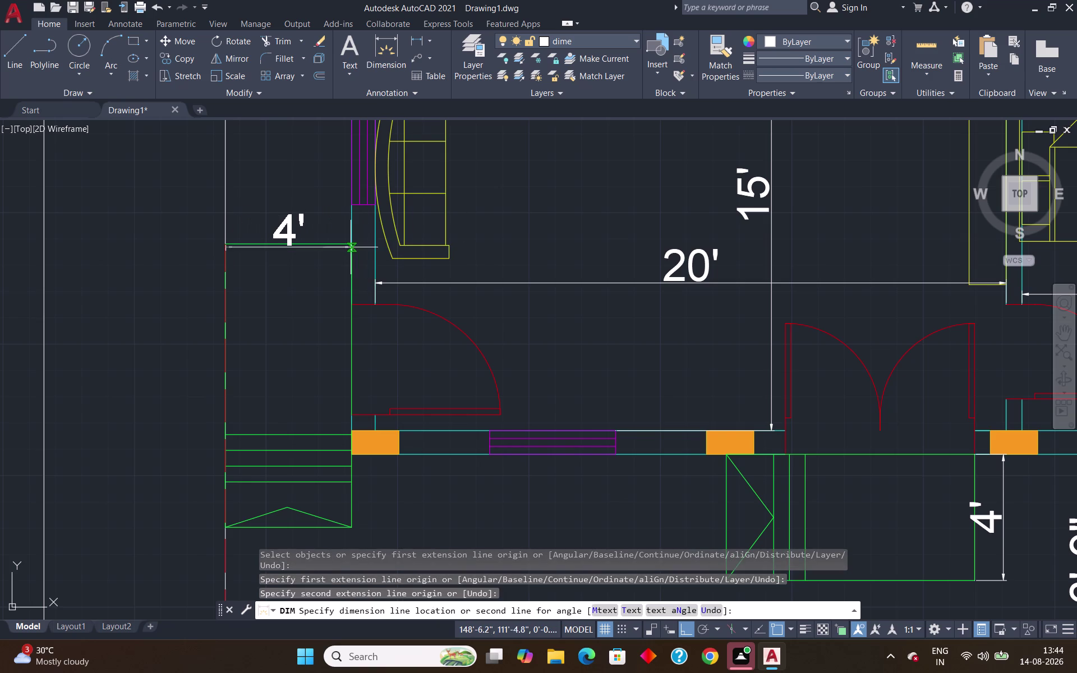
Place the 4' entry dimension and discard a misplaced 9'-0.7" dimension attempt.
click(344, 221)
scroll(down, 3)
middle_drag(463, 248, 439, 254)
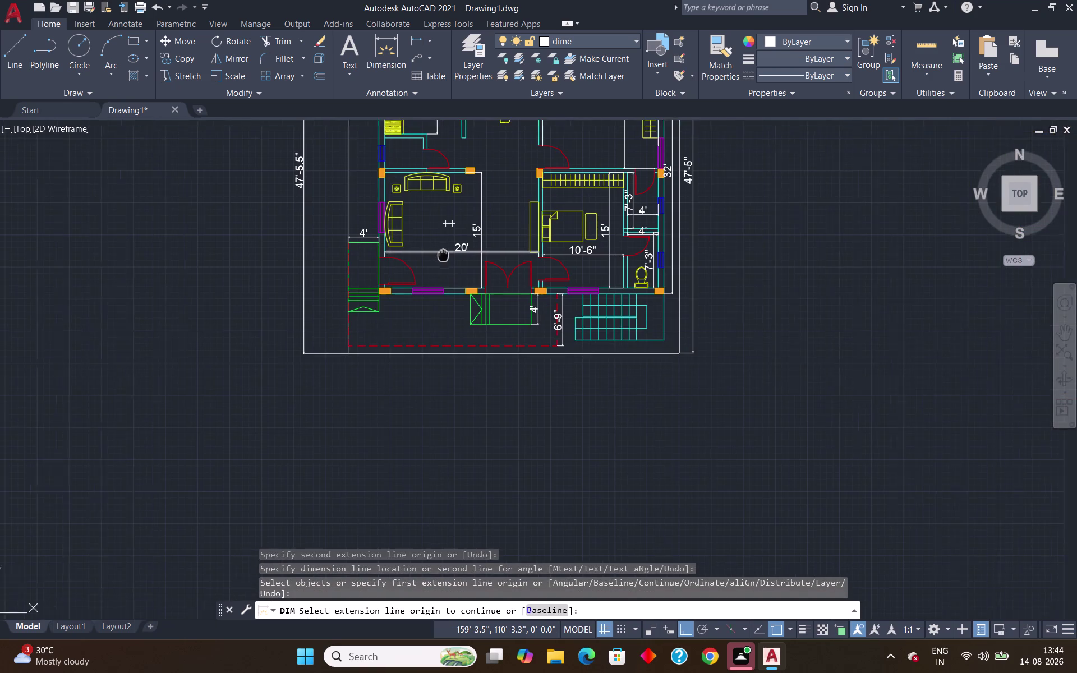
middle_drag(439, 254, 129, 304)
scroll(down, 3)
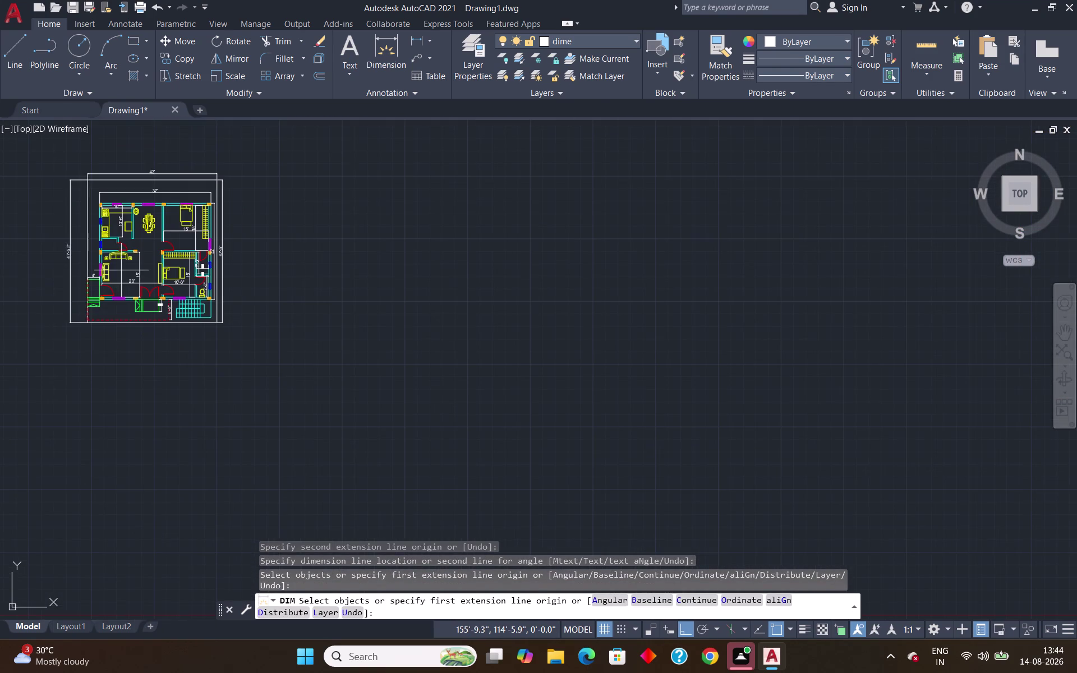
scroll(up, 3)
scroll(up, 3)
scroll(down, 3)
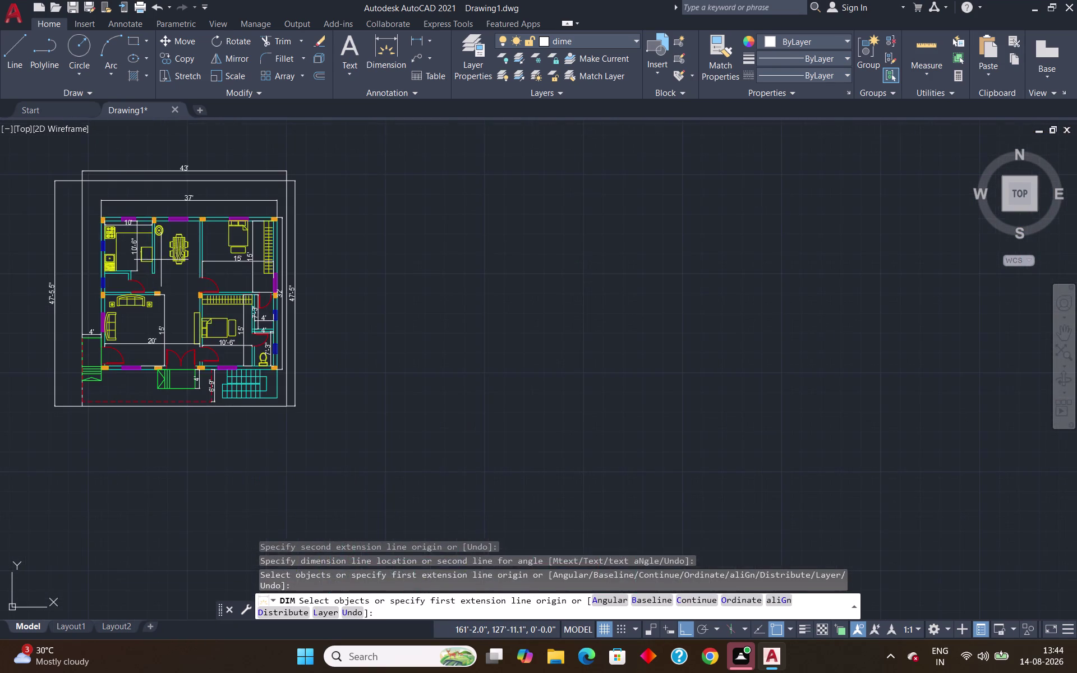
scroll(up, 3)
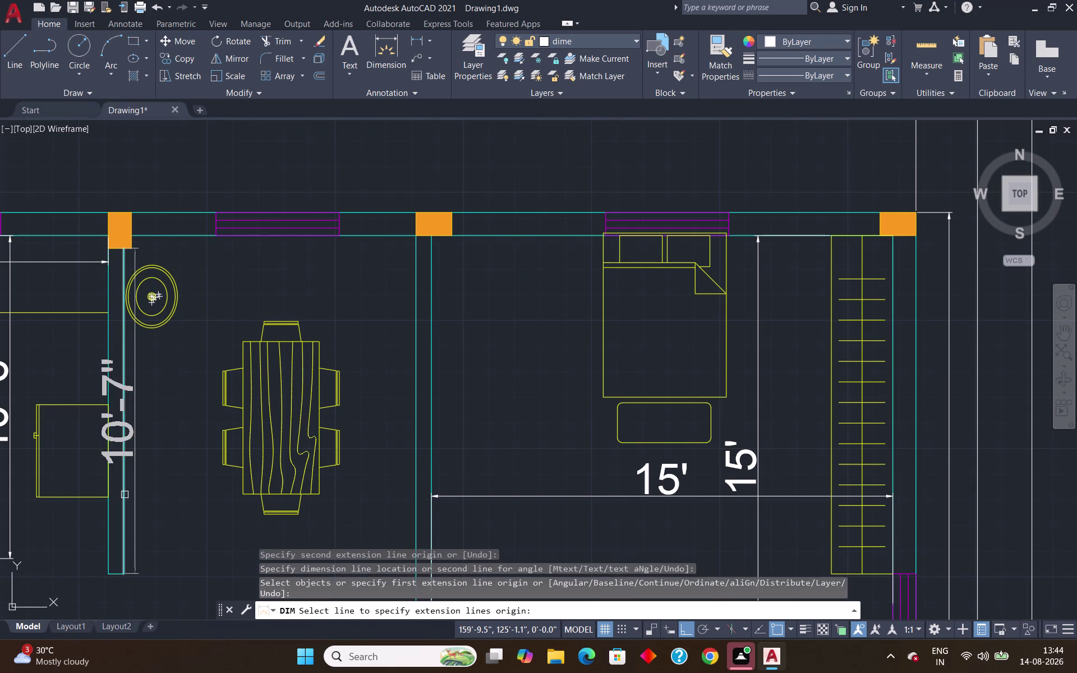
click(132, 236)
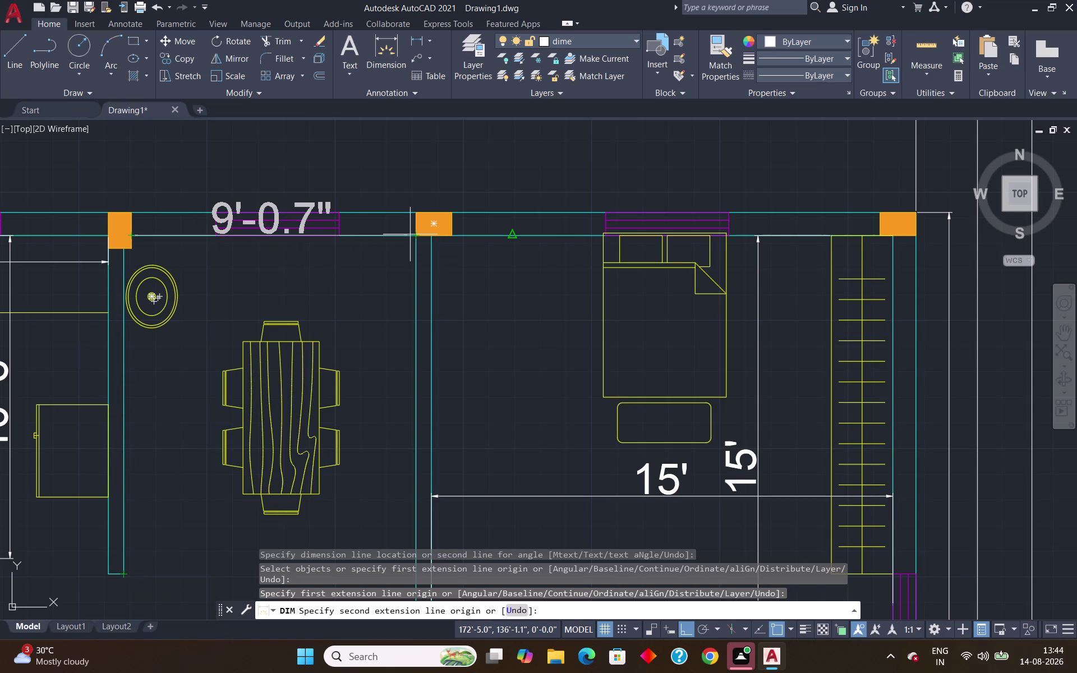
key(Escape)
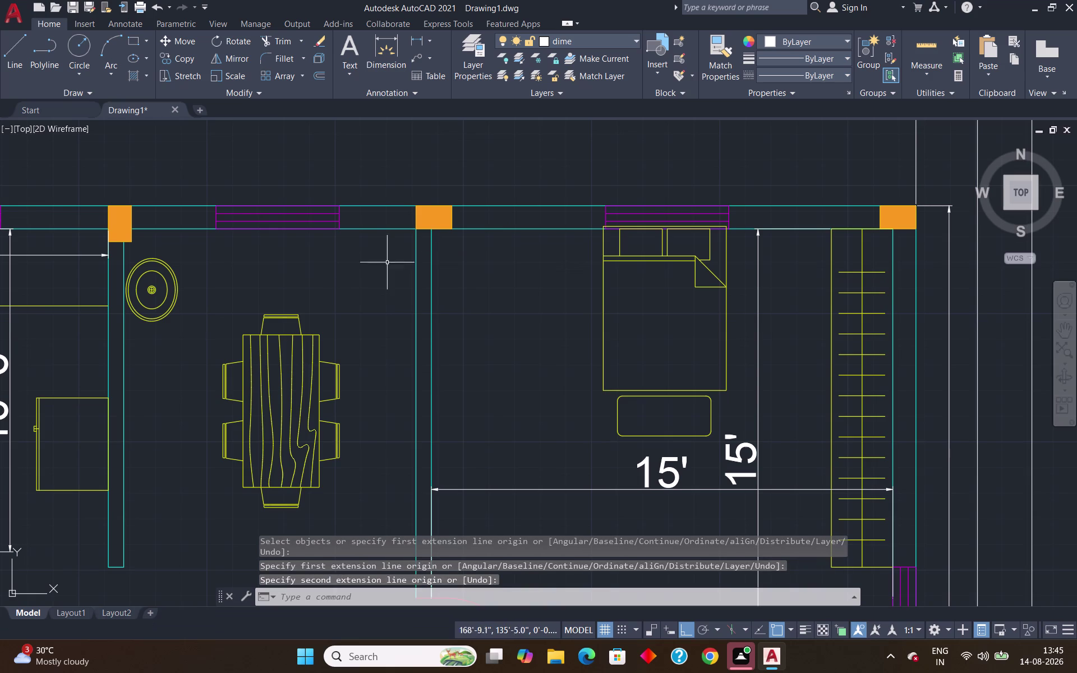
Dimension the dining room from left to right wall as 9'-6" along the top wall.
click(377, 61)
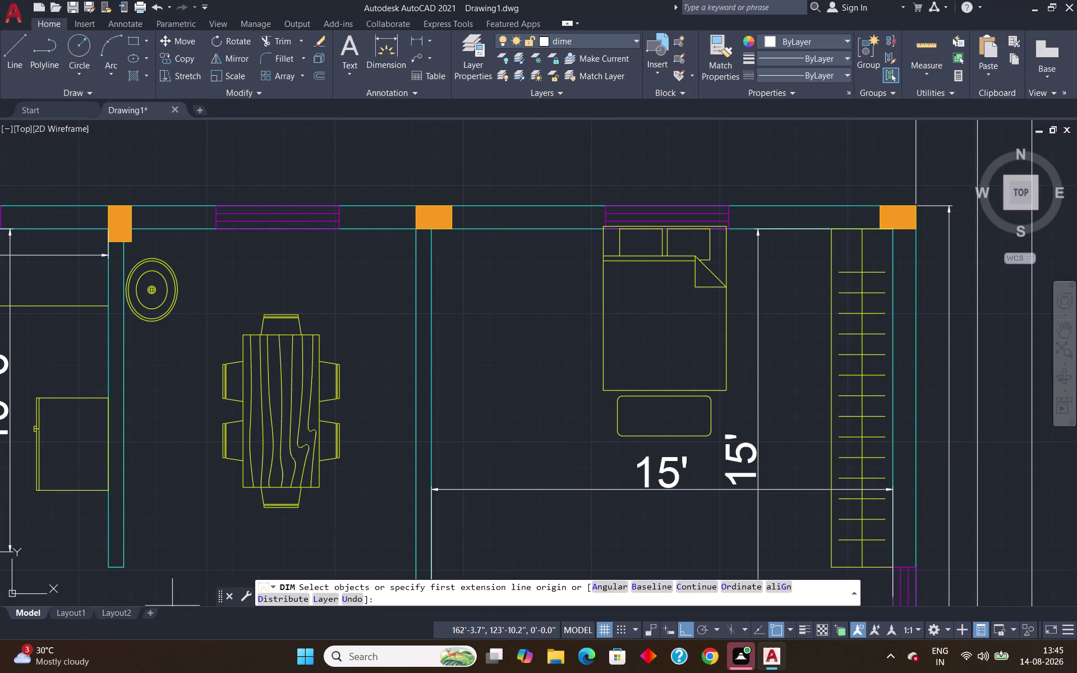
click(120, 563)
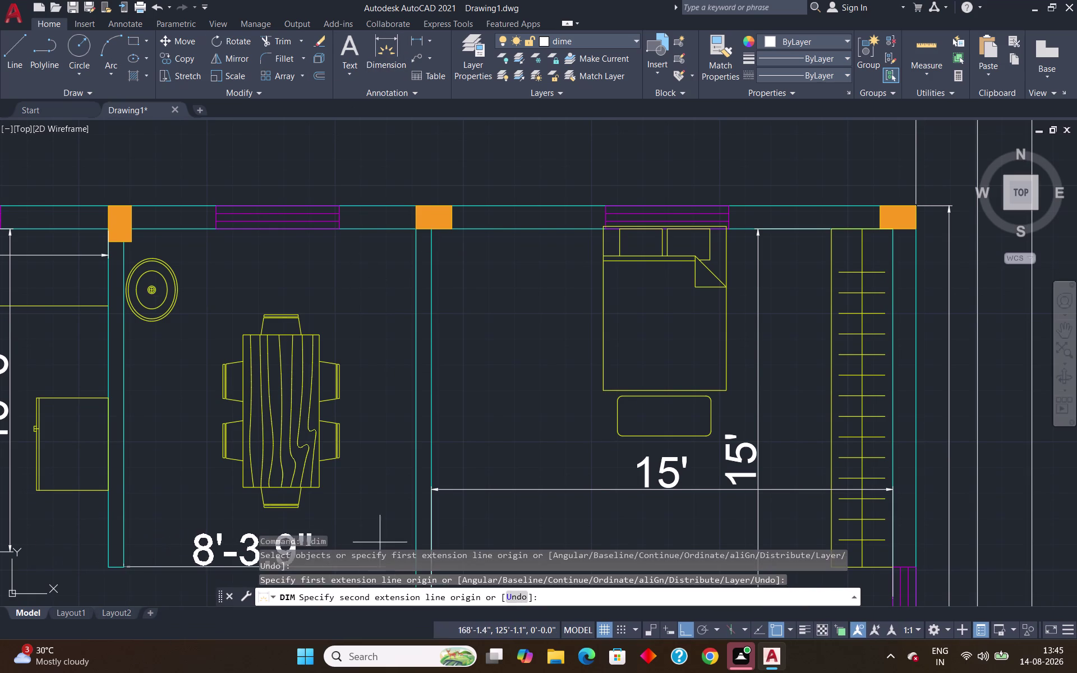
scroll(down, 3)
scroll(up, 3)
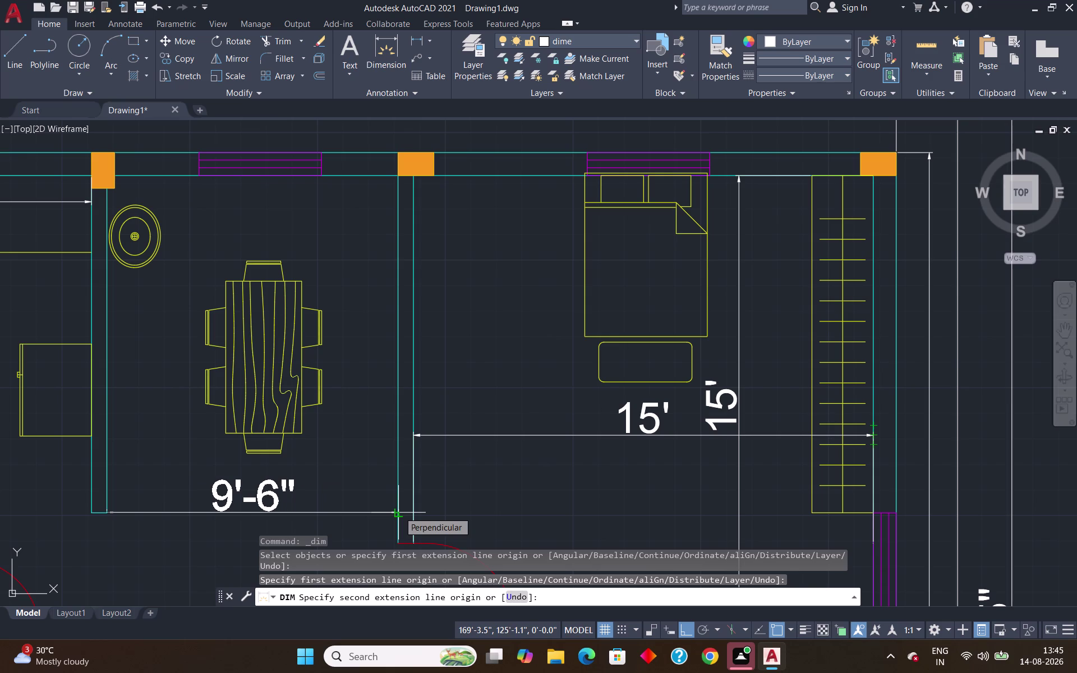
click(399, 512)
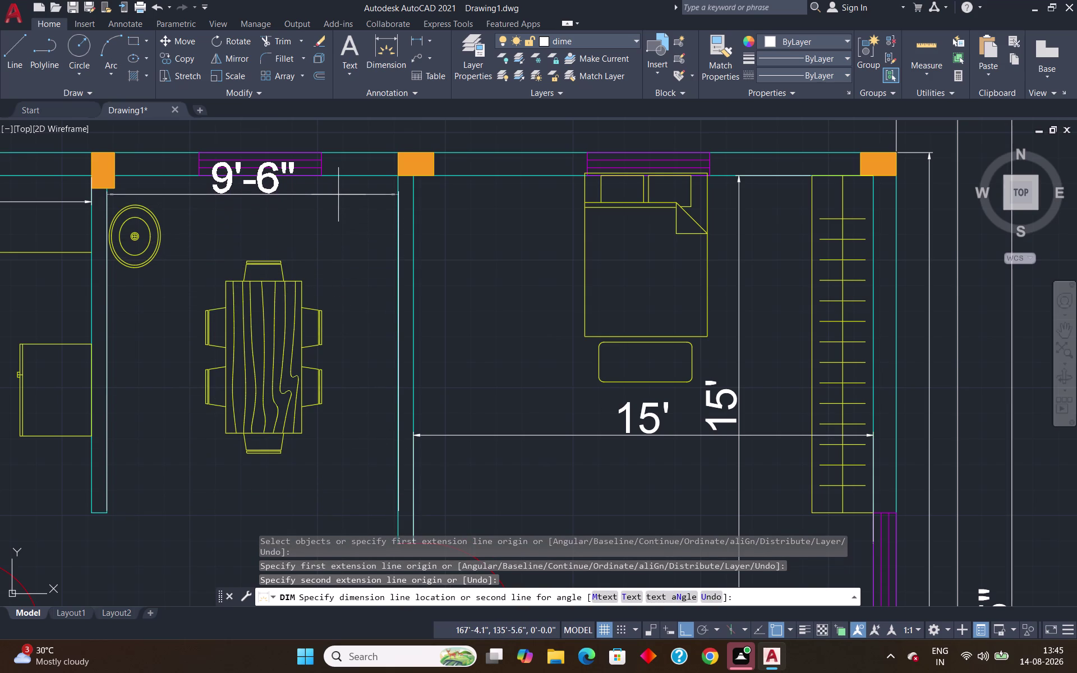
click(338, 195)
scroll(down, 3)
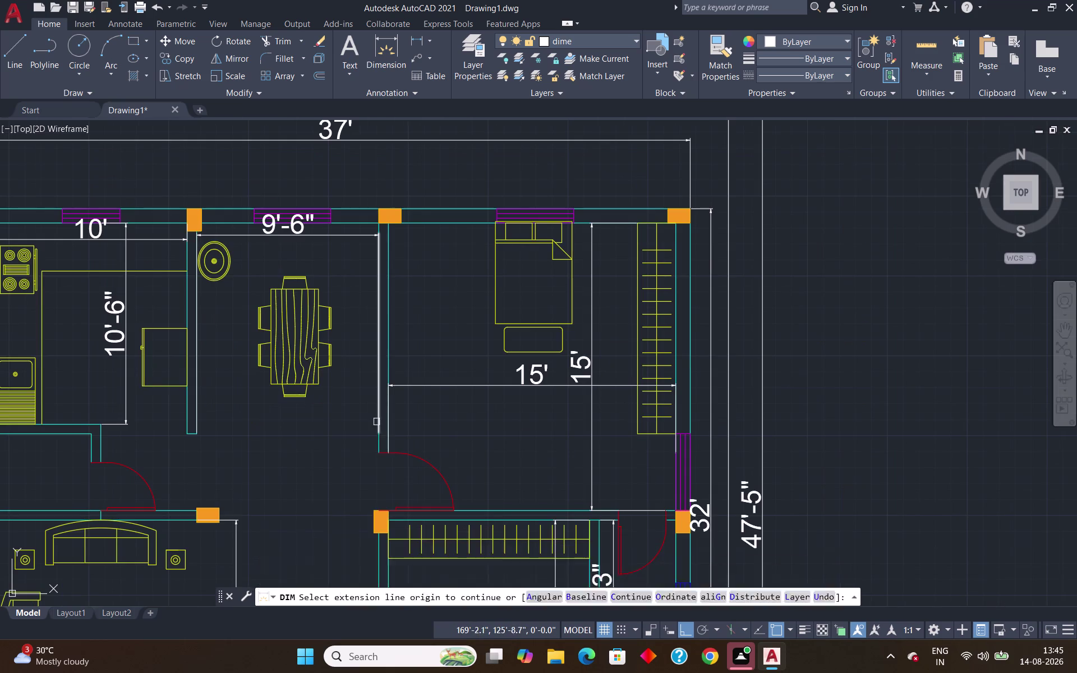
scroll(down, 3)
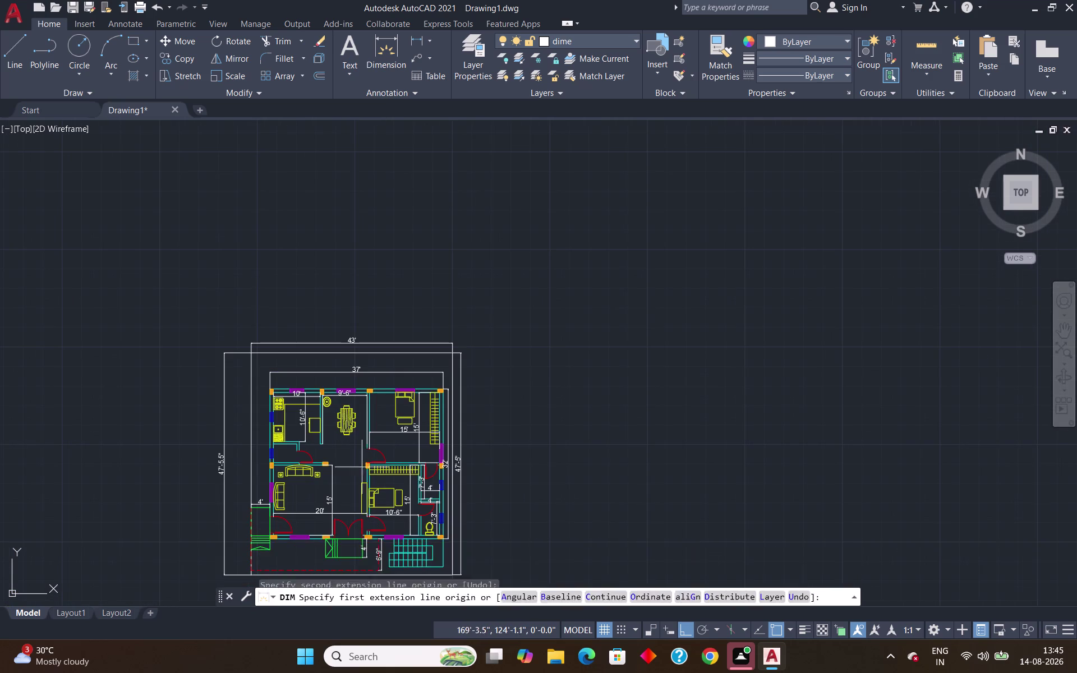
Dimension the dining room's right wall 15' between its top and lower columns.
middle_drag(355, 487, 313, 235)
scroll(down, 3)
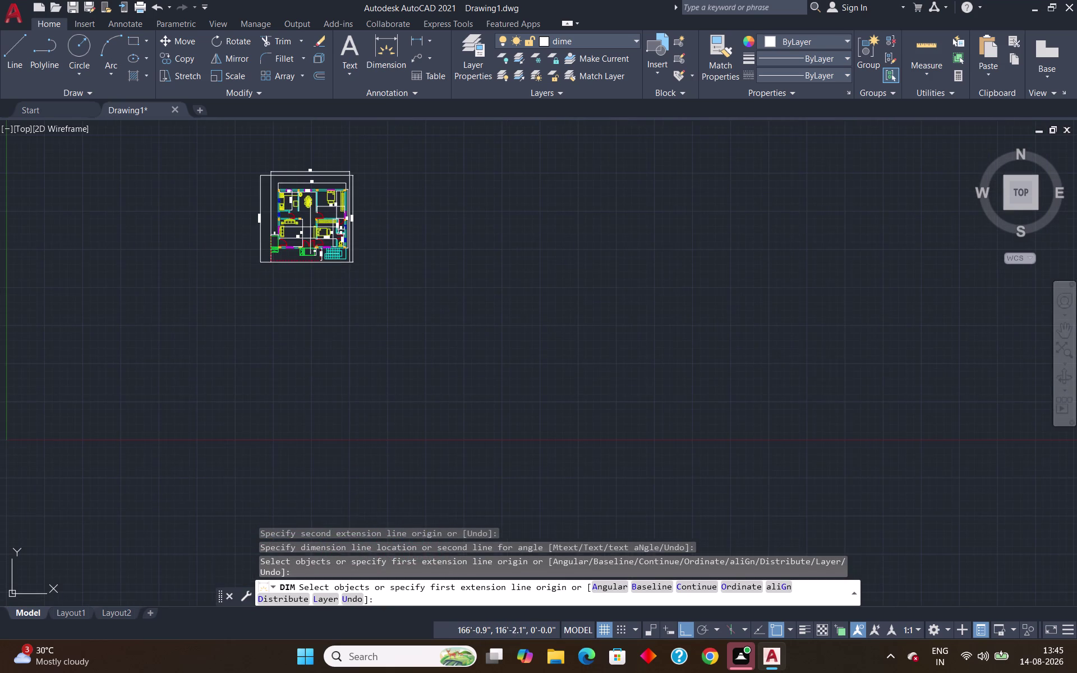
scroll(up, 3)
scroll(up, 3)
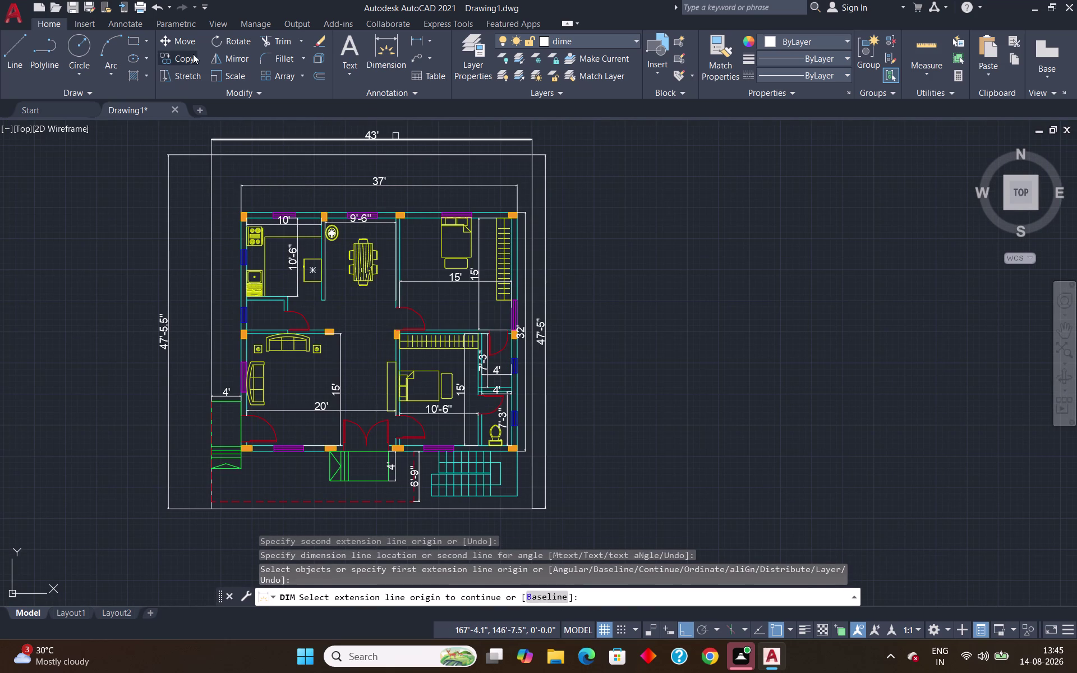
click(391, 45)
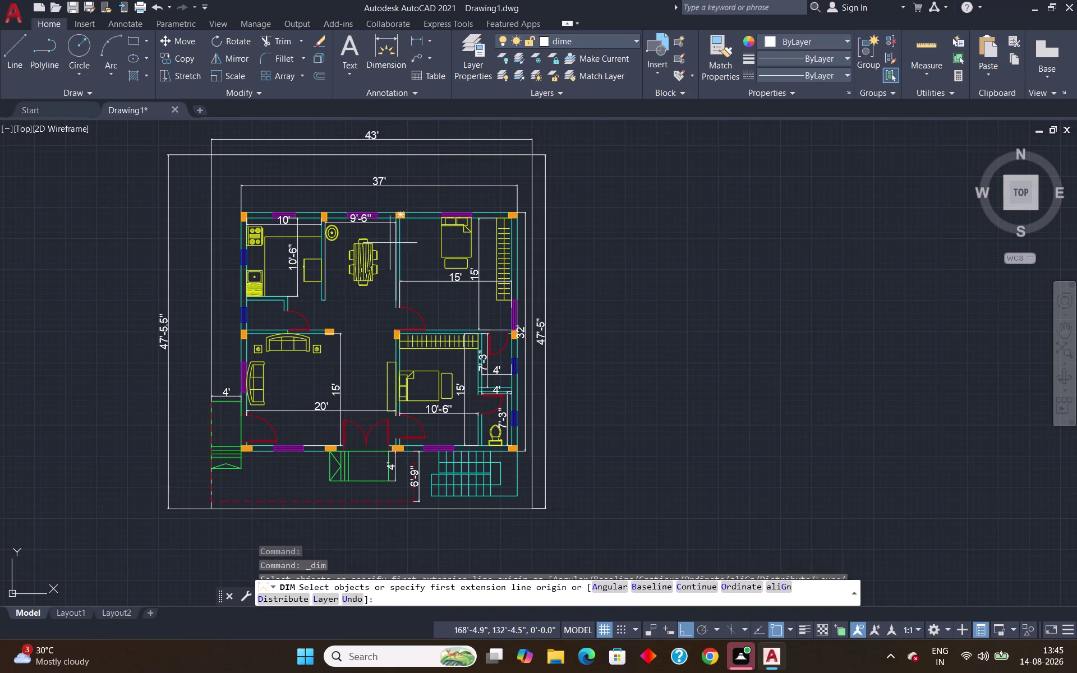
scroll(up, 3)
click(403, 179)
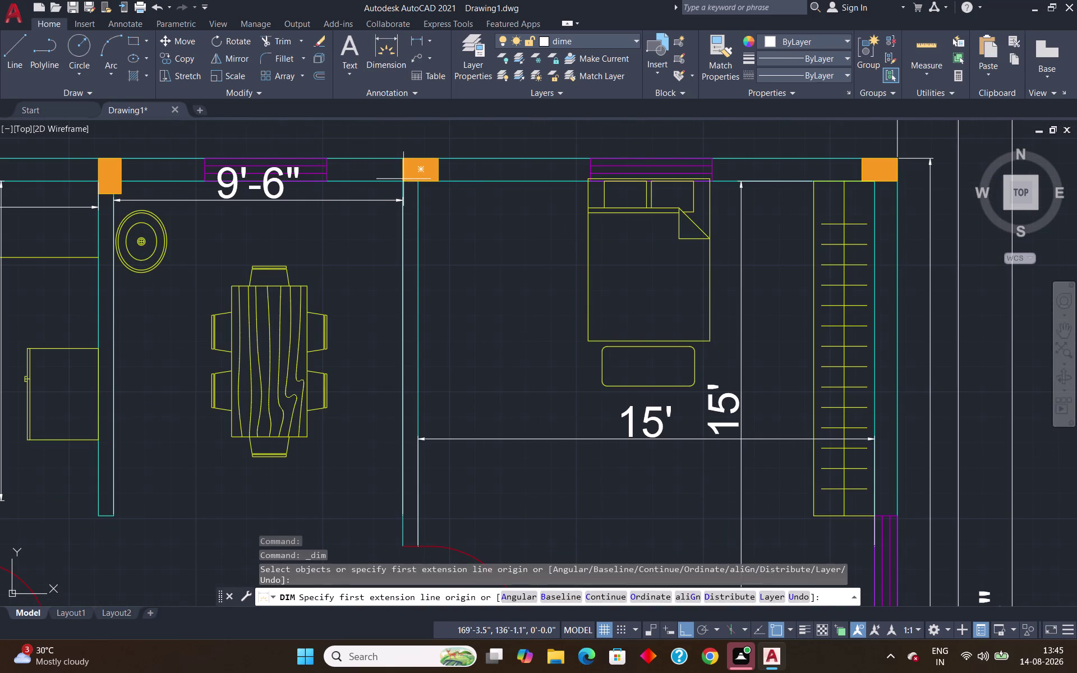
scroll(down, 3)
scroll(up, 3)
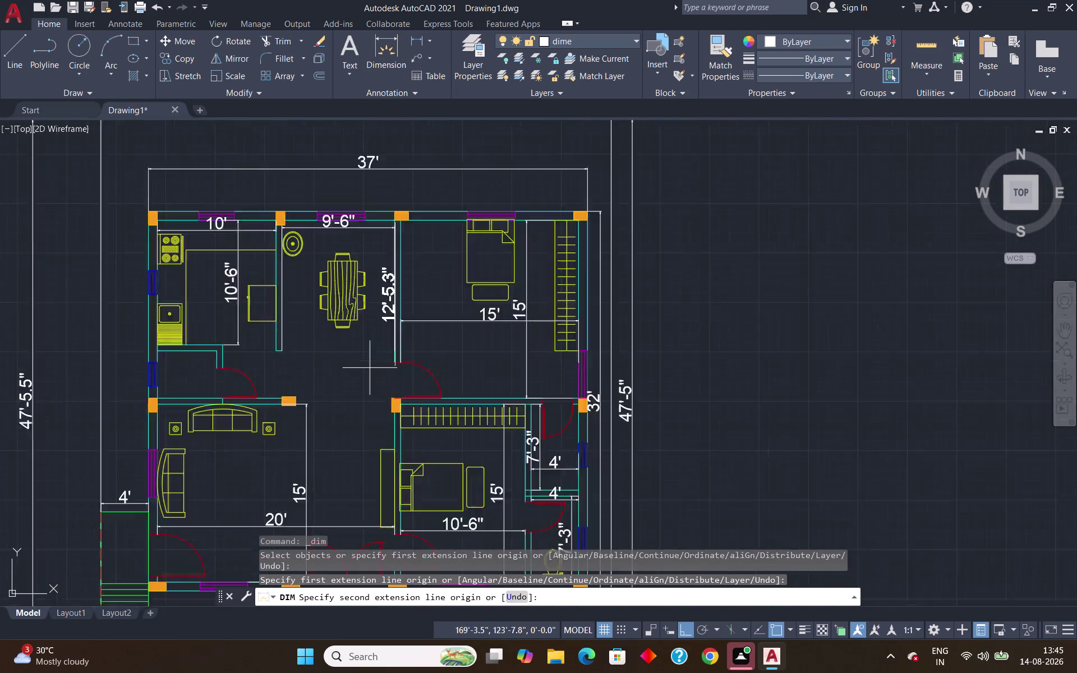
scroll(up, 3)
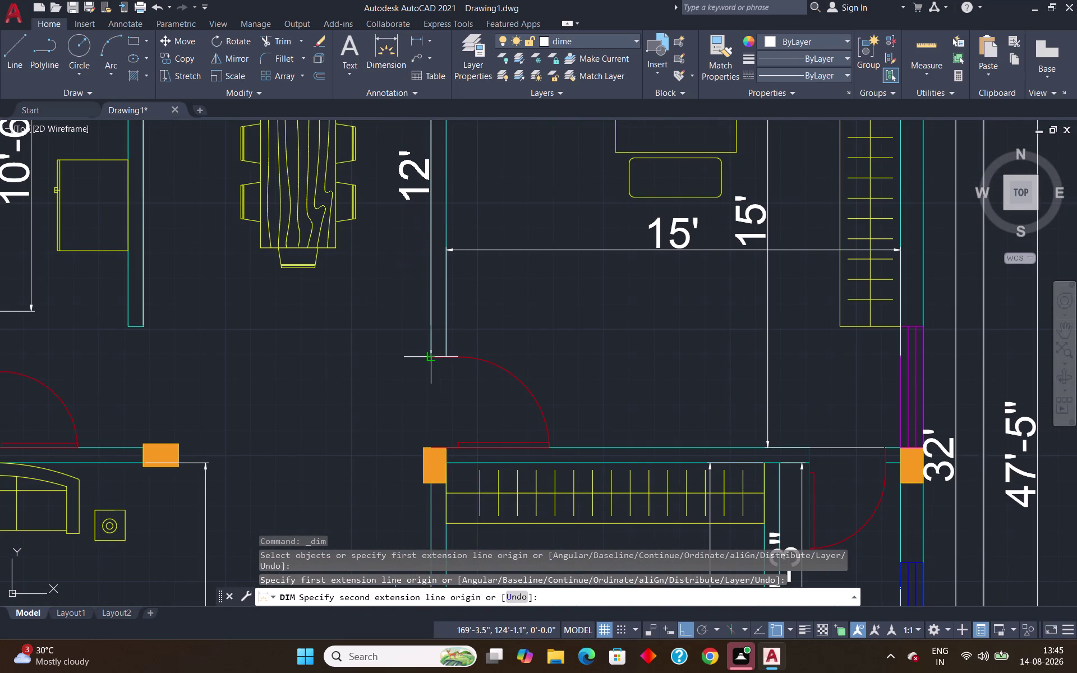
scroll(up, 3)
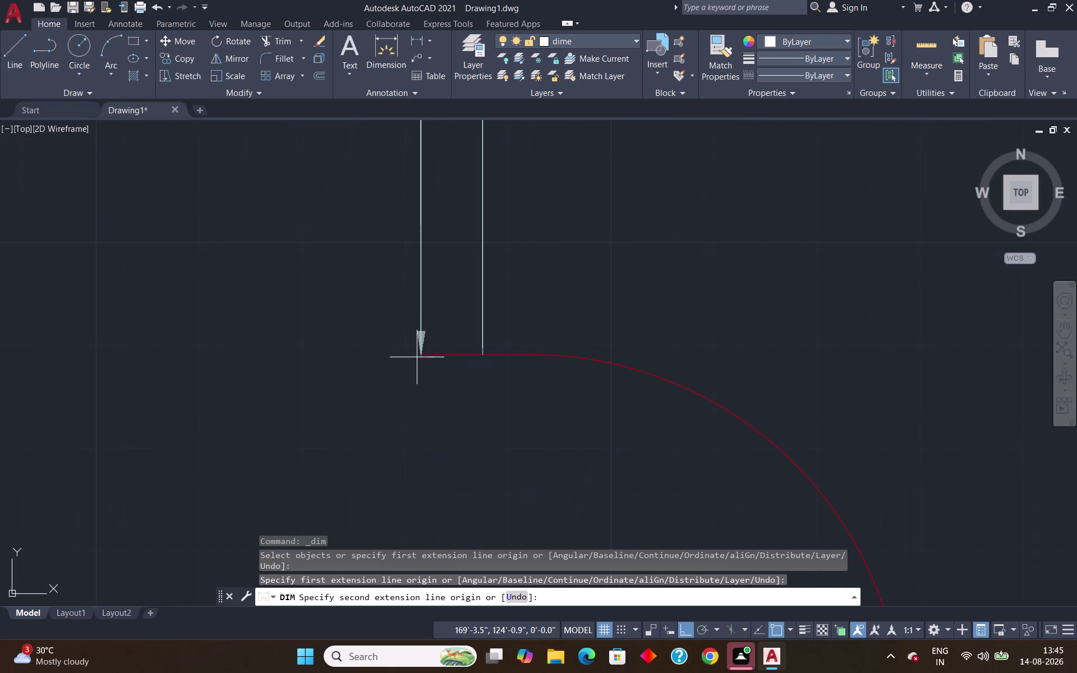
scroll(down, 3)
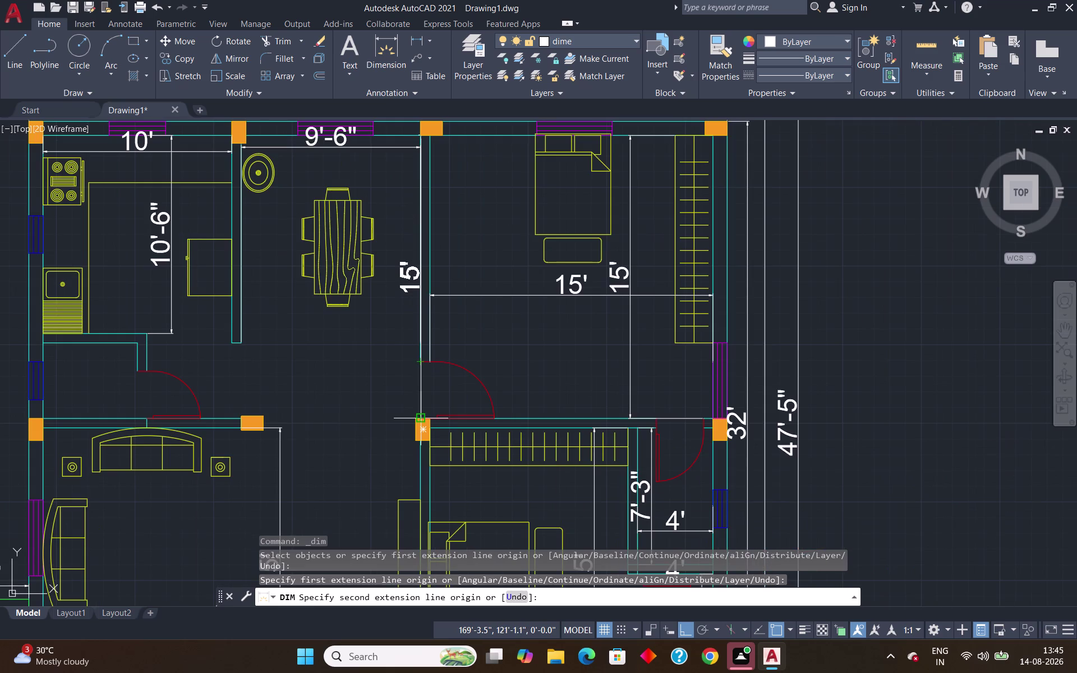
click(416, 420)
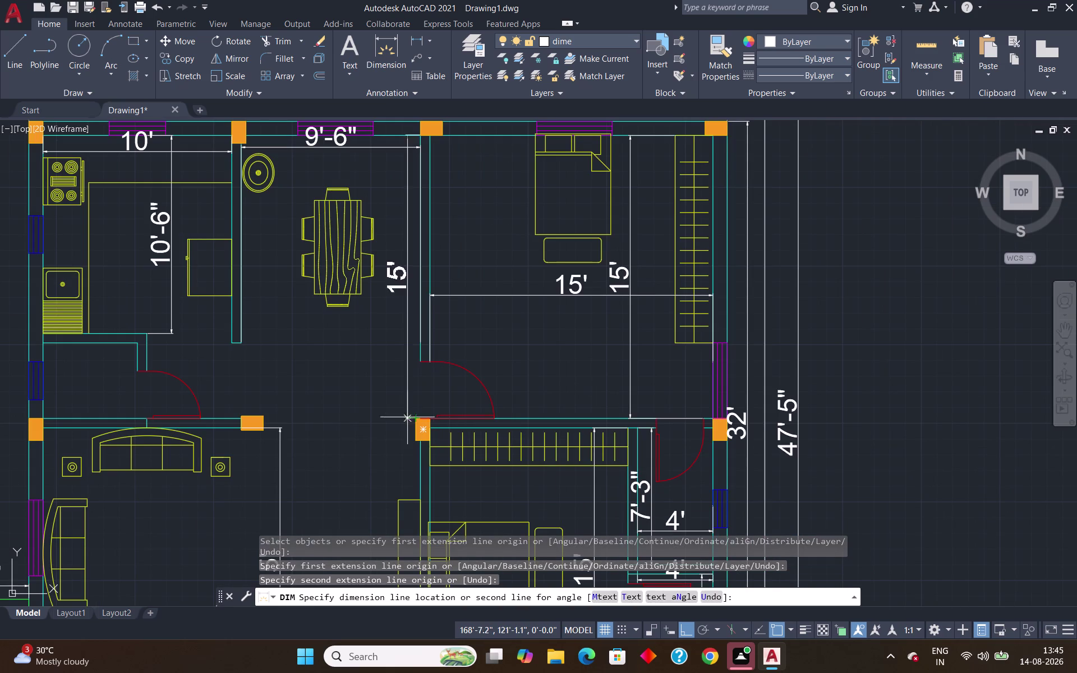
click(394, 384)
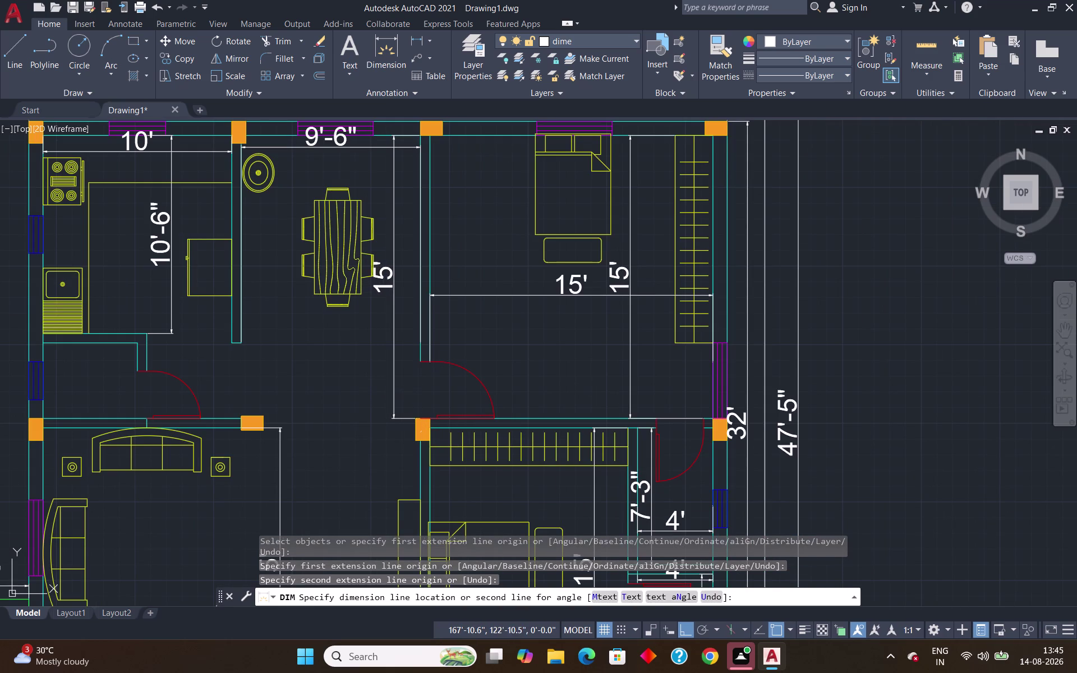
key(Return)
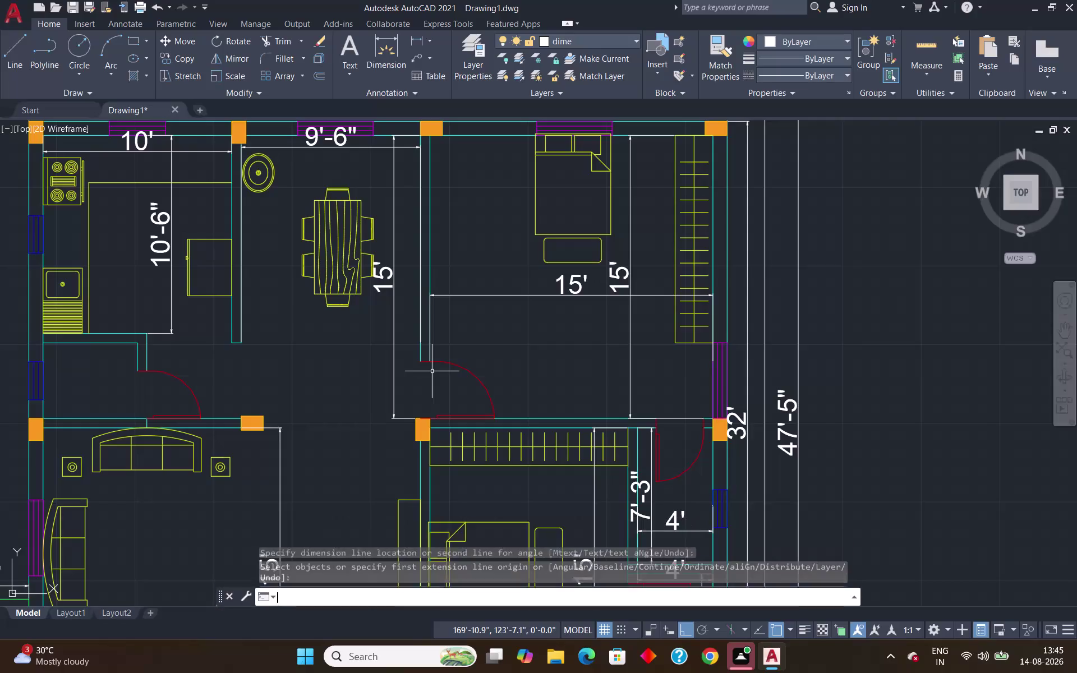
scroll(down, 3)
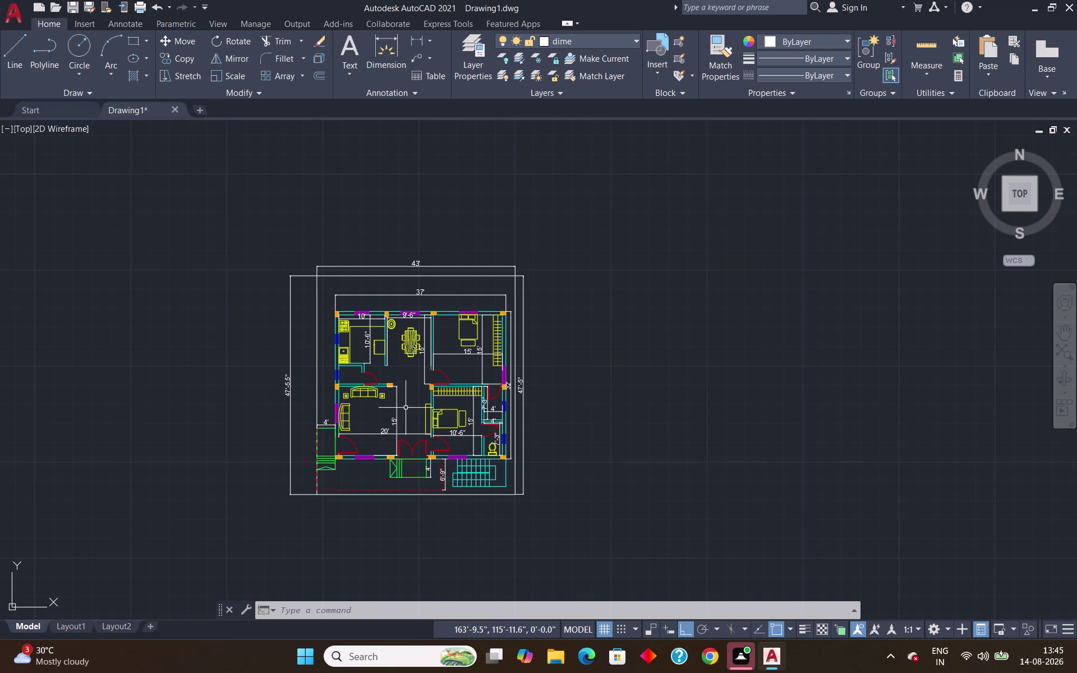
Reposition the plan, then start and cancel a single-line text command.
middle_drag(416, 546, 413, 463)
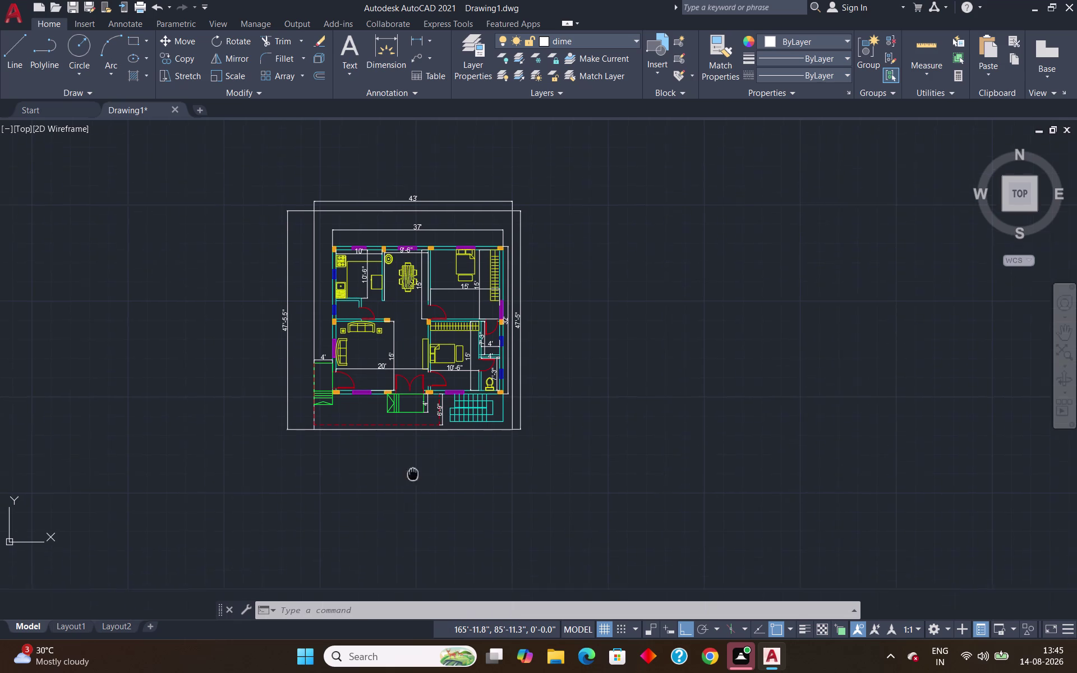
middle_drag(413, 463, 416, 446)
text(dt)
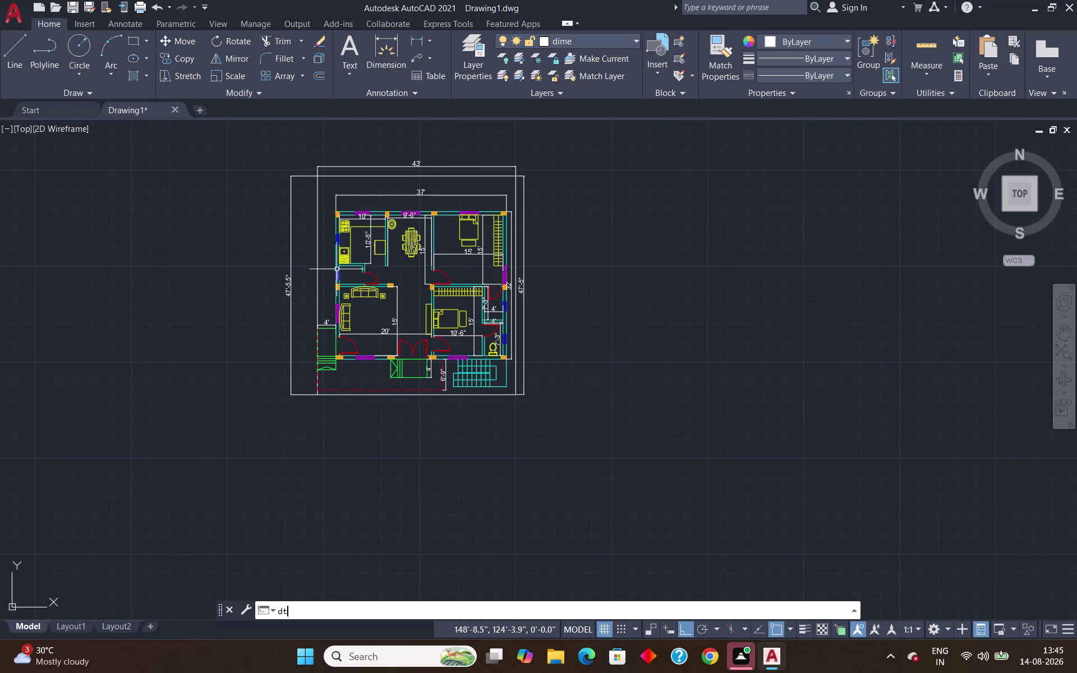
key(Return)
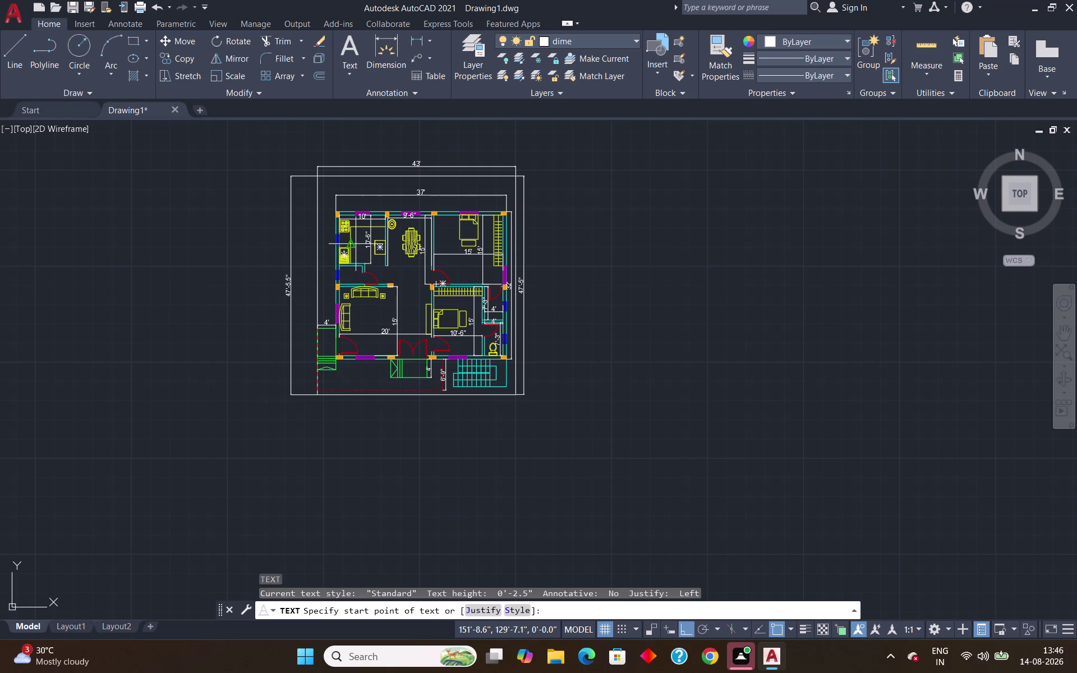
scroll(up, 3)
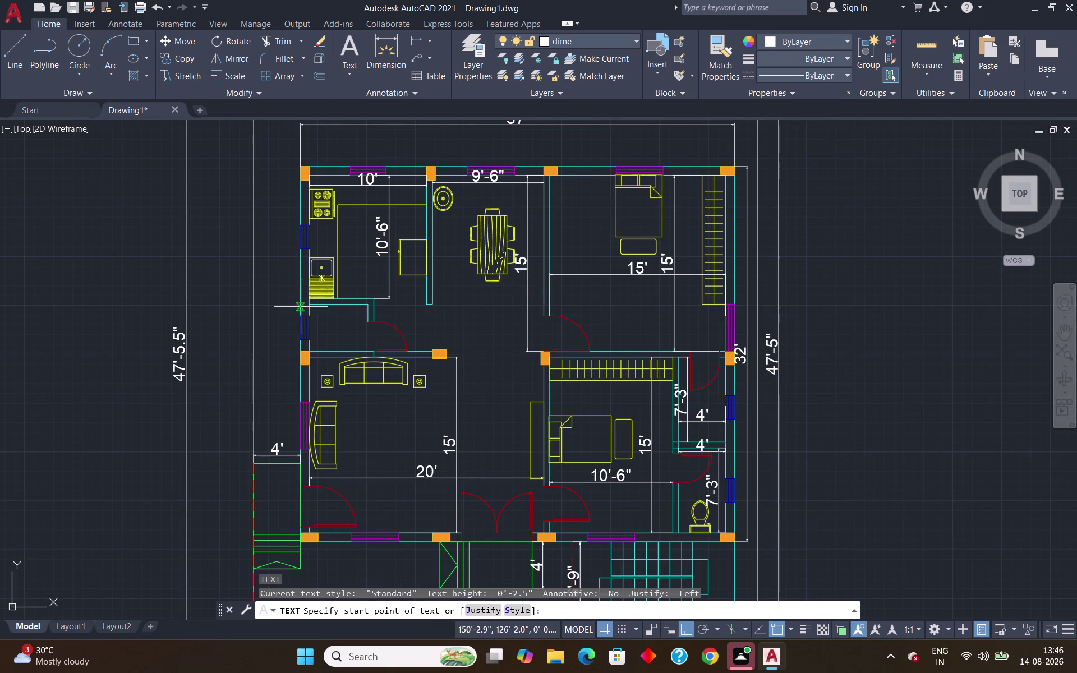
key(Escape)
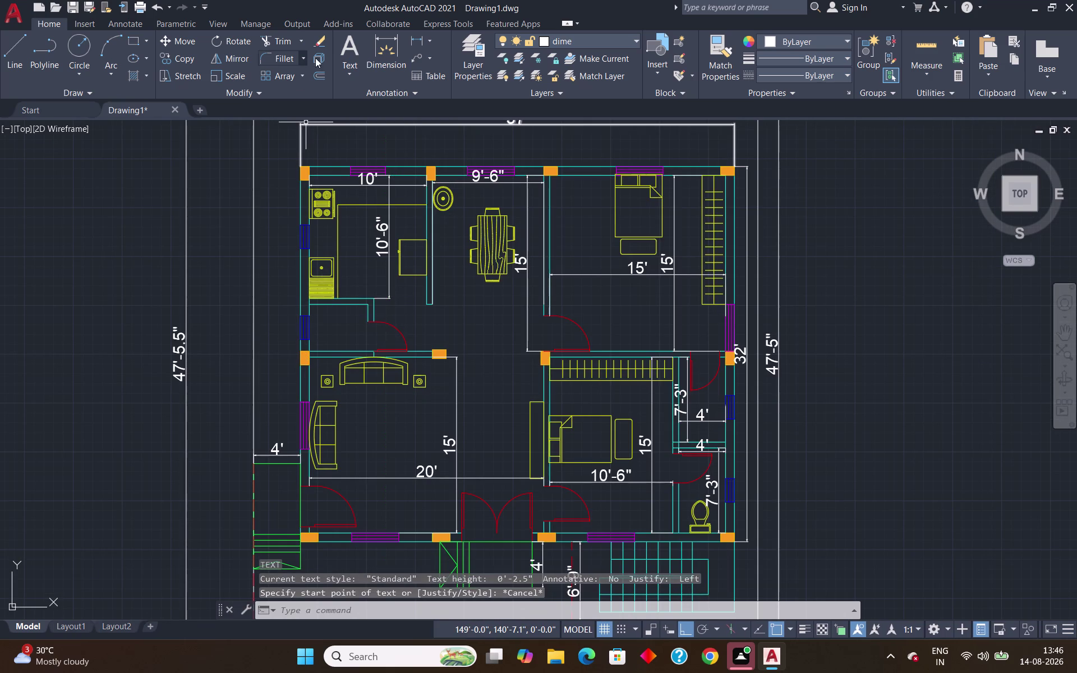
Dimension the passage beside the kitchen door: 5' width and 4' depth.
click(374, 59)
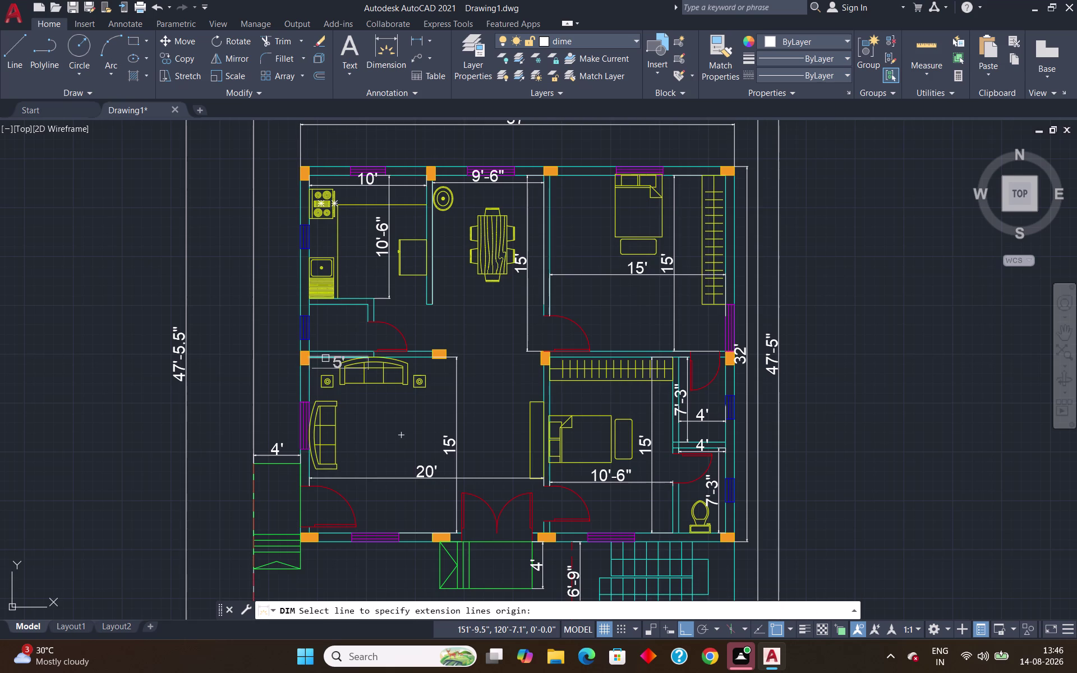
scroll(up, 3)
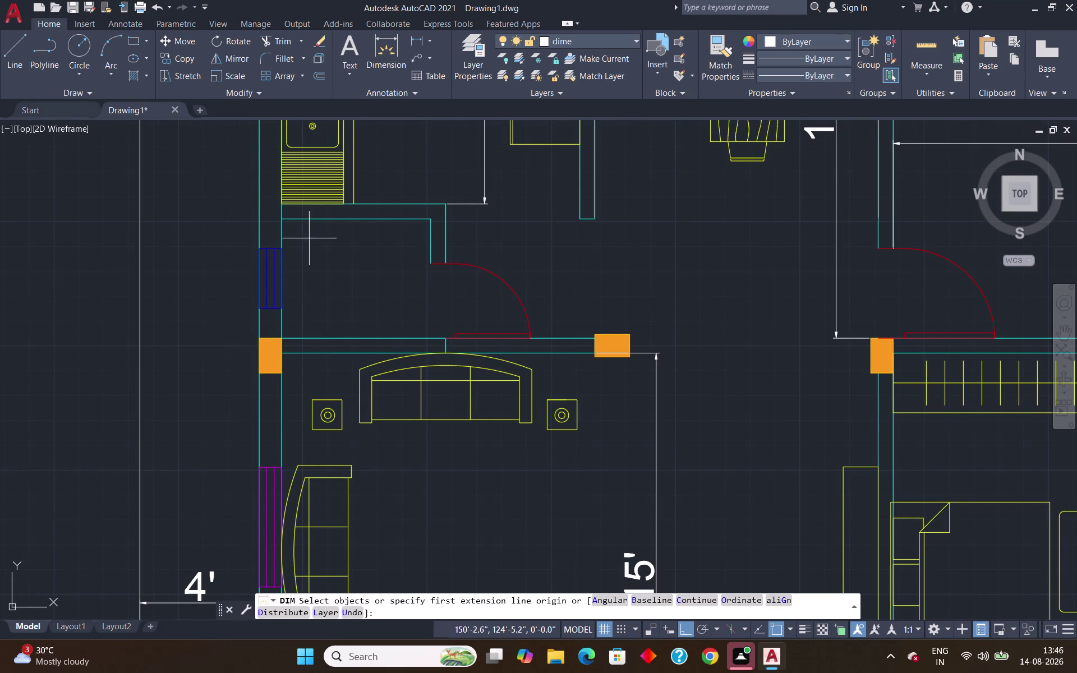
click(279, 219)
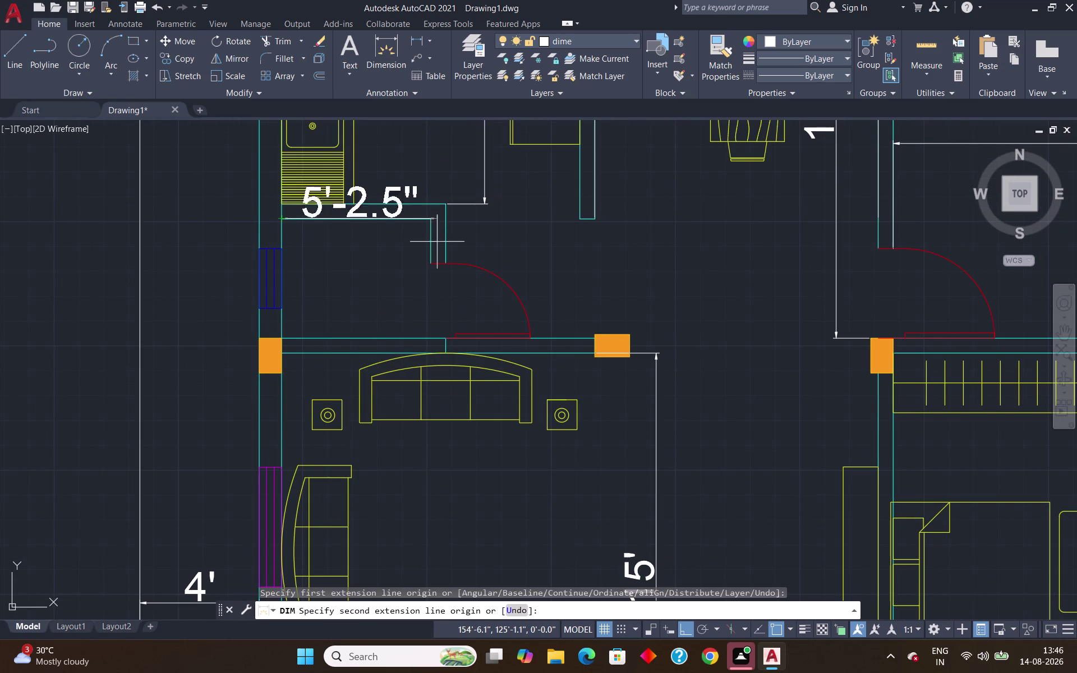
click(430, 222)
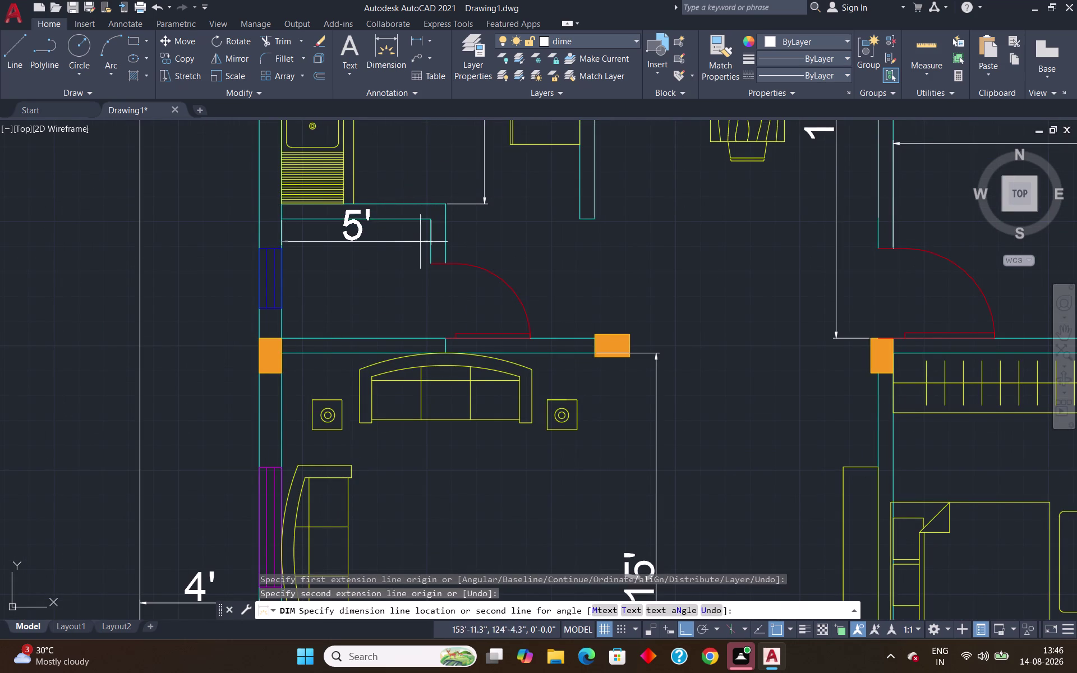
click(412, 265)
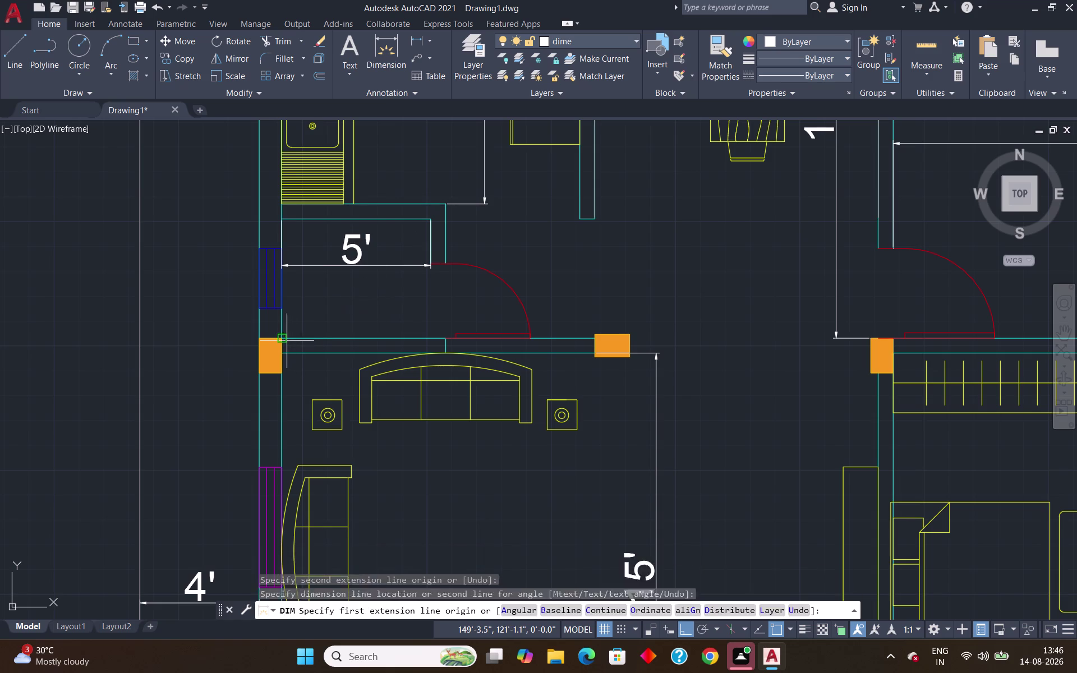
click(281, 338)
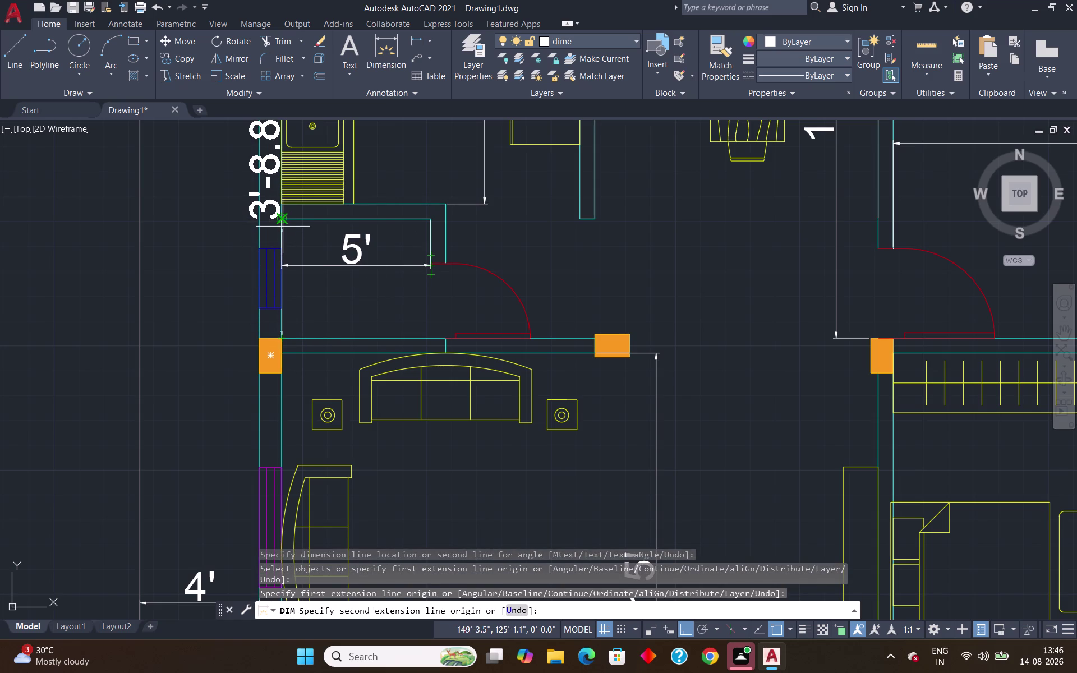
click(284, 219)
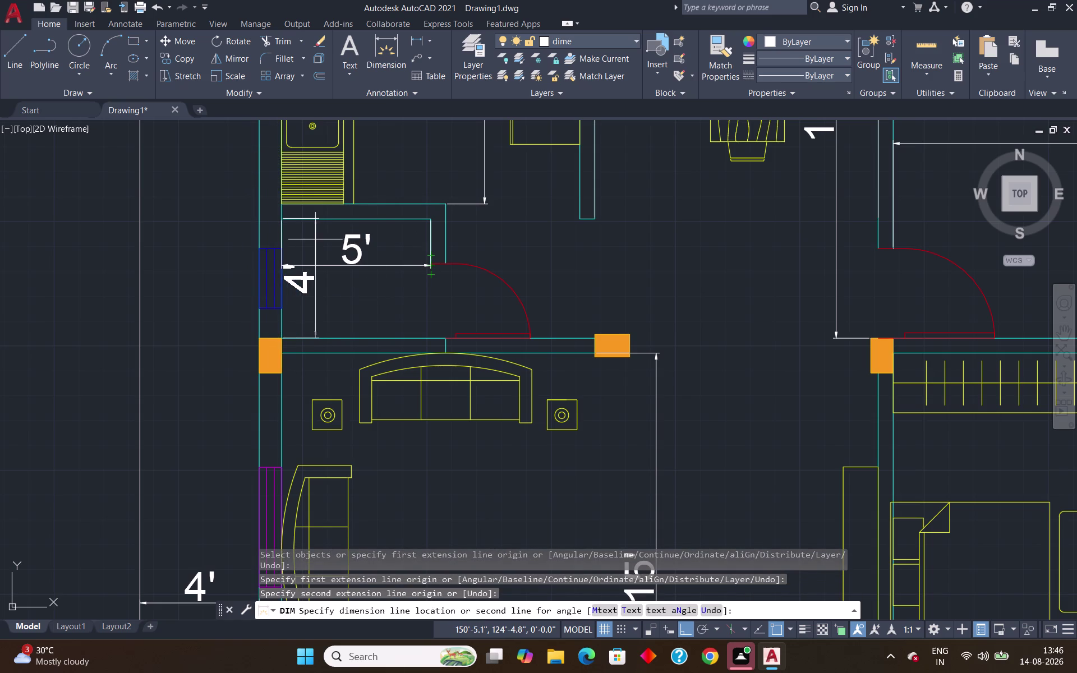
click(326, 243)
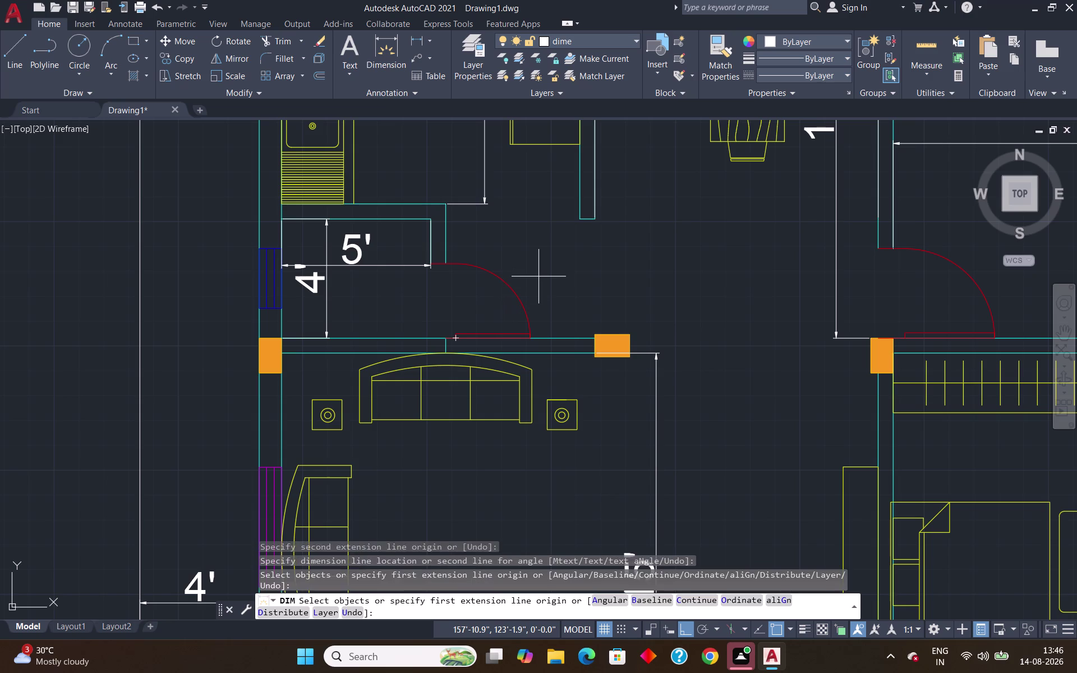
key(Escape)
Start single-line text inside the kitchen with default height and rotation.
text(dt)
key(Return)
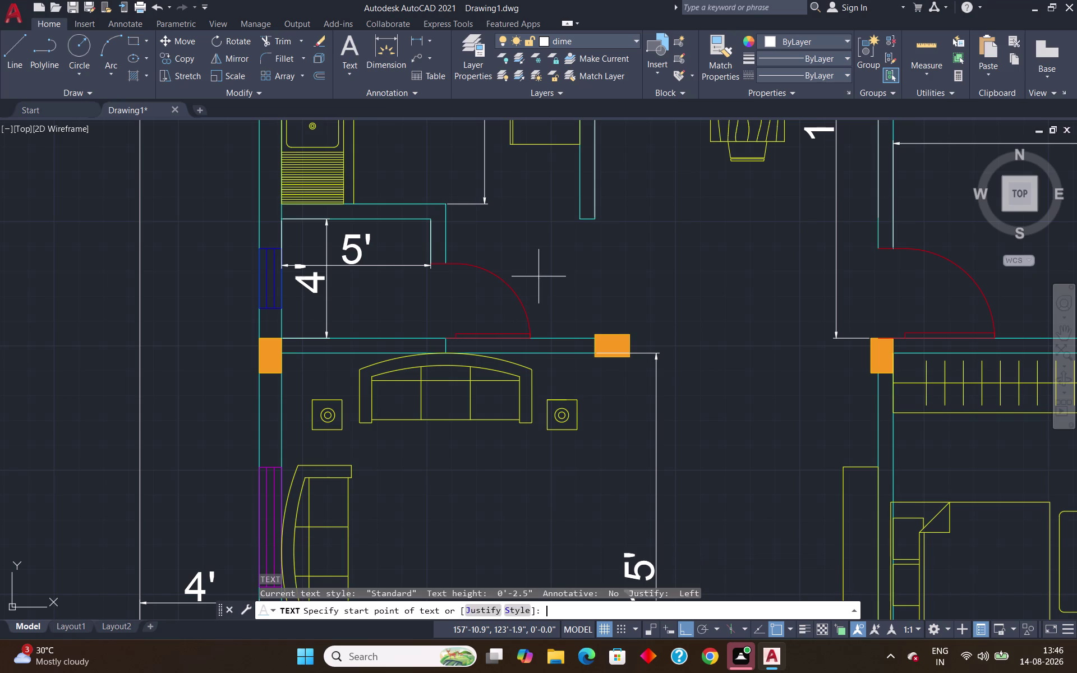
scroll(down, 3)
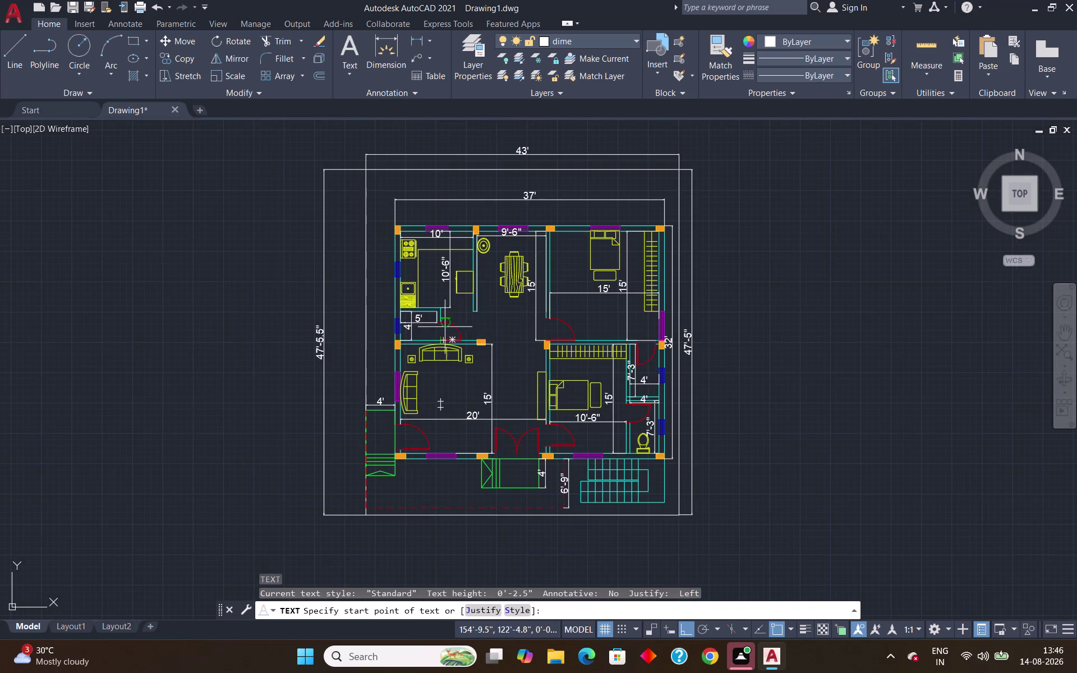
scroll(up, 3)
scroll(up, 3)
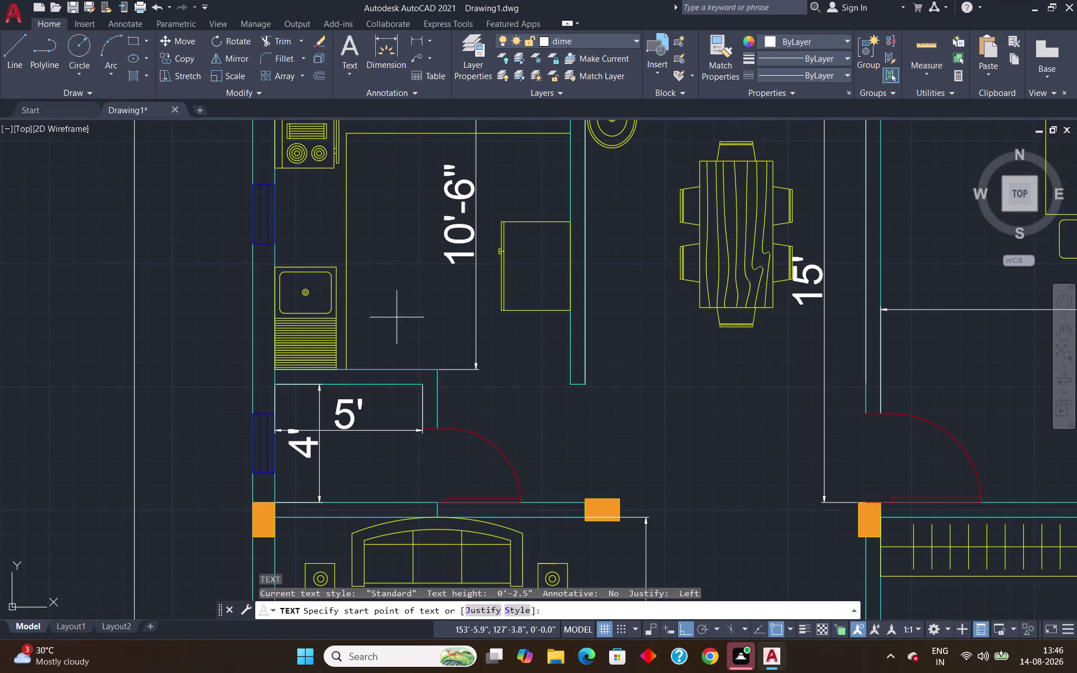
click(372, 292)
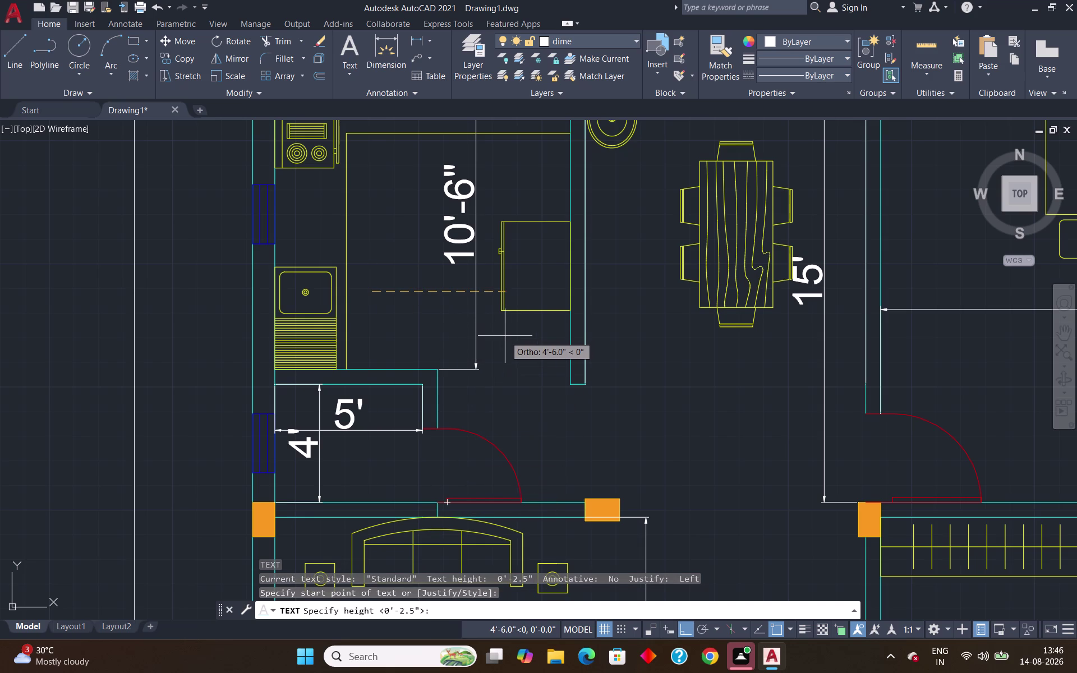
key(Return)
key(Return)
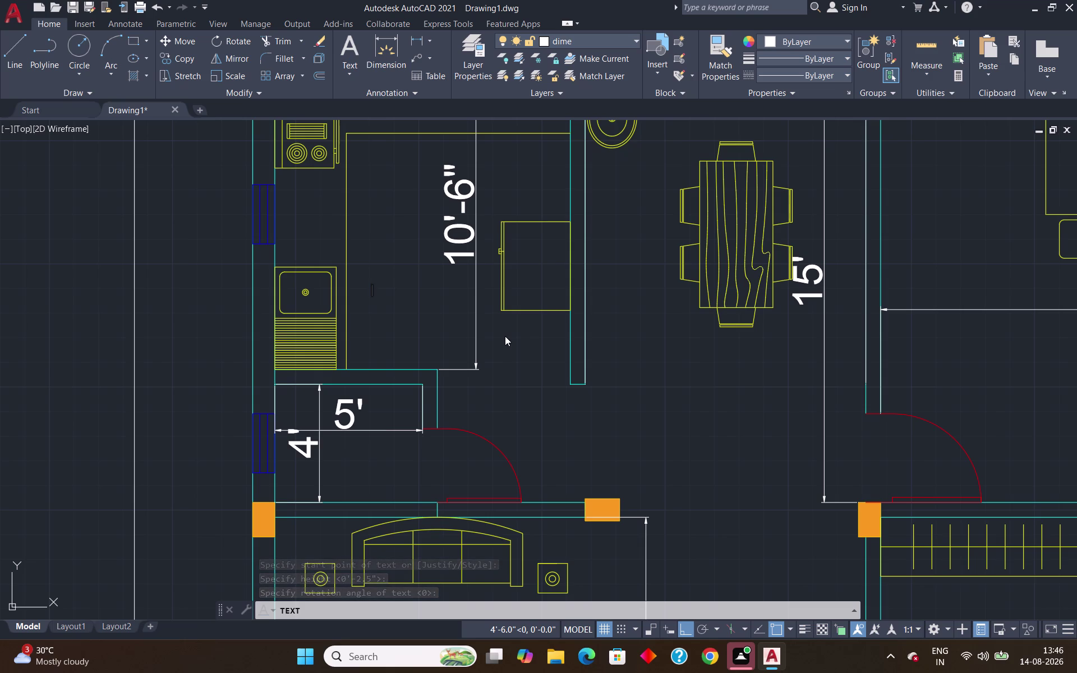
Enter the text KITCHEN and select the new label.
text(KI)
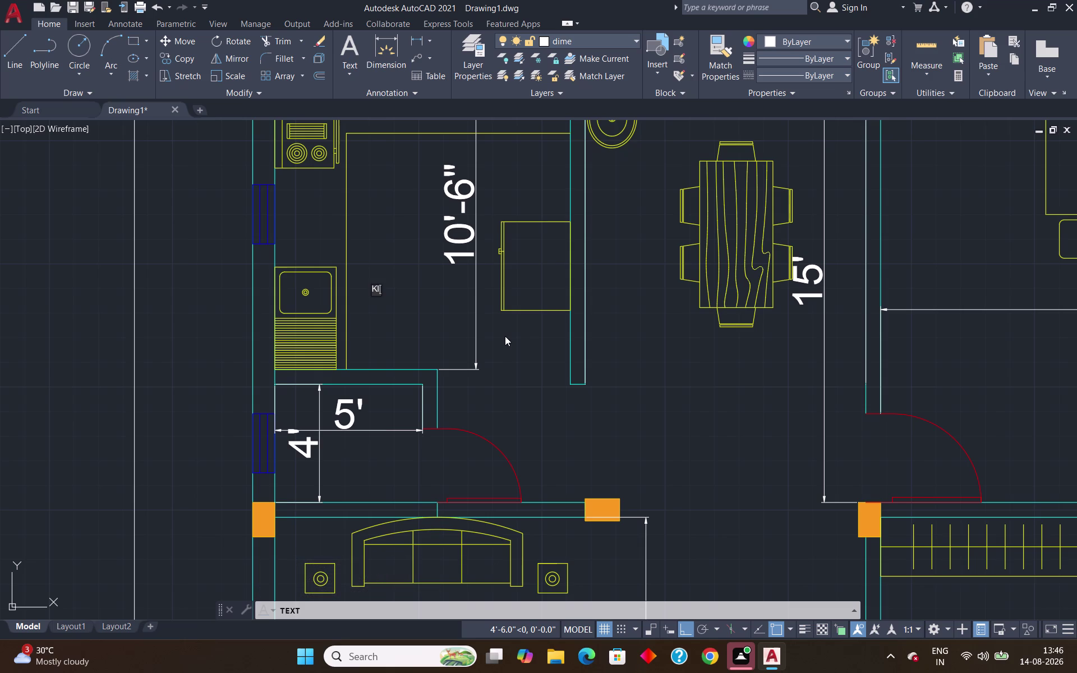
text(TCH)
text(EN)
key(Return)
key(Return)
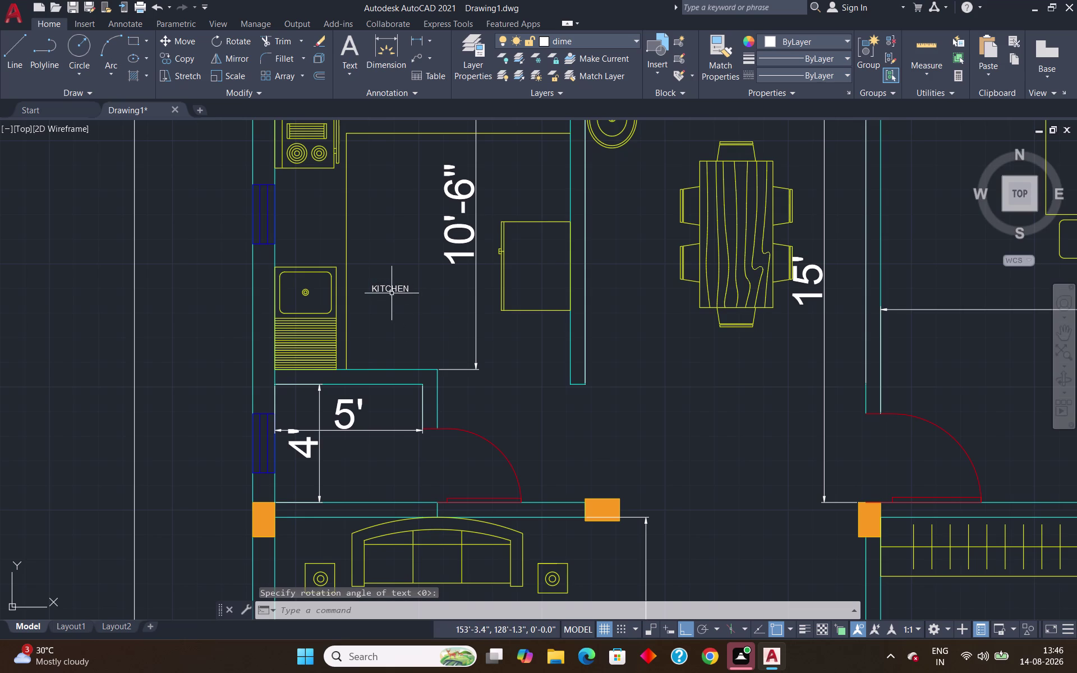
click(391, 288)
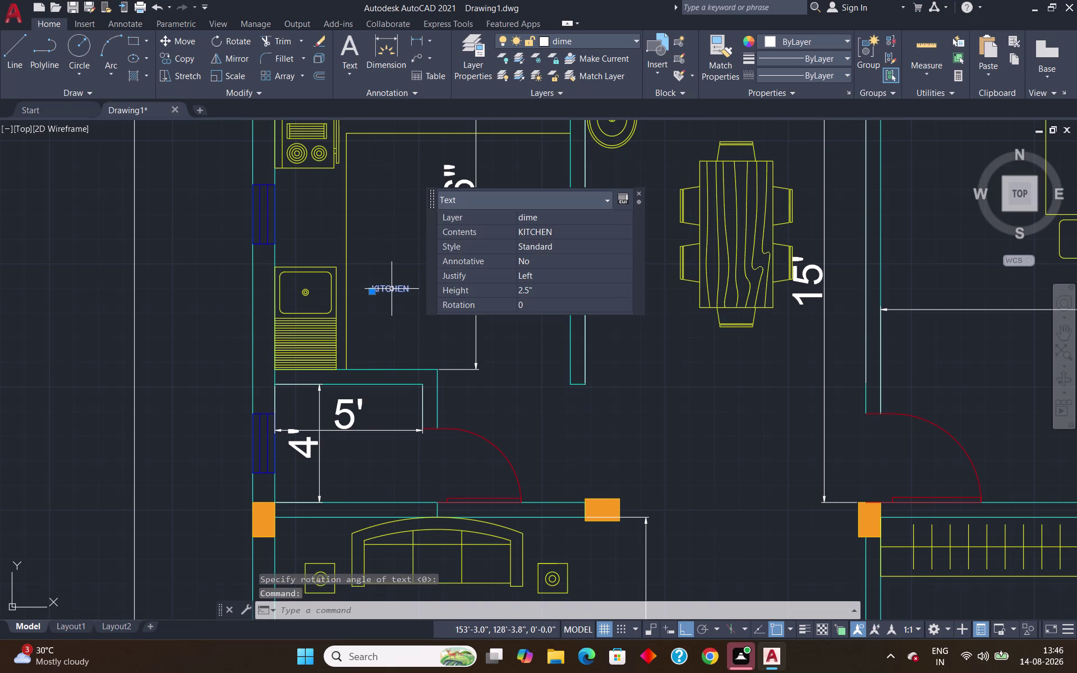
Set the KITCHEN label's text height to 4" in Quick Properties.
click(545, 291)
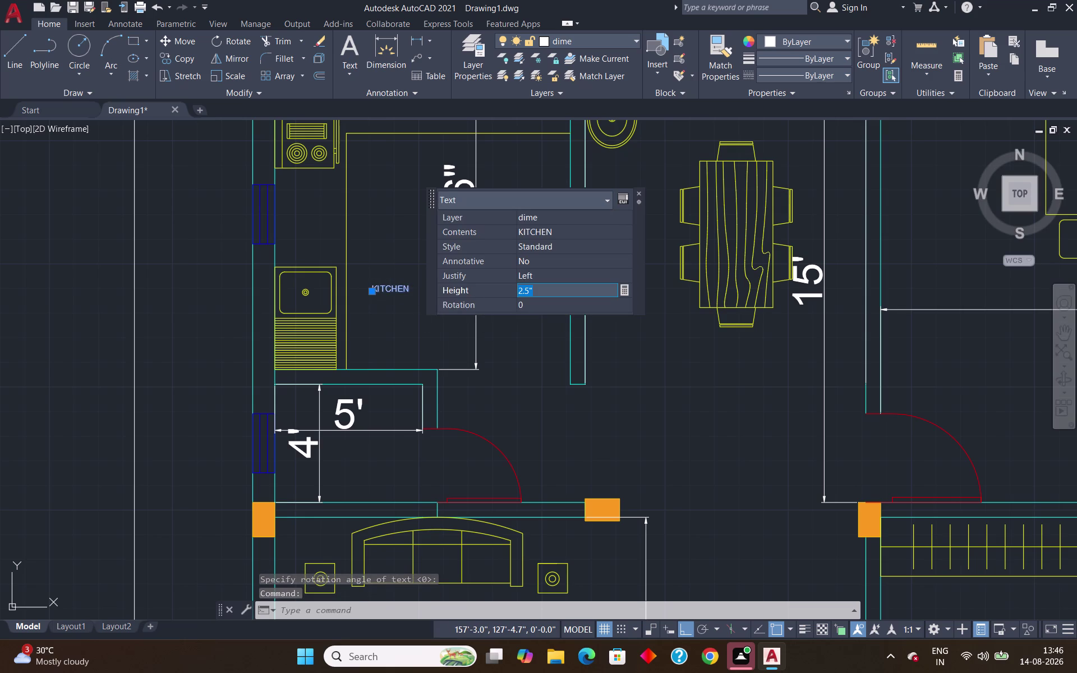
key(BackSpace)
key(4)
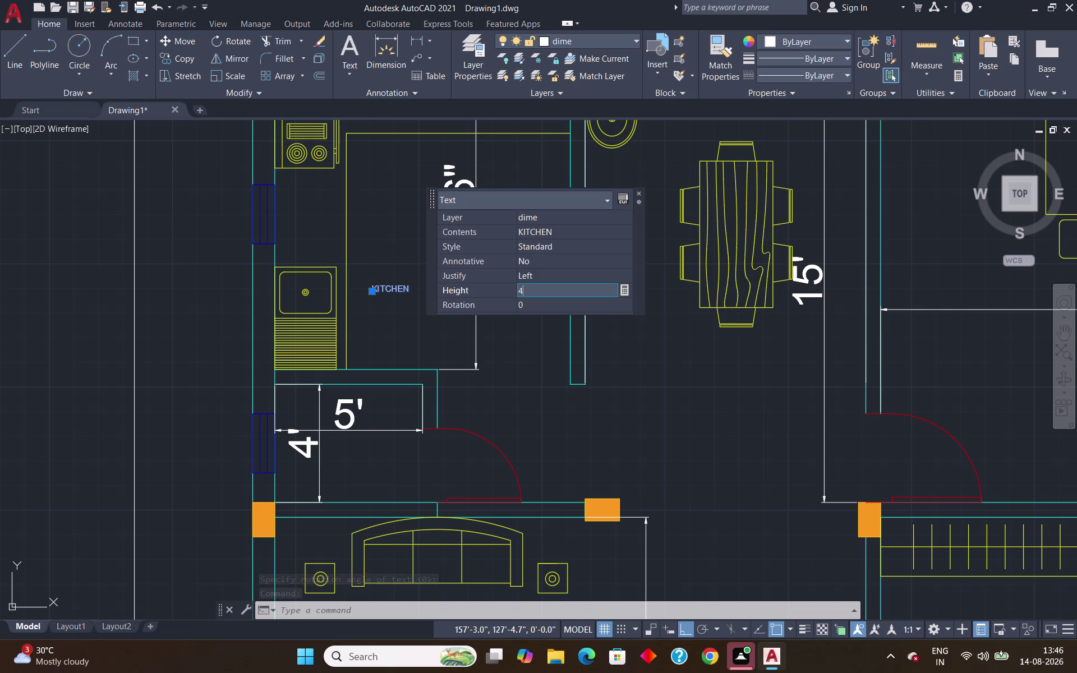
key(shift+quotedbl)
key(Return)
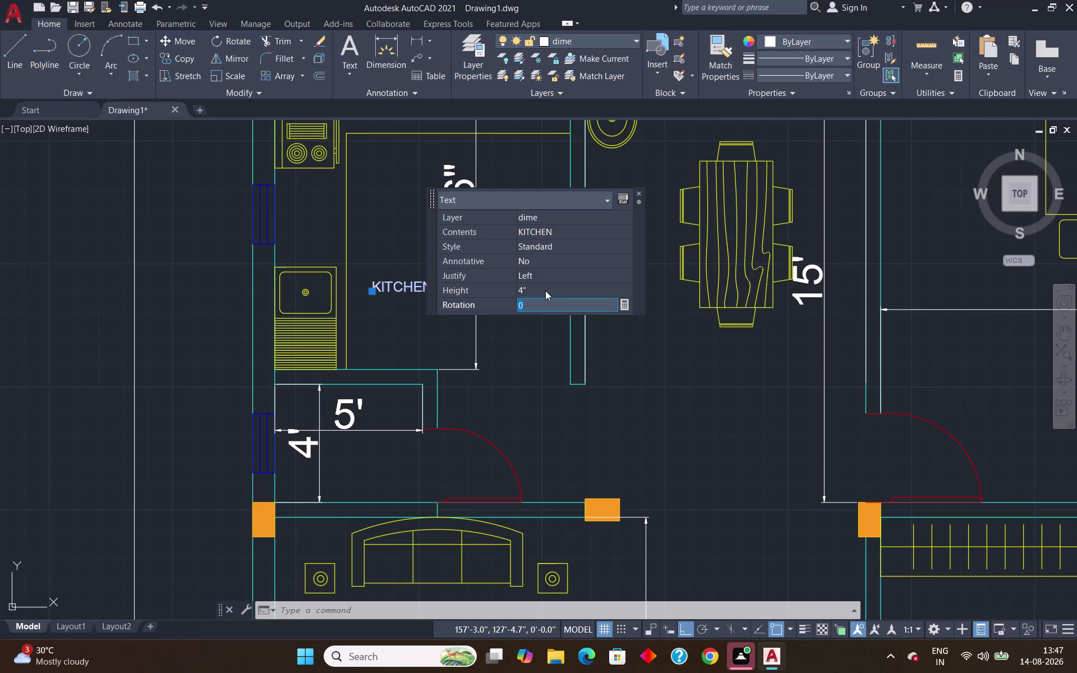
click(638, 195)
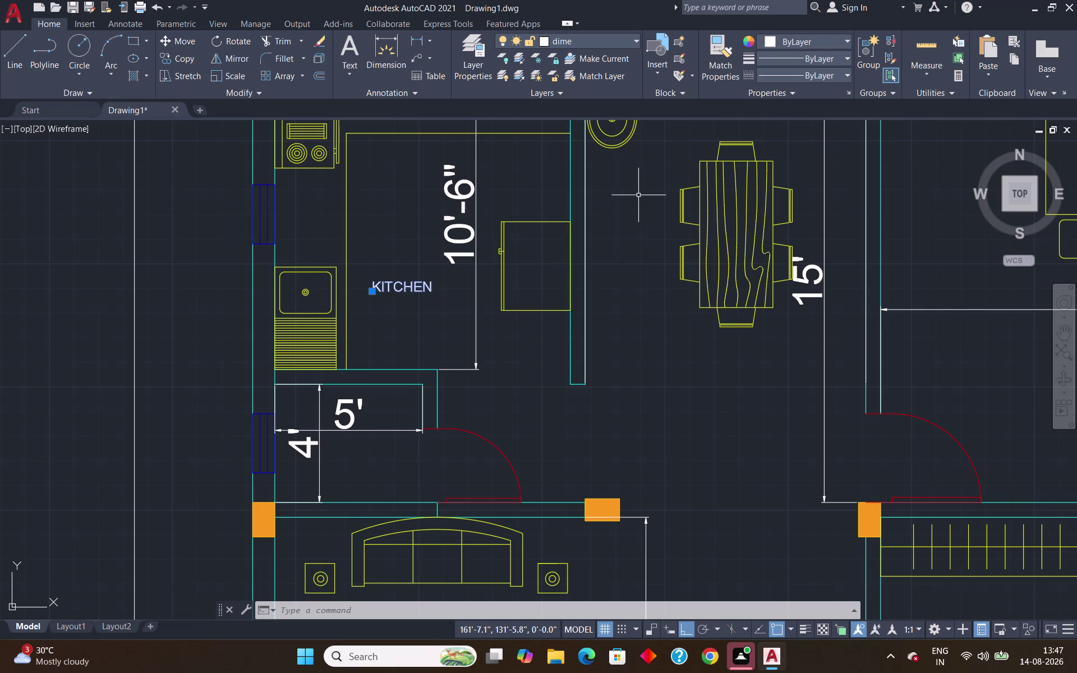
Cancel a repeated text command and open the KITCHEN label for editing.
key(Return)
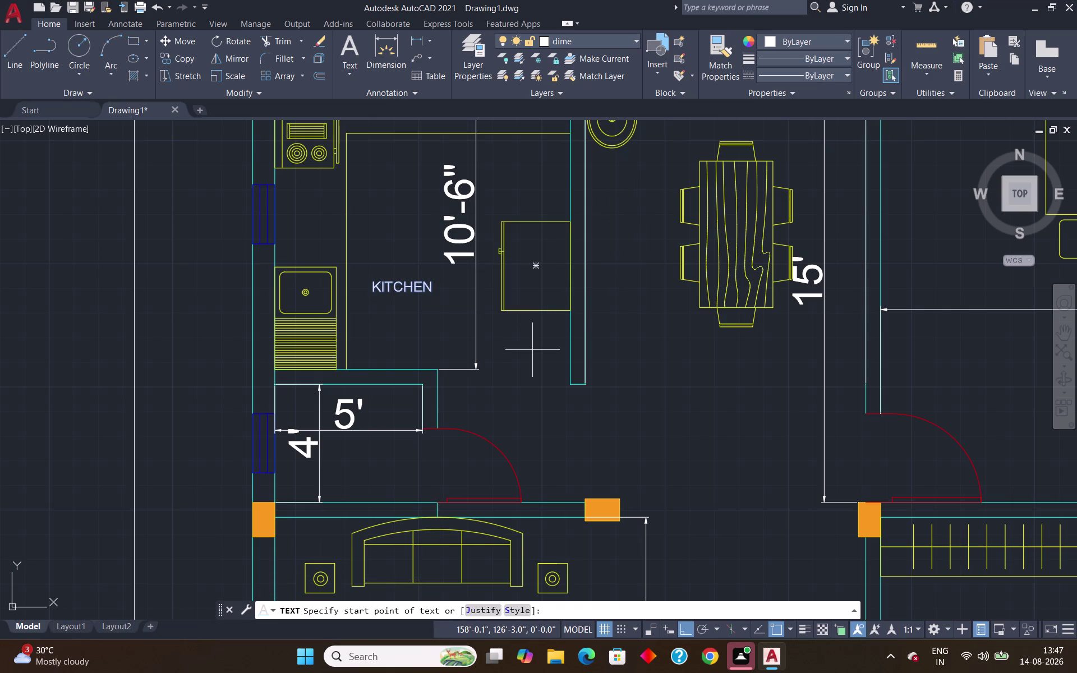
key(Return)
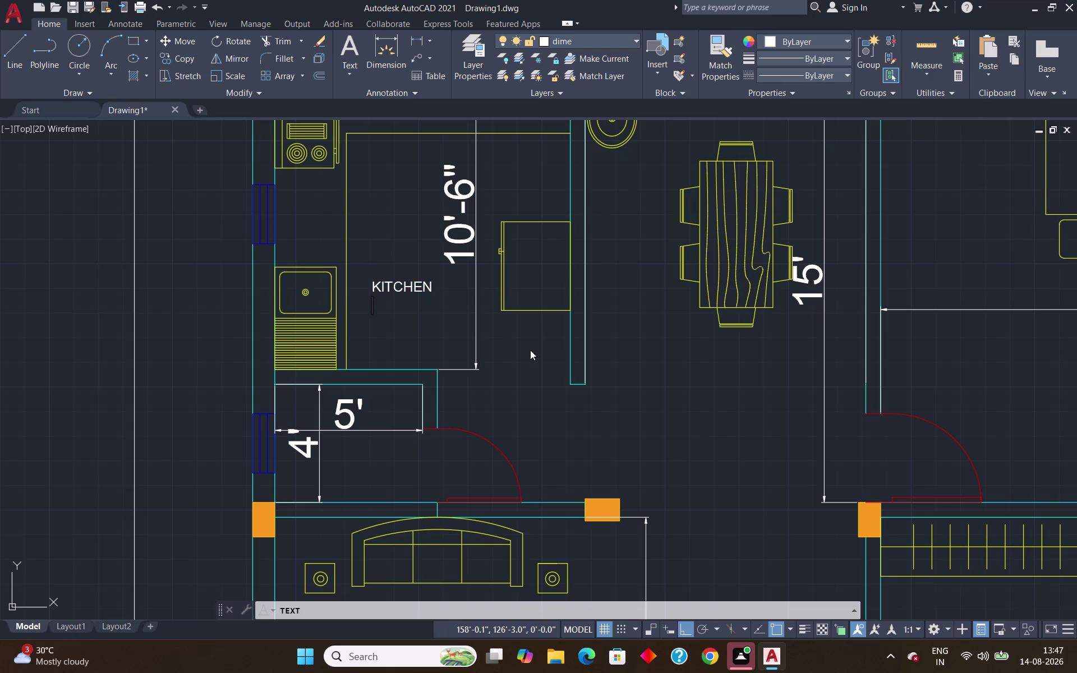
key(Escape)
scroll(down, 3)
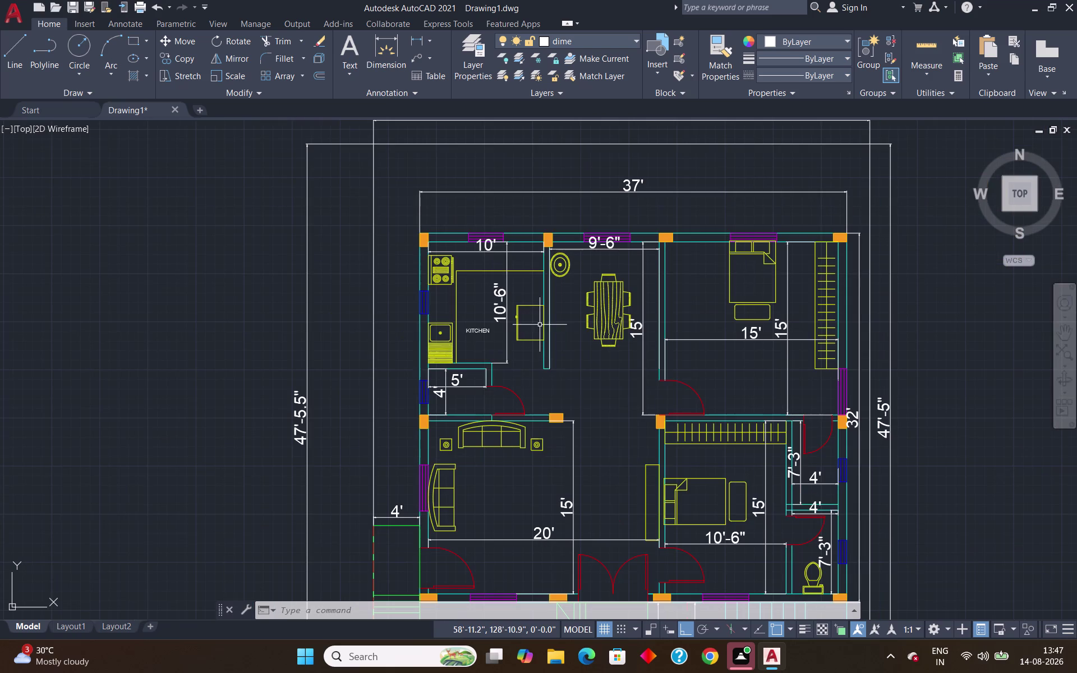
scroll(up, 3)
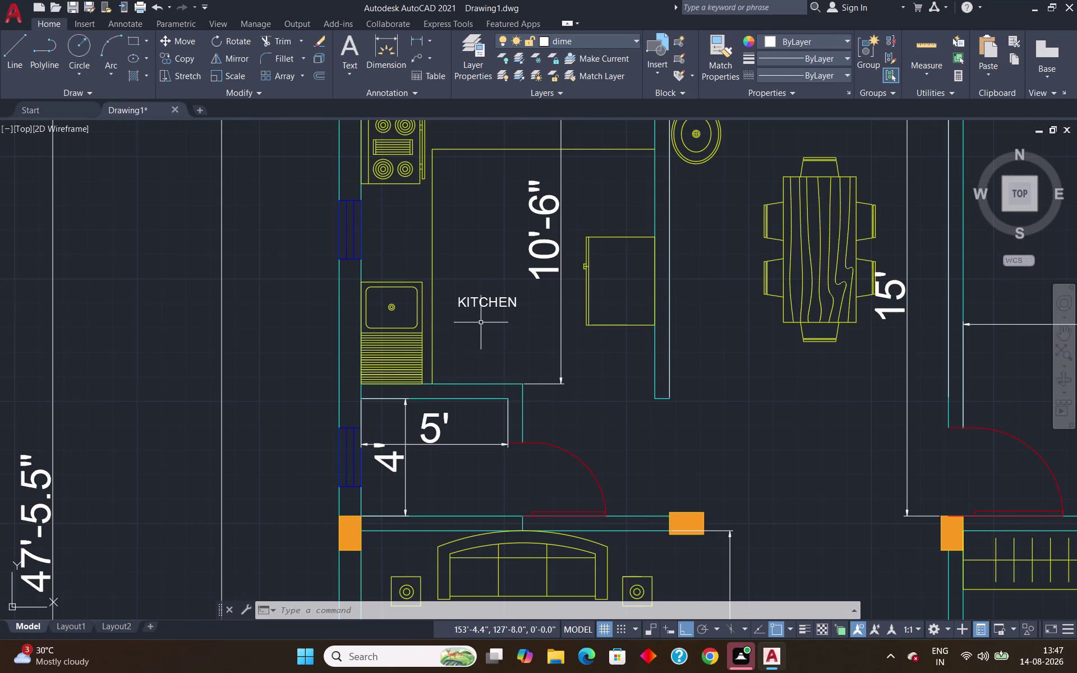
double_click(485, 305)
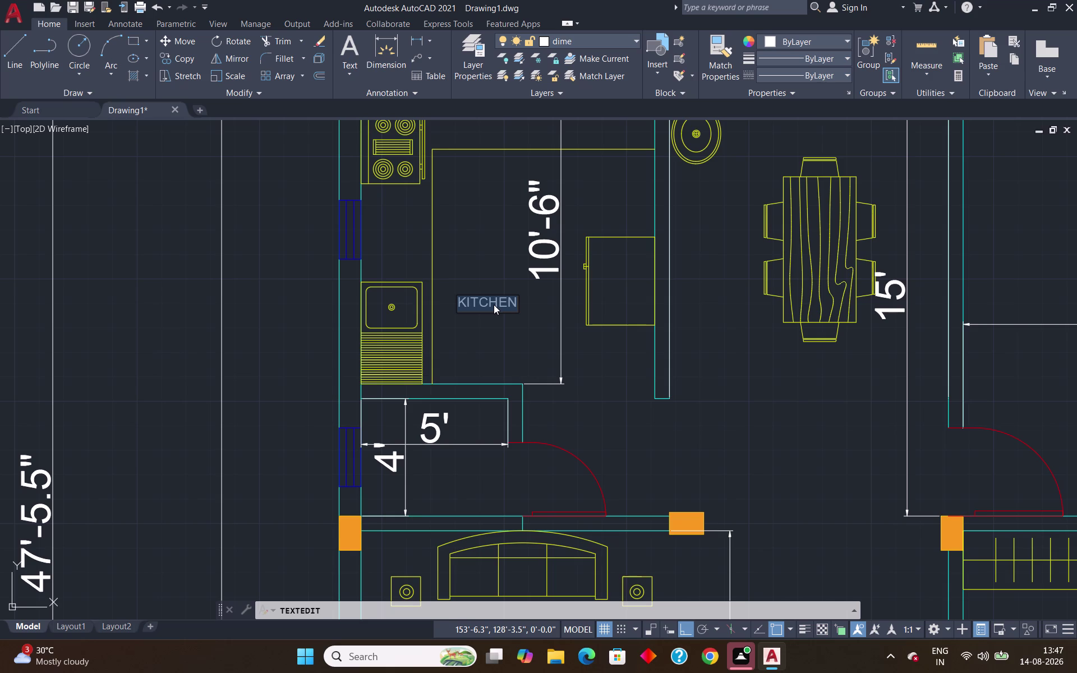
key(Escape)
click(480, 302)
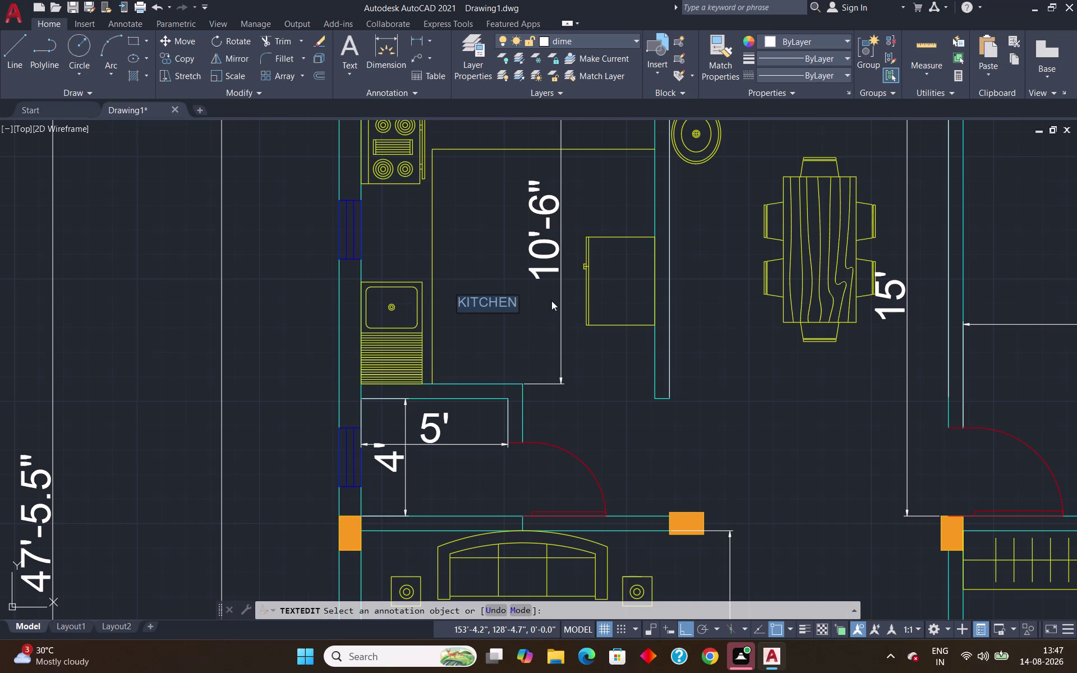
click(512, 307)
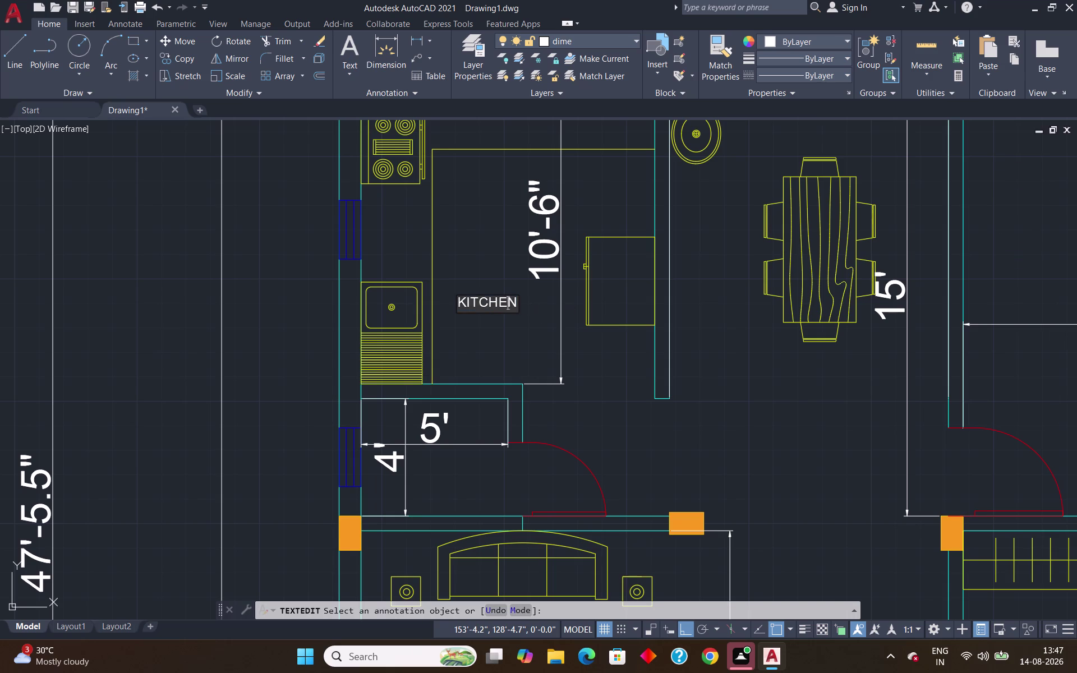
click(517, 304)
text(PR)
key(Return)
click(539, 304)
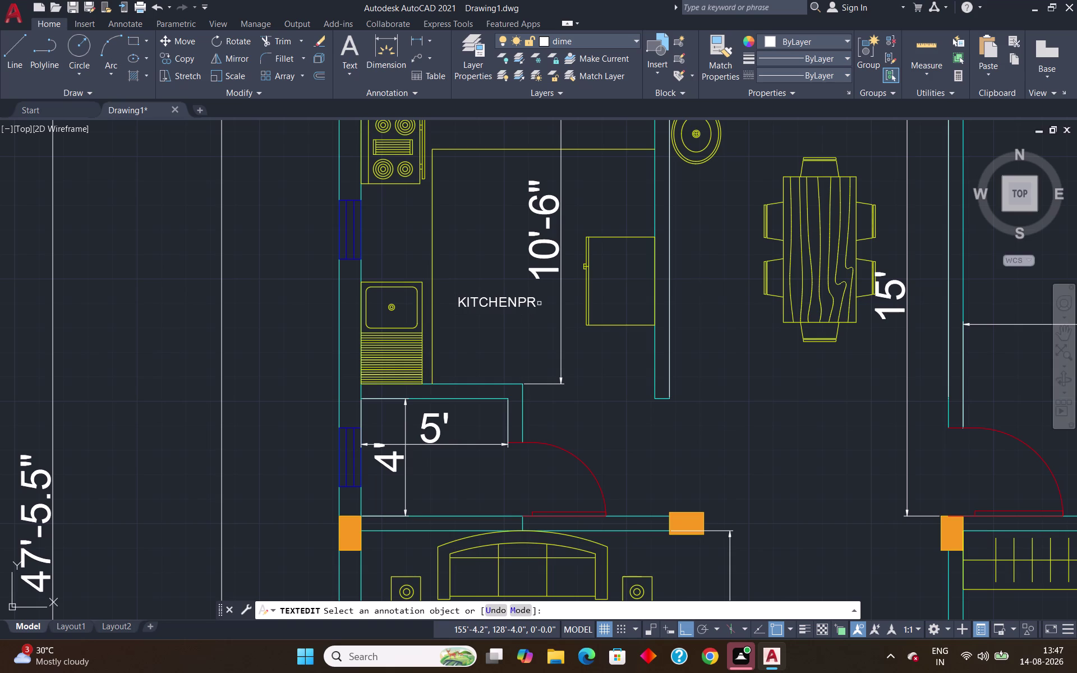
double_click(533, 303)
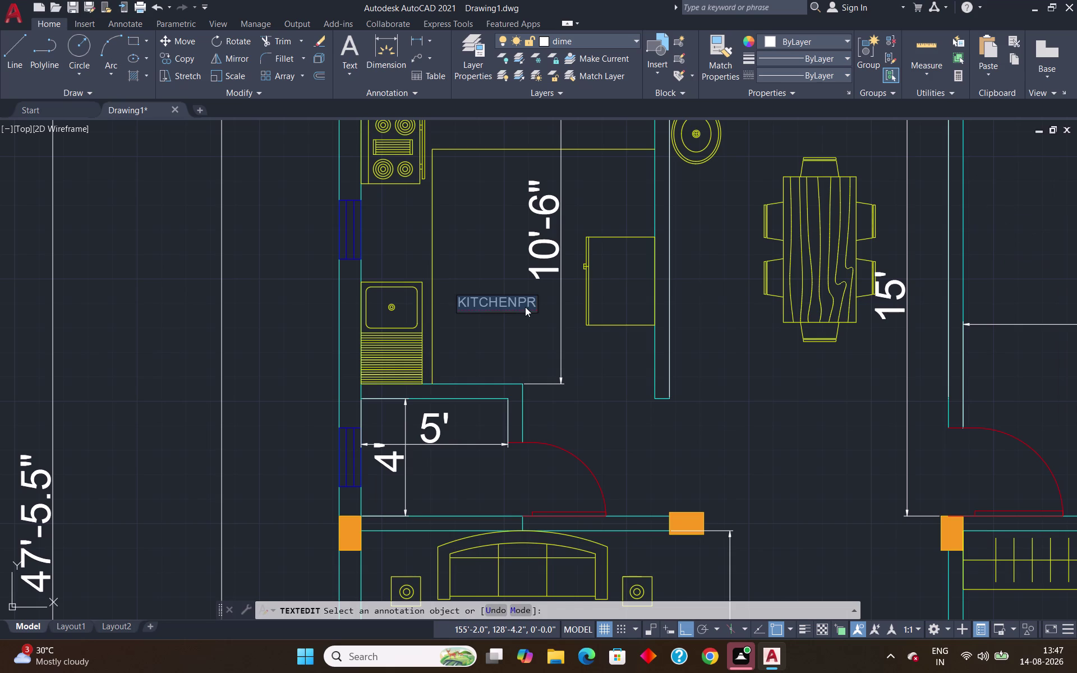
key(BackSpace)
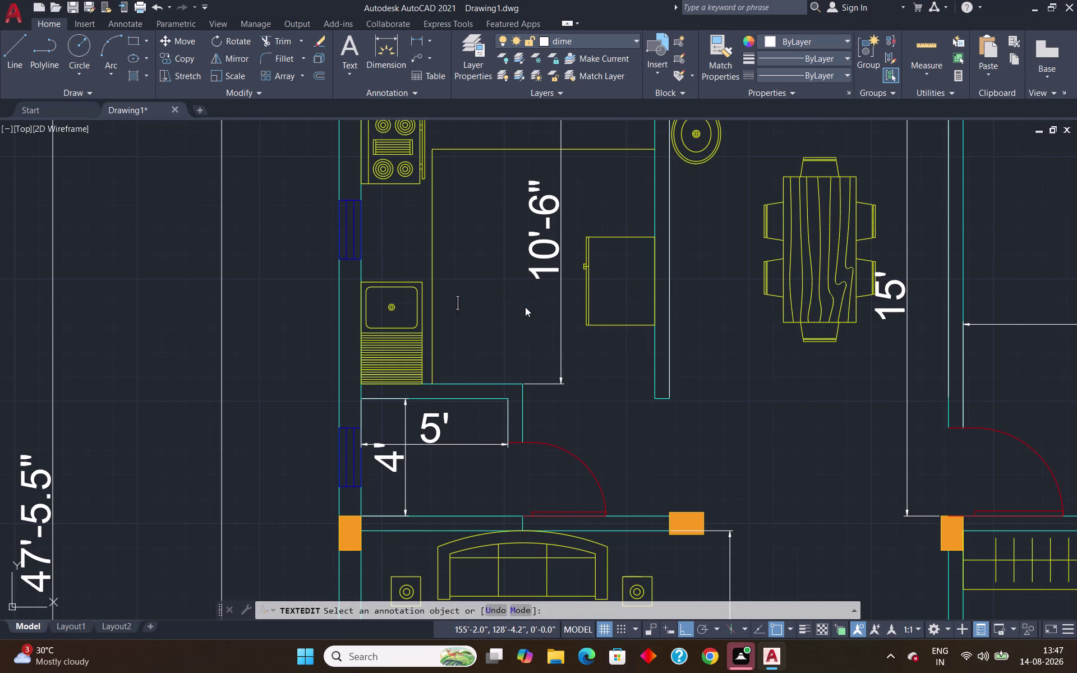
text(KITCHEN)
key(Return)
key(Return)
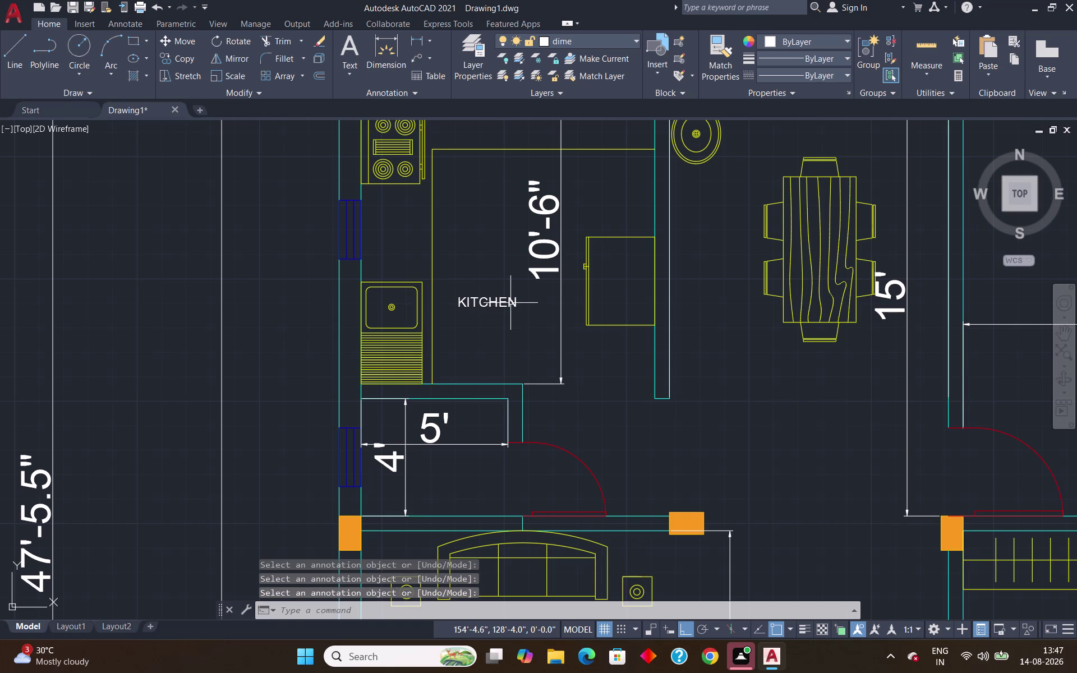
click(509, 302)
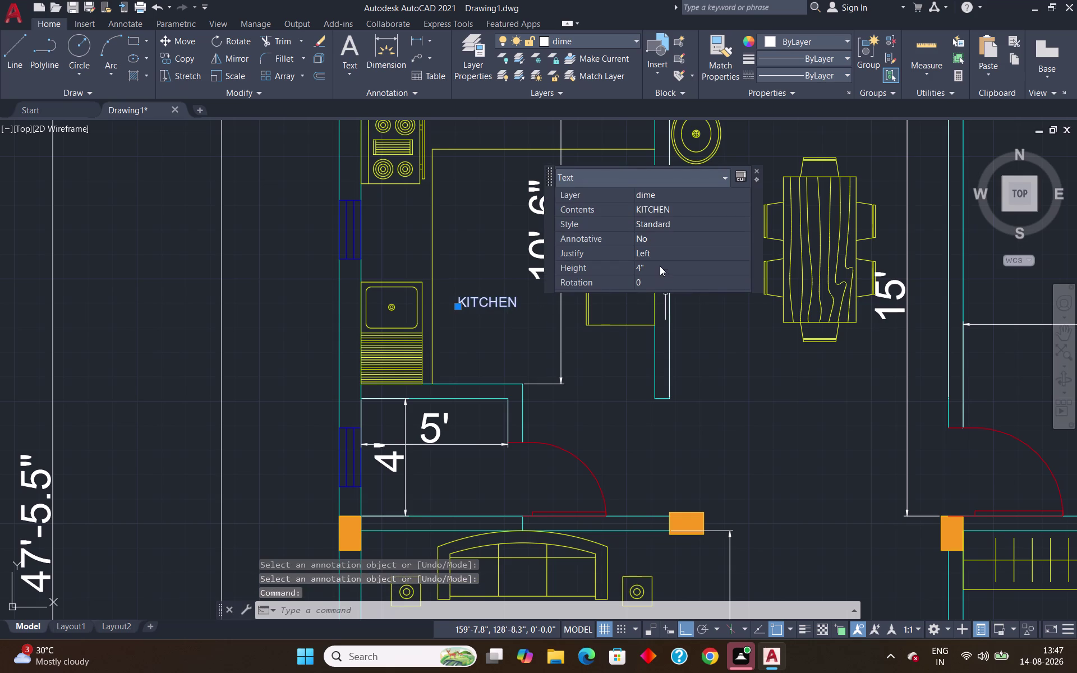
Change the KITCHEN label's text height to 6" in Quick Properties.
click(660, 266)
key(BackSpace)
text(6)
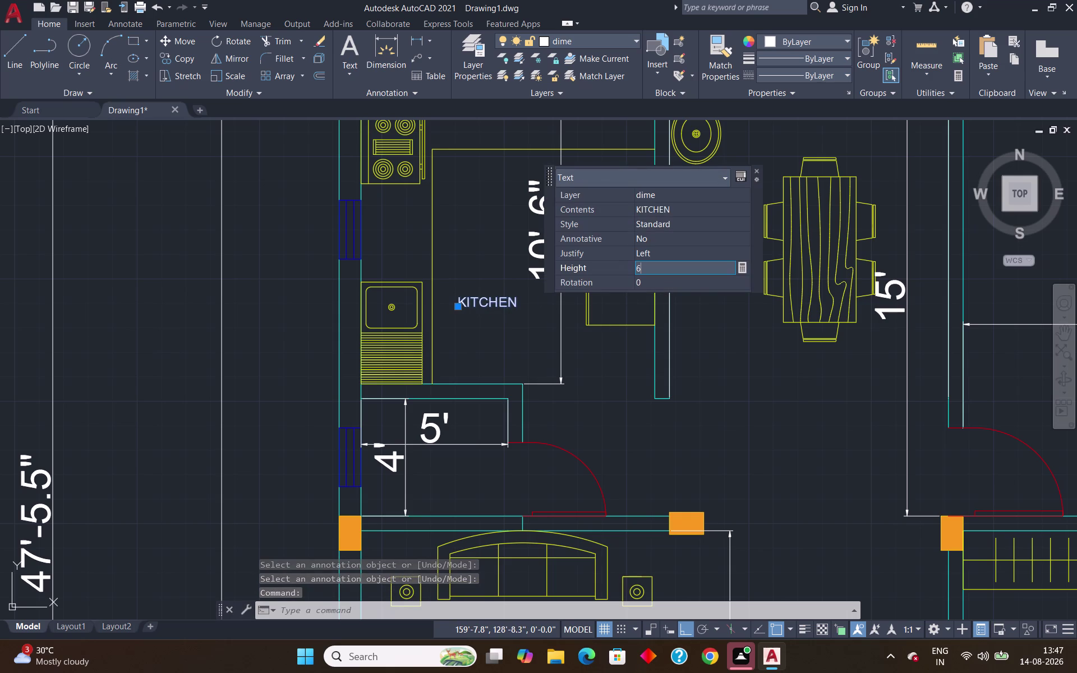
text(")
key(Return)
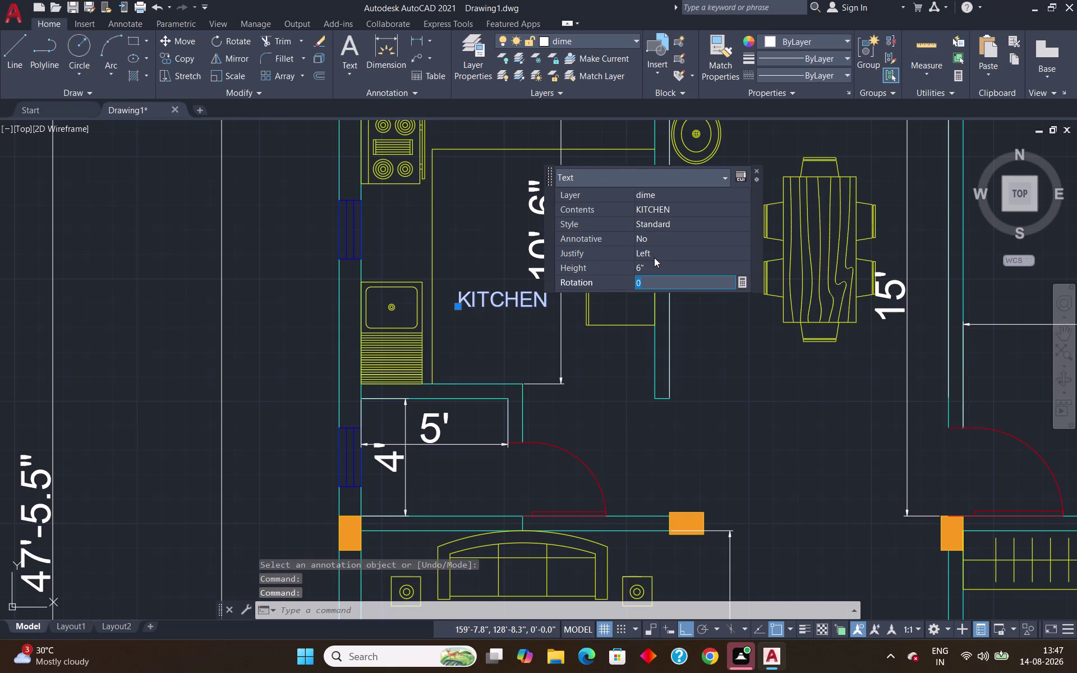
click(759, 170)
key(Return)
key(Return)
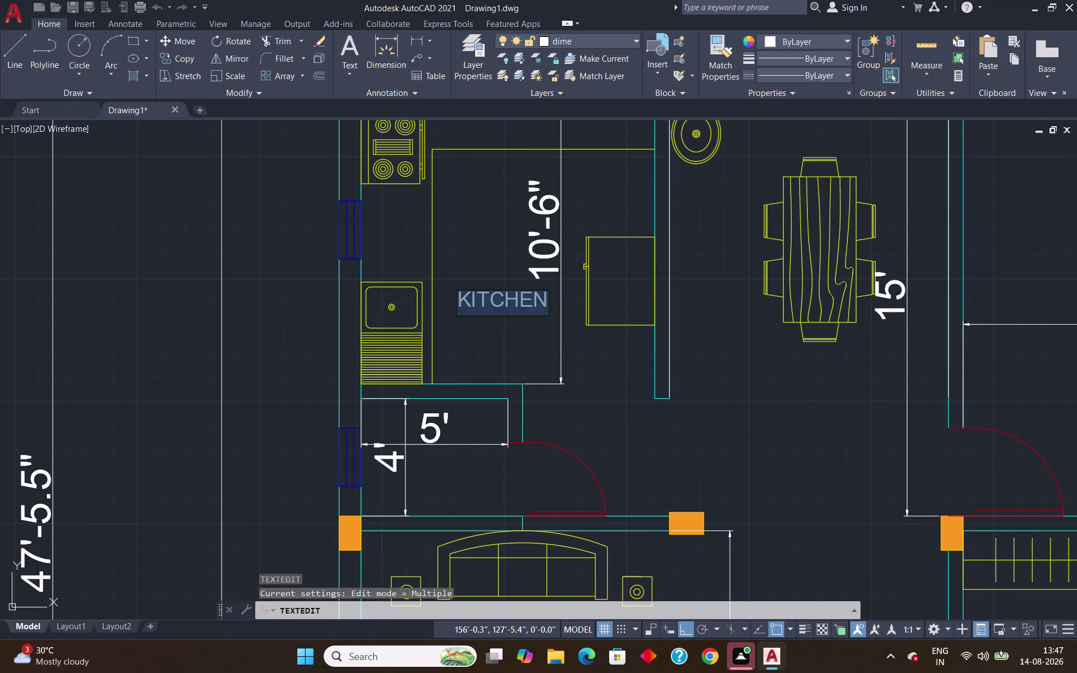
Move the KITCHEN label slightly lower inside the kitchen via its insertion grip.
scroll(down, 3)
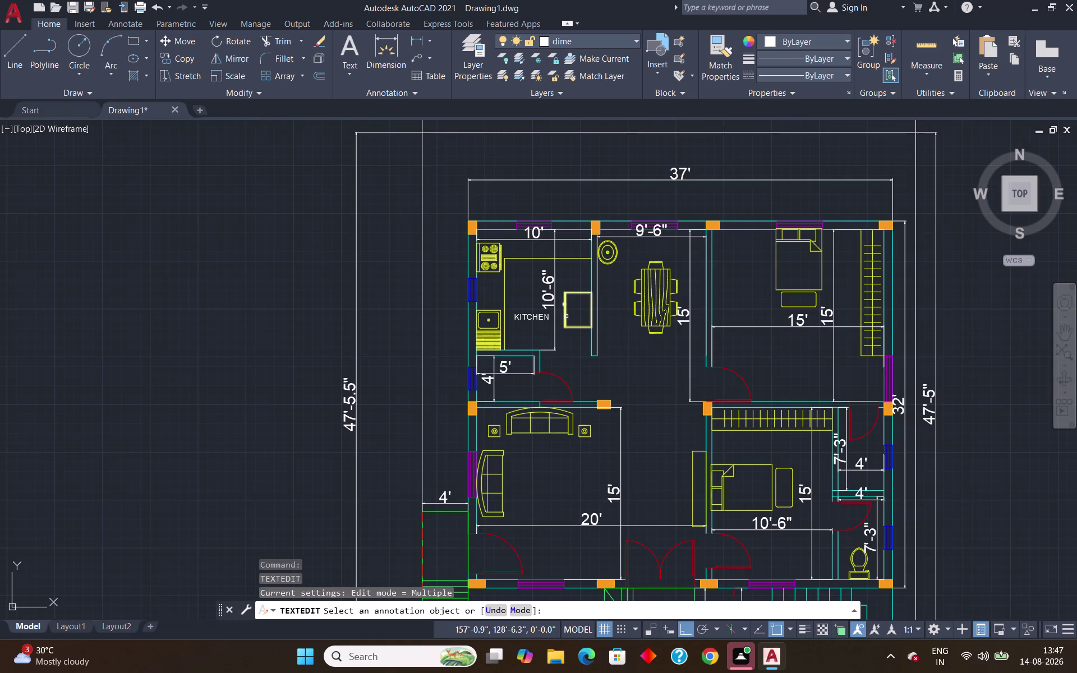
click(540, 317)
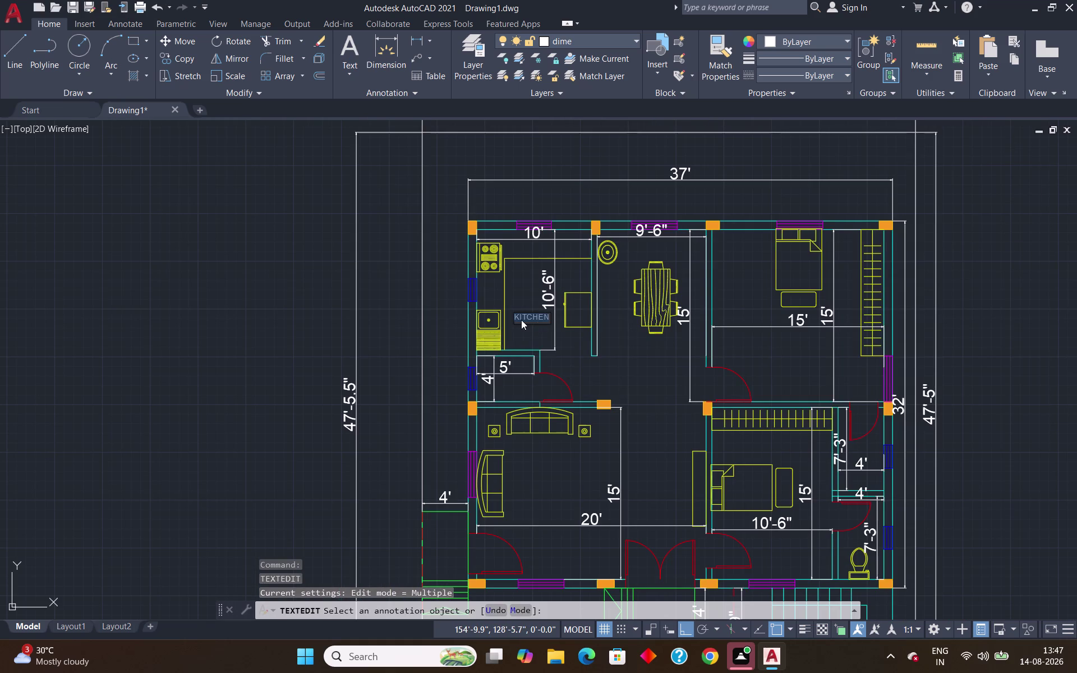
key(Escape)
key(Escape)
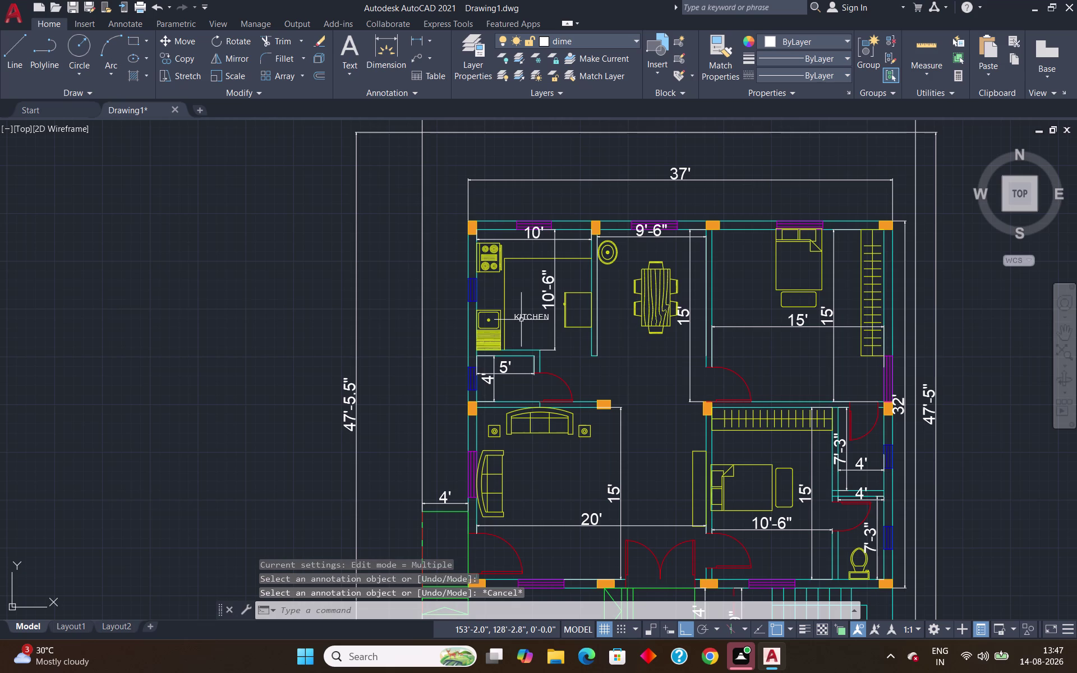
click(522, 318)
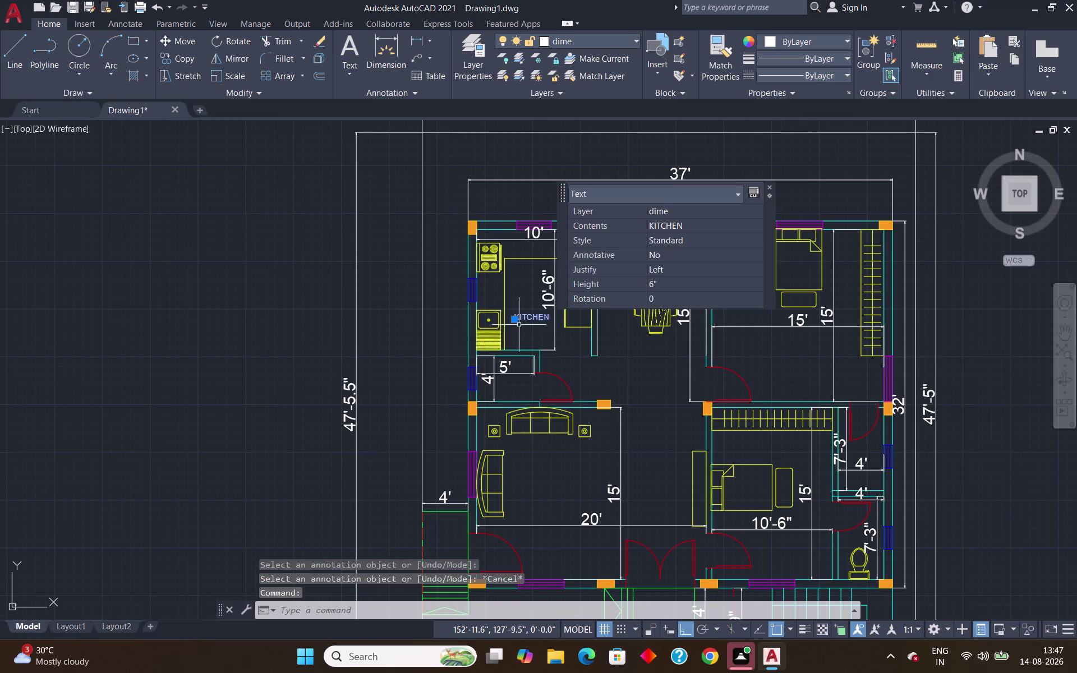
click(516, 317)
click(514, 330)
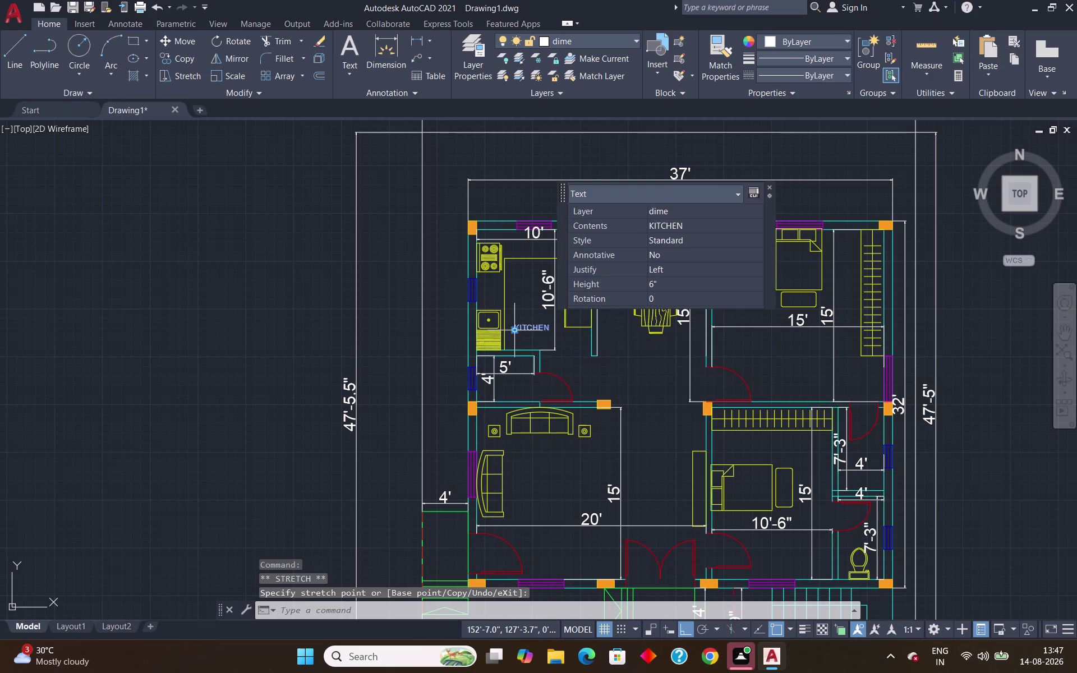
key(Return)
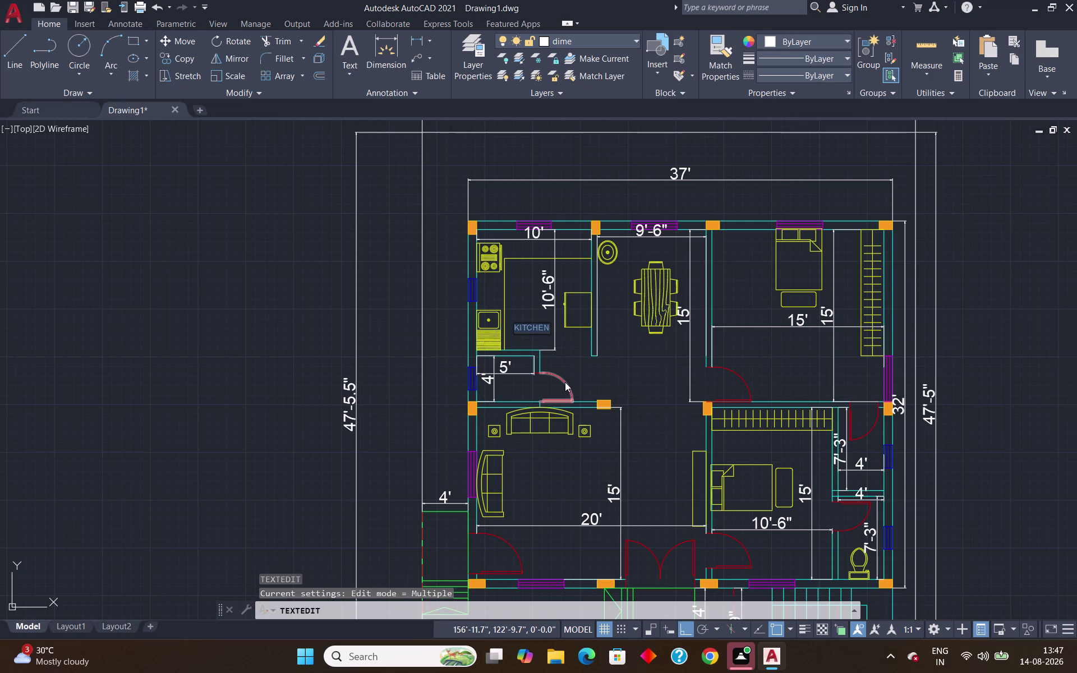
key(Escape)
Begin a new single-line text label with its start point in the small passage.
scroll(down, 3)
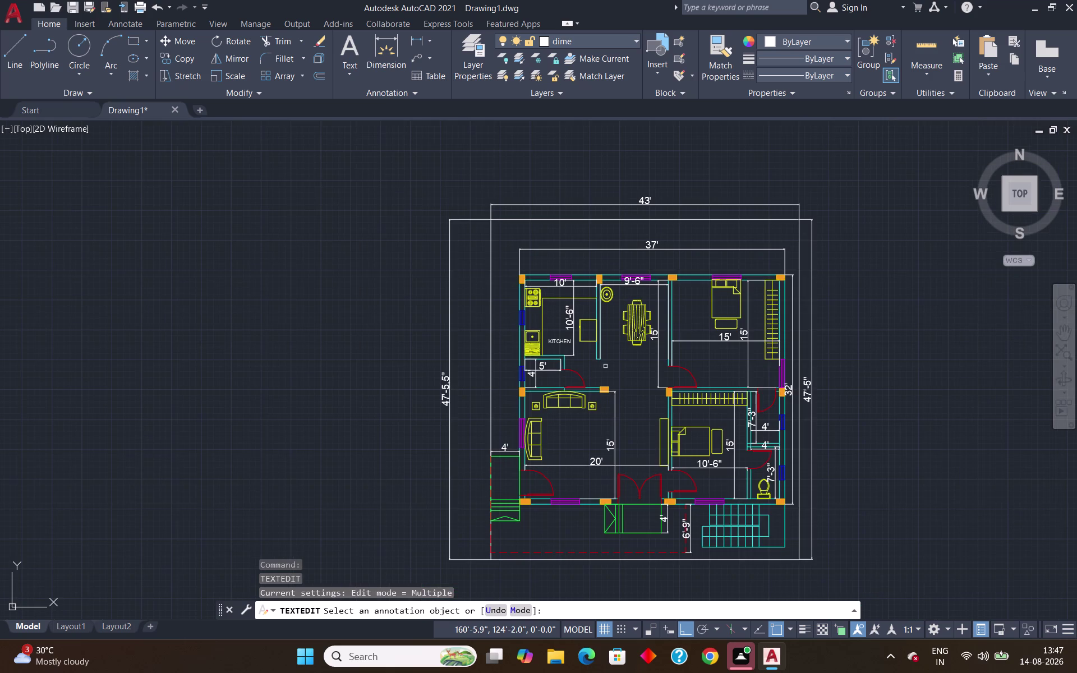
middle_drag(605, 367, 391, 359)
scroll(up, 3)
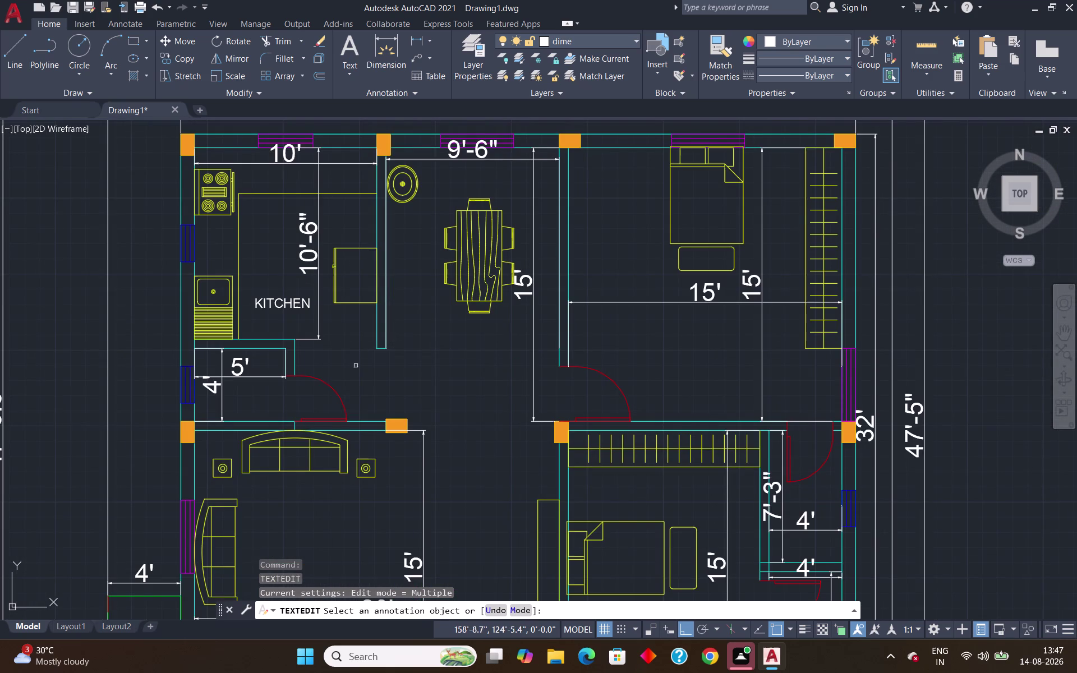
scroll(up, 3)
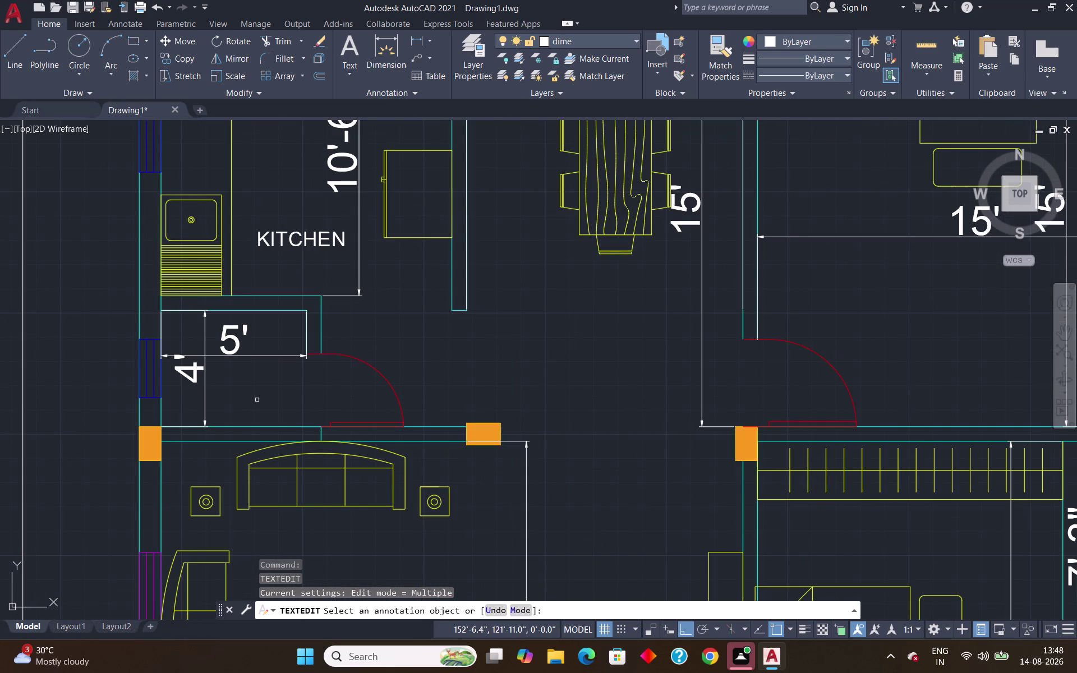
text(DT)
key(Return)
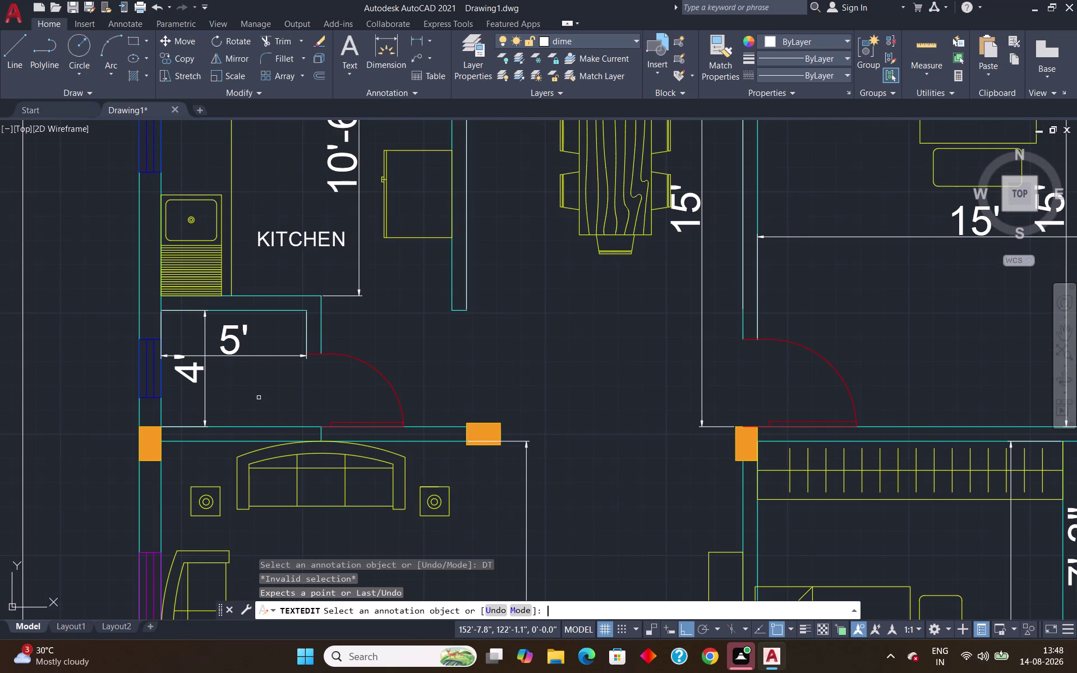
click(214, 399)
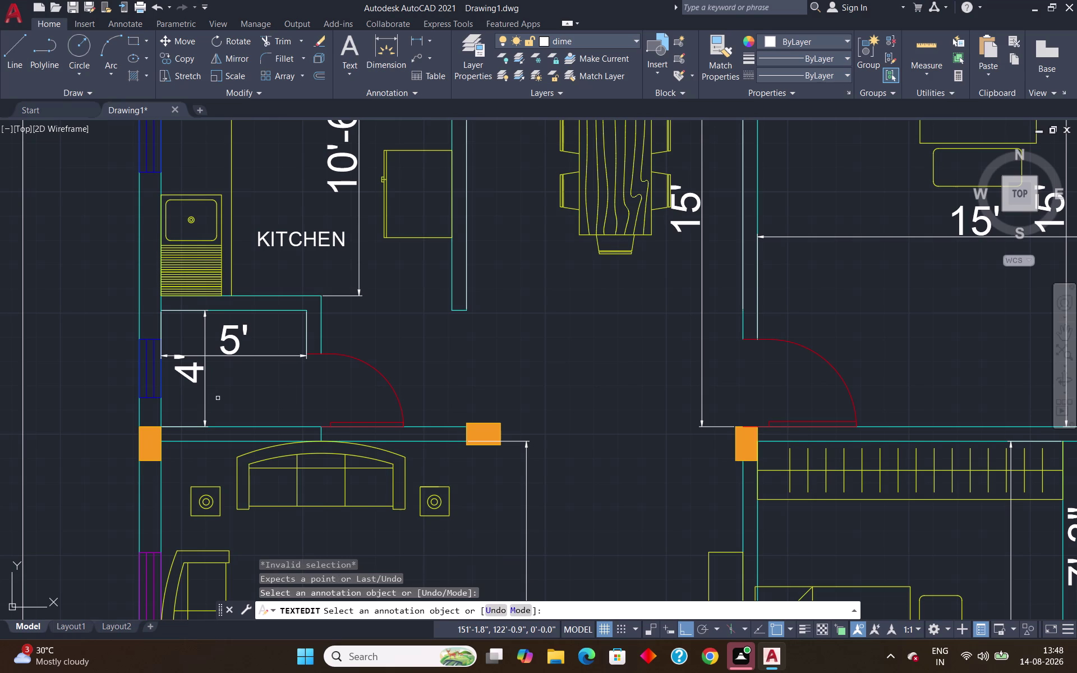
key(Escape)
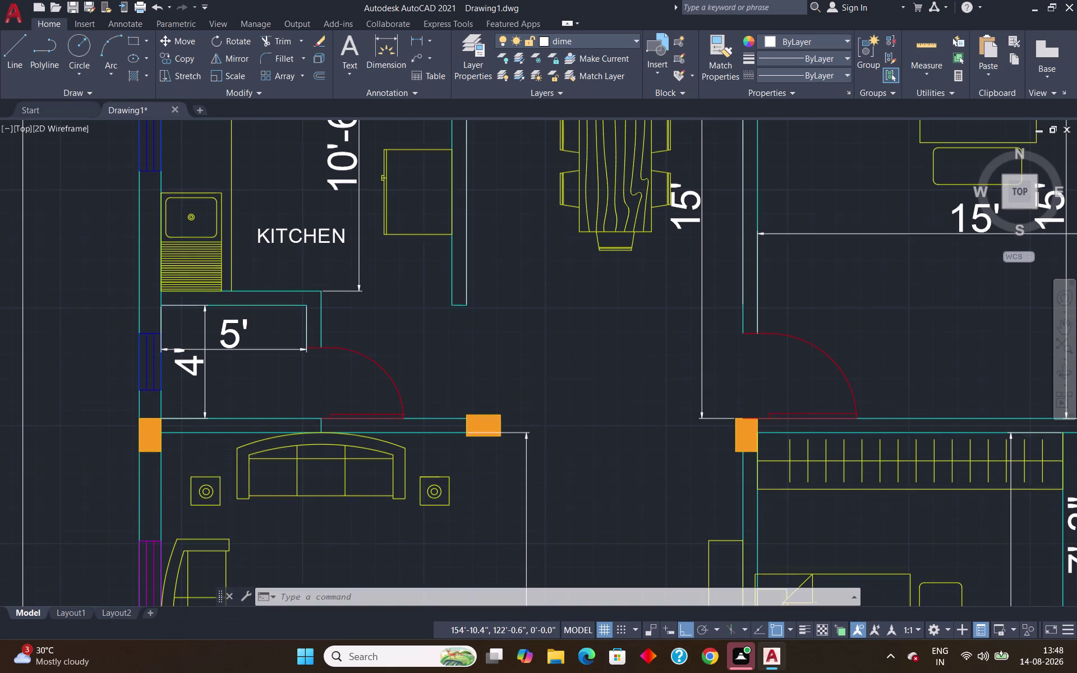
key(Escape)
text(DT)
key(Return)
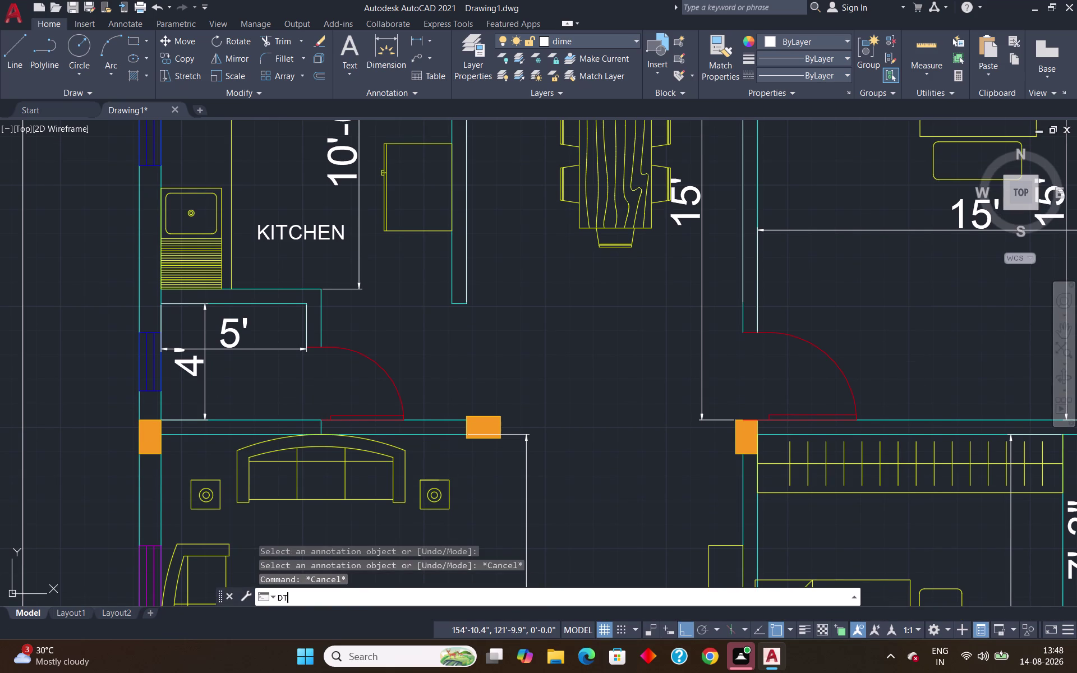
click(217, 378)
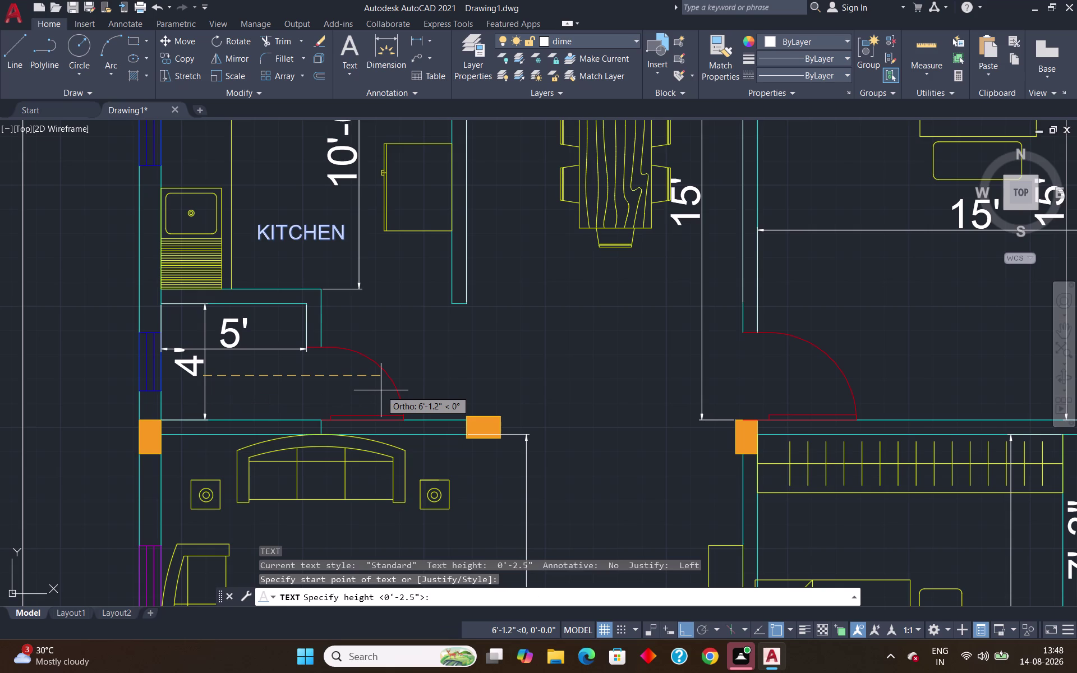
Enter the POOJA label with 6" height and 0 rotation.
text(6")
key(Return)
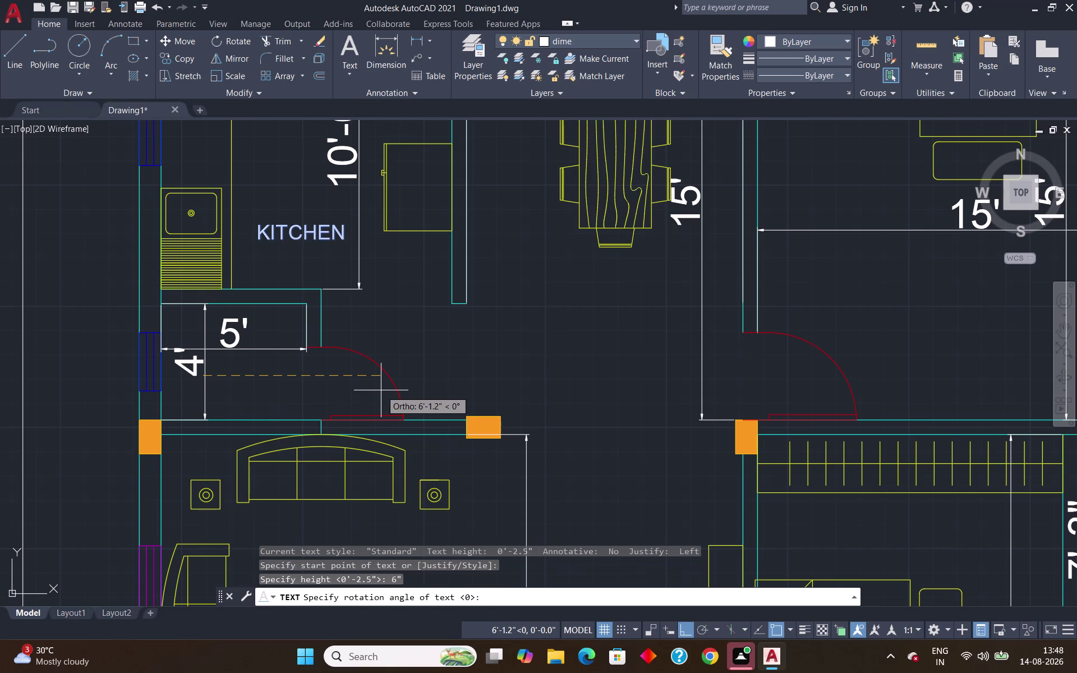
key(Return)
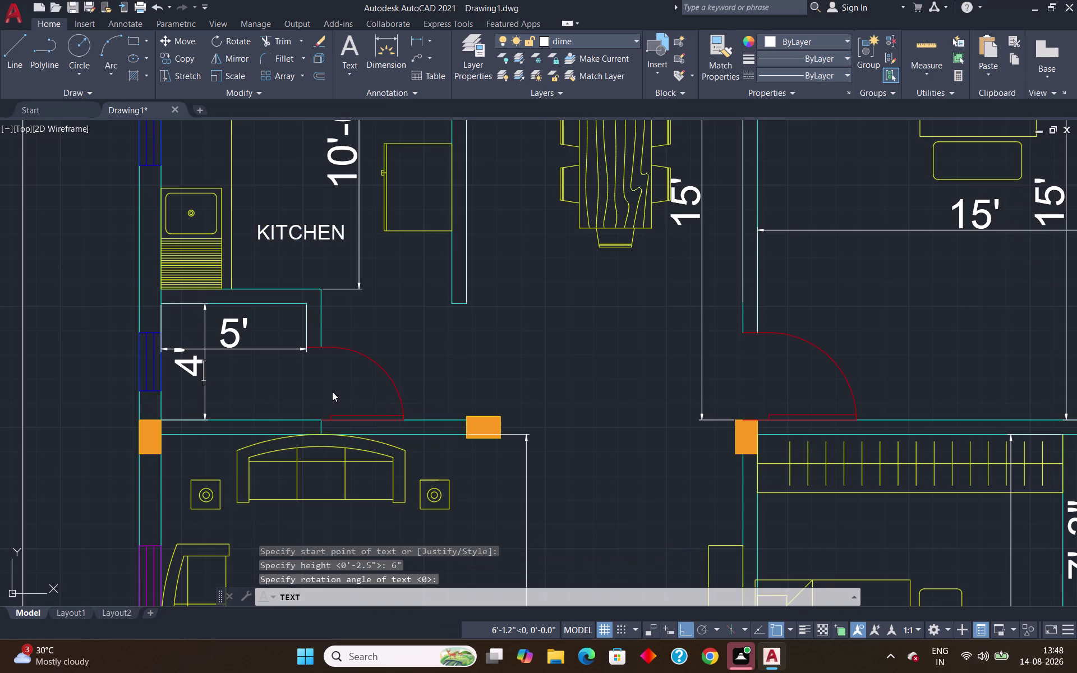
text(POOJA)
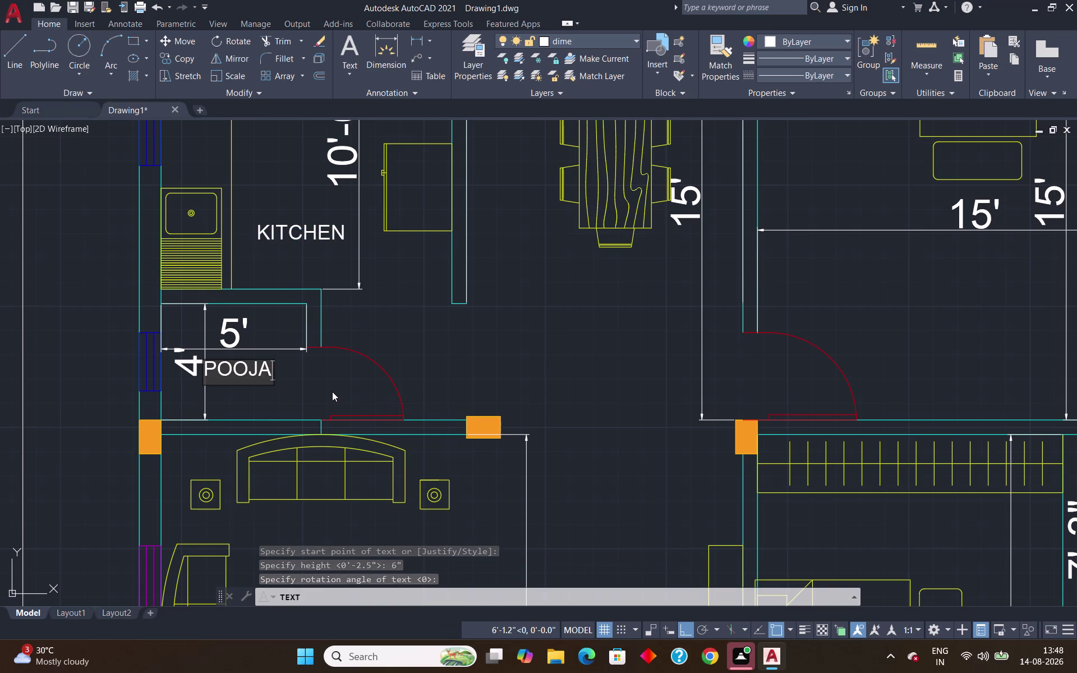
key(Return)
key(Return)
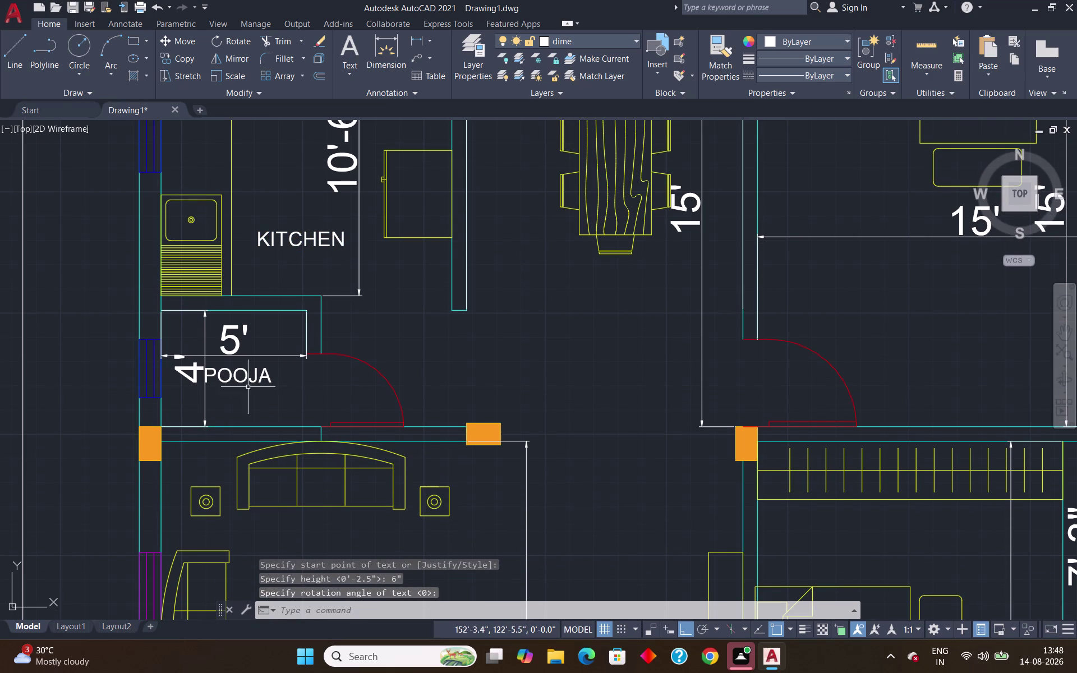
Reposition the POOJA label beside the room's door using its insertion grip.
click(237, 379)
click(202, 383)
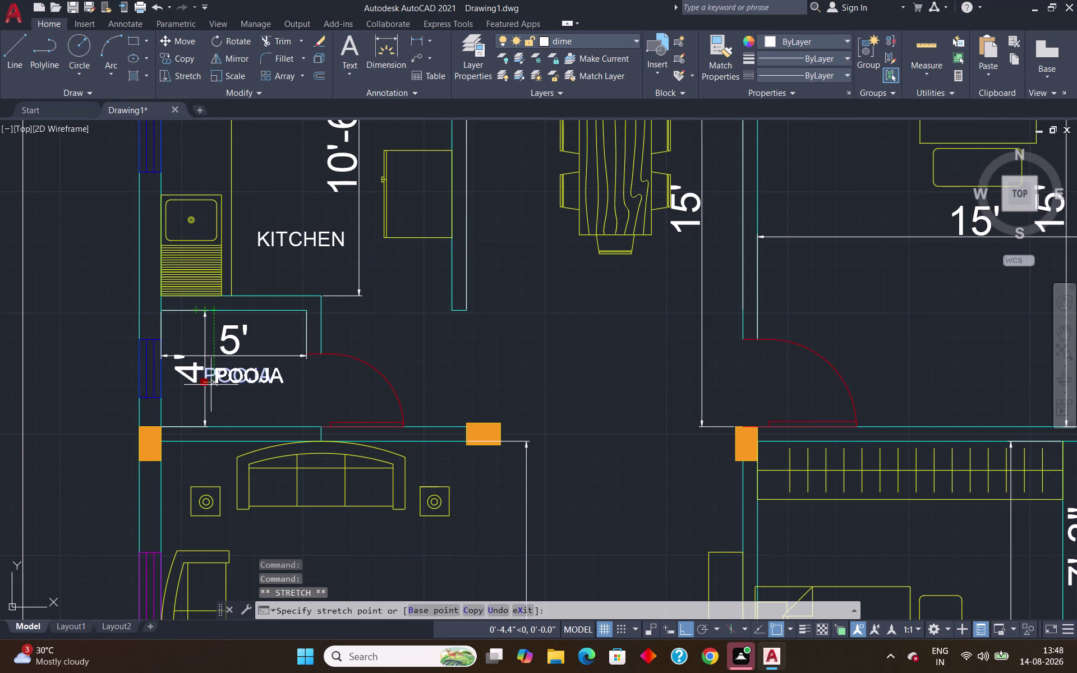
click(248, 393)
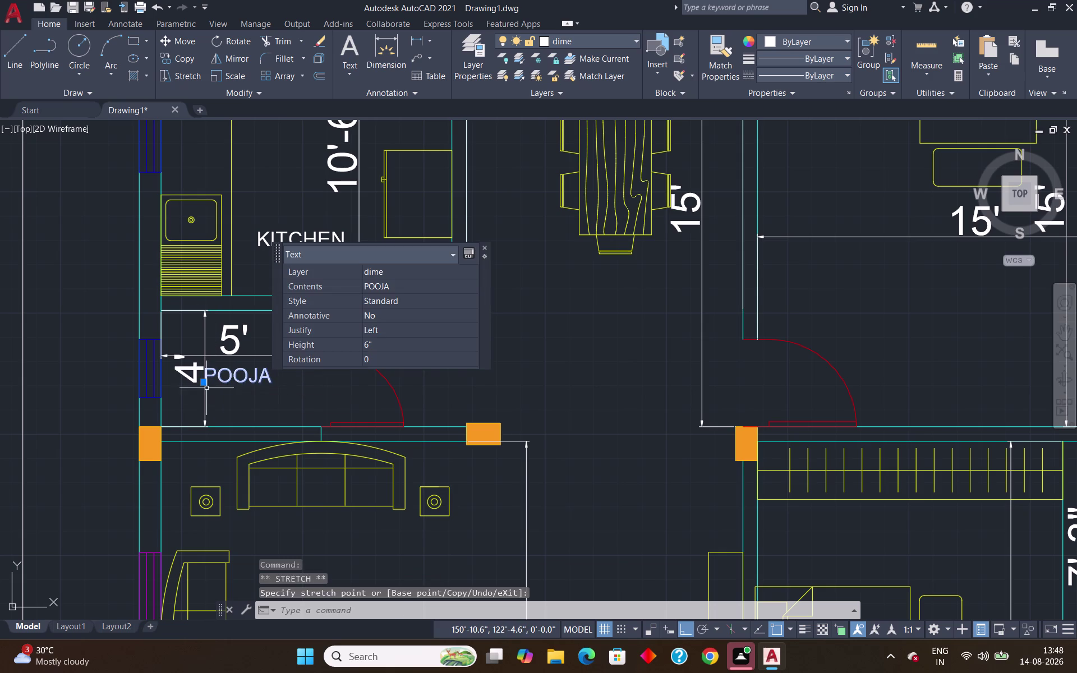
click(205, 386)
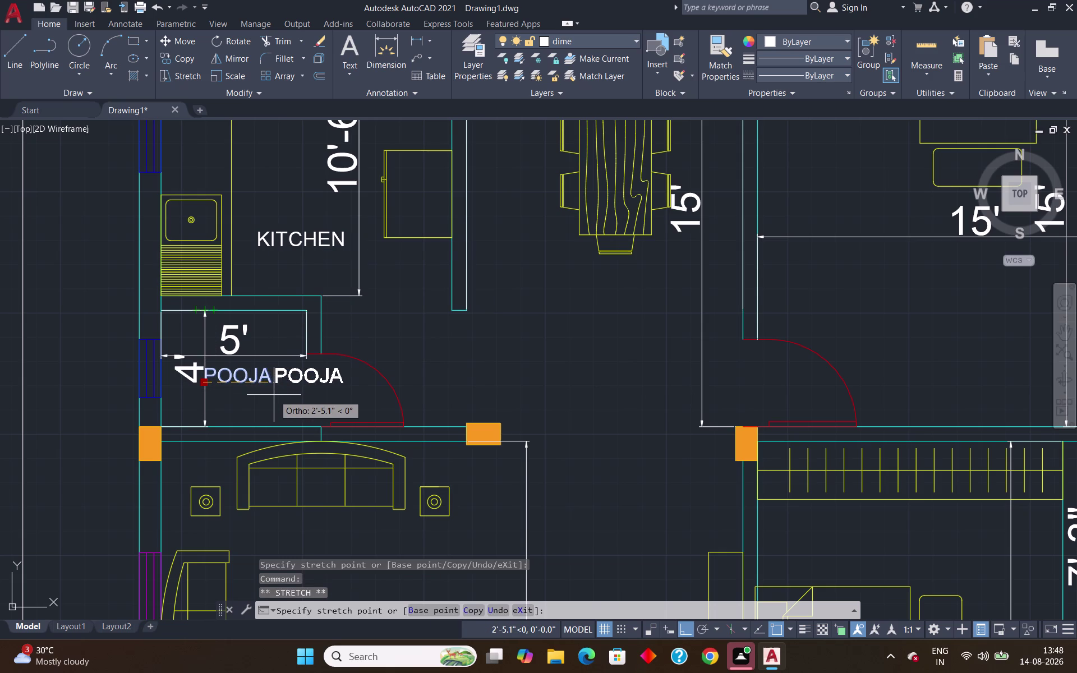
click(274, 395)
key(Return)
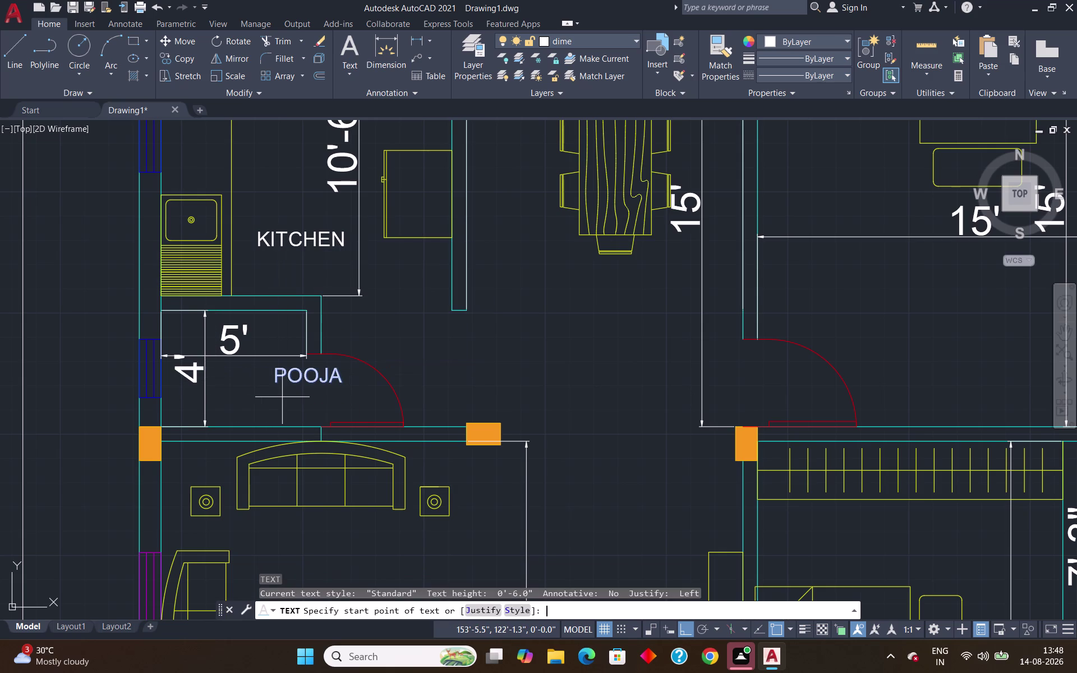
key(Escape)
scroll(down, 3)
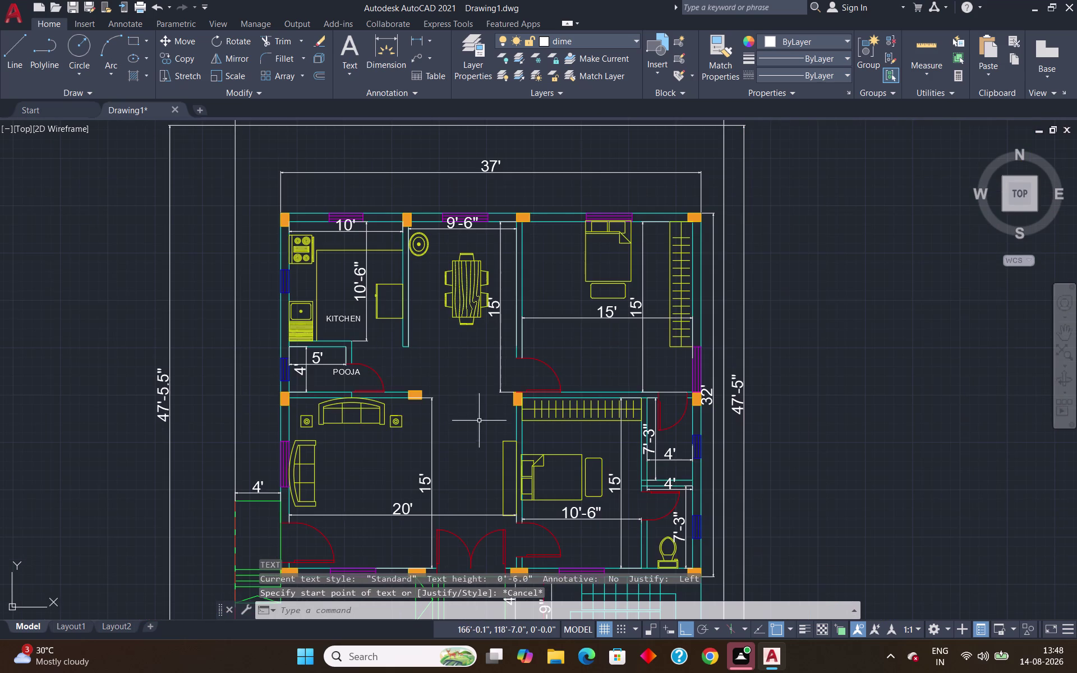
click(353, 373)
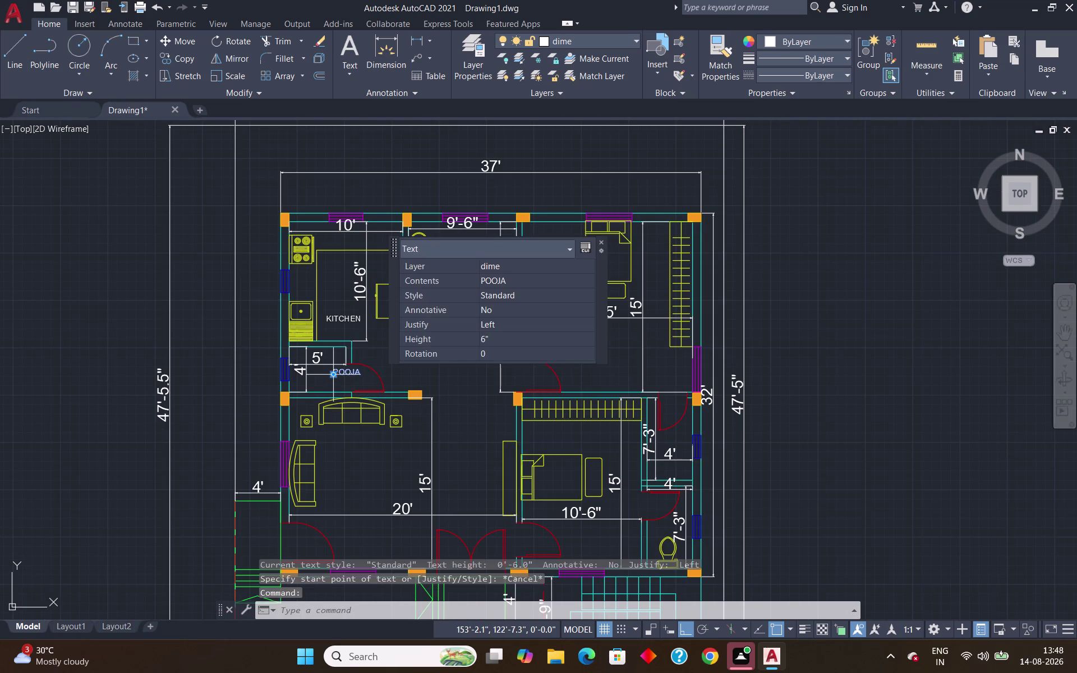
click(332, 376)
click(316, 379)
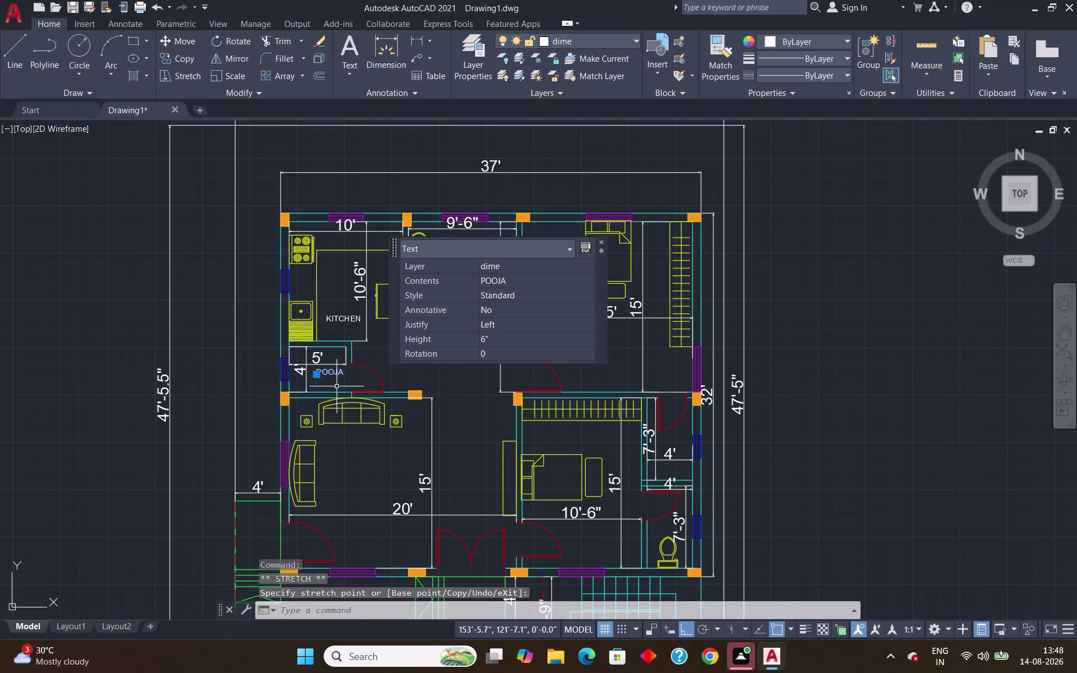
key(Escape)
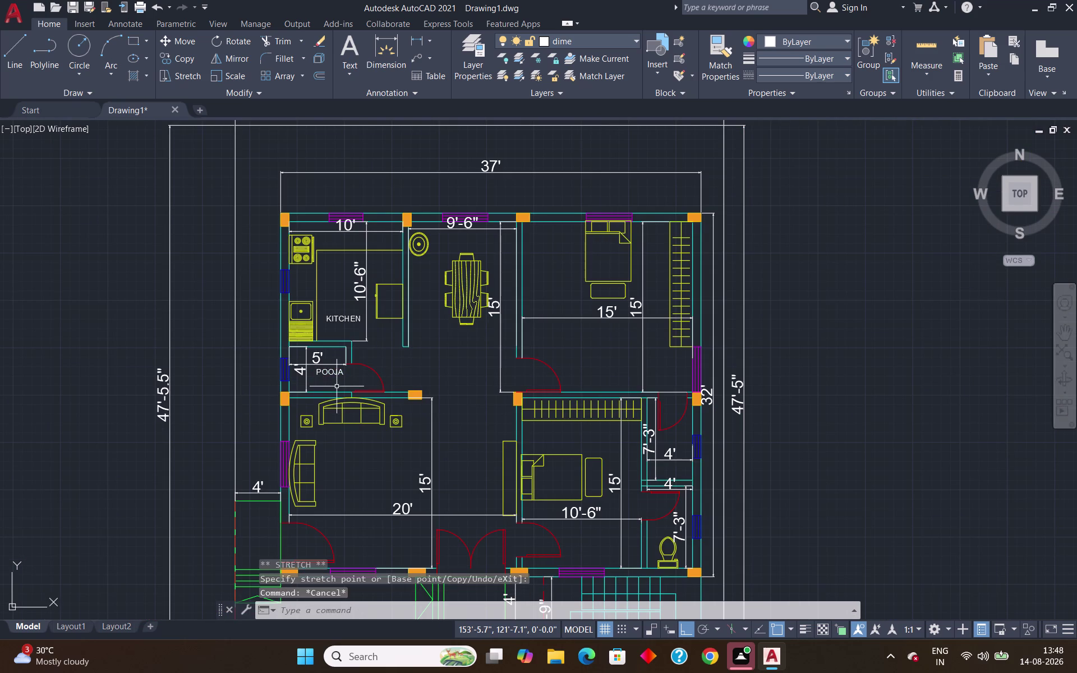
Start single-line text in the living room with default height and zero rotation.
scroll(down, 3)
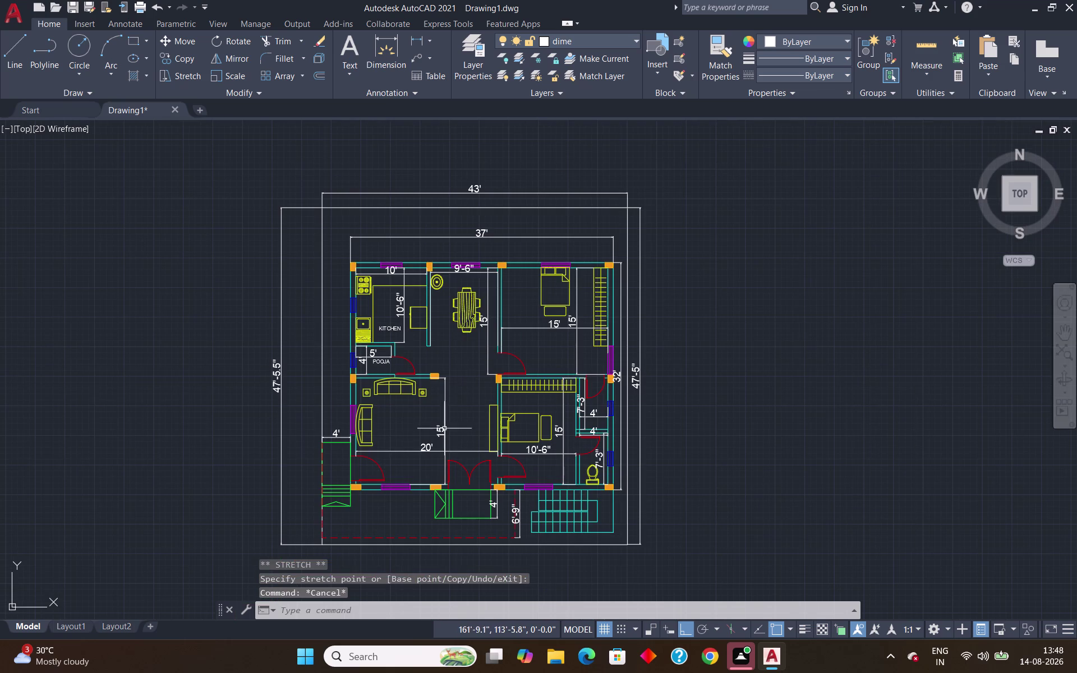
scroll(up, 3)
scroll(down, 3)
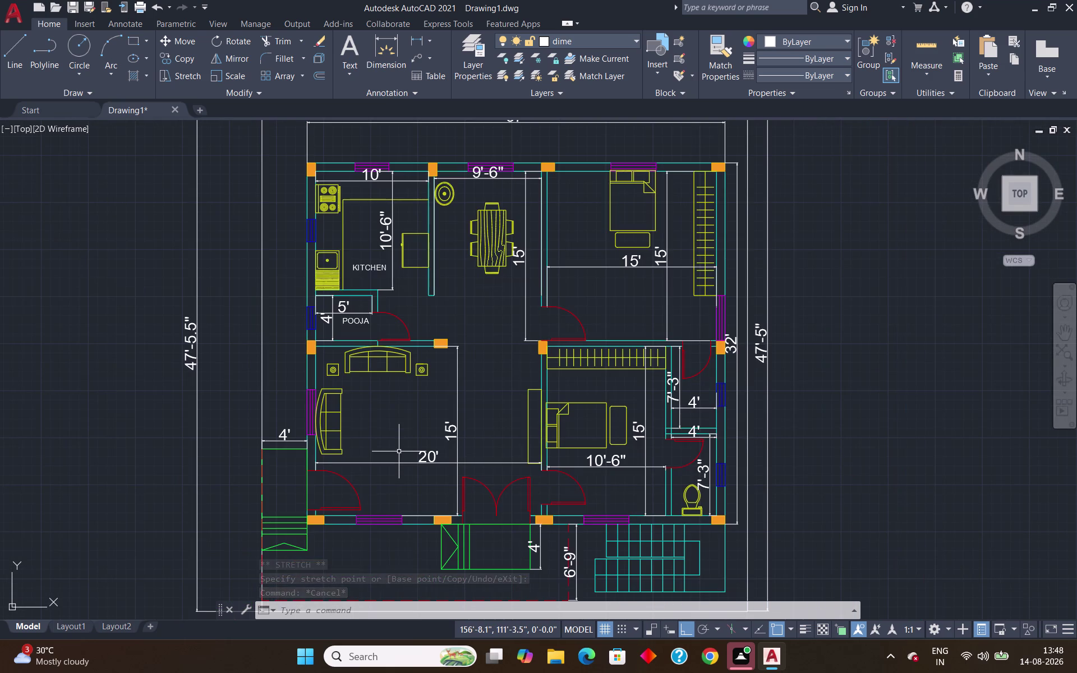
text(DT)
key(Return)
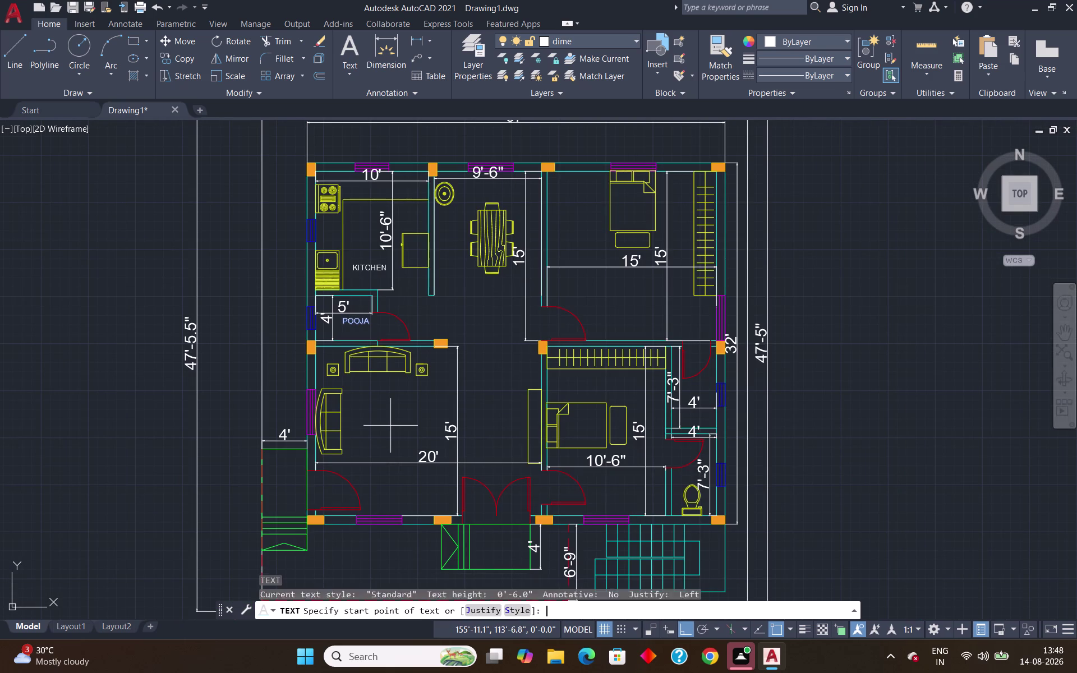
click(356, 417)
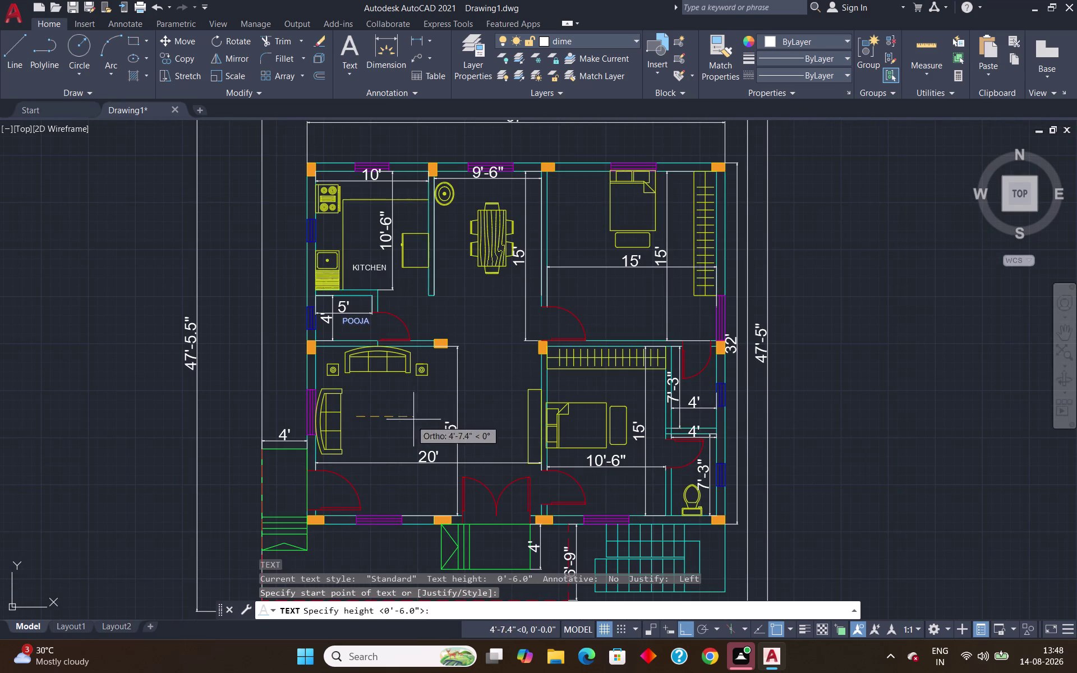
key(Return)
key(Return)
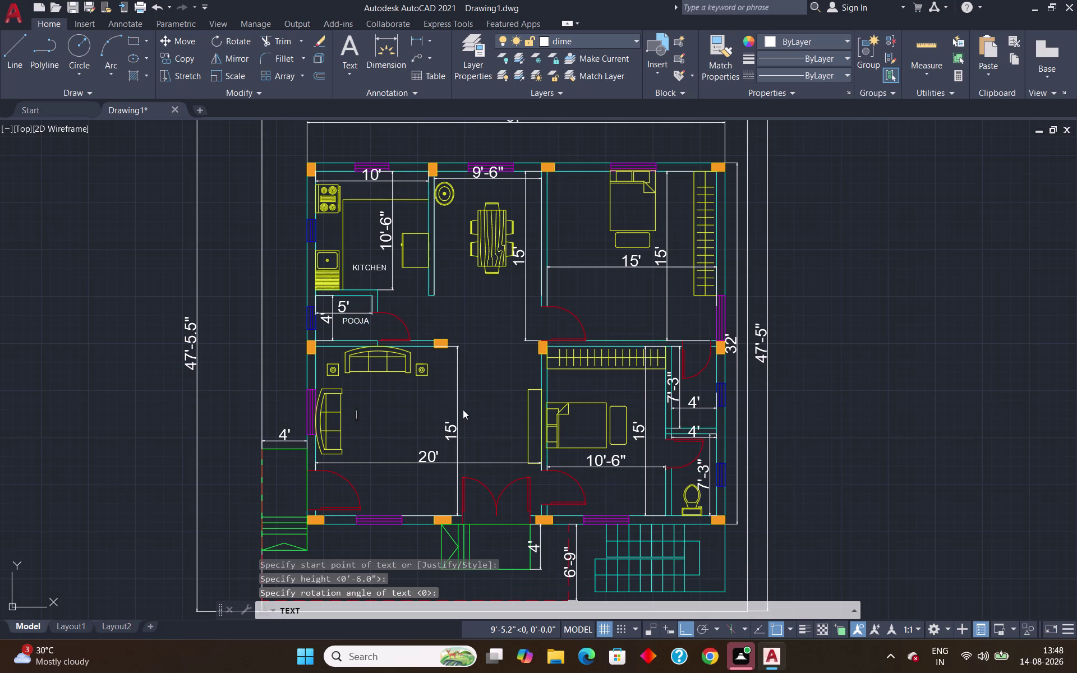
Enter the text LIVING and cancel the repeated text command.
text(LIVI)
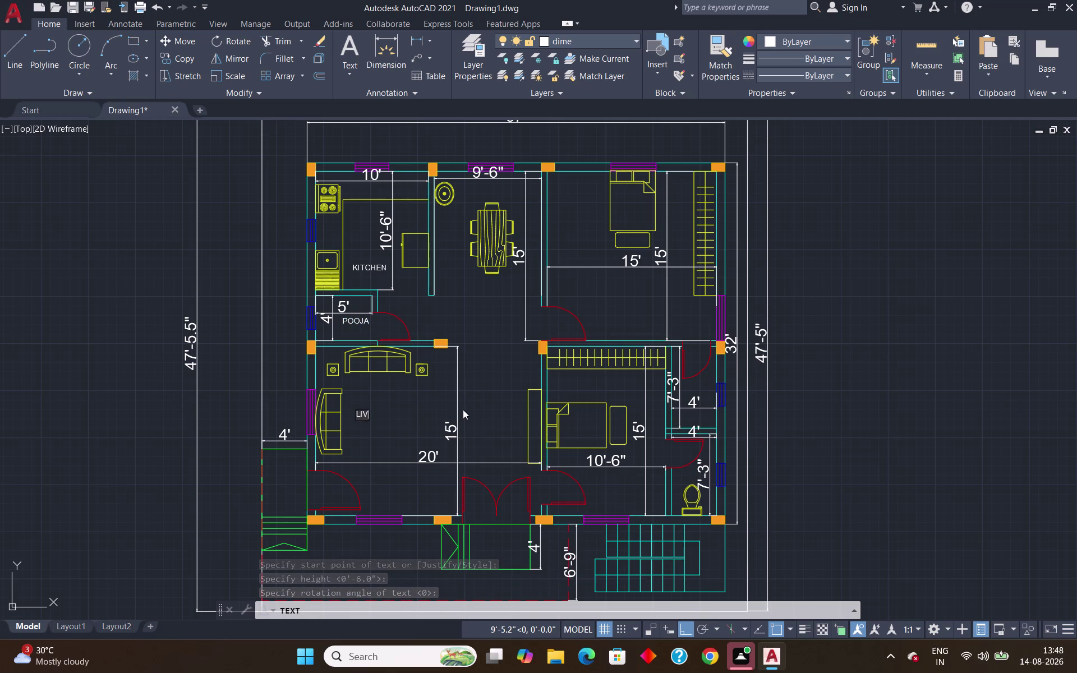
text(NG)
key(Return)
key(Return)
key(Return)
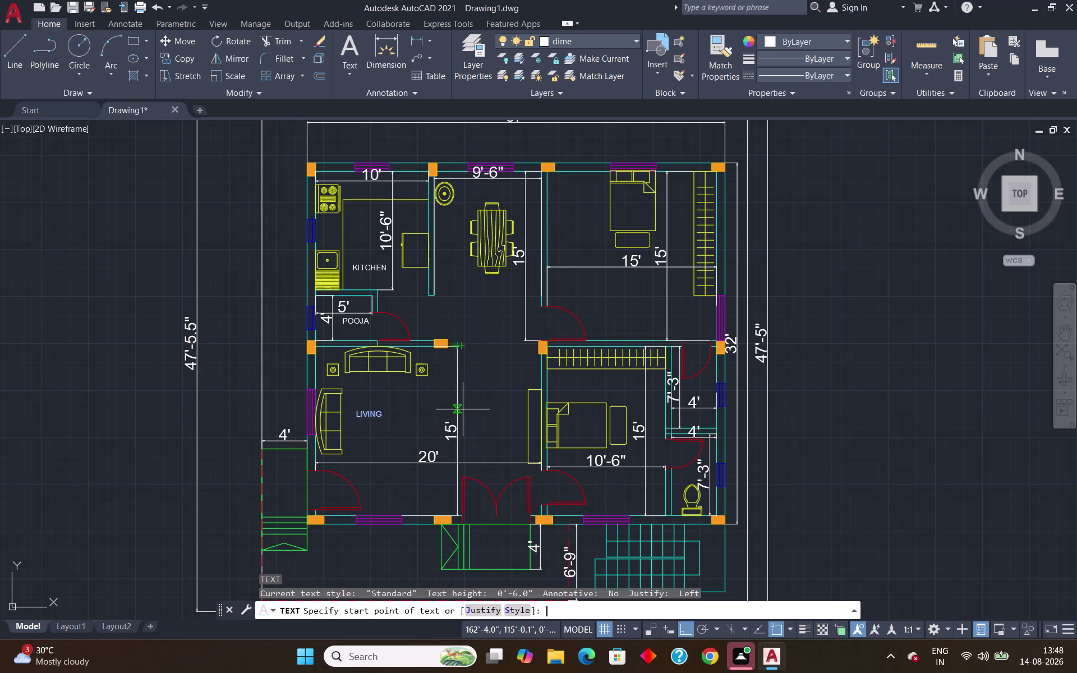
key(Escape)
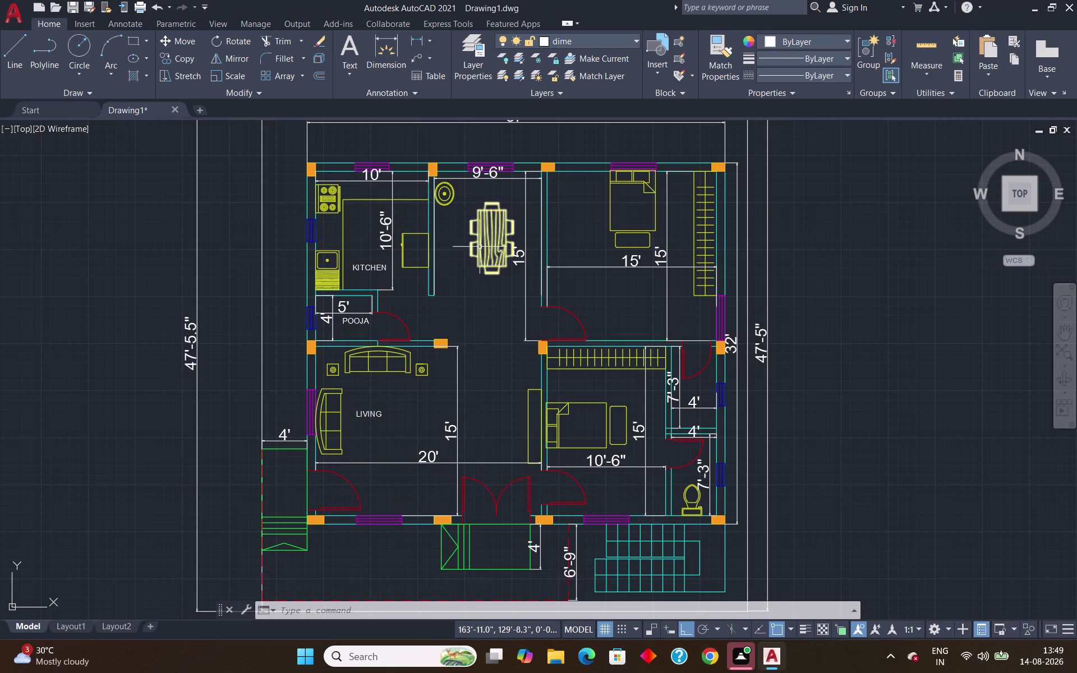
scroll(up, 3)
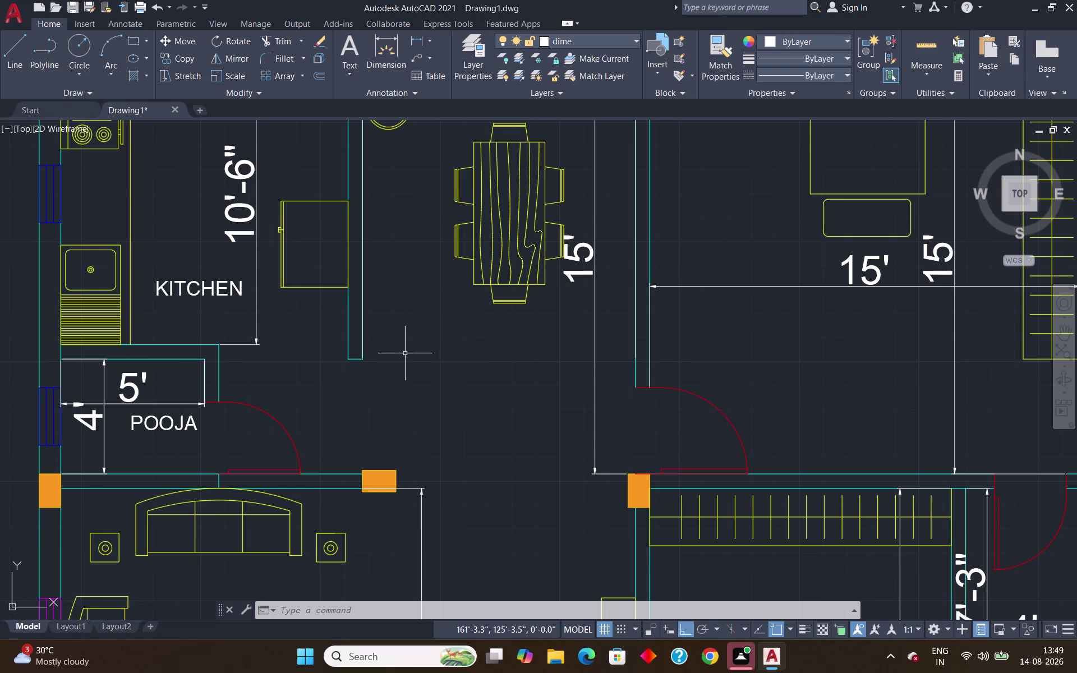
Place a DINING text label below the dining table at the default height and 0° rotation.
text(DT)
key(Return)
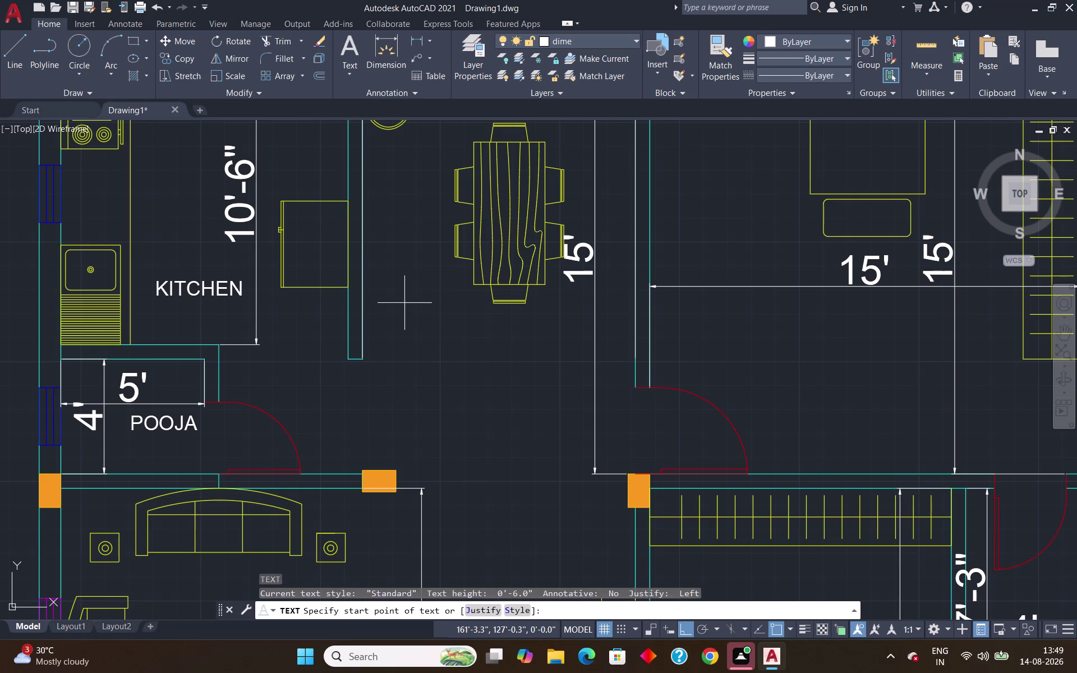
click(402, 339)
key(Return)
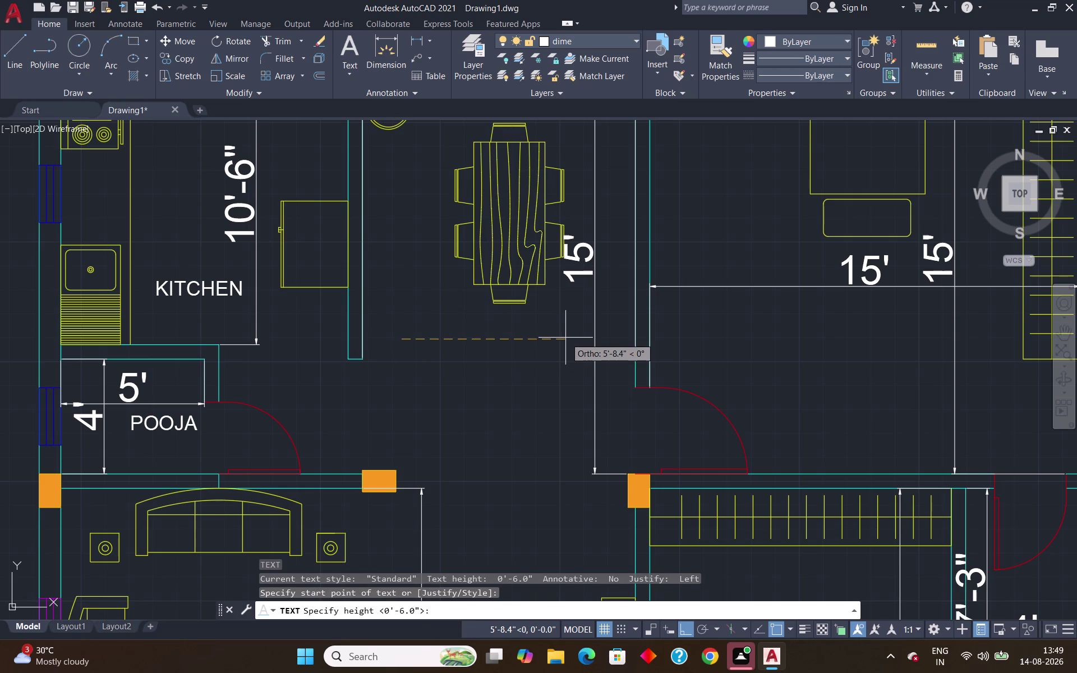
key(Return)
text(DINI)
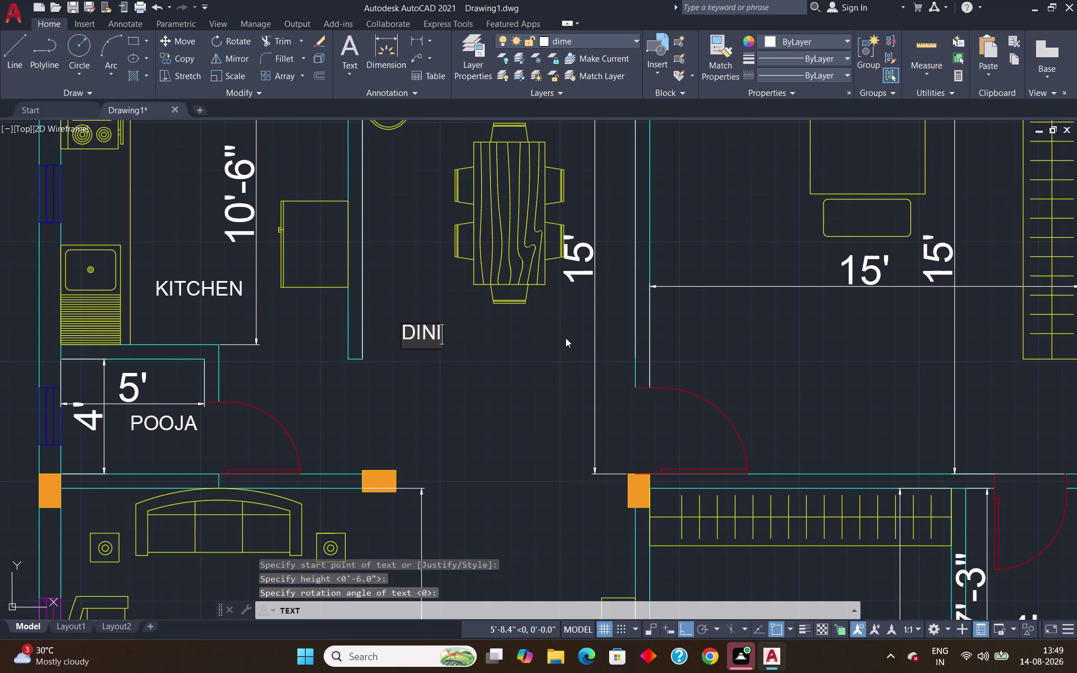
text(NG)
key(Return)
key(Return)
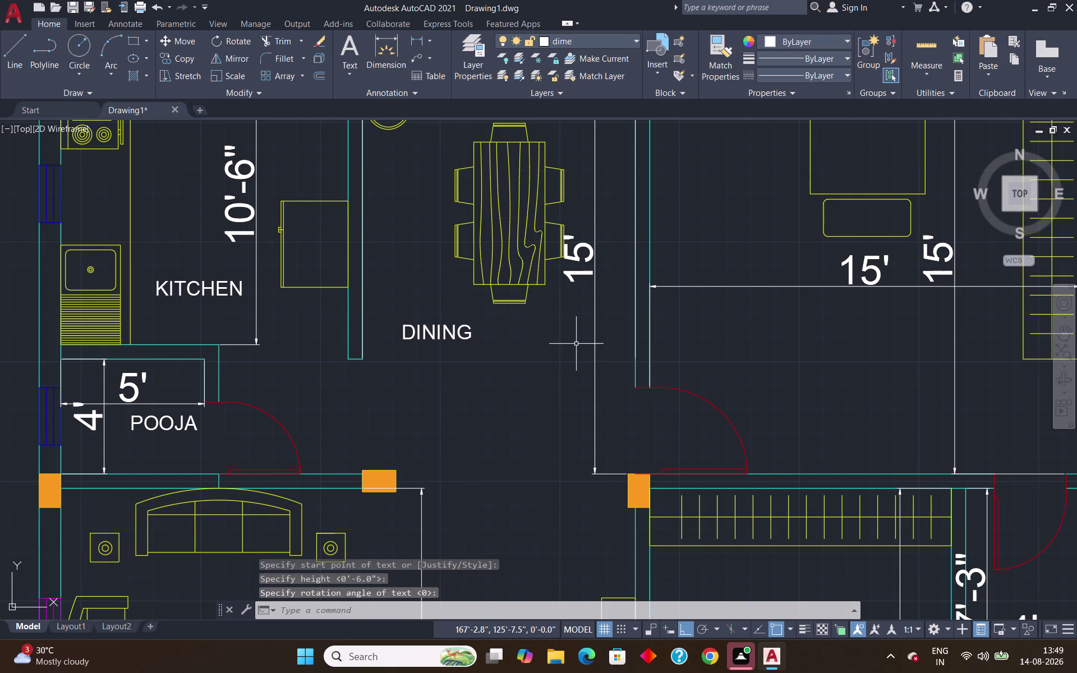
scroll(down, 3)
key(space)
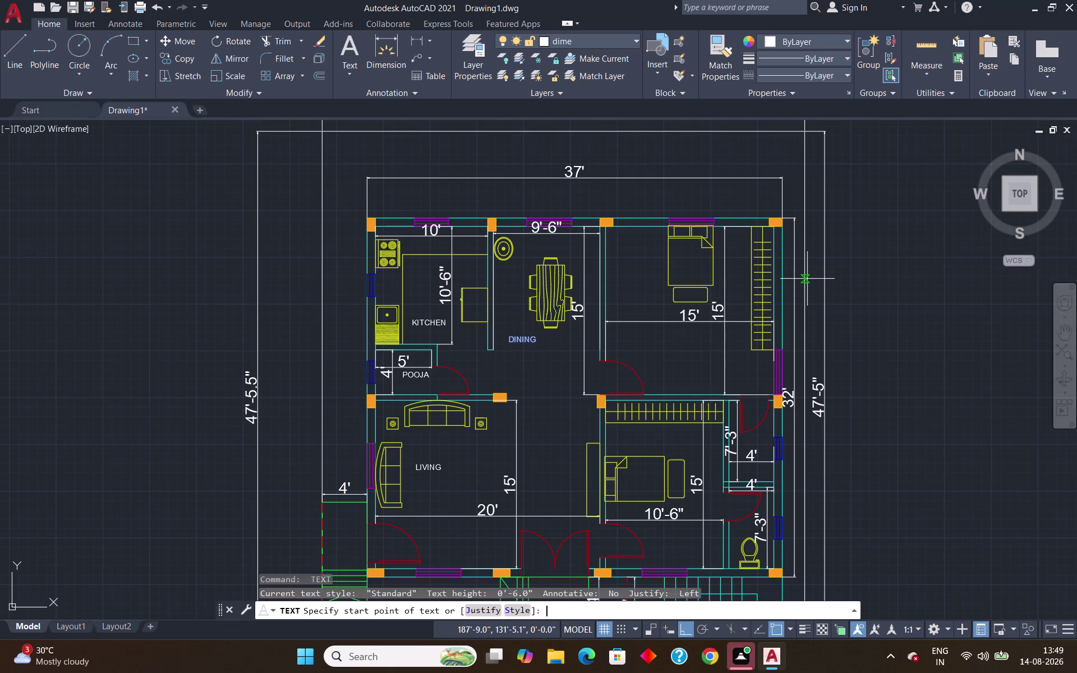
Label the upper-right bedroom BED ROOM with default height and rotation.
click(613, 274)
key(Return)
key(Return)
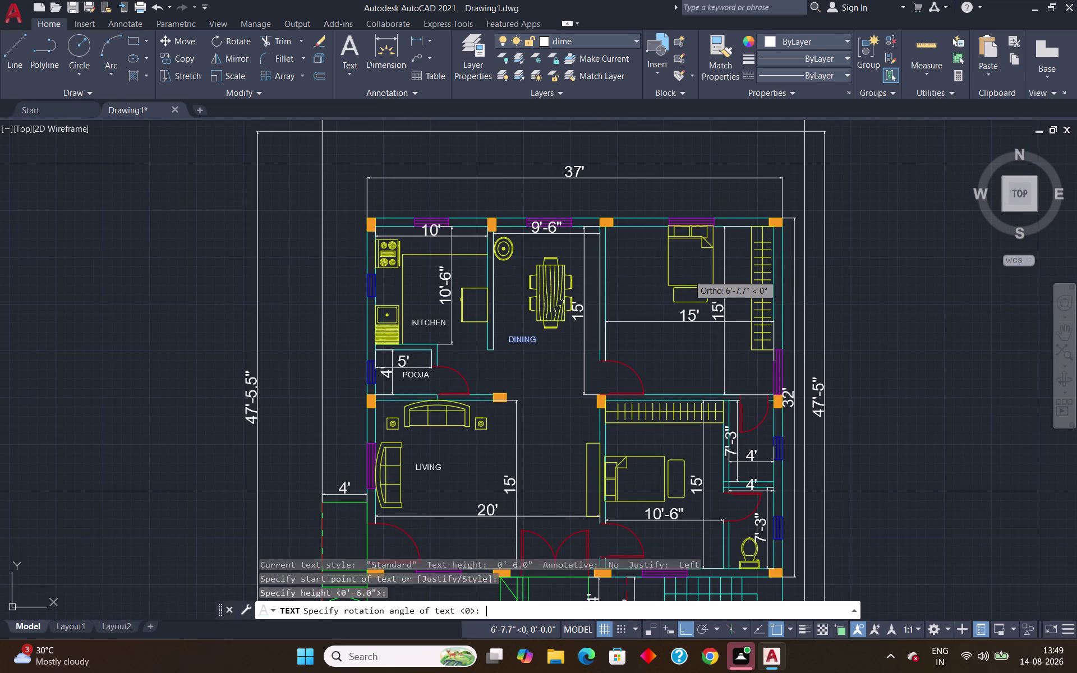
text(BED)
key(space)
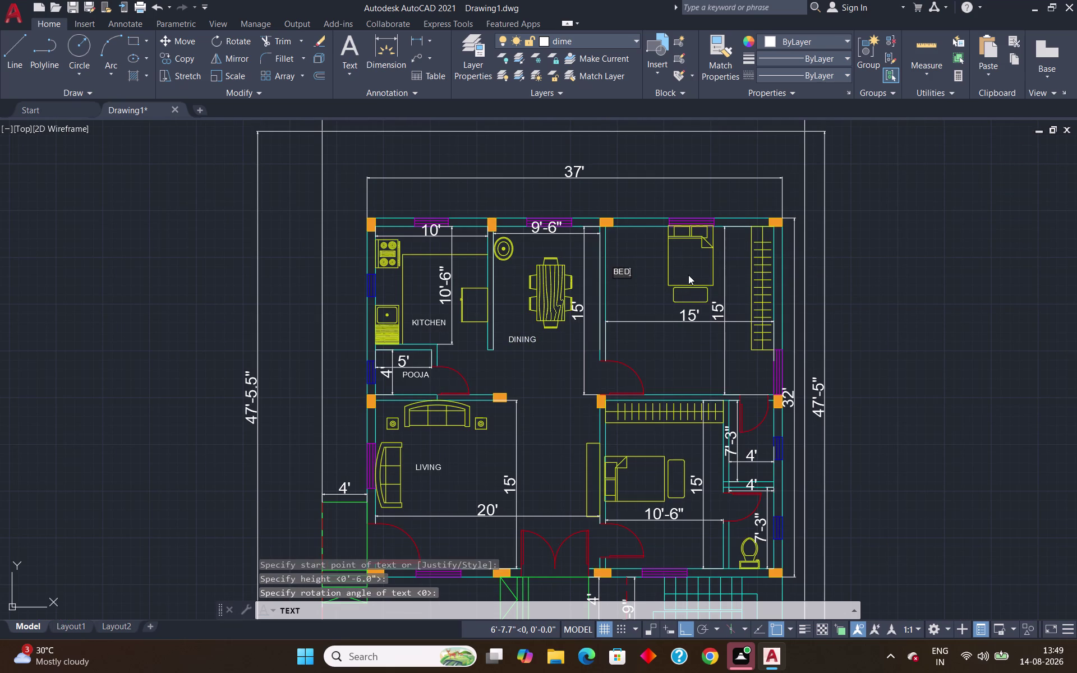
text(ROOM)
key(Return)
key(Return)
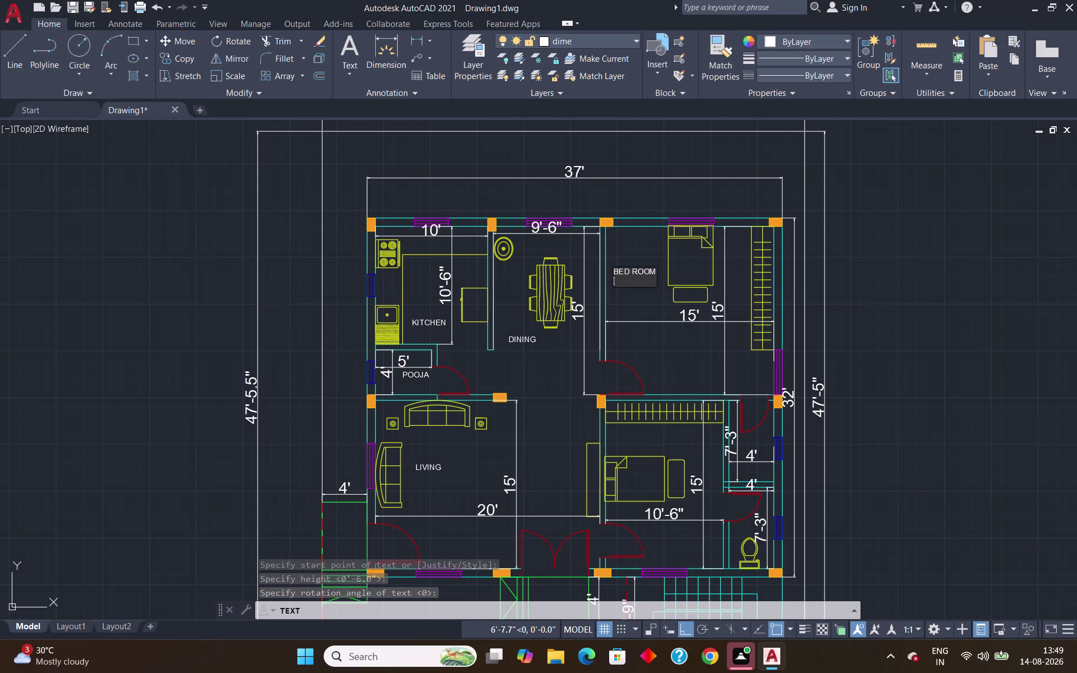
scroll(down, 3)
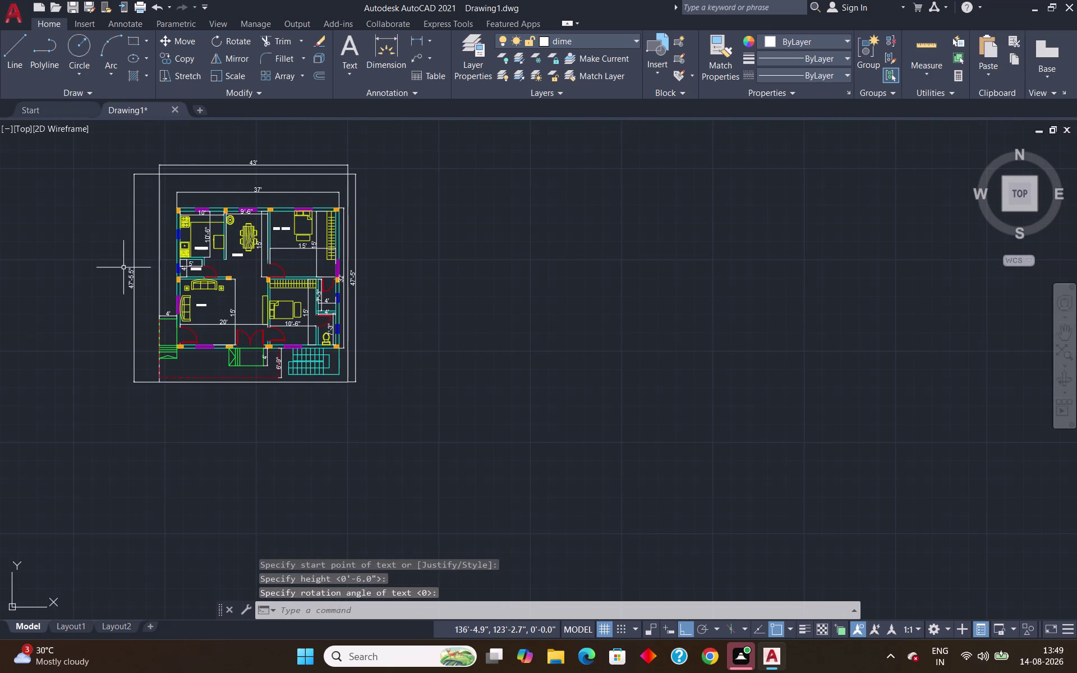
scroll(up, 3)
scroll(down, 3)
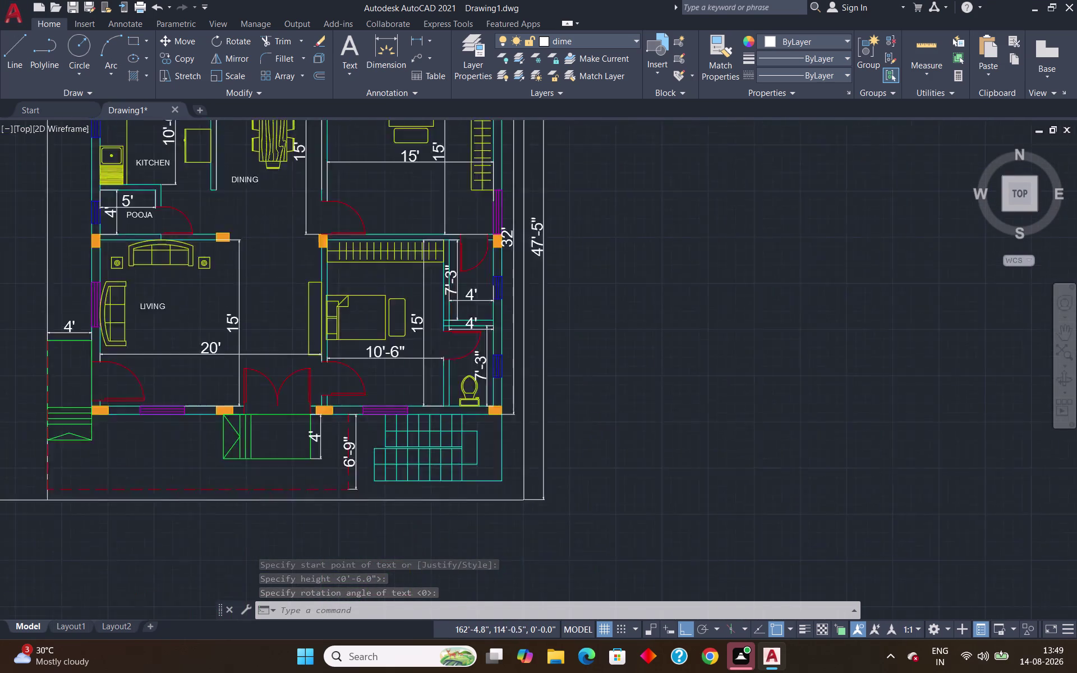
scroll(down, 3)
scroll(up, 3)
scroll(down, 3)
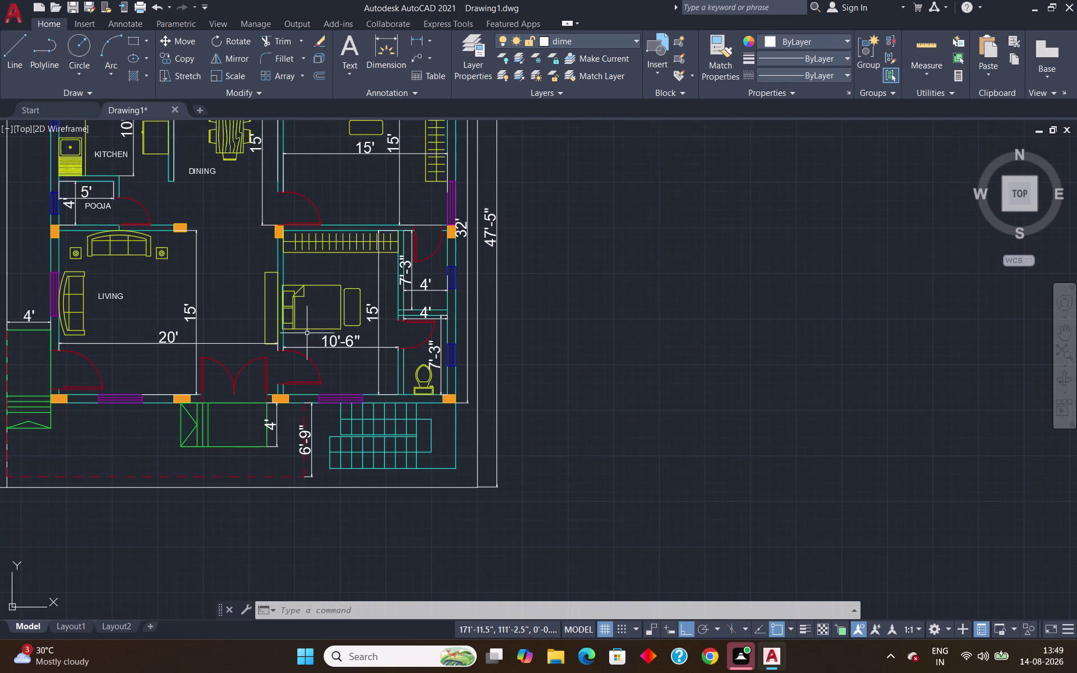
scroll(up, 3)
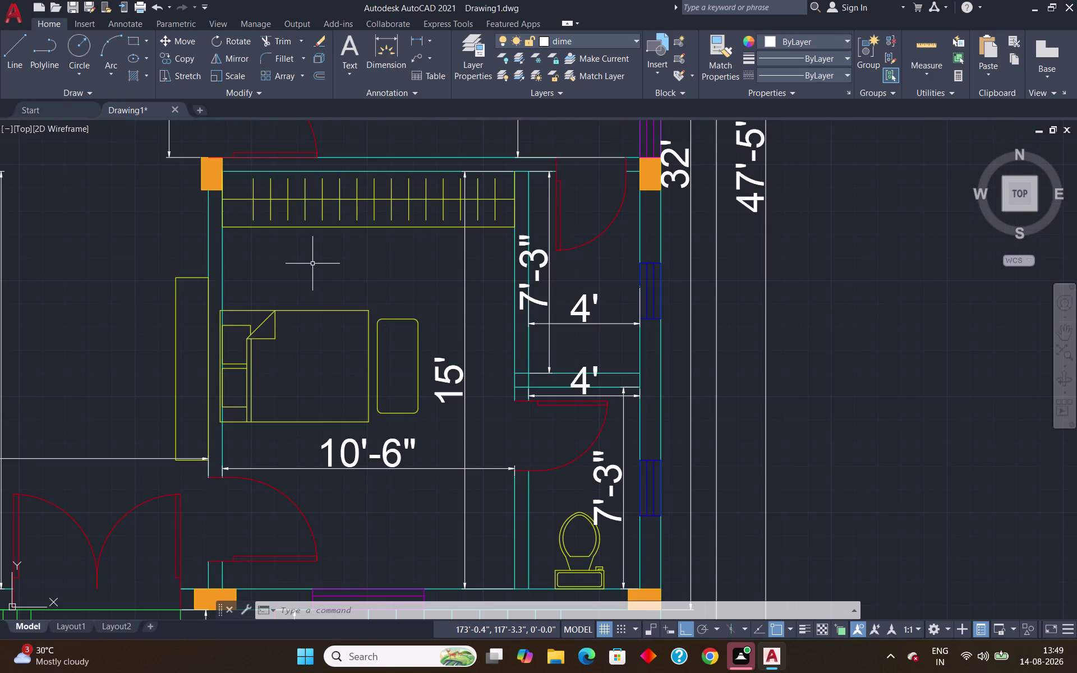
Add a BED ROOM label above the bed in the lower bedroom.
key(space)
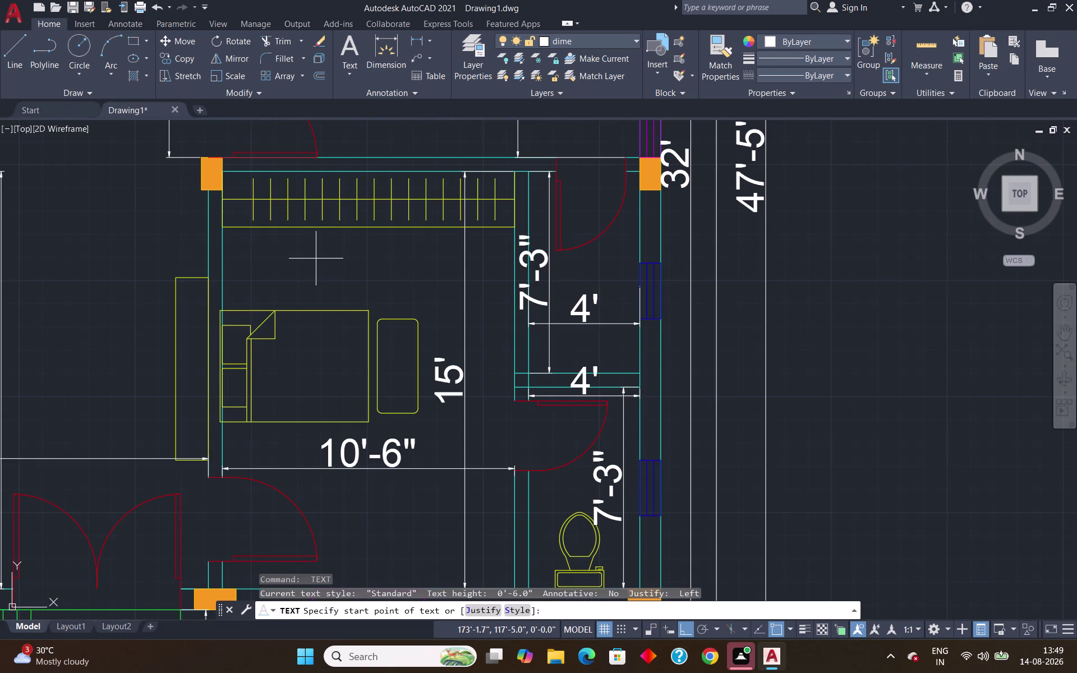
click(254, 270)
key(Return)
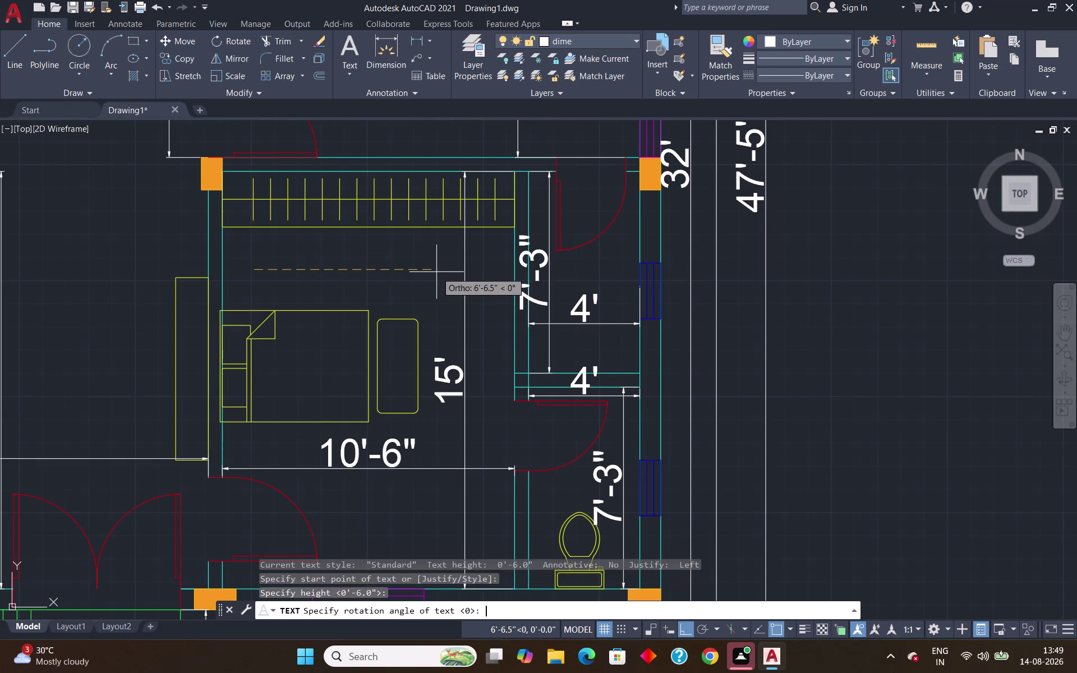
key(Return)
text(BE)
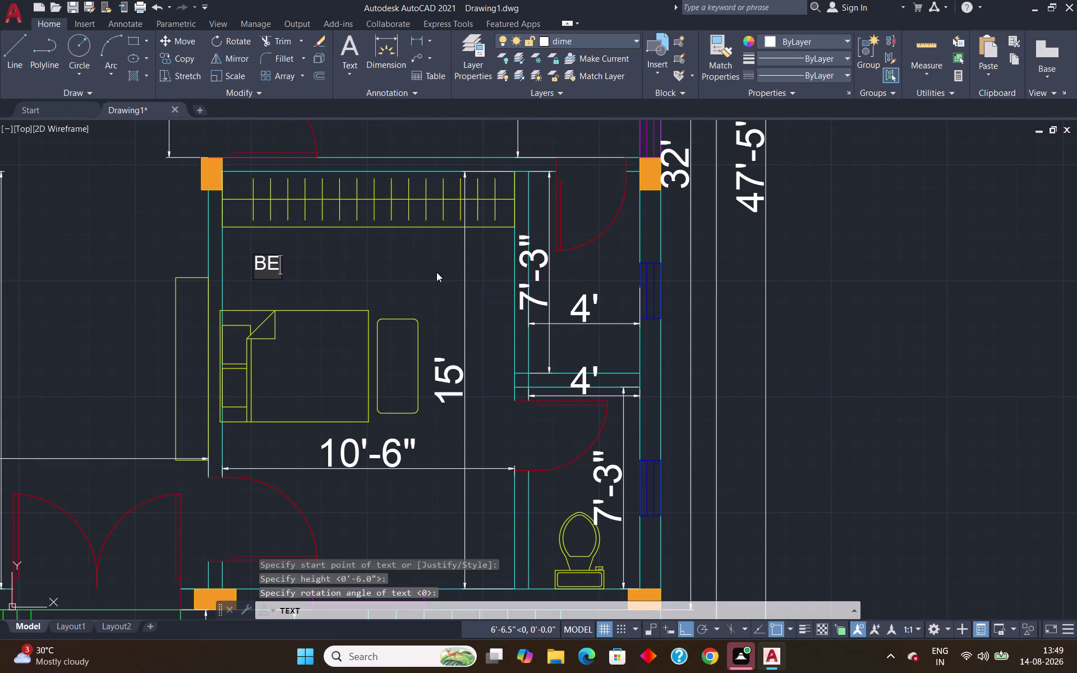
text(D ROOM)
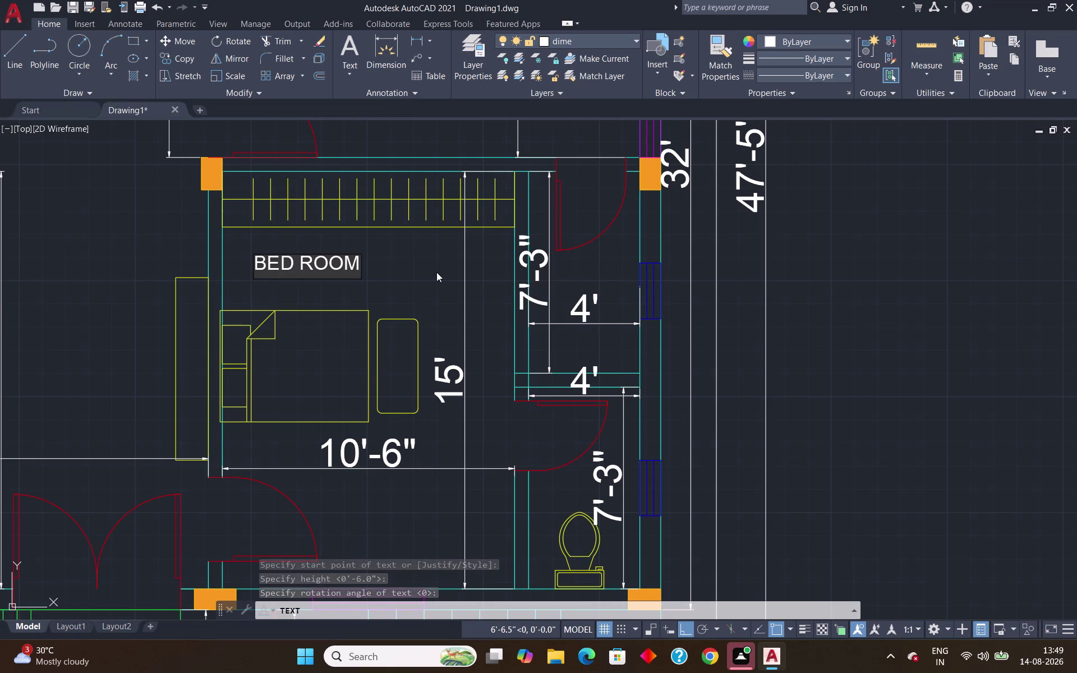
key(Return)
key(Return)
scroll(down, 3)
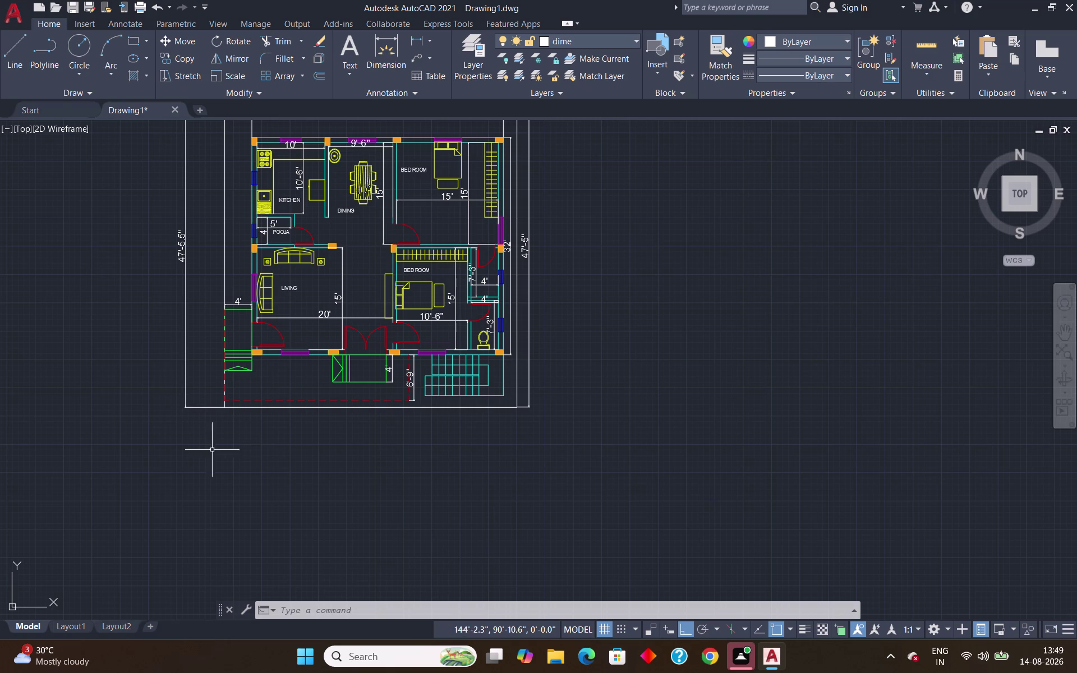
Retype the lower bedroom's label text as BED ROOM 02.
scroll(up, 3)
double_click(416, 277)
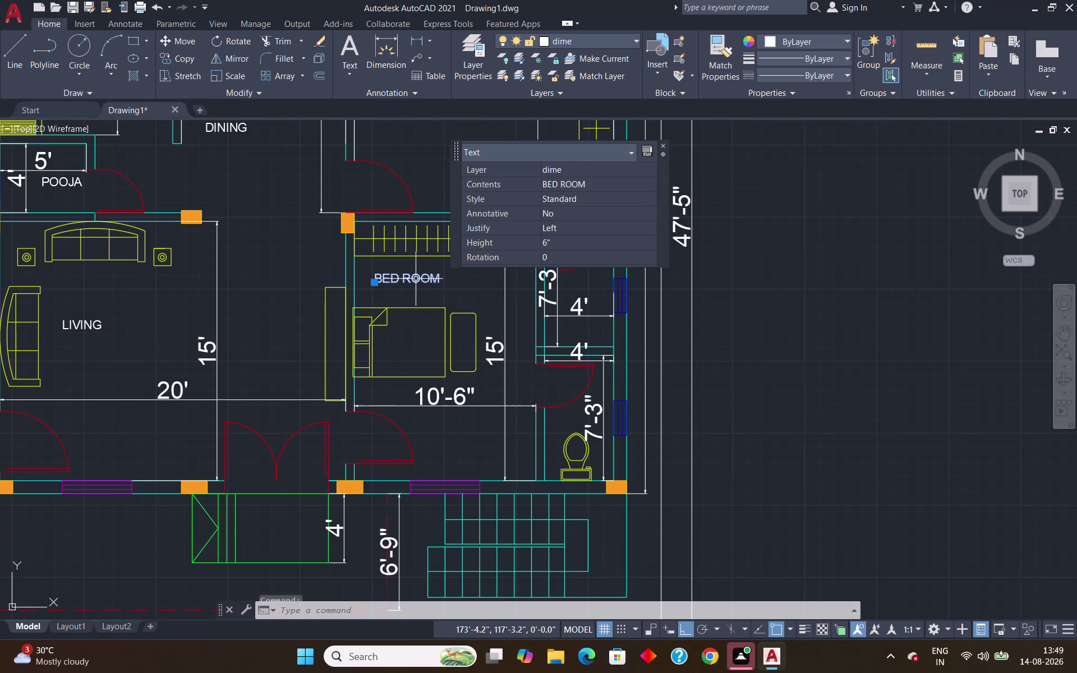
double_click(417, 283)
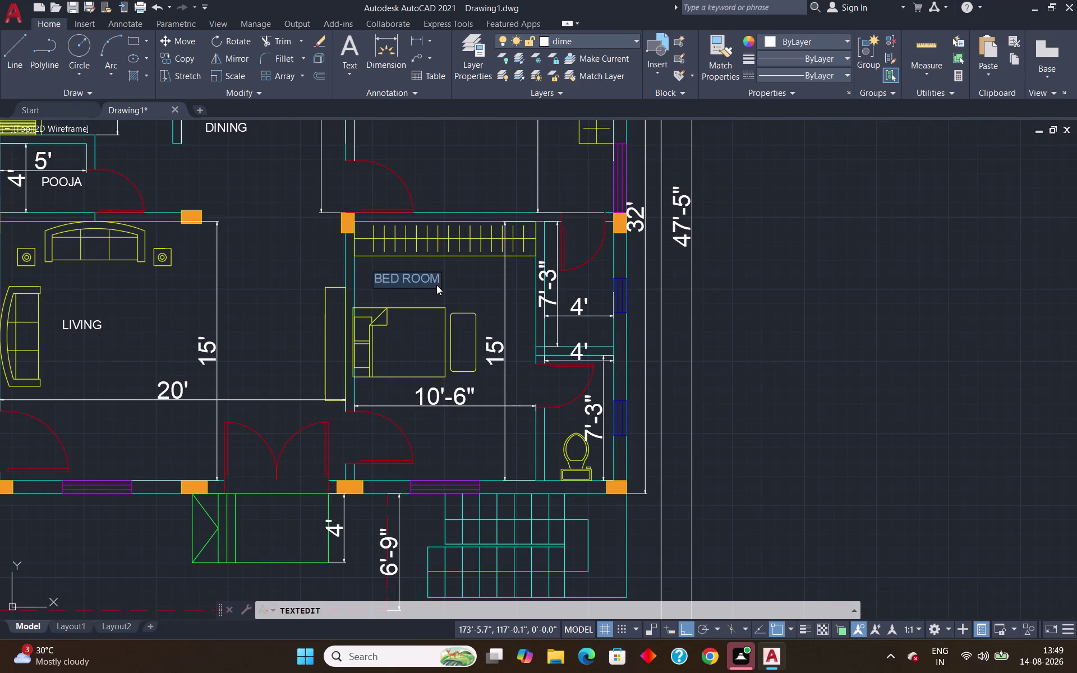
key(space)
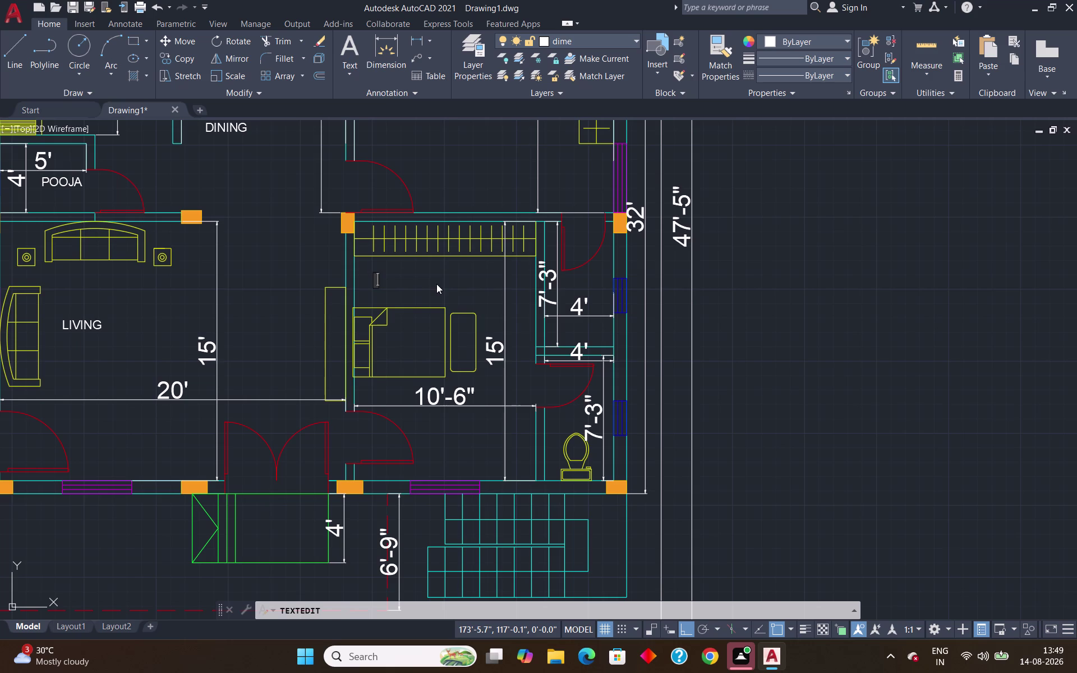
text(BED ROO)
text(M)
key(space)
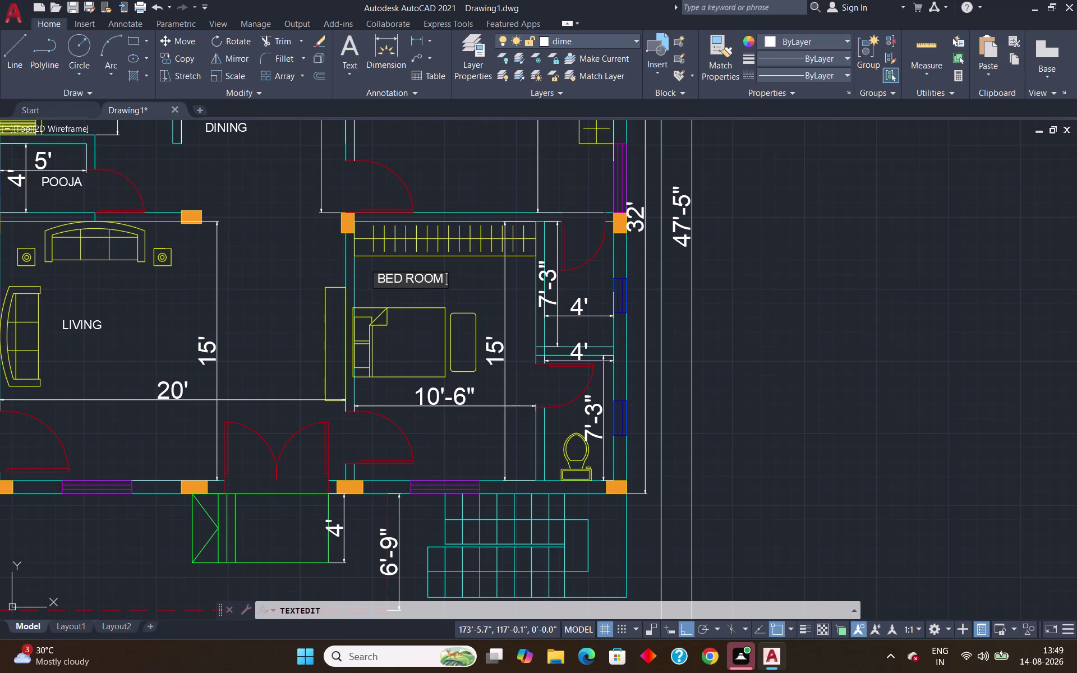
text(02)
key(Return)
key(Return)
scroll(down, 3)
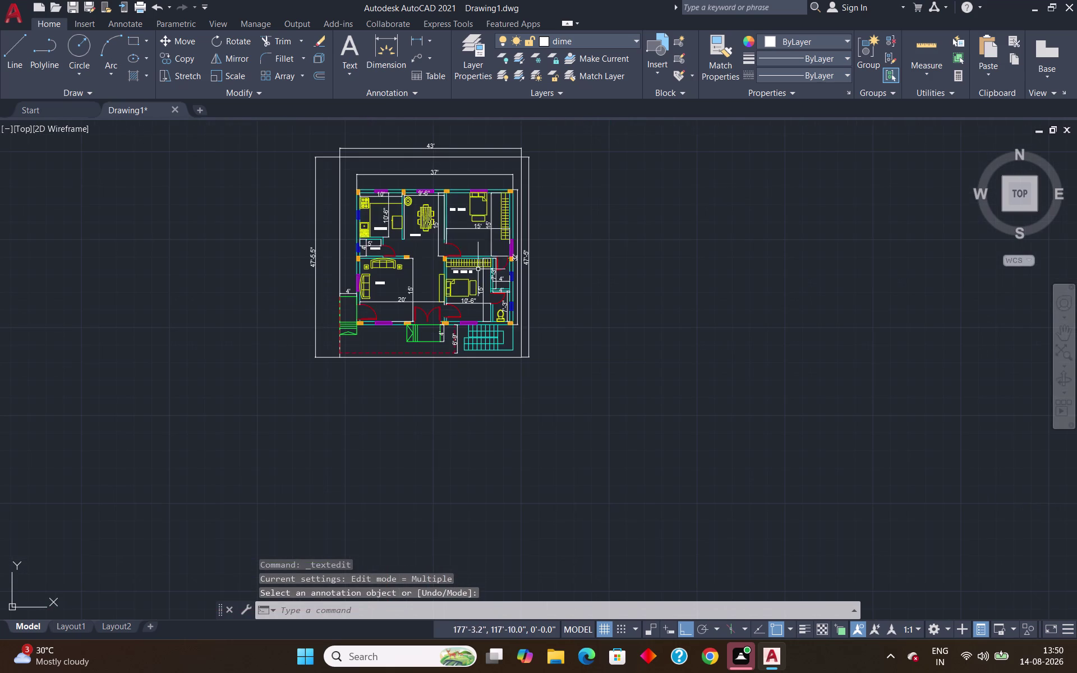
scroll(up, 3)
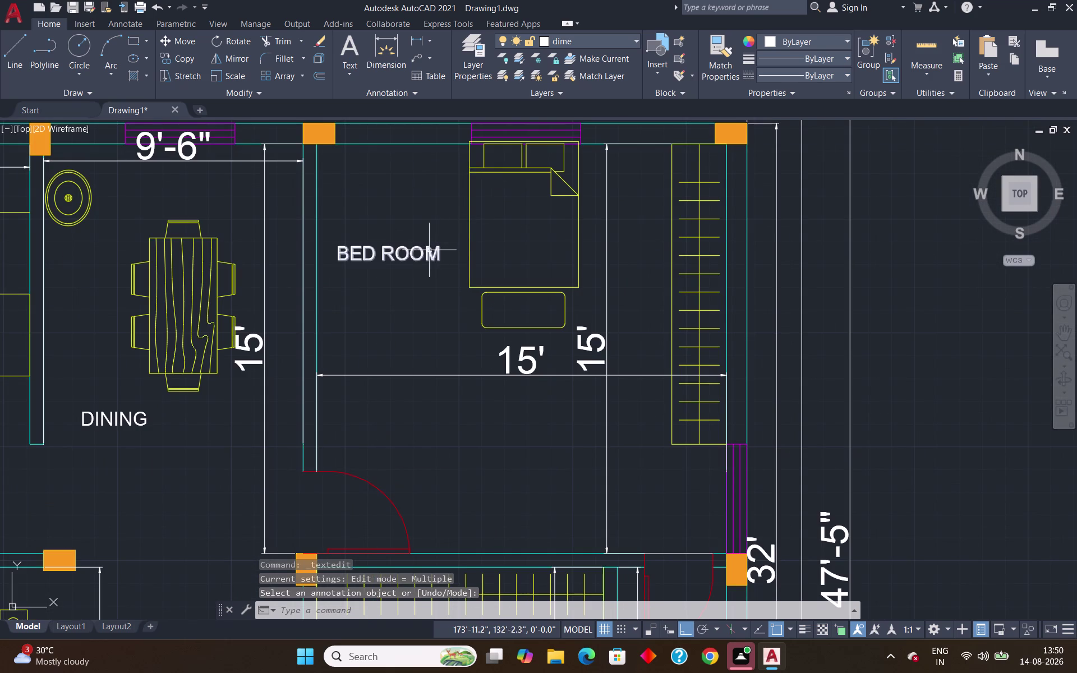
Retype the upper bedroom label as BED ROOM 01.
double_click(429, 251)
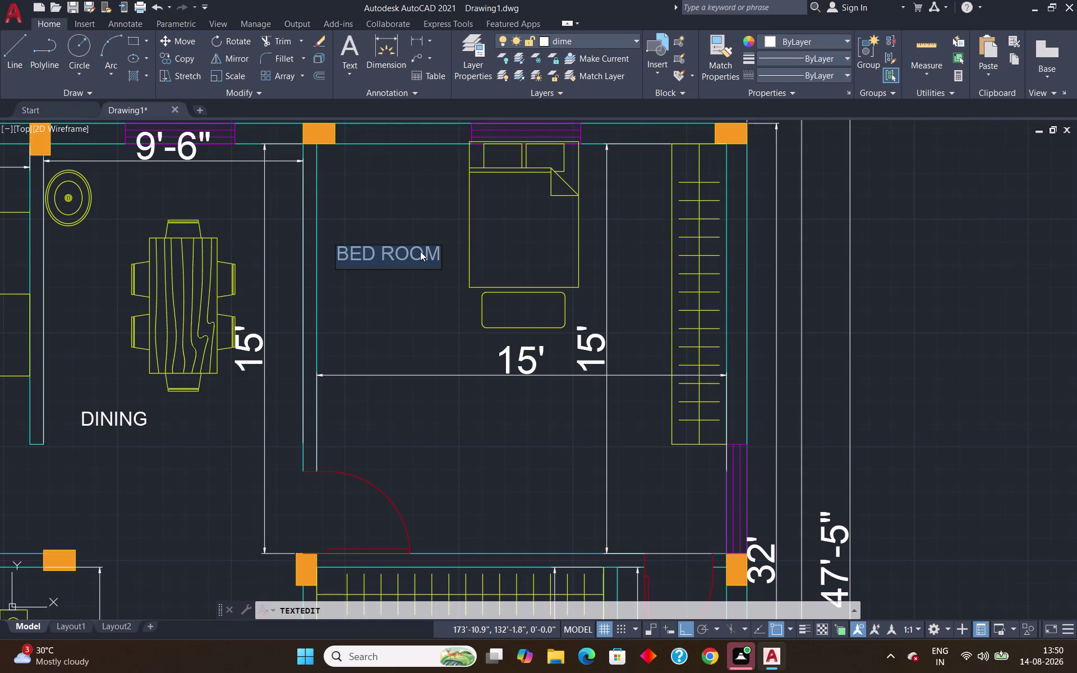
key(space)
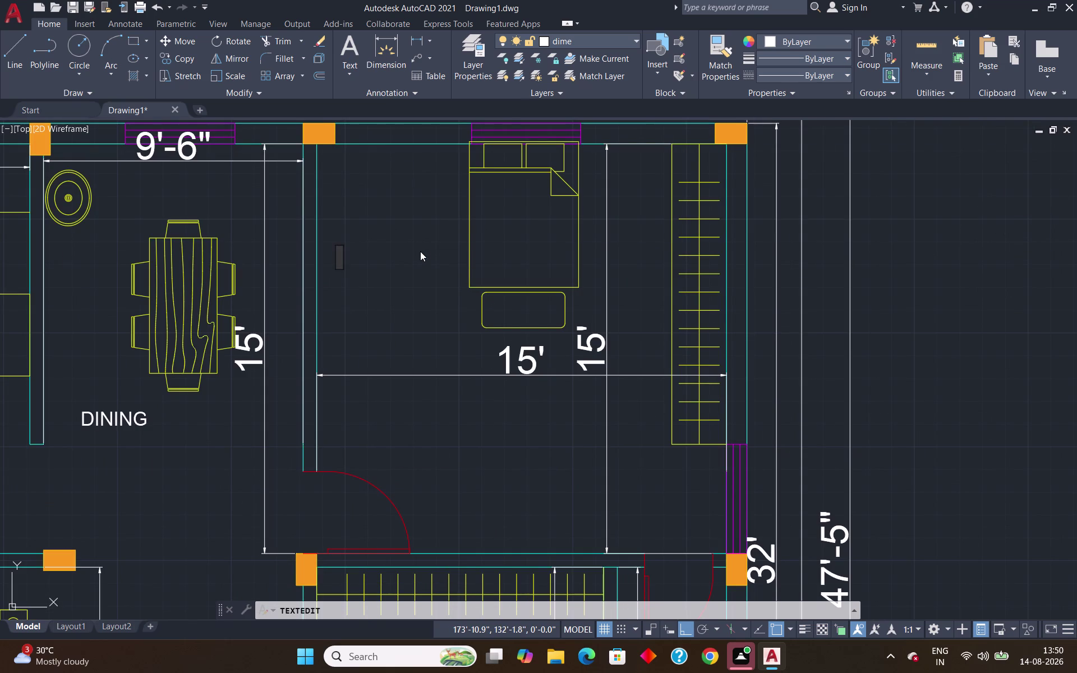
text(BED RO)
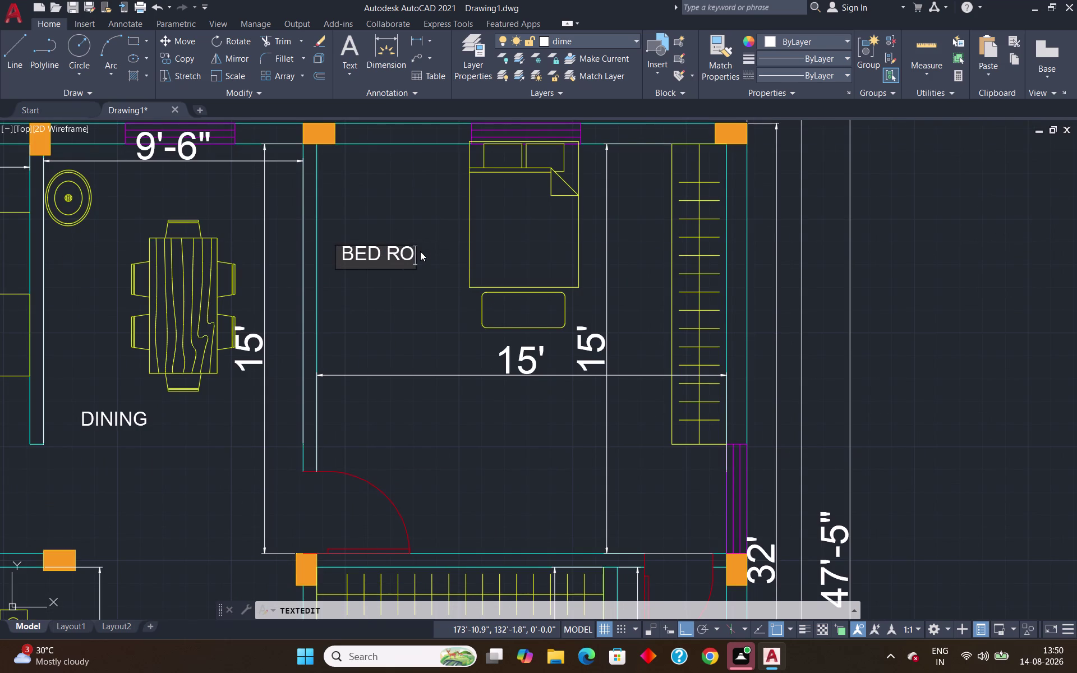
text(OM)
key(space)
text(01)
key(Return)
key(Return)
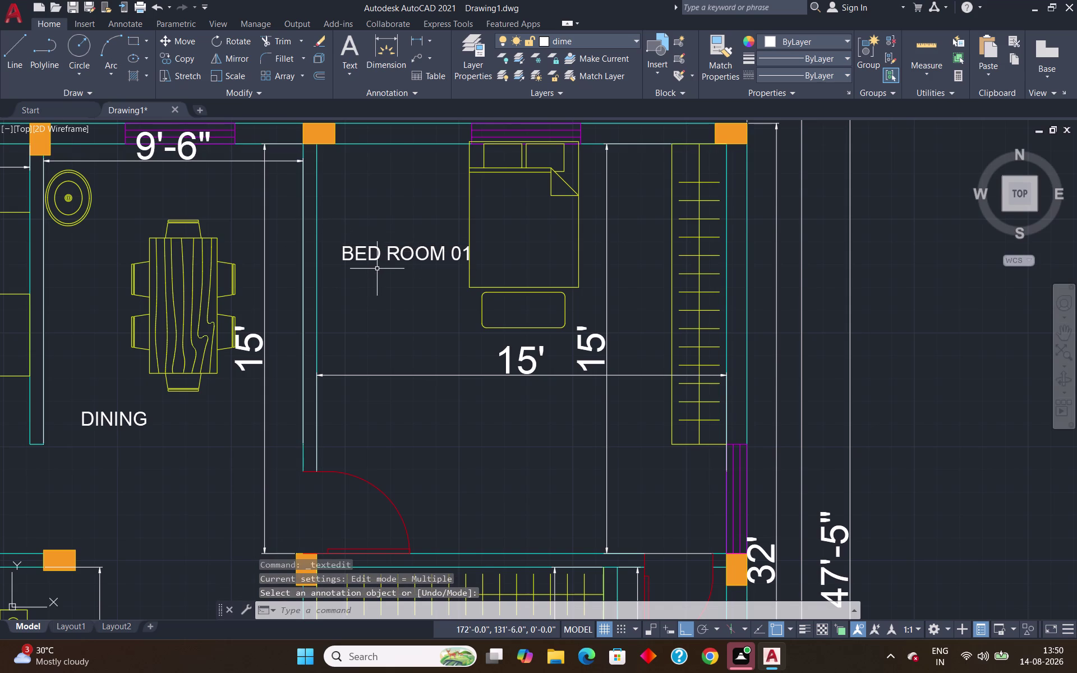
Shift the BED ROOM 01 label slightly left with its grip.
click(367, 255)
click(337, 260)
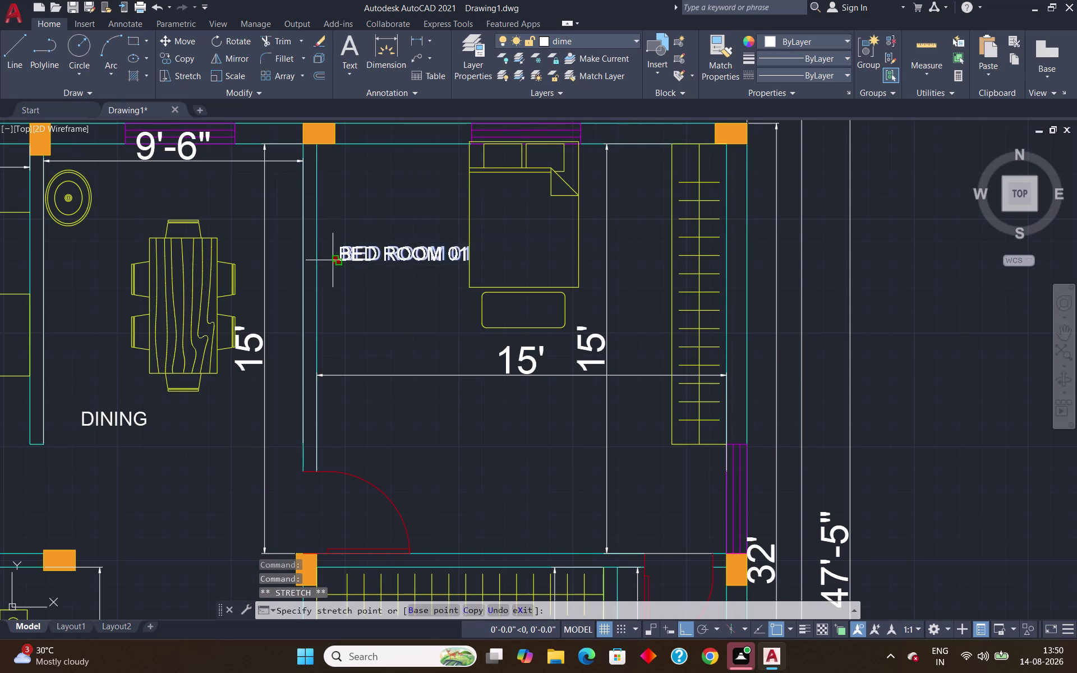
click(322, 260)
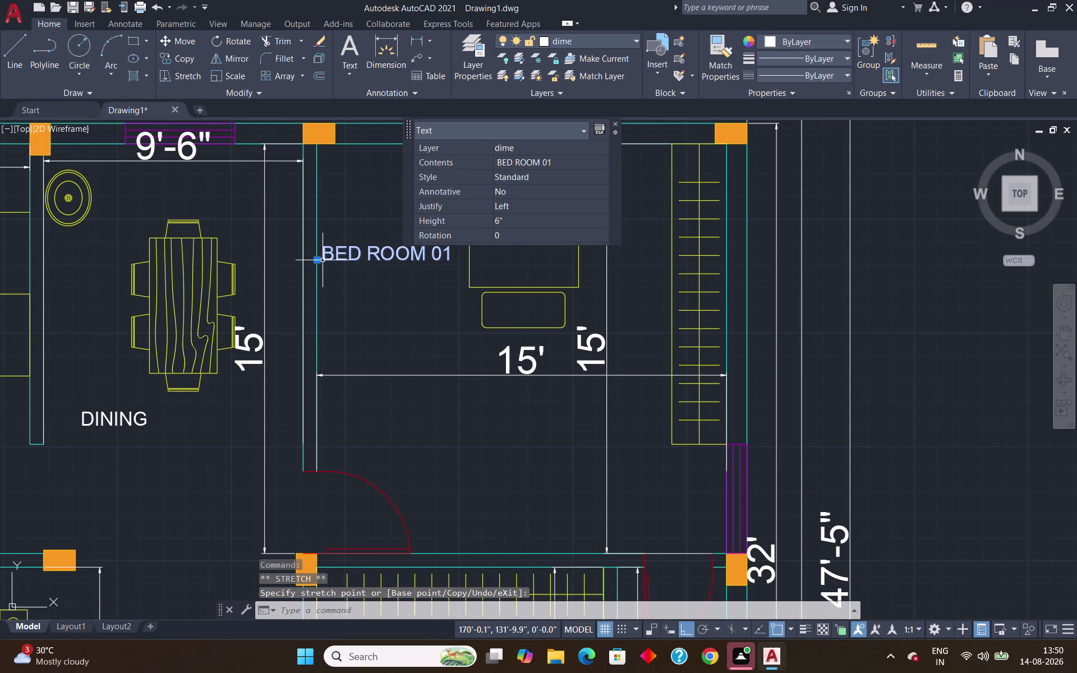
key(Escape)
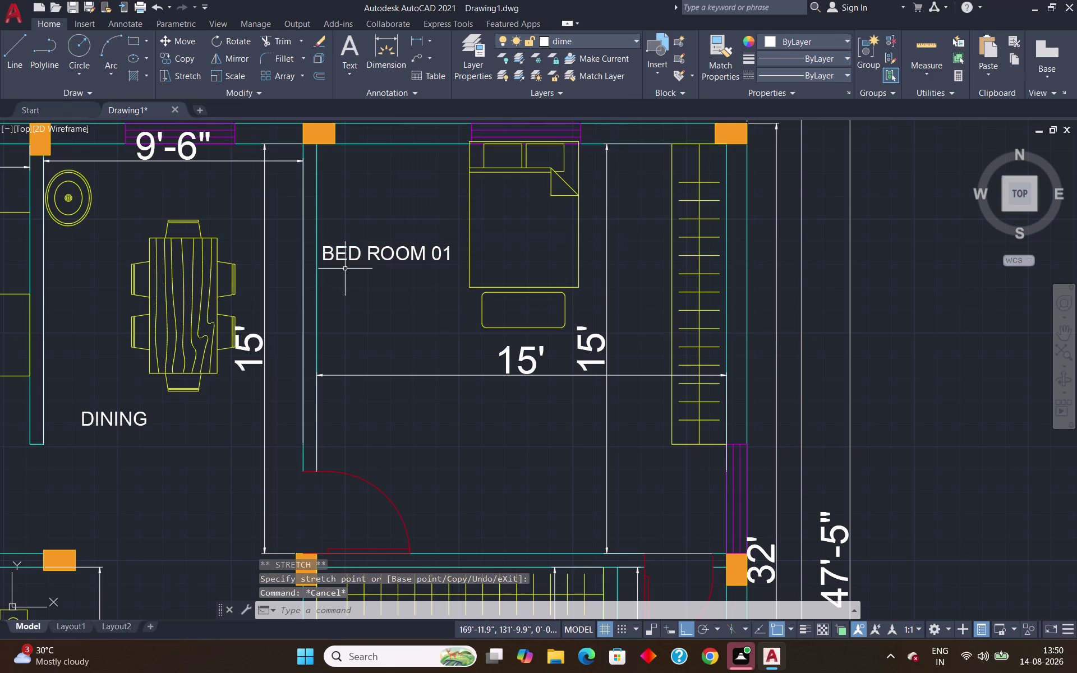
scroll(down, 3)
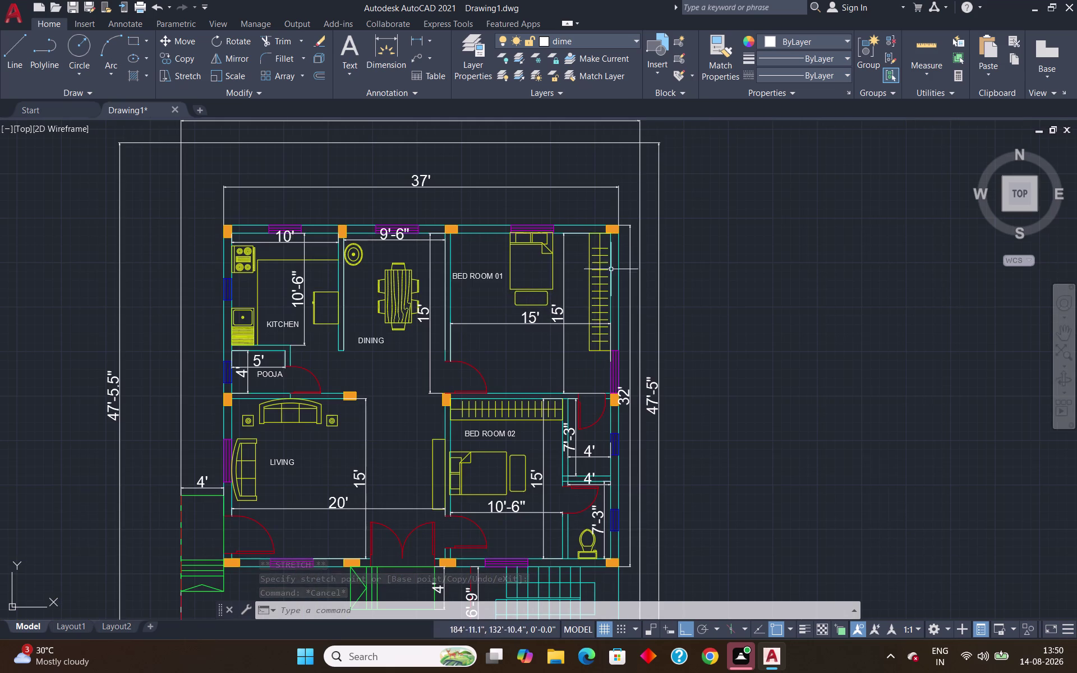
scroll(up, 3)
scroll(down, 3)
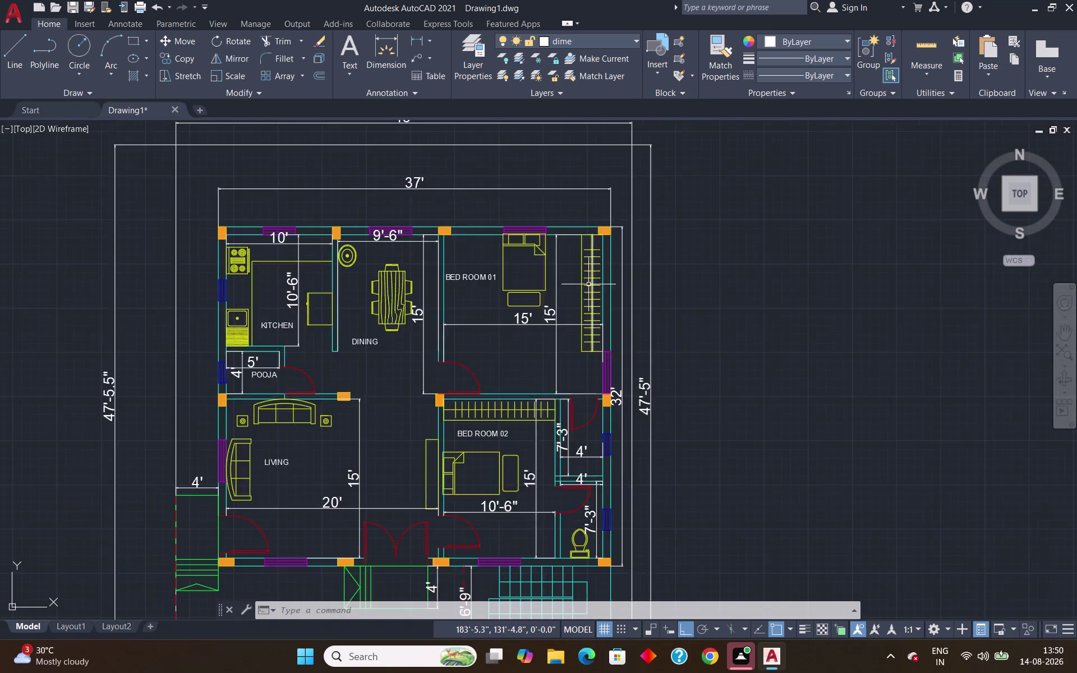
scroll(down, 3)
scroll(up, 3)
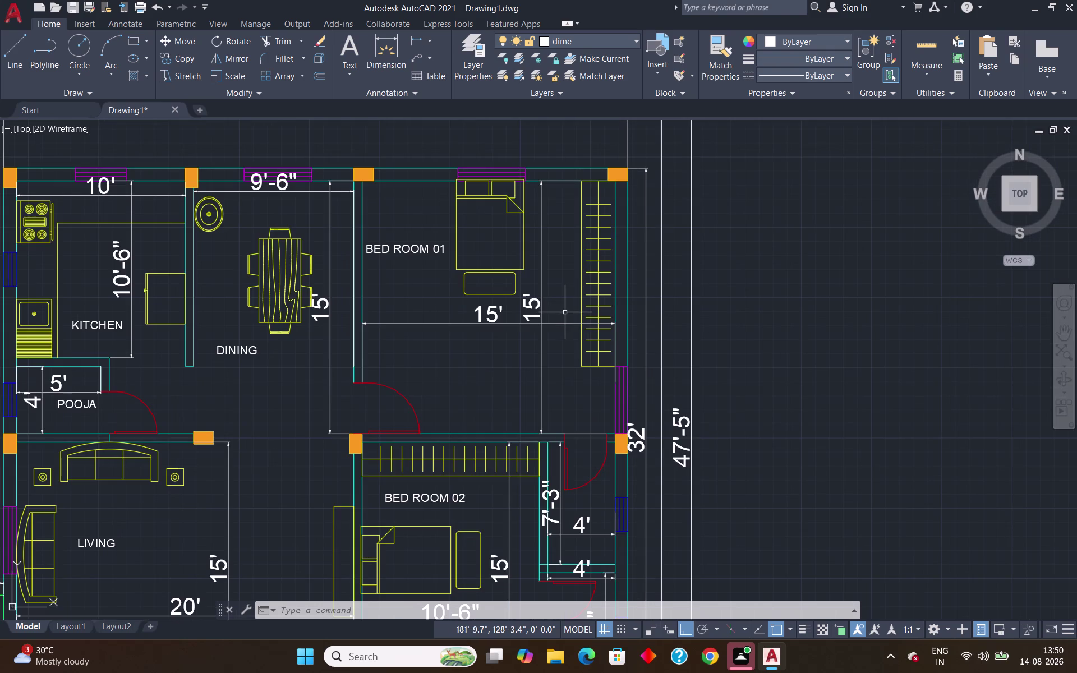
scroll(down, 3)
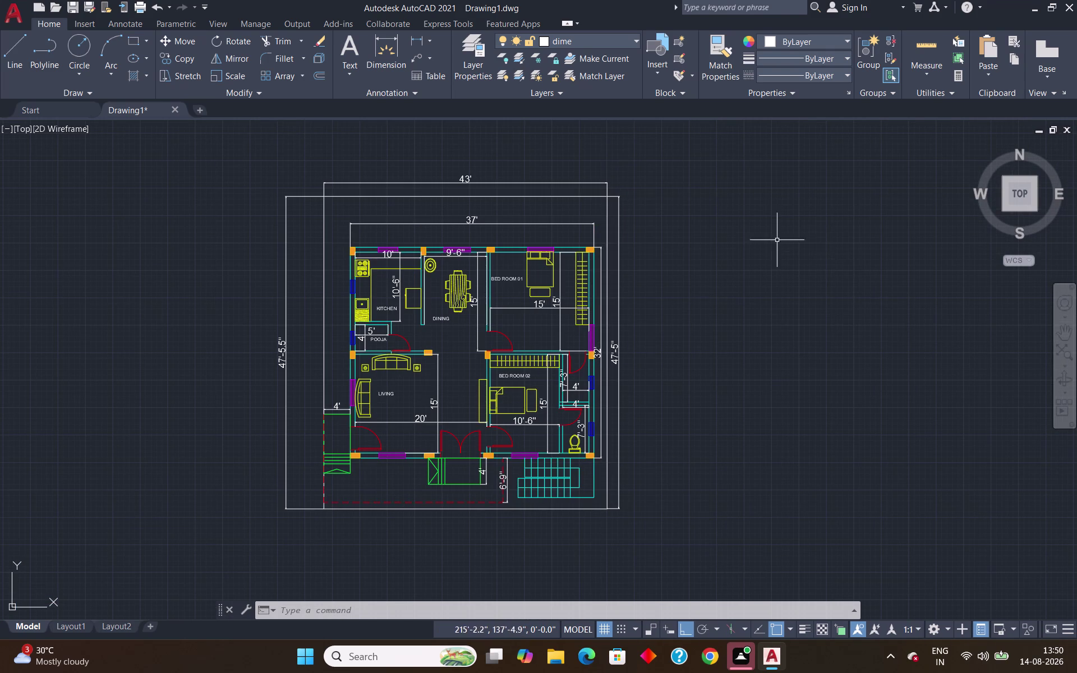
scroll(up, 3)
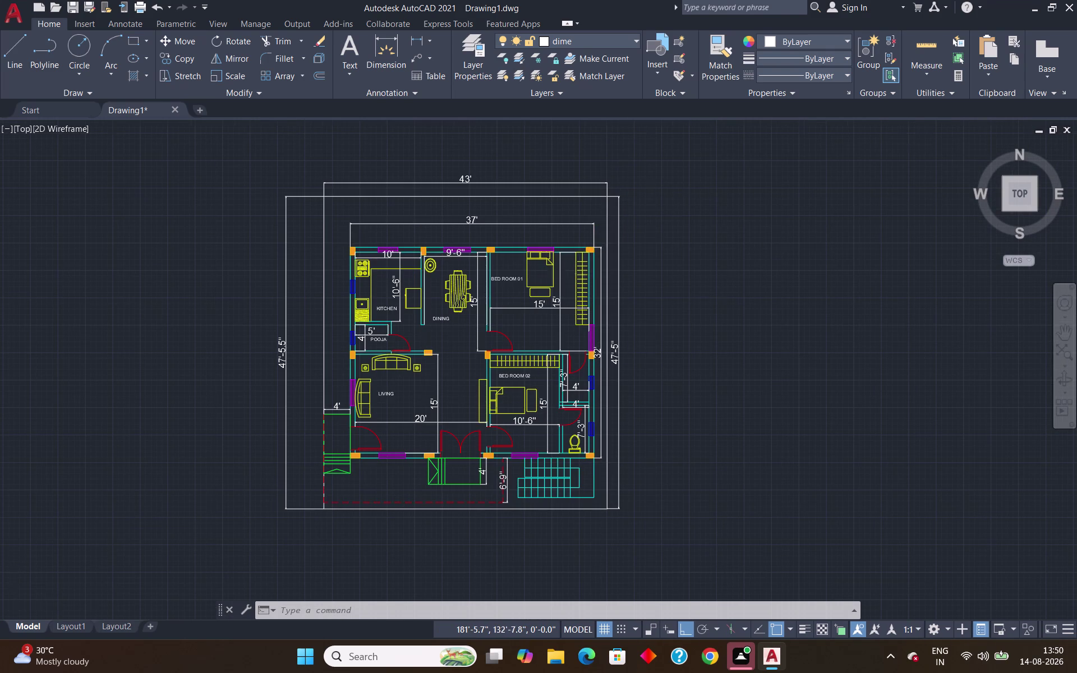
scroll(up, 3)
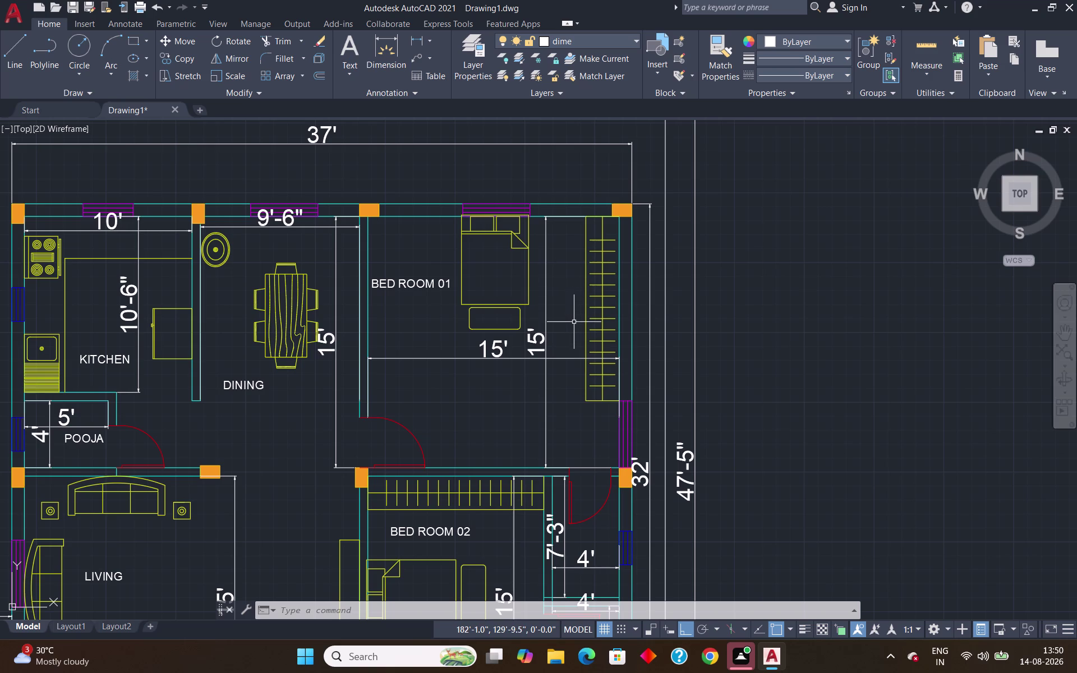
Place a WARDROBE text label near the wardrobe in BED ROOM 01.
text(DT)
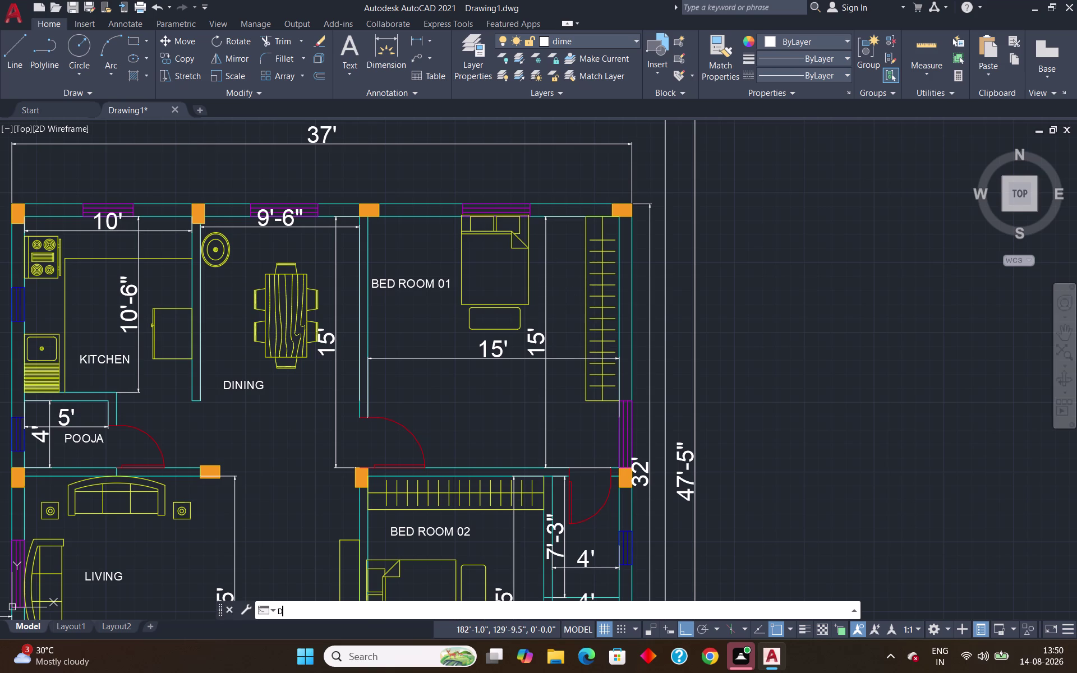
key(Return)
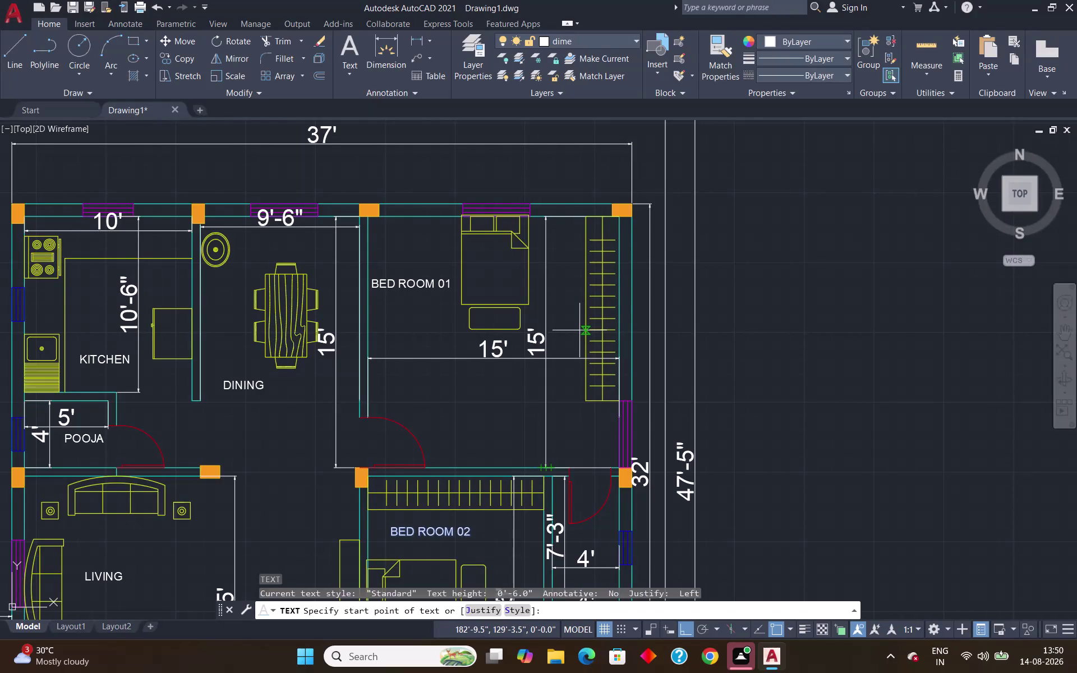
click(579, 330)
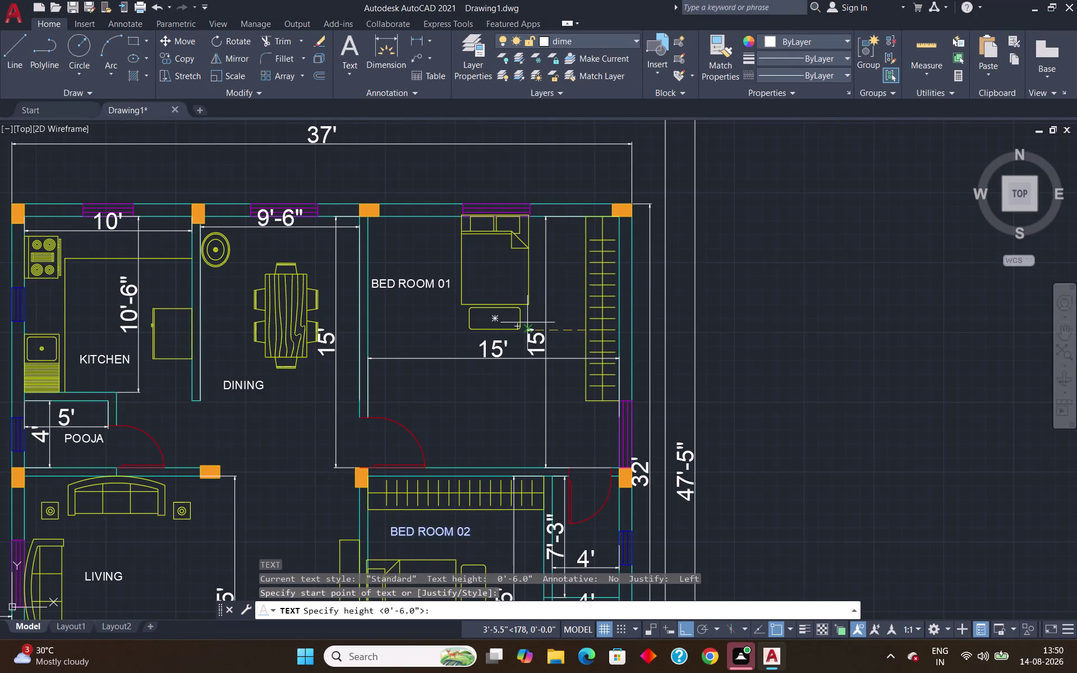
key(Escape)
key(d)
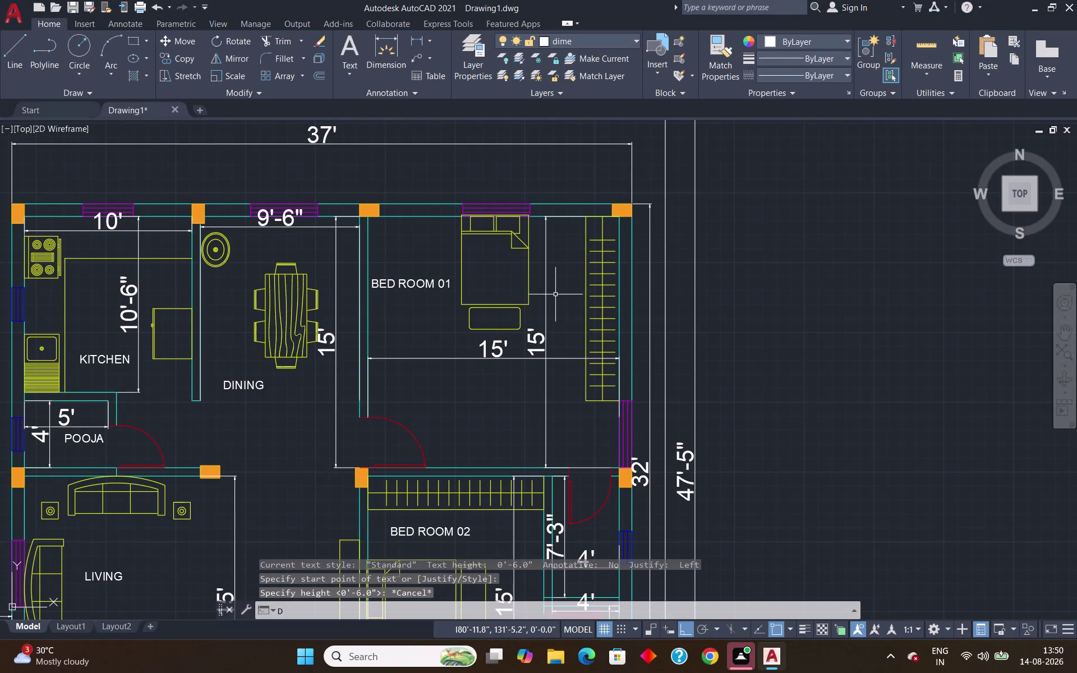
key(t)
key(Return)
click(568, 323)
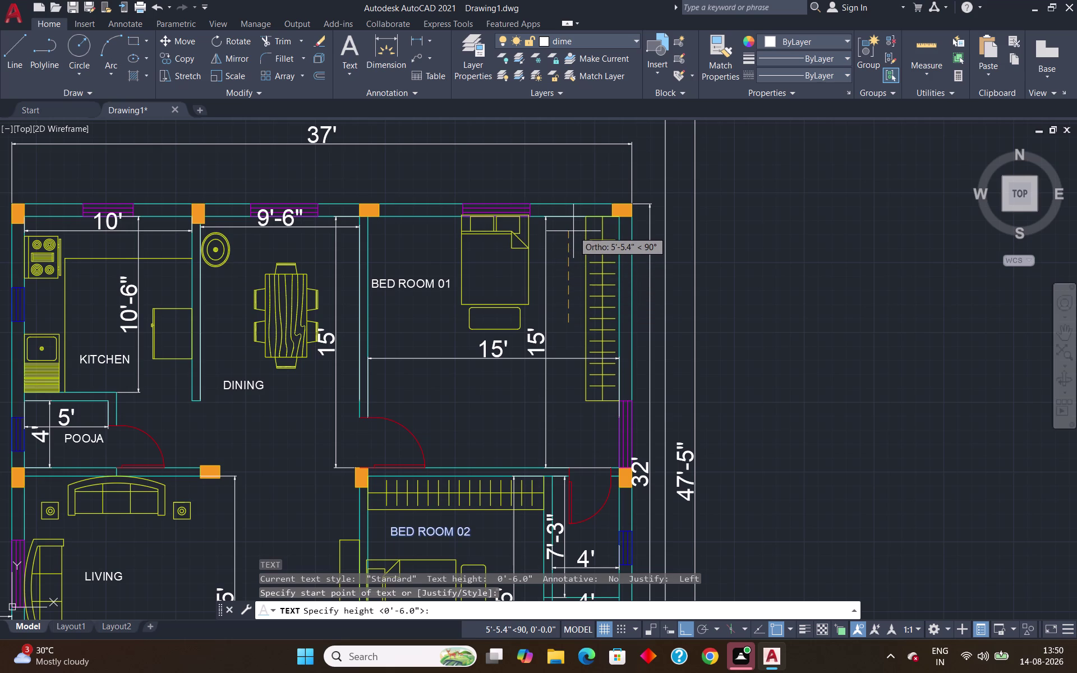
key(Return)
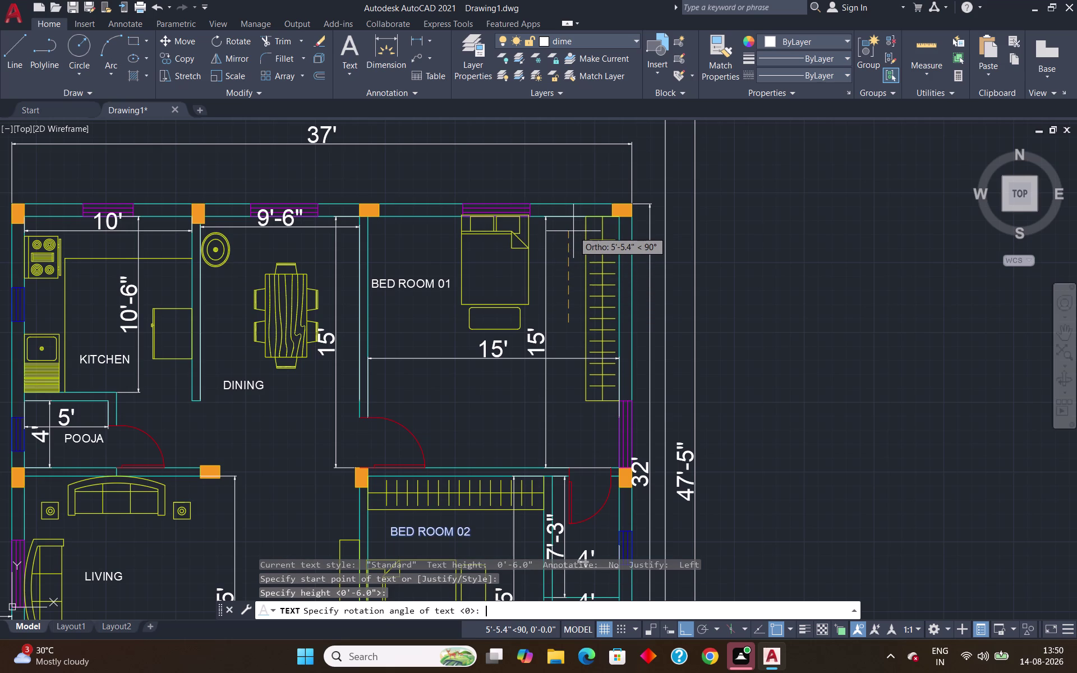
key(Return)
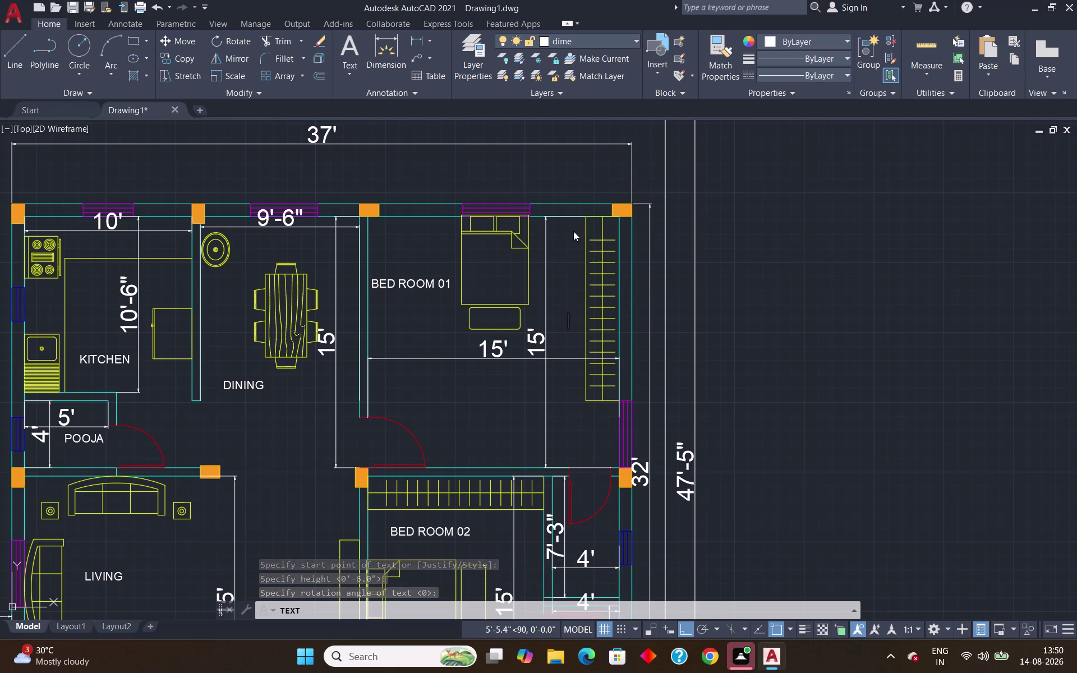
text(WA)
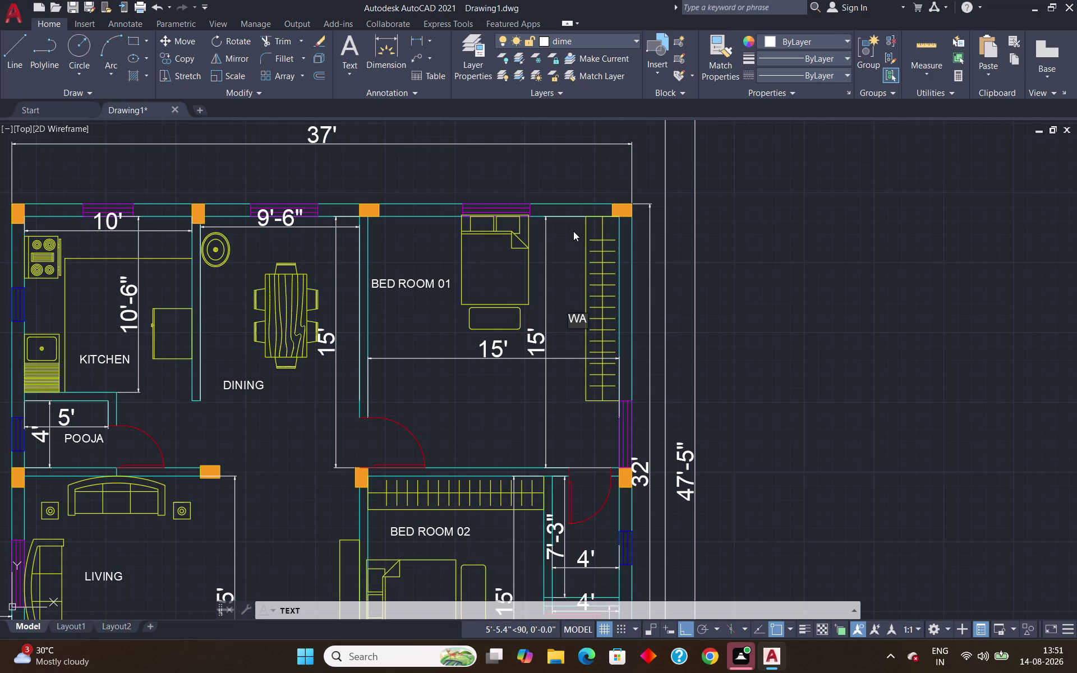
text(R)
text(DROB)
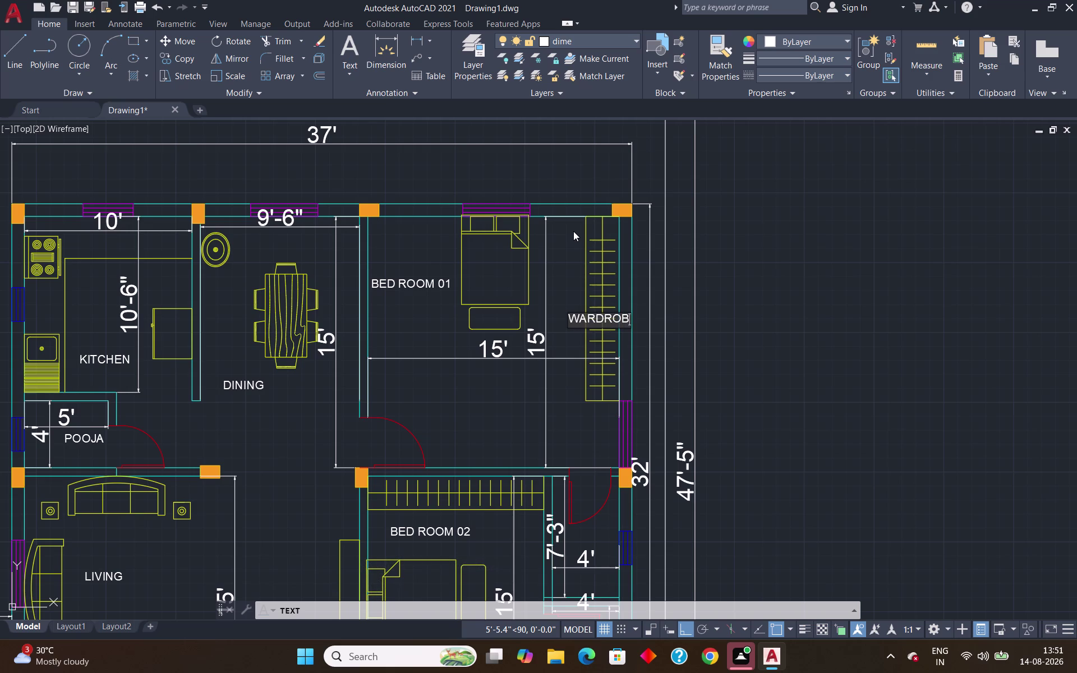
text(E)
key(Return)
key(Return)
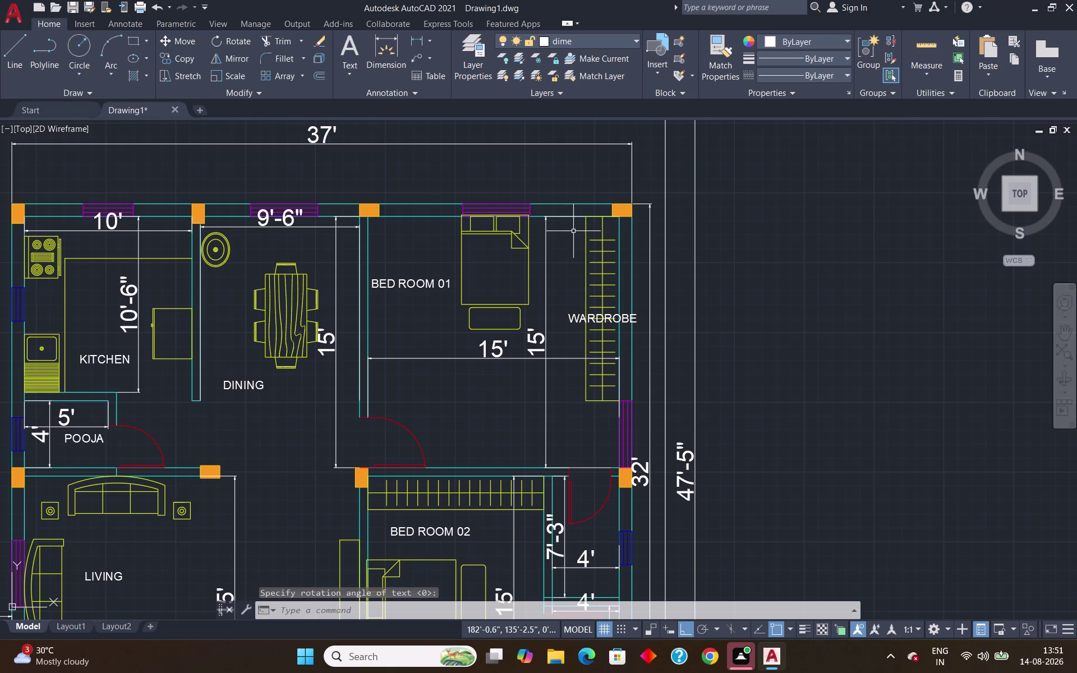
Rotate the WARDROBE label 90° to run vertically.
click(581, 316)
text(RO)
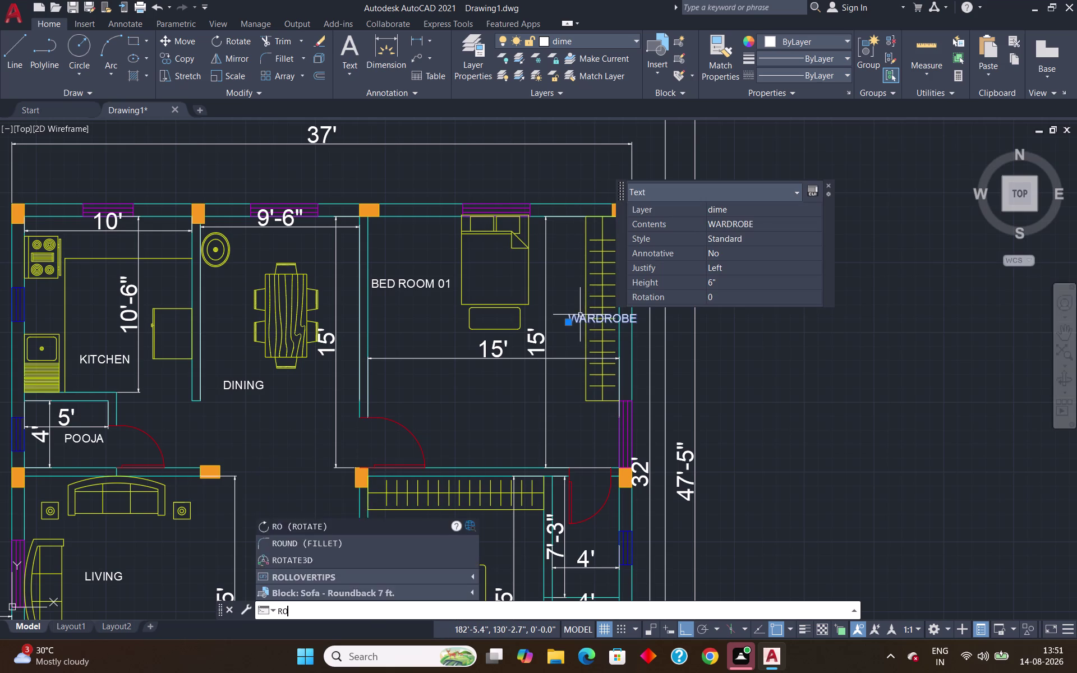
key(Return)
click(571, 321)
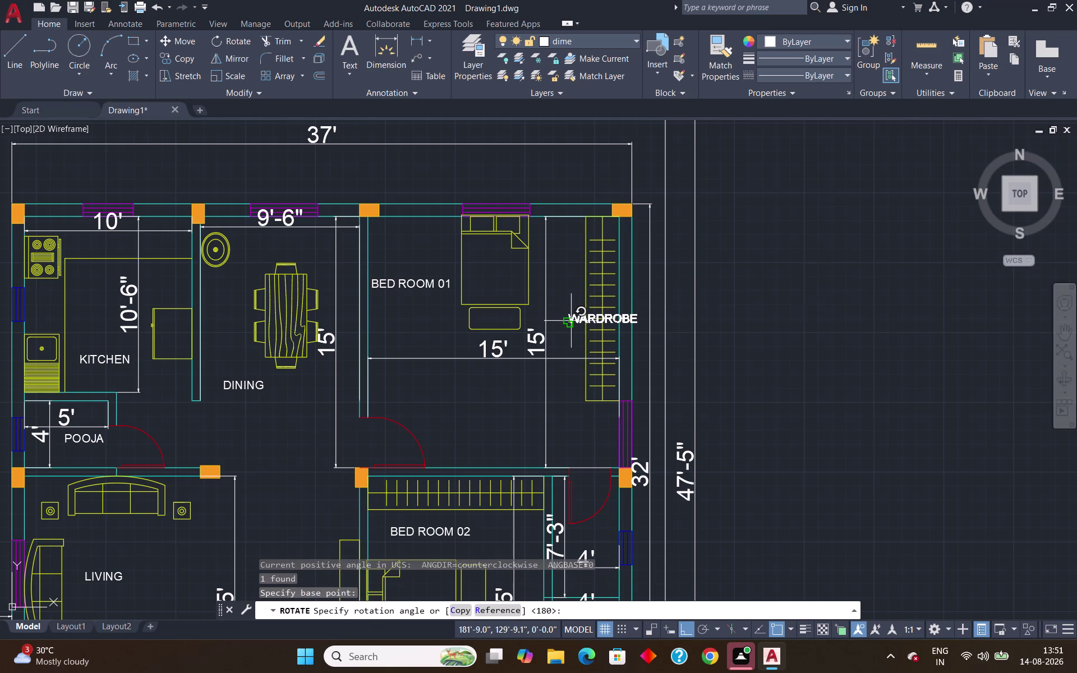
click(570, 267)
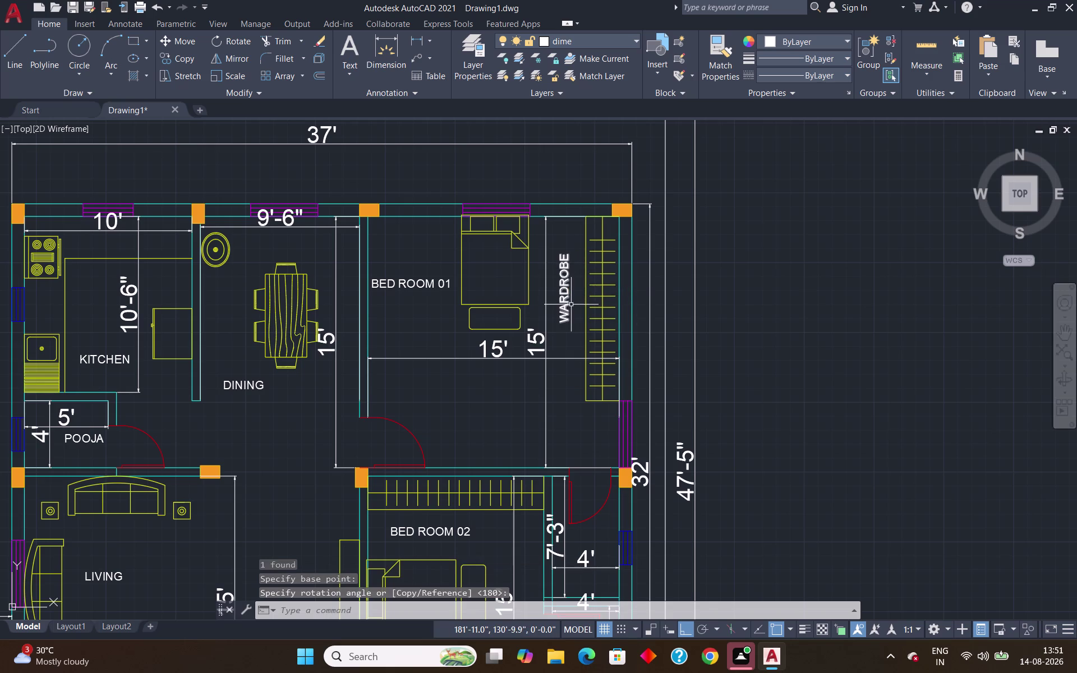
Move the vertical WARDROBE label beside the wardrobe shelves.
click(562, 308)
click(568, 323)
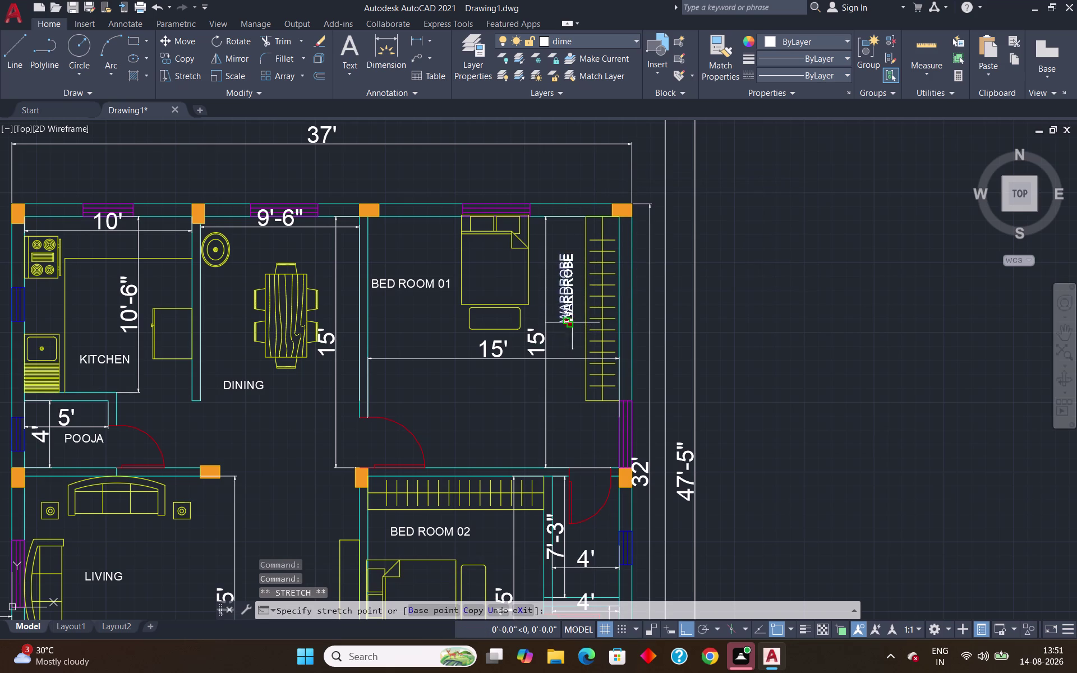
click(580, 324)
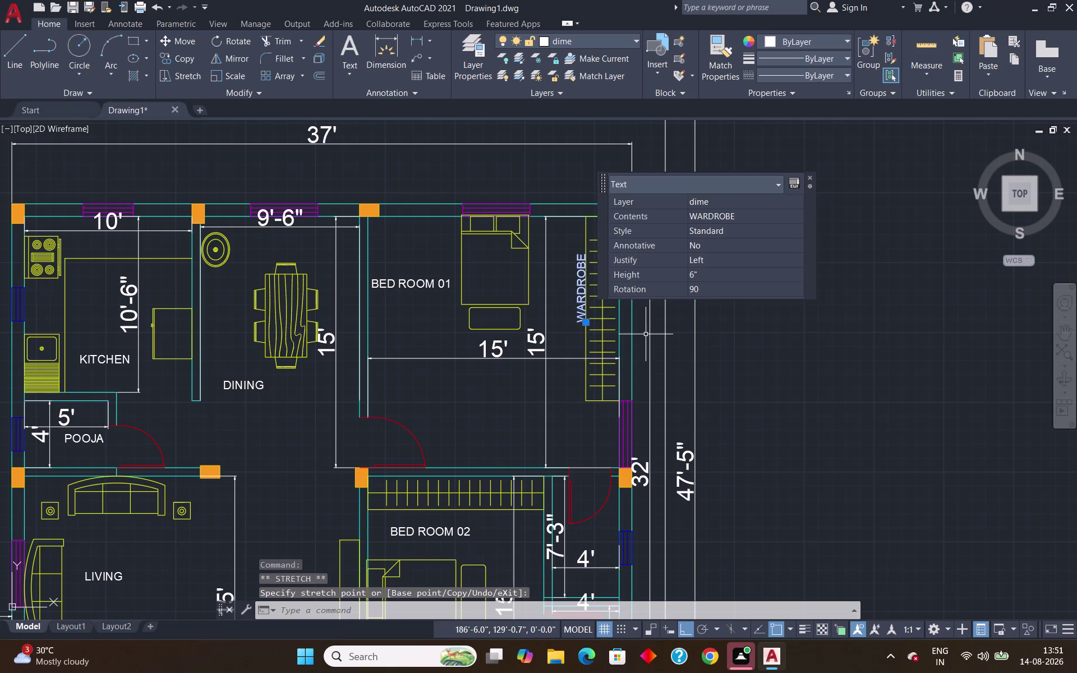
key(Return)
key(Escape)
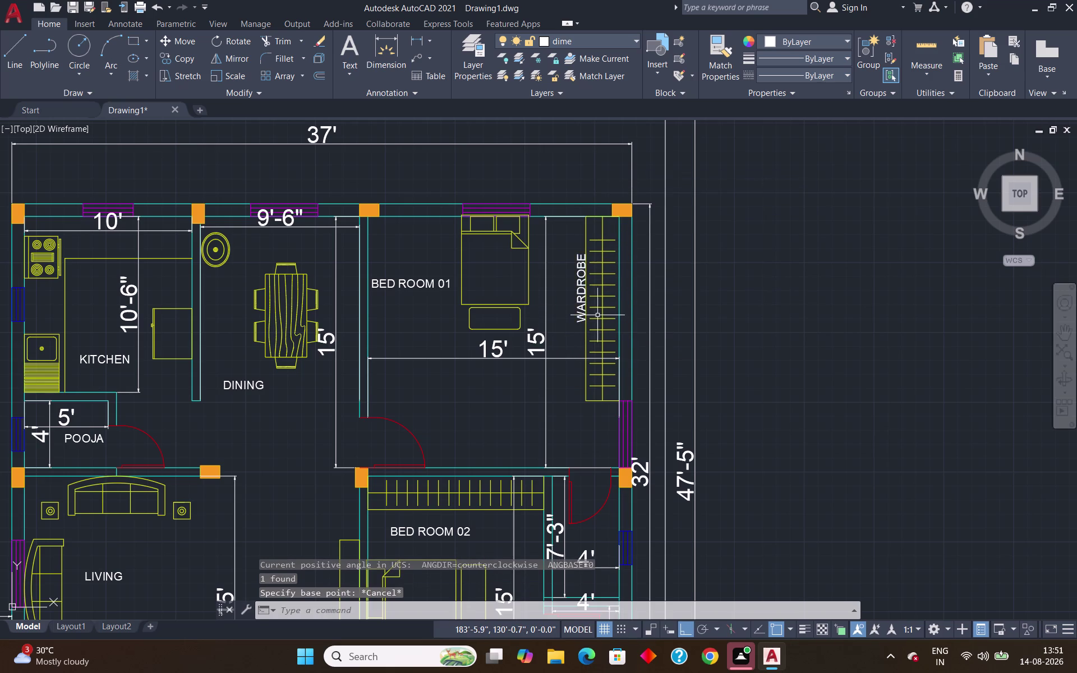
Grip-move the BED ROOM 02 label slightly lower, just above the bed.
scroll(down, 3)
scroll(up, 3)
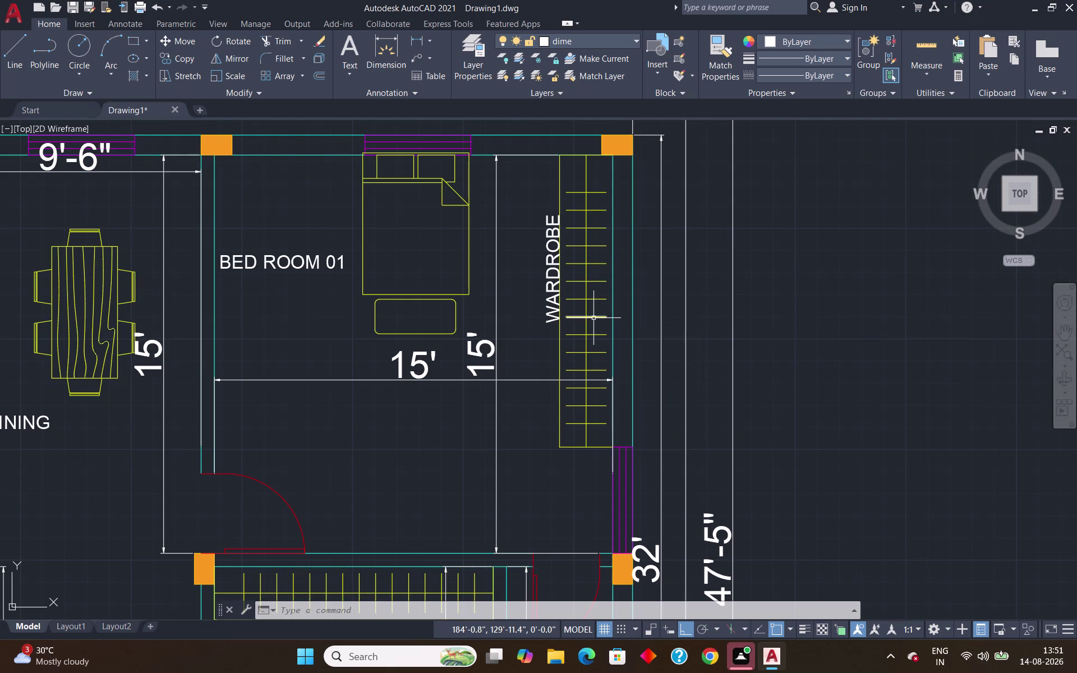
scroll(down, 3)
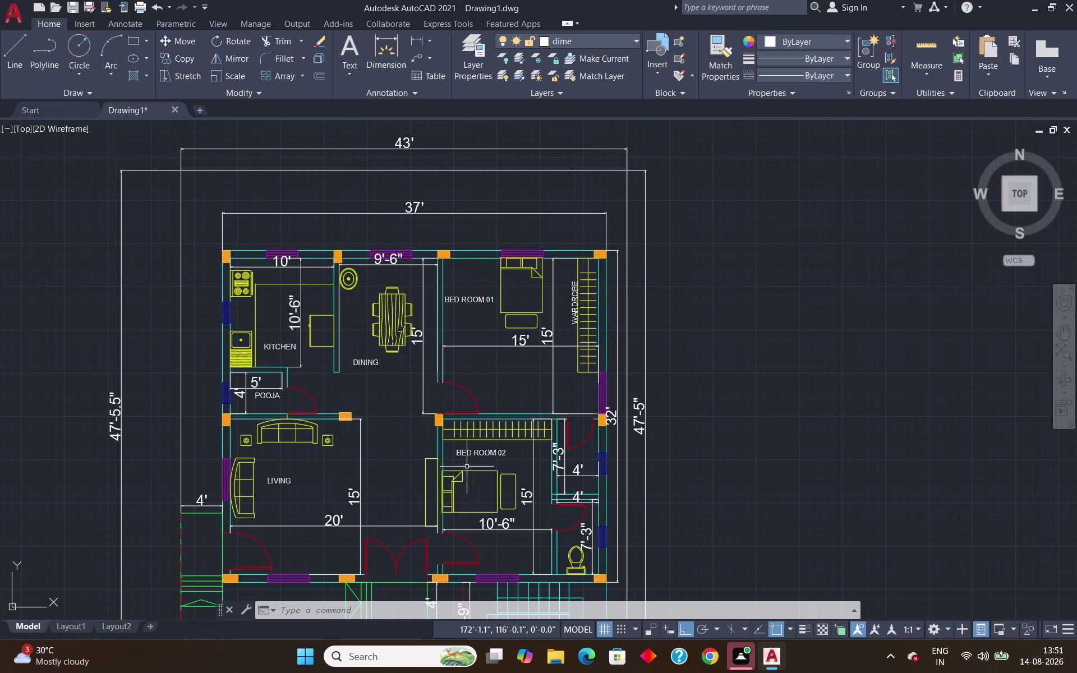
scroll(up, 3)
scroll(down, 3)
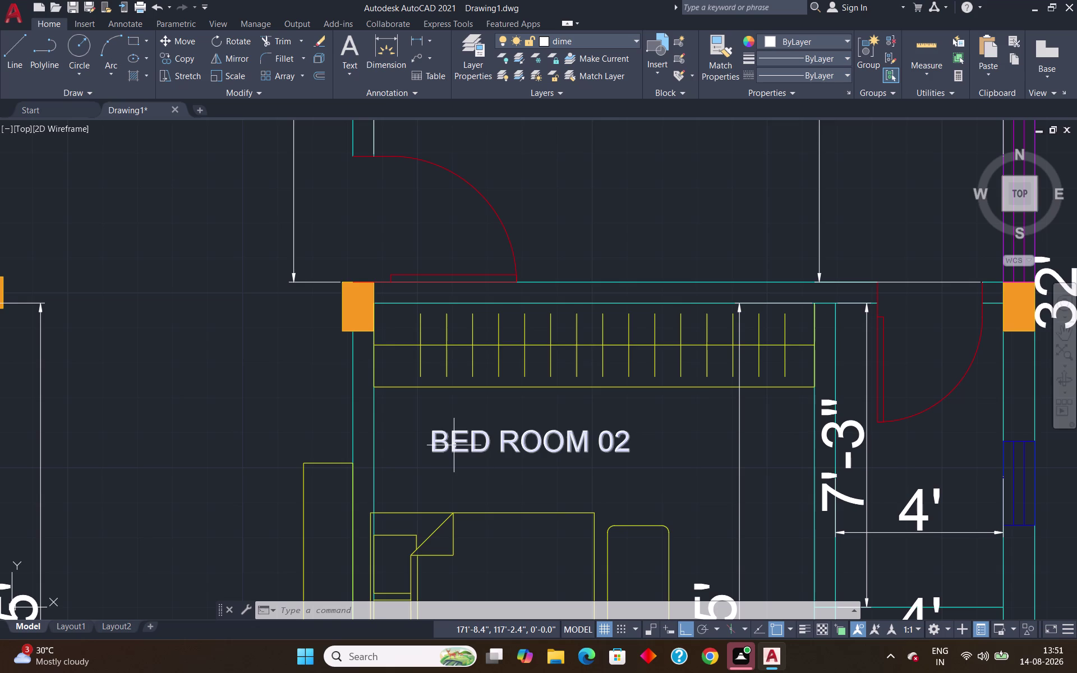
click(453, 445)
scroll(down, 3)
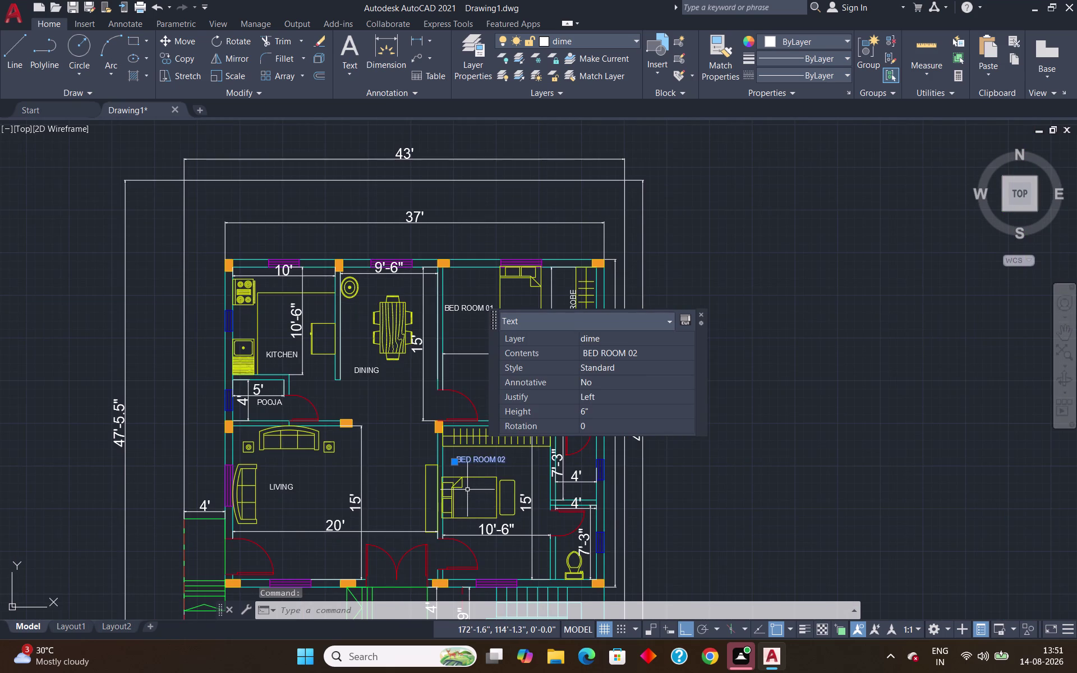
scroll(up, 3)
scroll(up, 3)
click(429, 421)
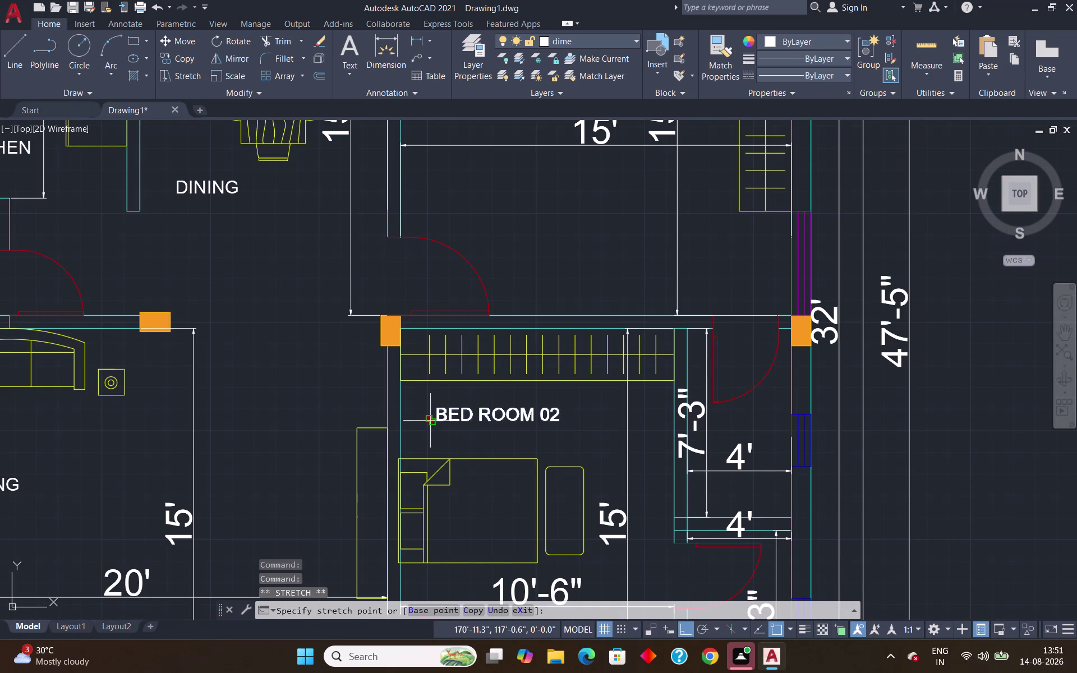
click(433, 451)
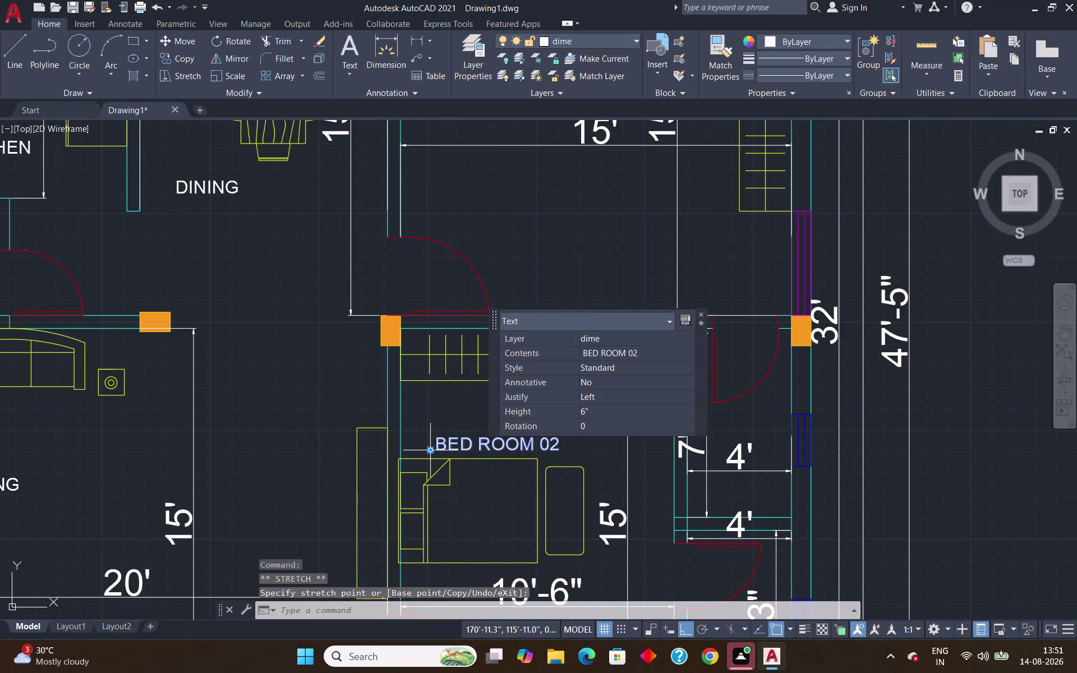
key(Escape)
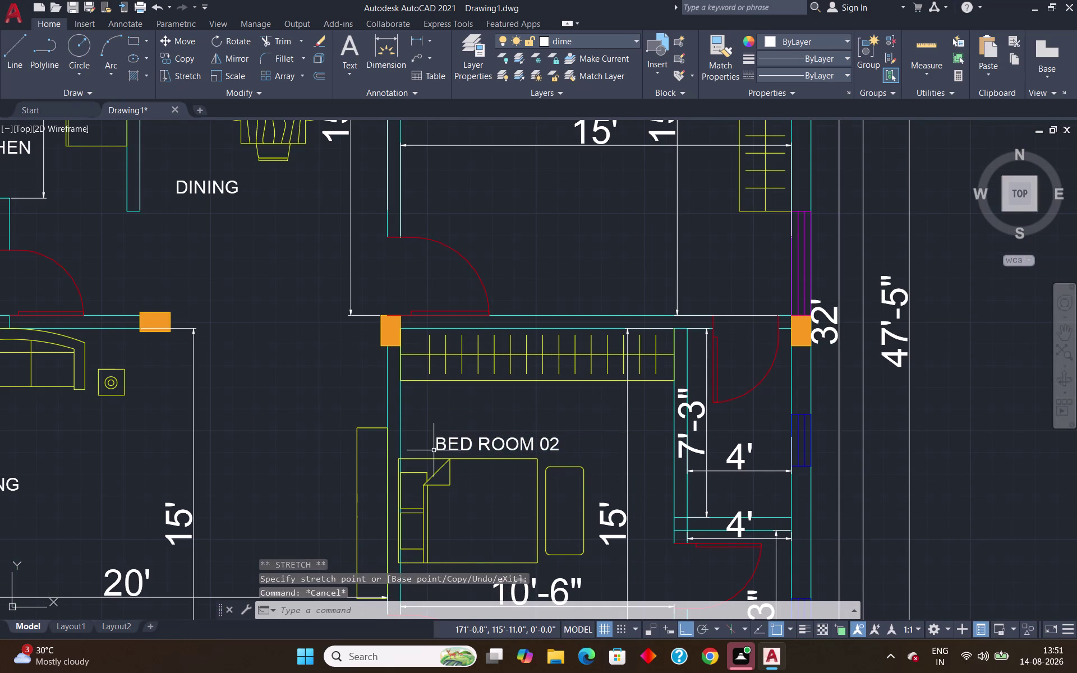
Place a horizontal WARDROBE label below the wardrobe in BED ROOM 02.
text(DT)
key(Return)
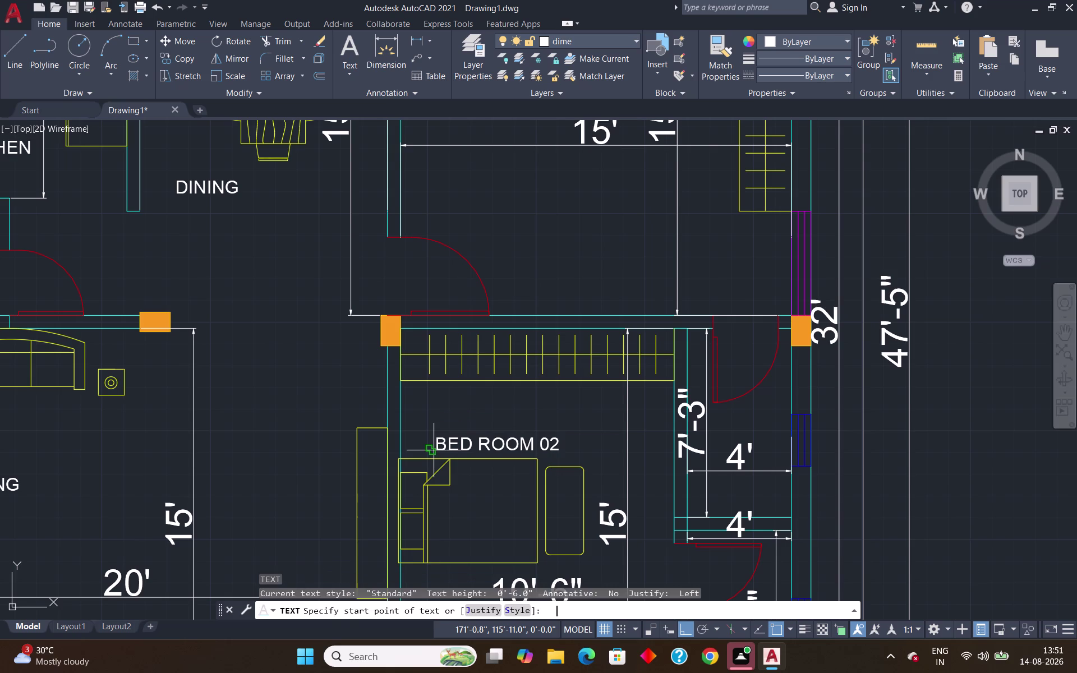
click(440, 389)
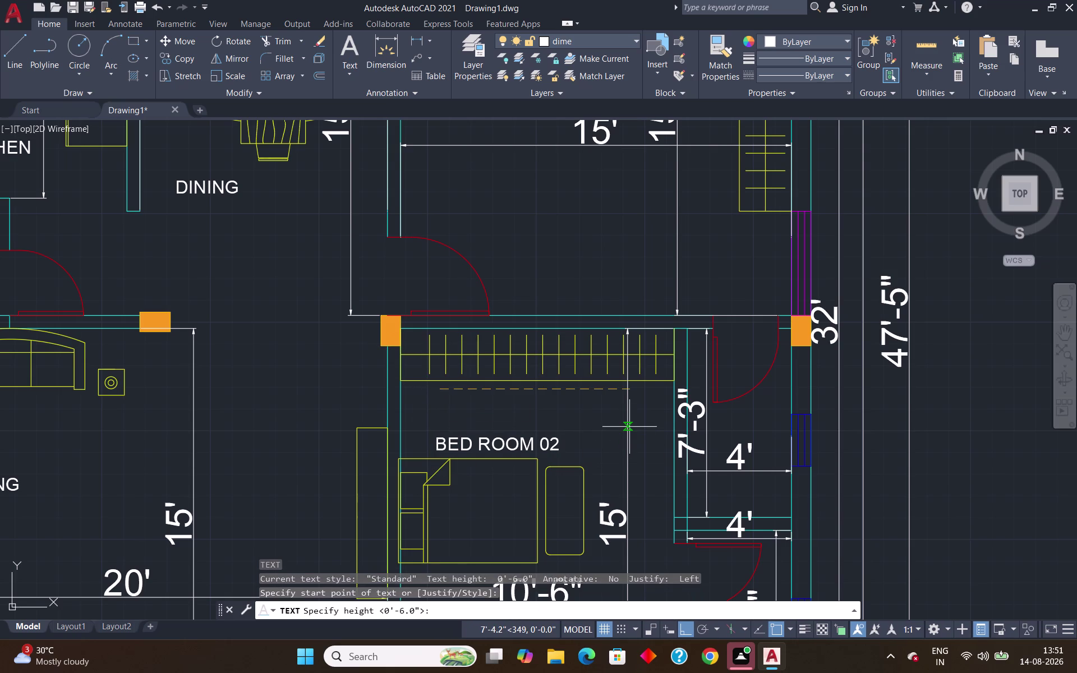
key(Return)
key(Return)
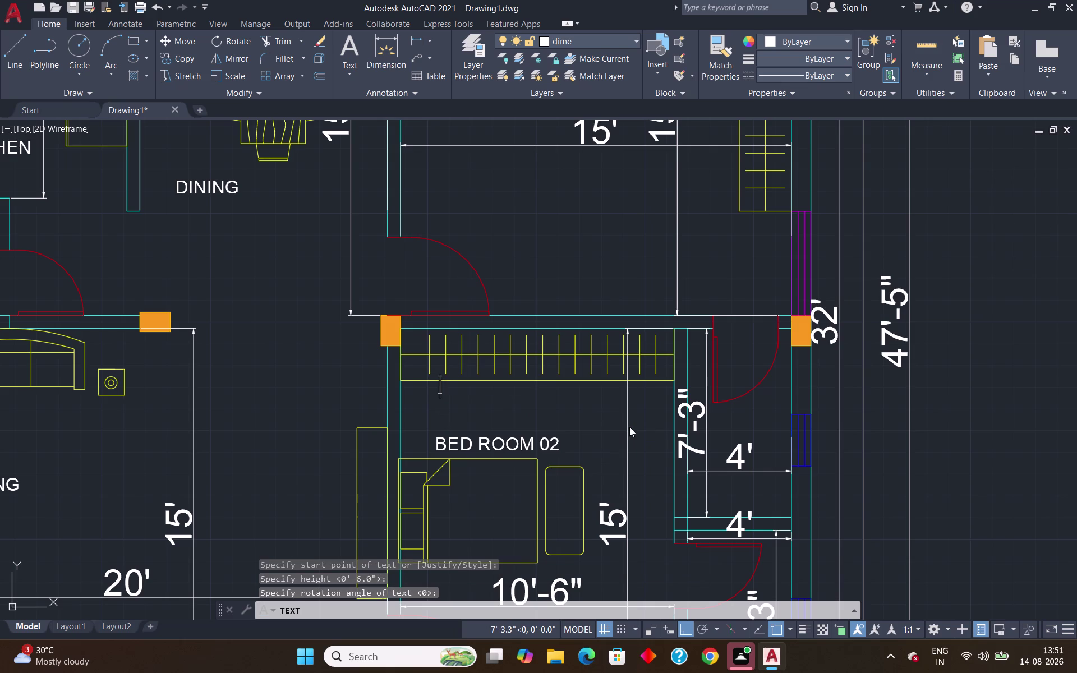
text(WARDR)
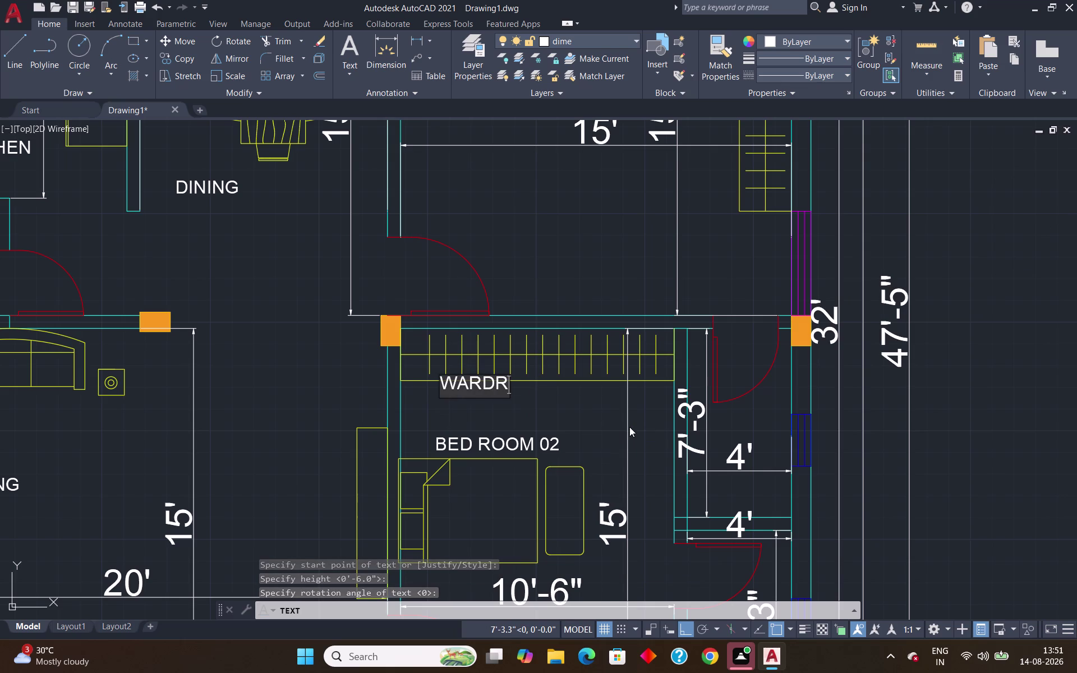
text(O)
text(BE)
key(Return)
key(Return)
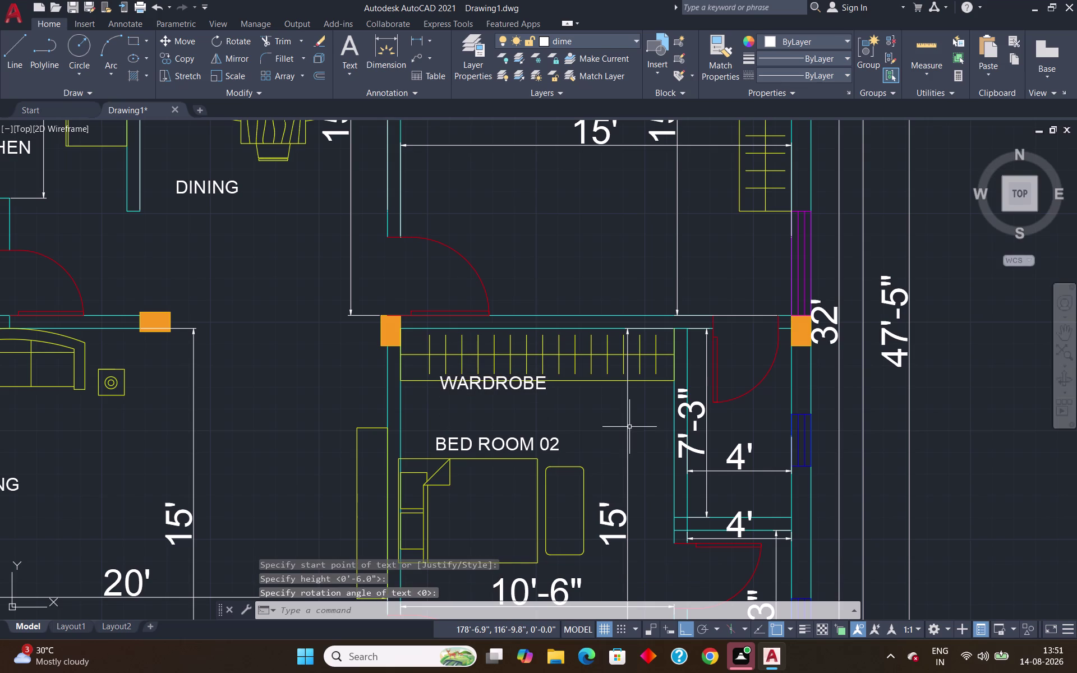
Nudge the BED ROOM 02 WARDROBE label slightly lower with its grip.
click(443, 387)
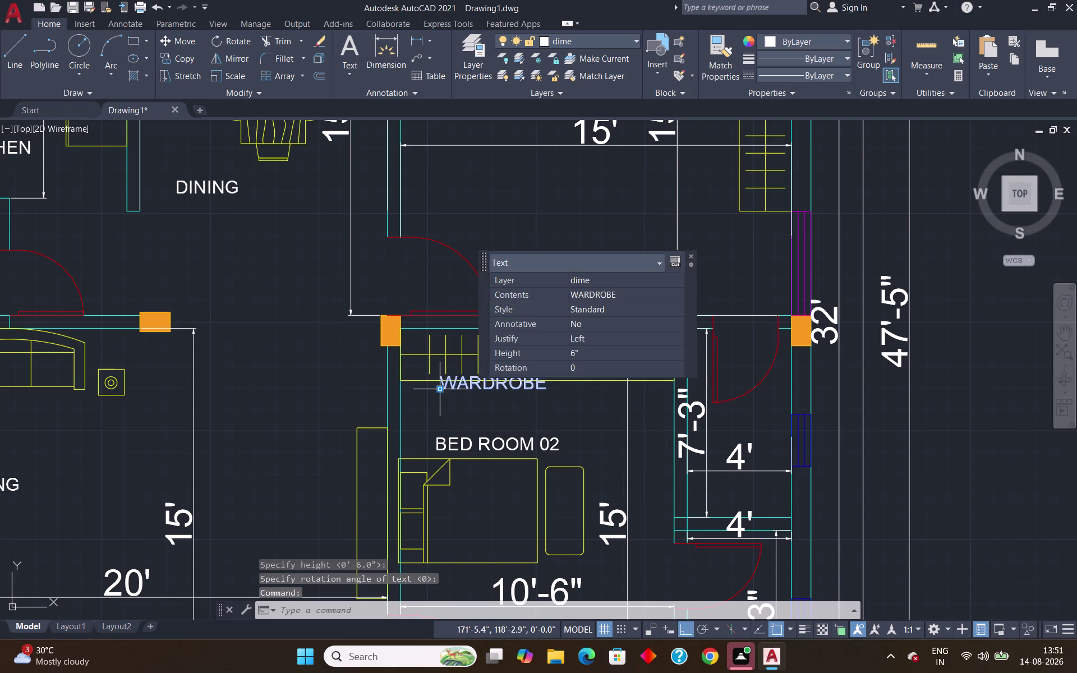
click(441, 388)
click(443, 397)
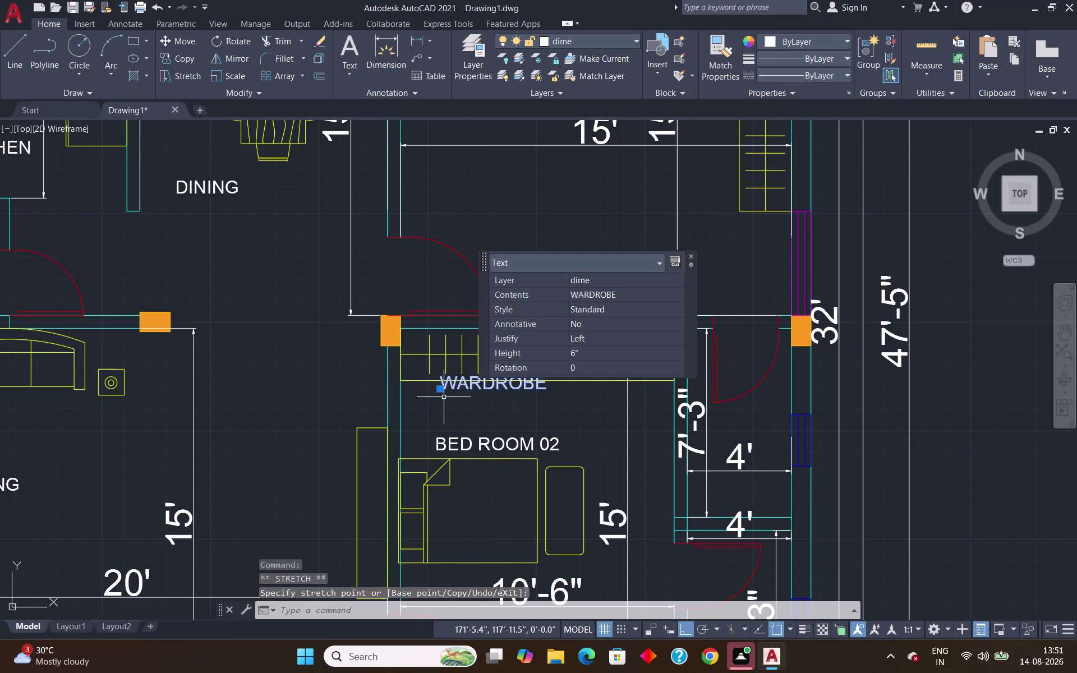
click(442, 390)
click(441, 404)
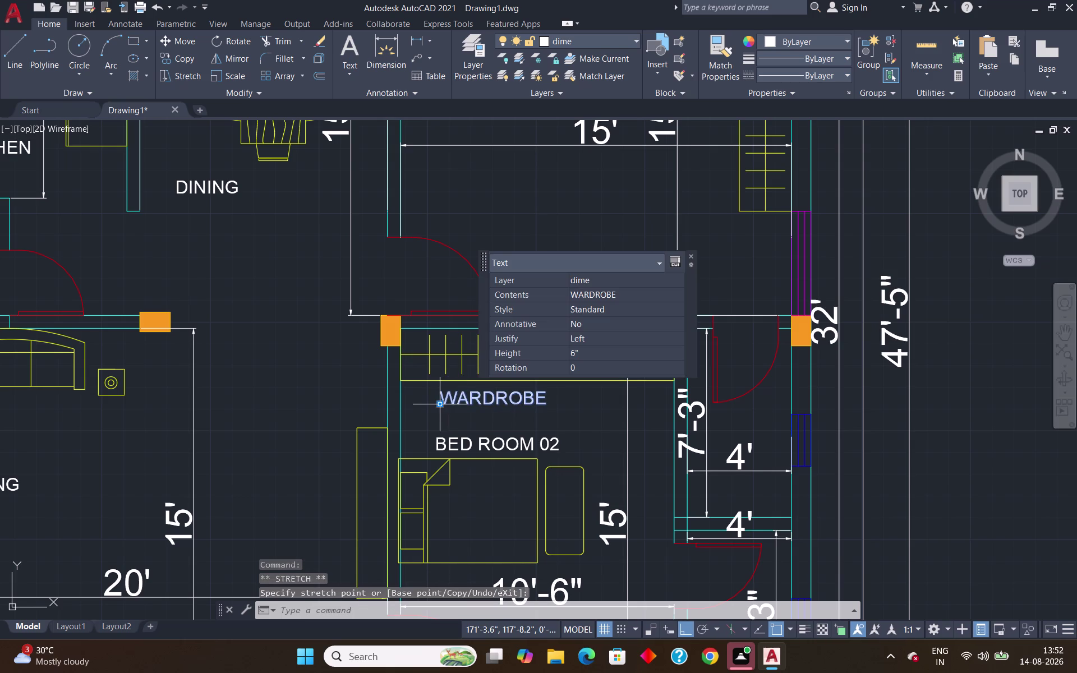
key(Return)
key(Escape)
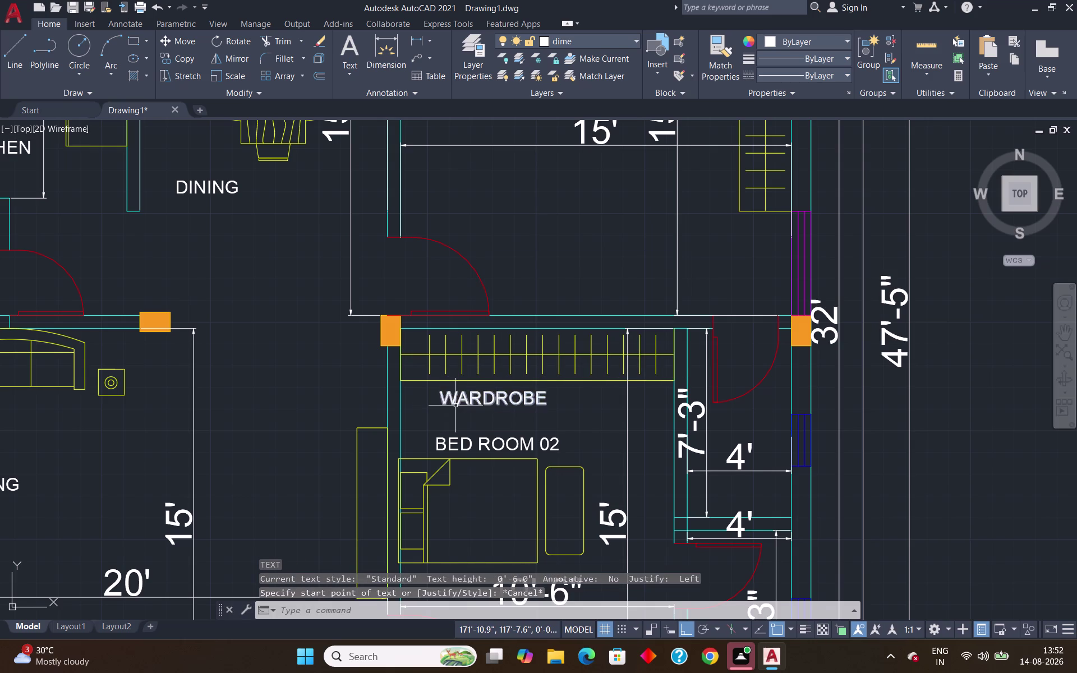
scroll(down, 3)
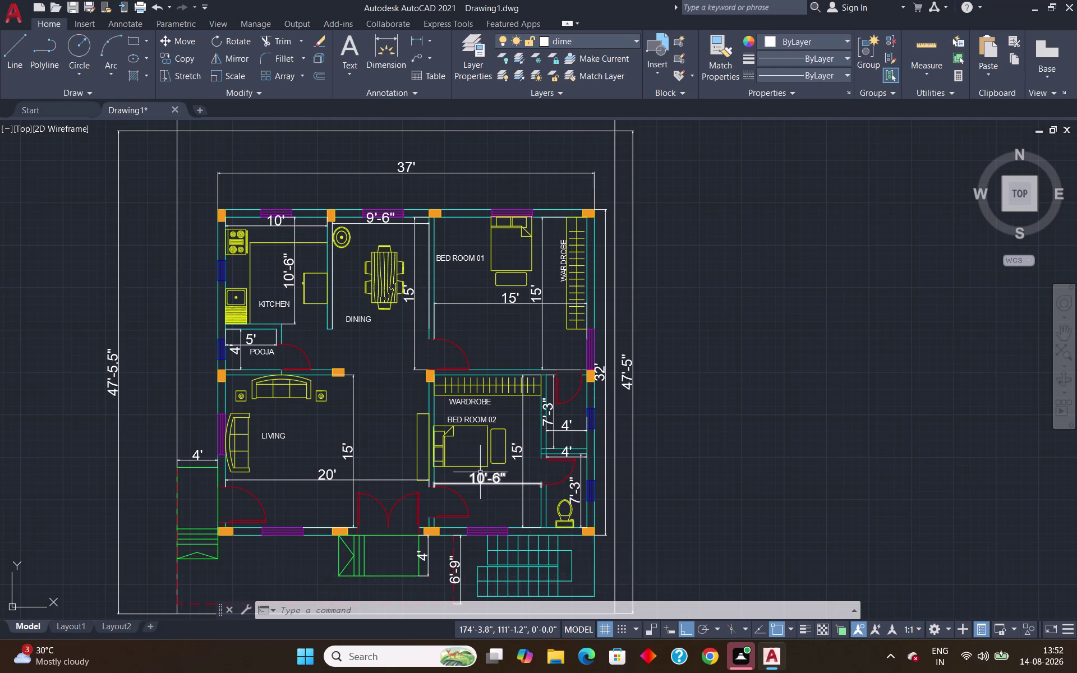
Zoom to the small room right of BED ROOM 02 and restart single-line text.
scroll(up, 3)
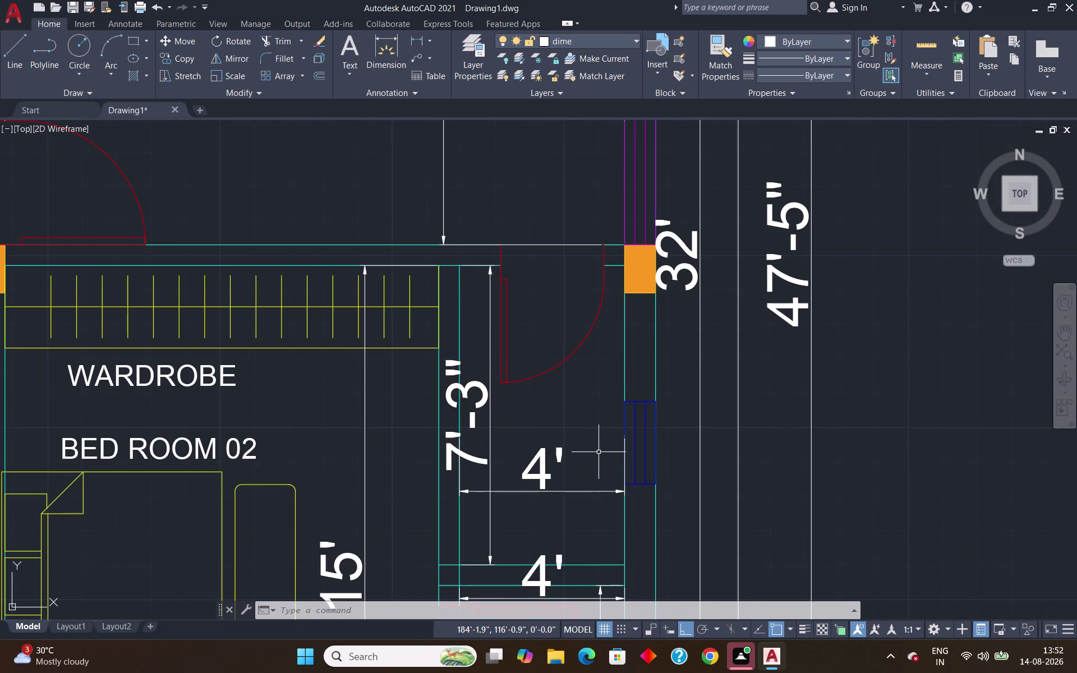
key(space)
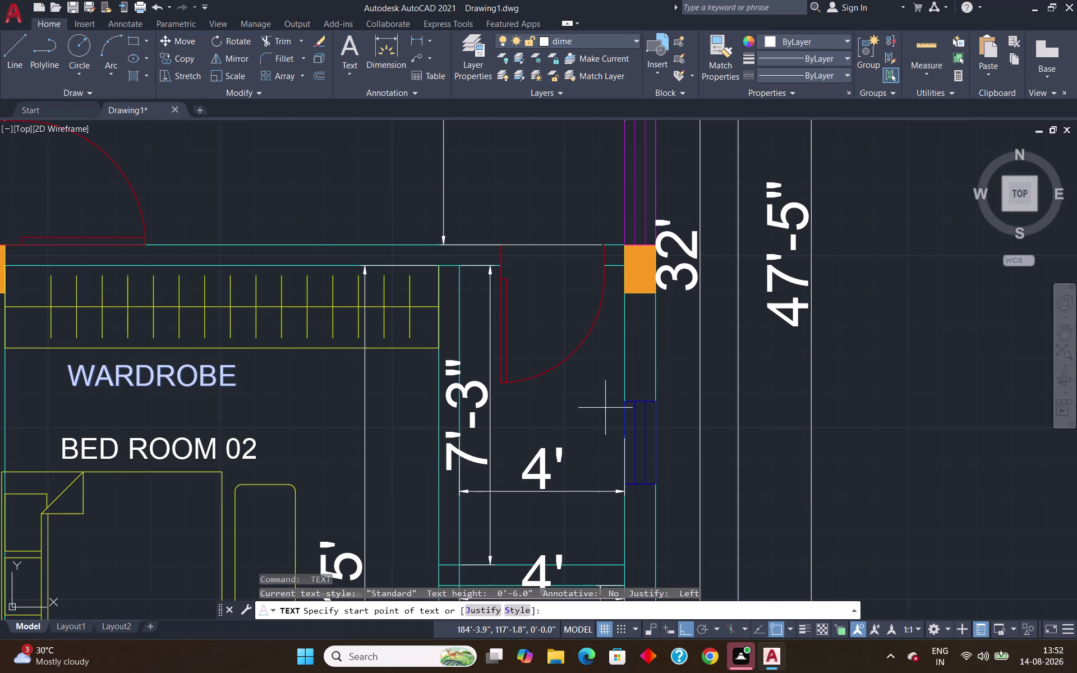
Write a single-line 'TOILET 01' text at the default height and rotation.
click(512, 406)
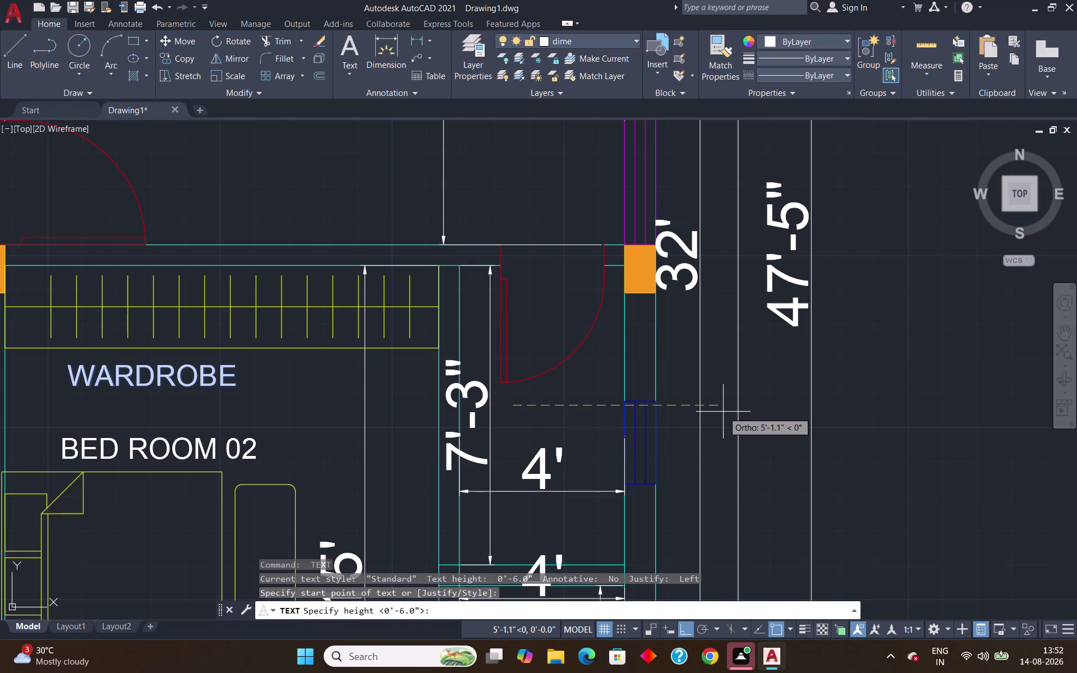
key(Return)
key(Return)
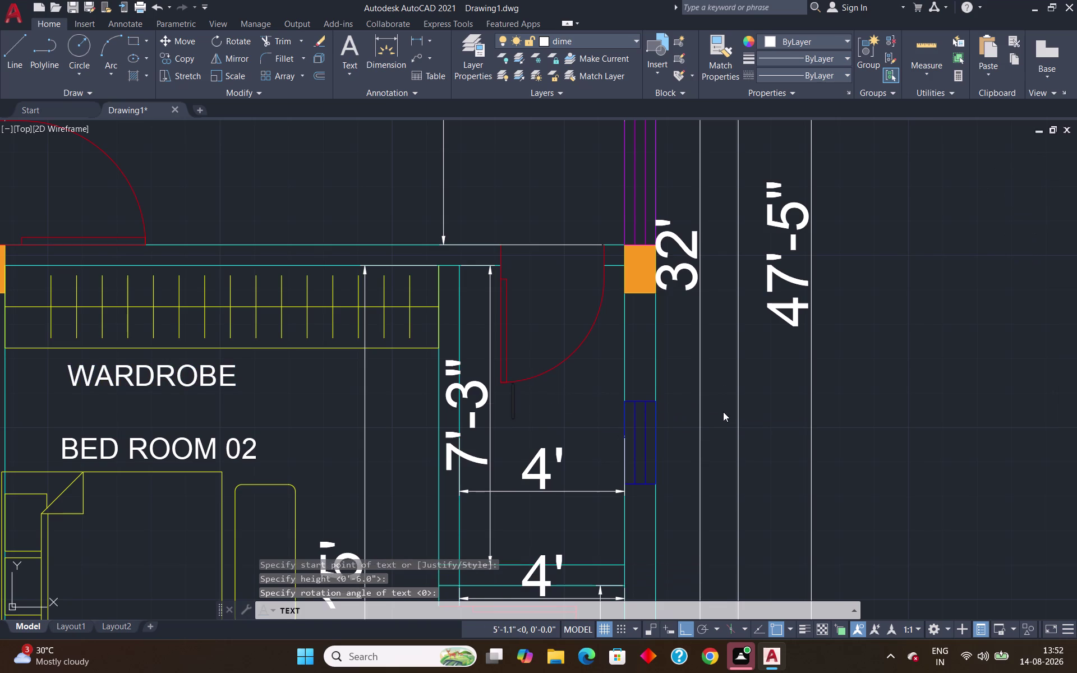
text(TOIL)
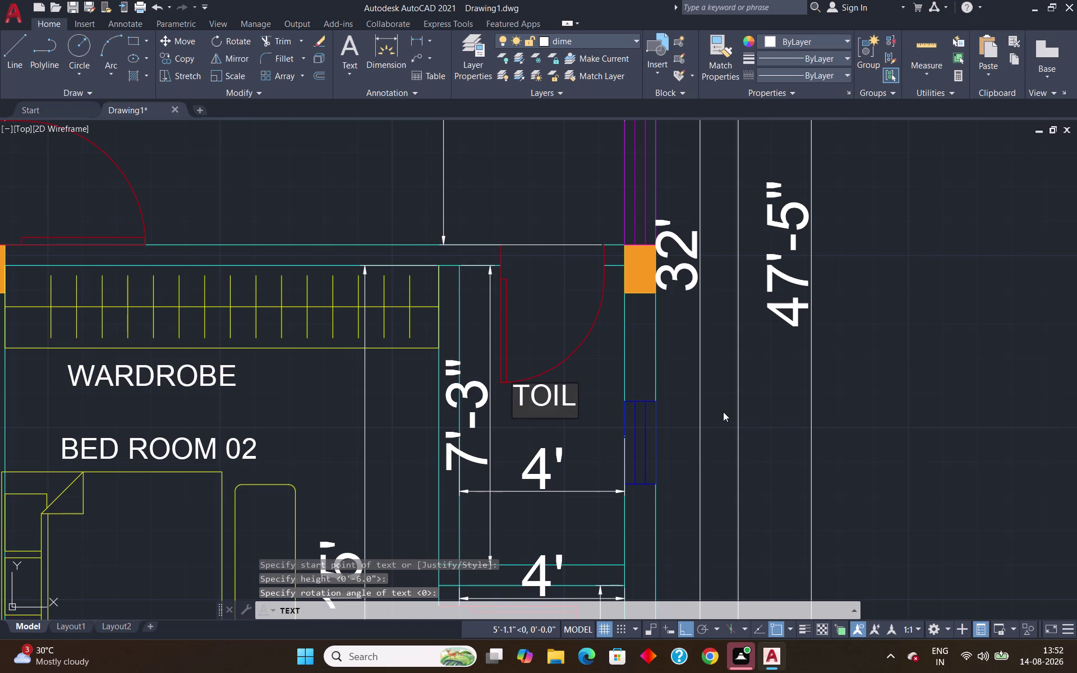
text(ET)
key(space)
text(0)
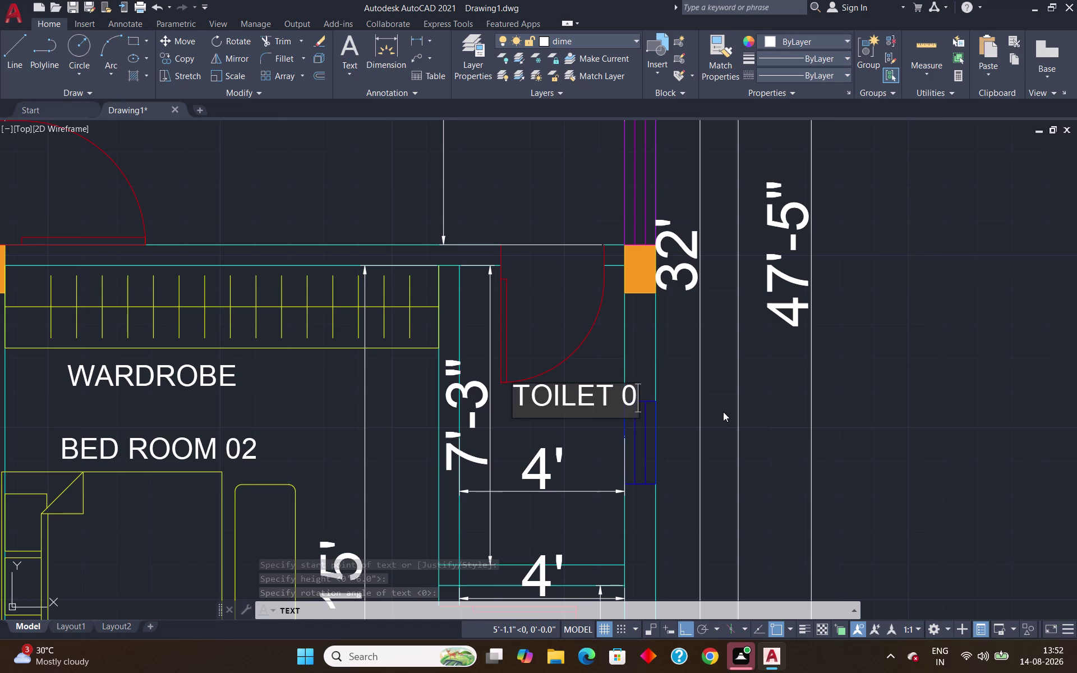
text(1)
key(Return)
key(Return)
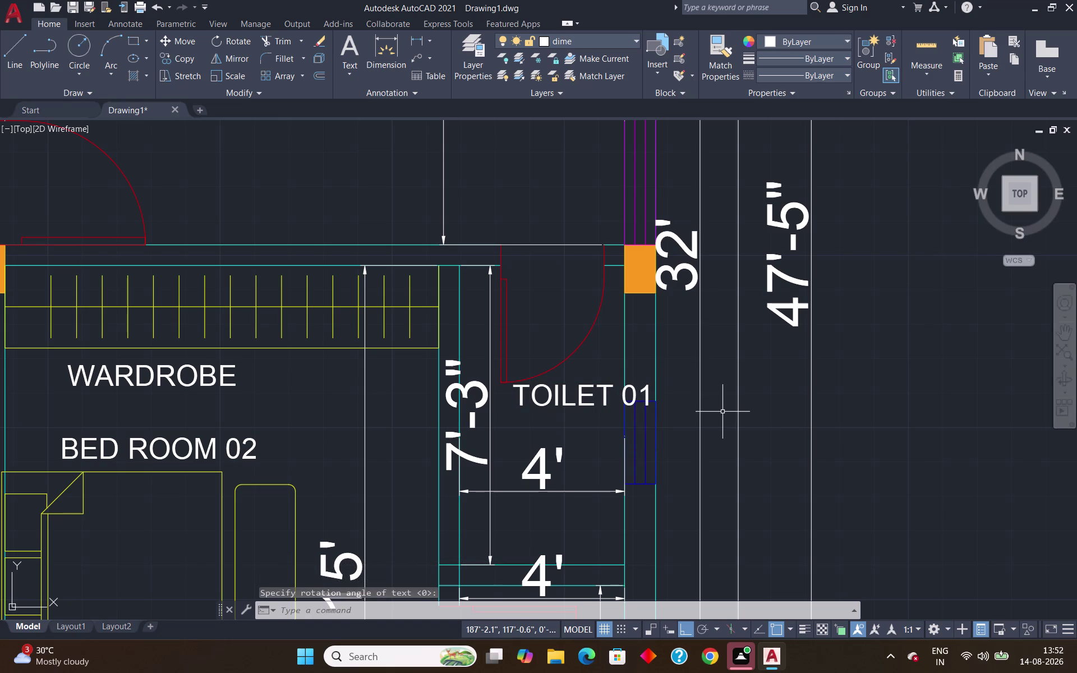
Rotate the TOILET 01 label to stand upright.
click(541, 401)
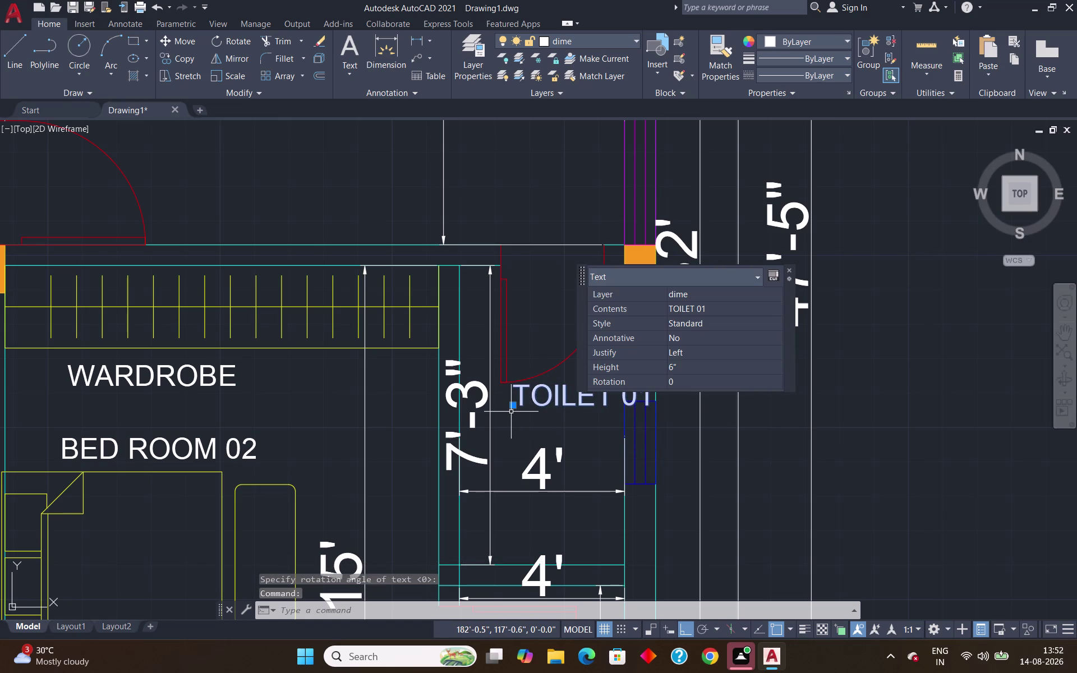
key(r)
key(o)
key(Return)
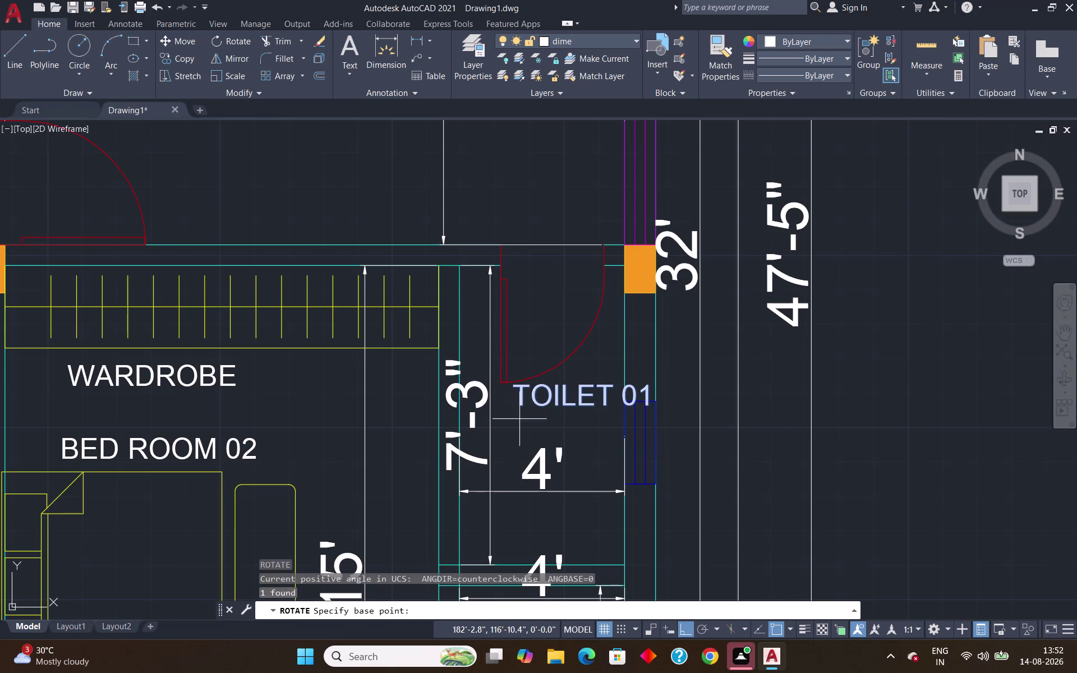
click(514, 406)
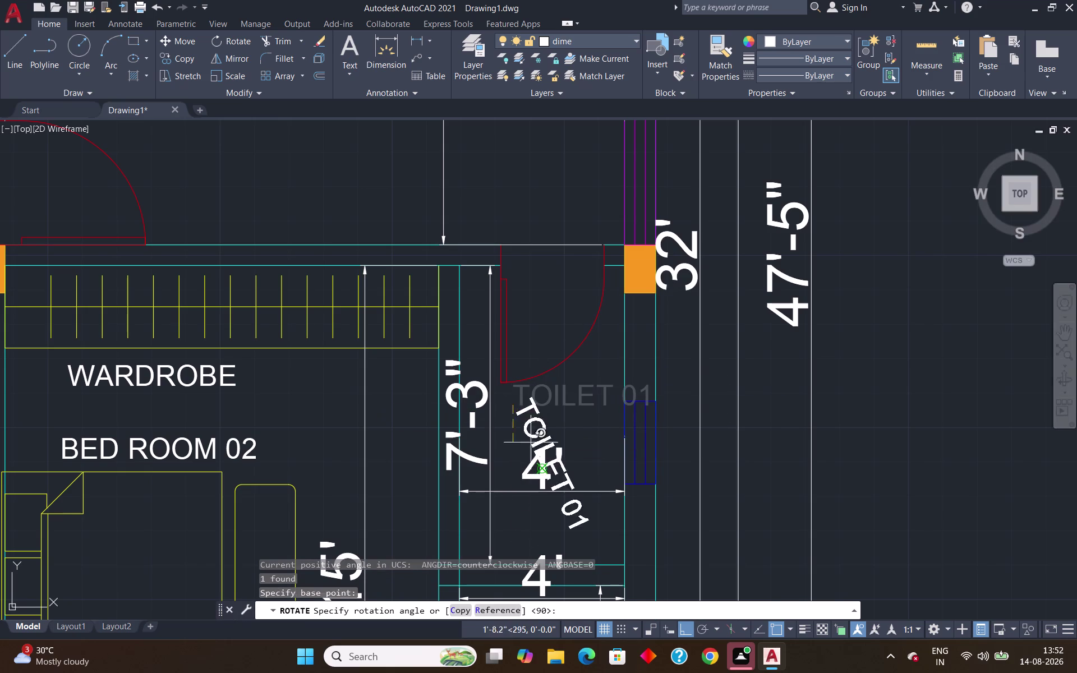
click(531, 334)
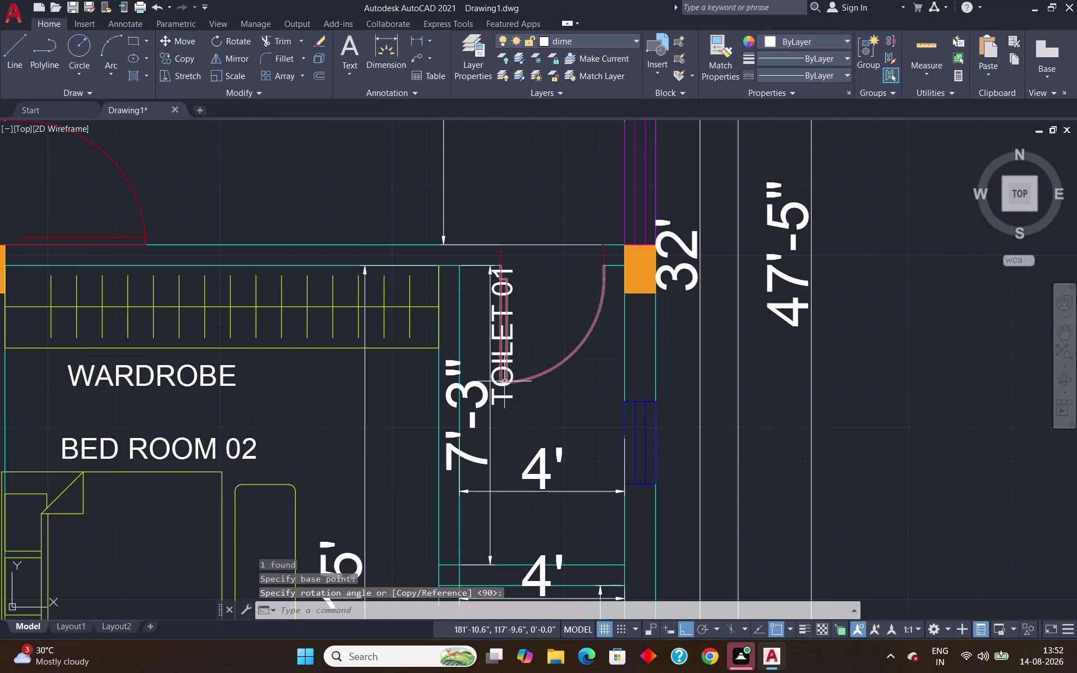
Rotate the TOILET 01 label back to horizontal after abandoning grip moves.
click(504, 384)
click(512, 407)
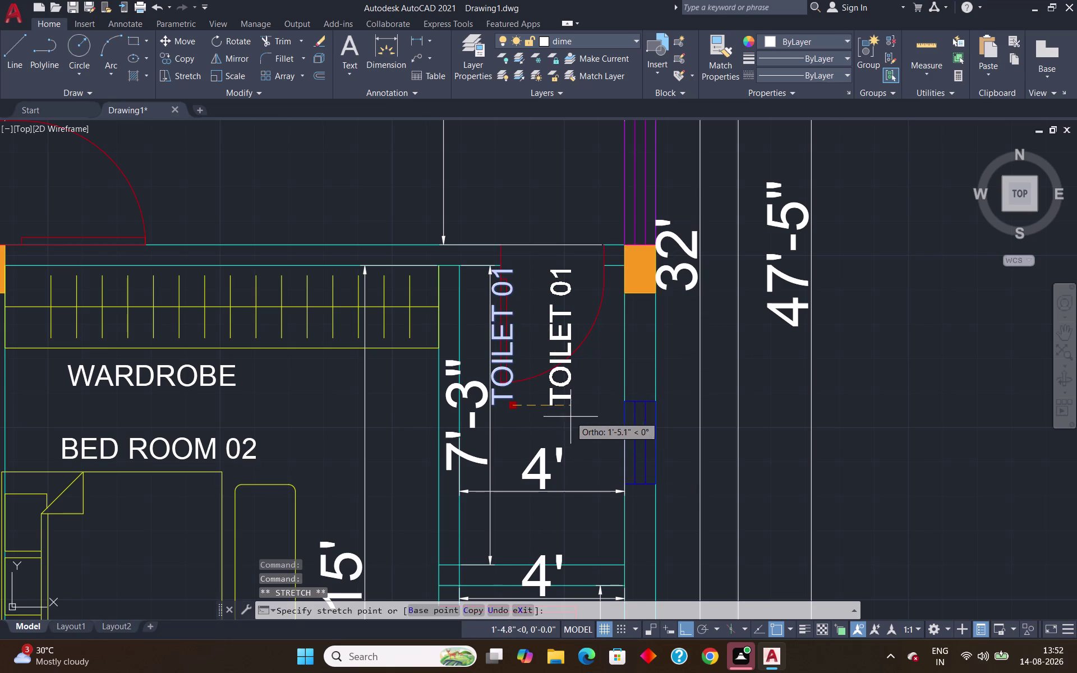
key(Escape)
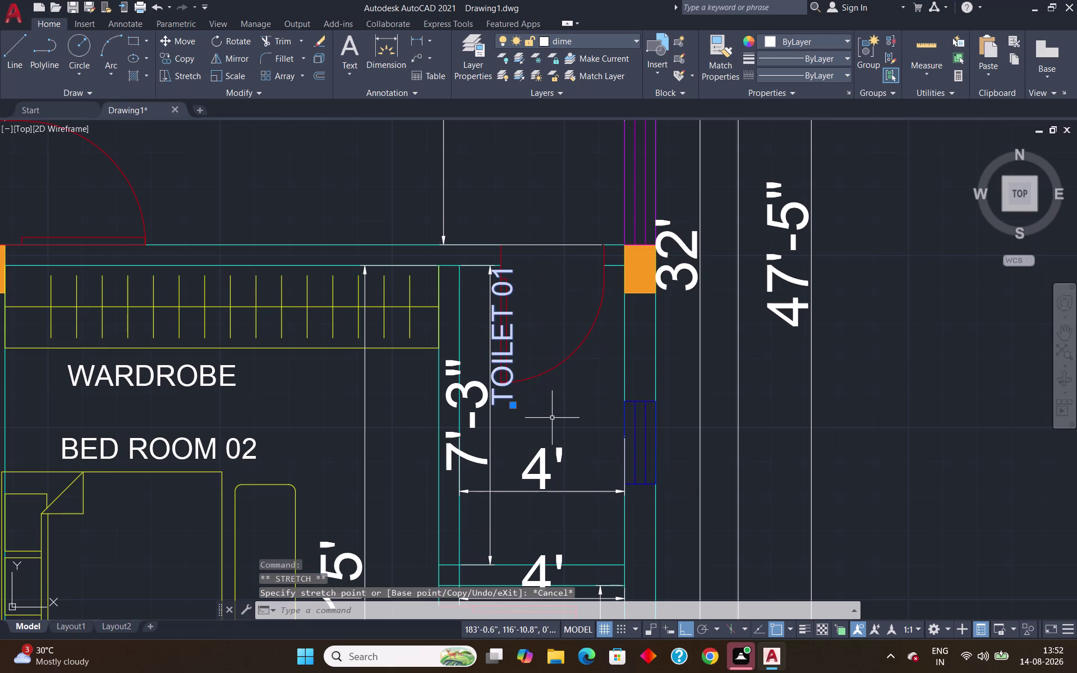
click(513, 408)
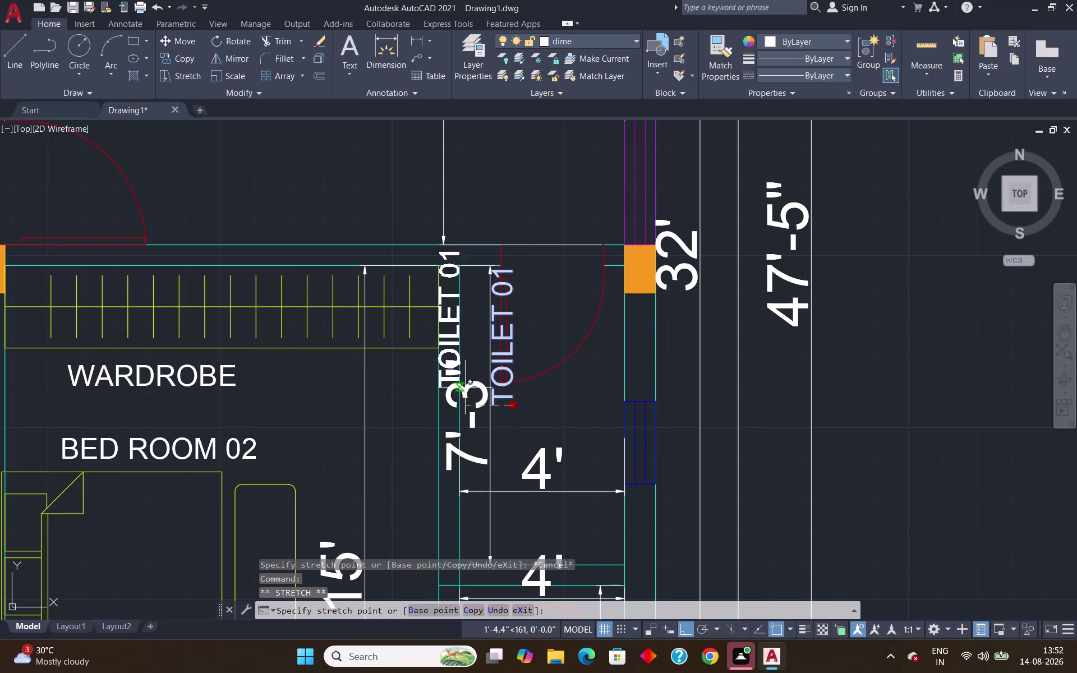
key(Escape)
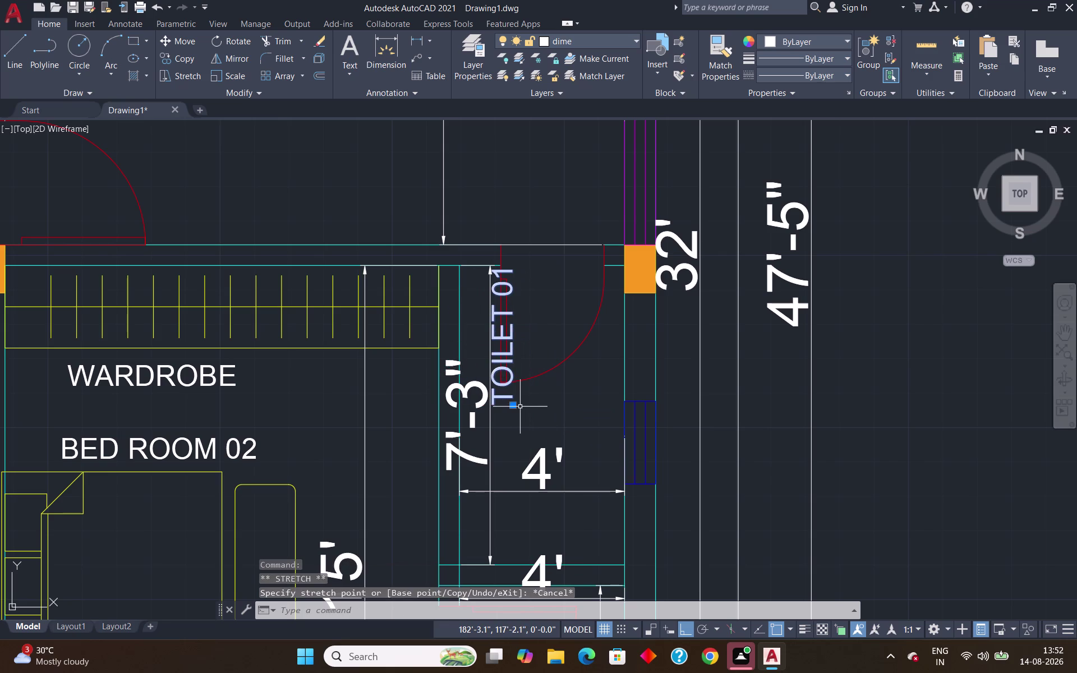
text(RO)
key(Return)
click(513, 401)
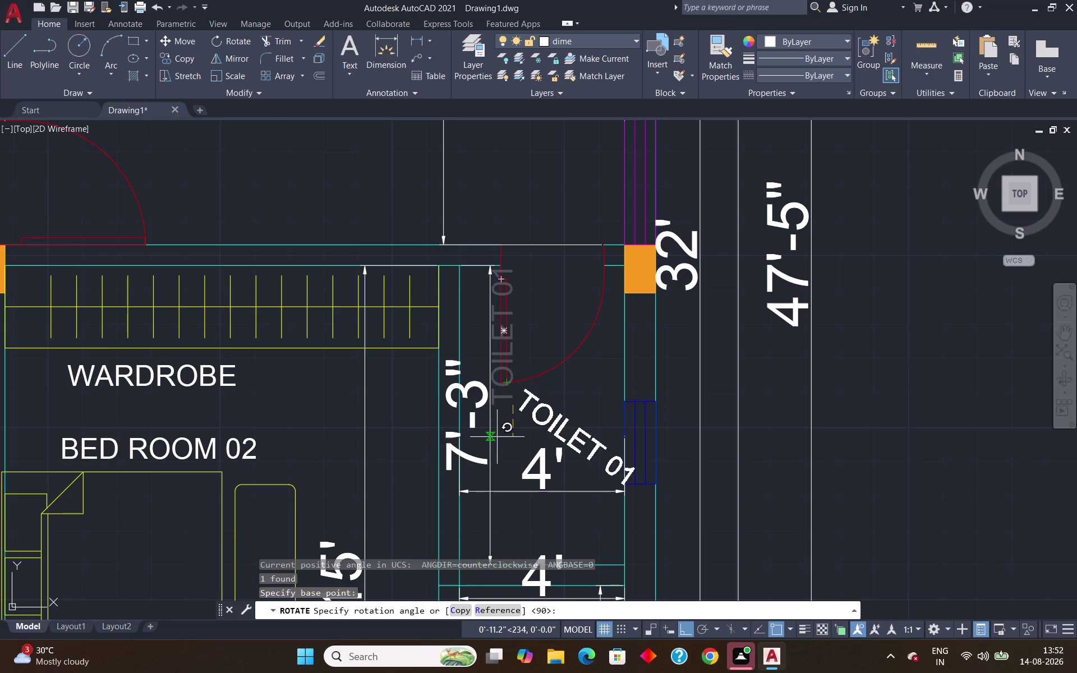
click(510, 423)
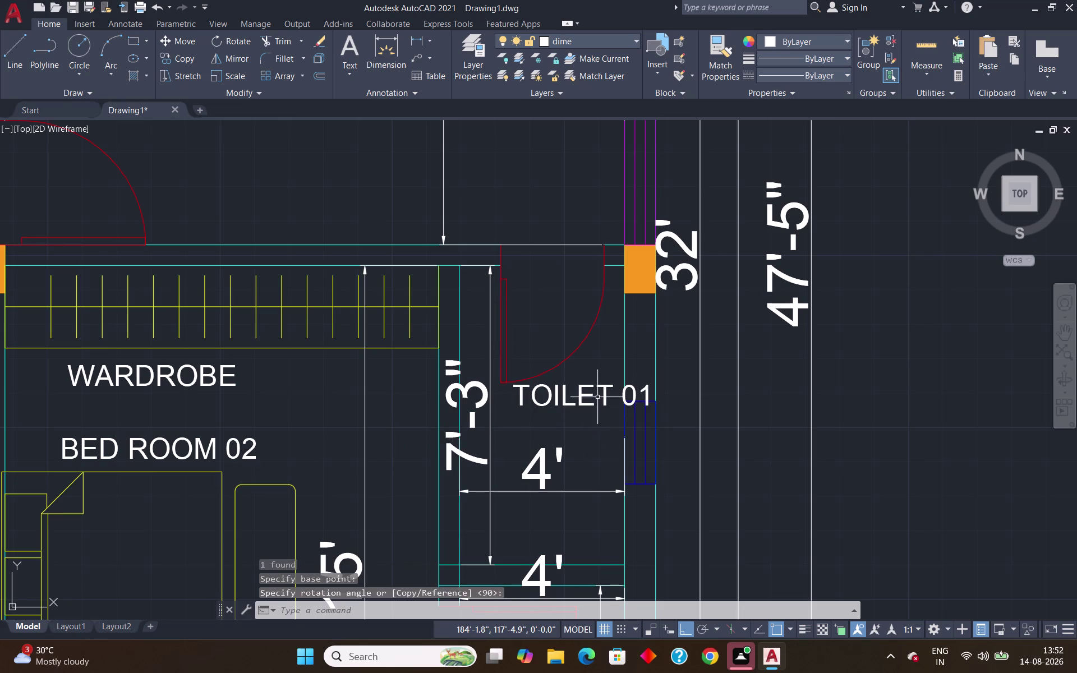
Move the TOILET 01 label up to the toilet's top wall.
click(588, 396)
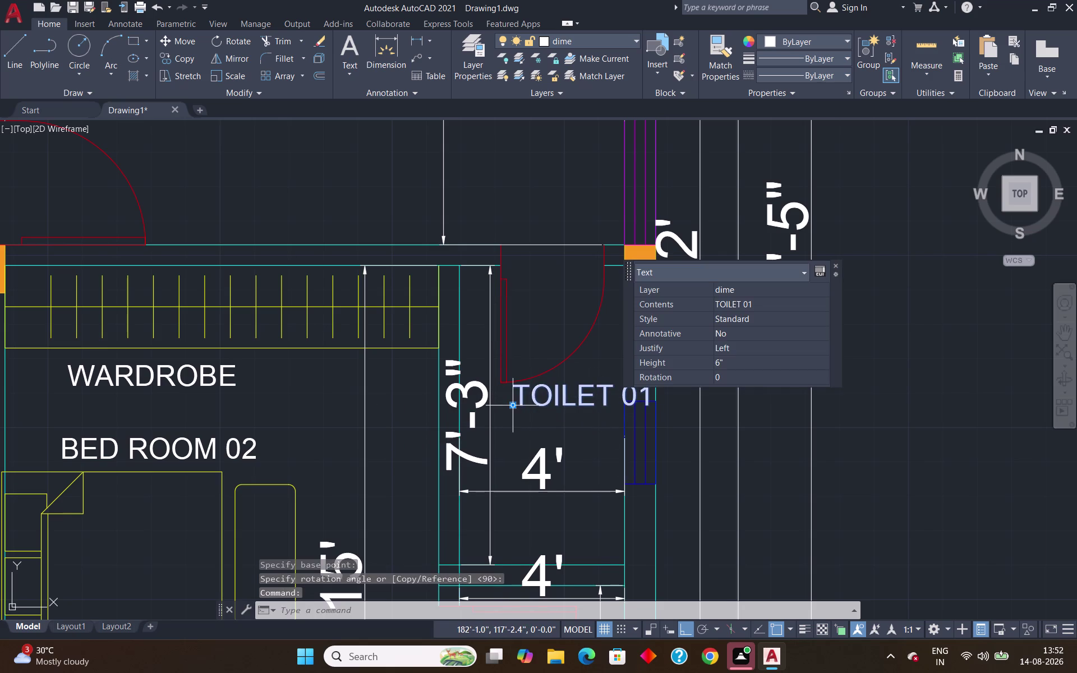
click(514, 406)
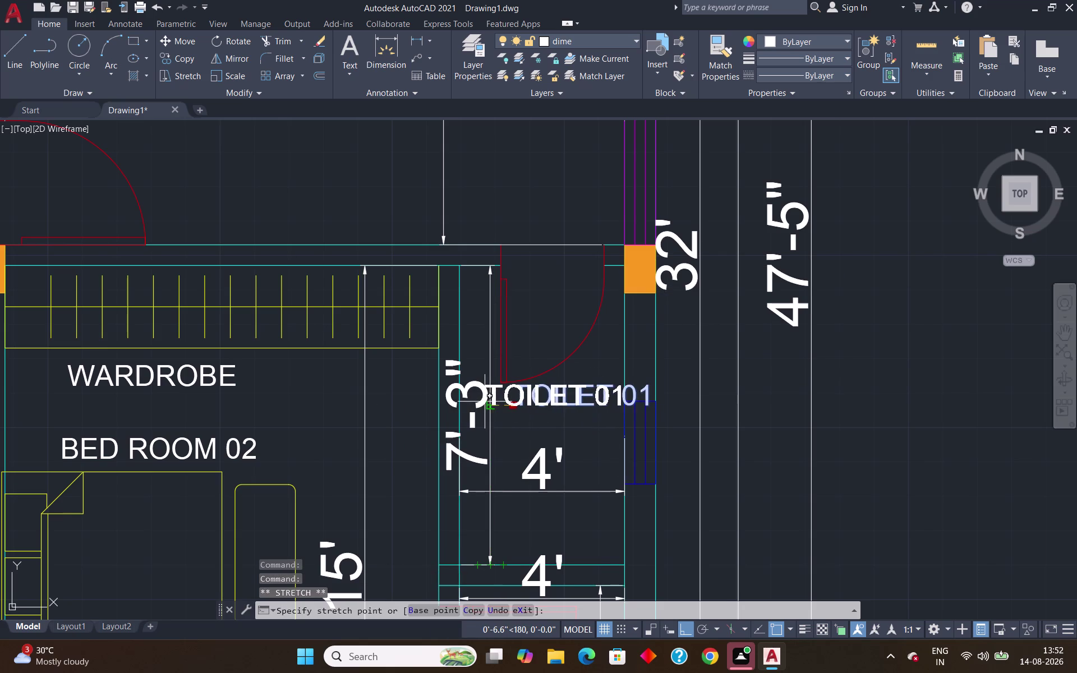
click(483, 401)
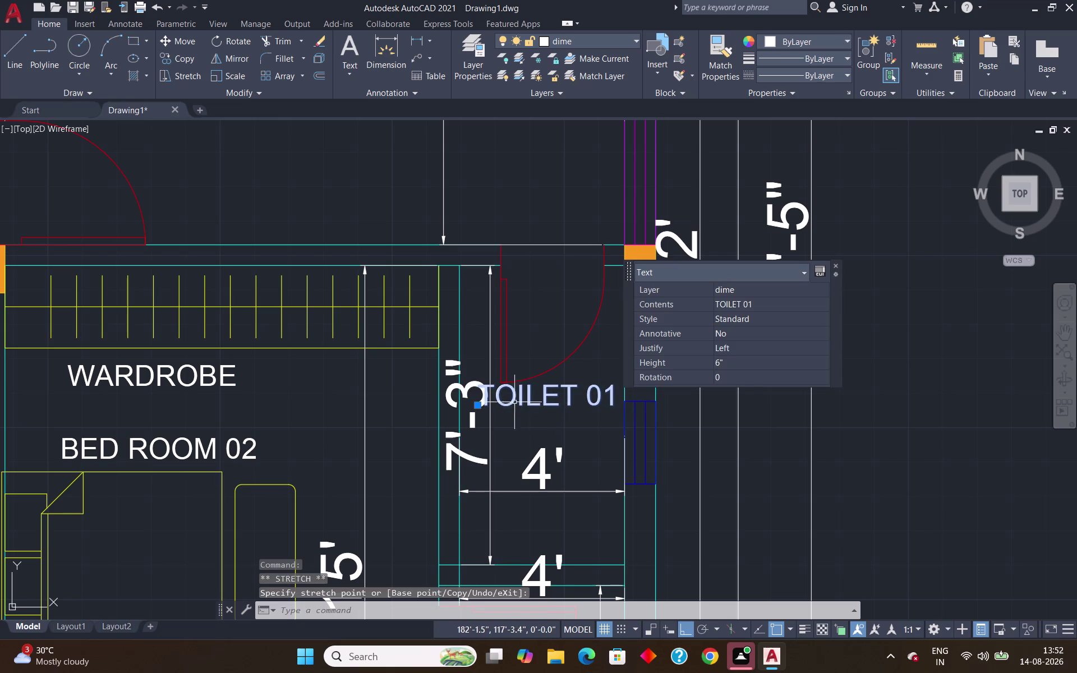
click(480, 408)
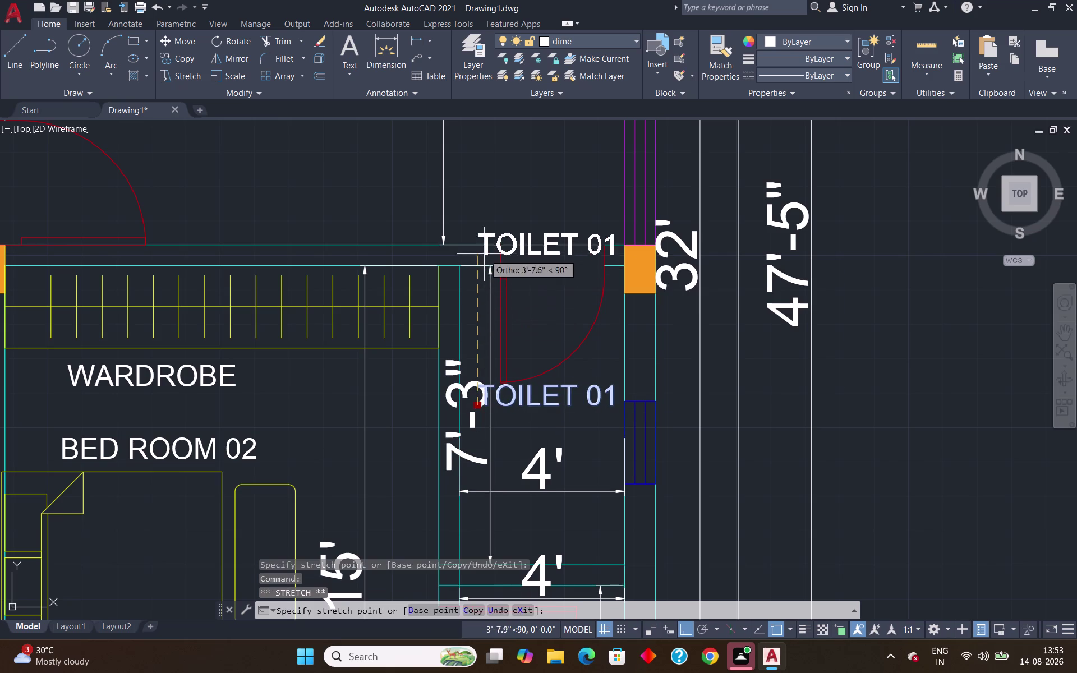
click(481, 233)
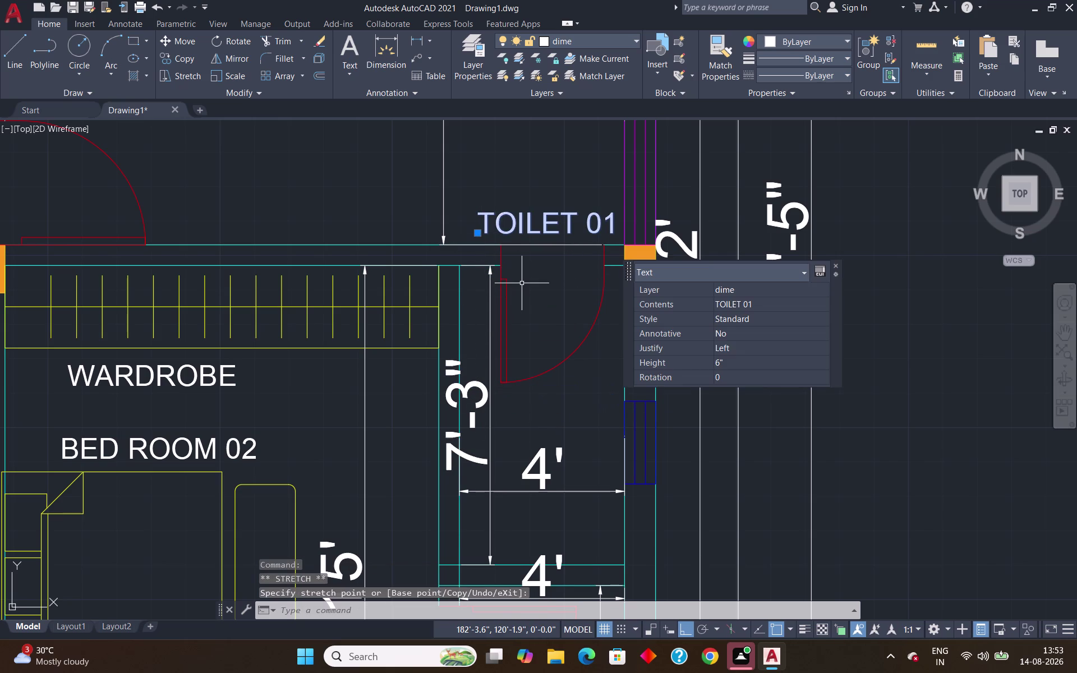
key(Escape)
Zoom out over the plan and back in on the lower toilet with the WC.
scroll(down, 3)
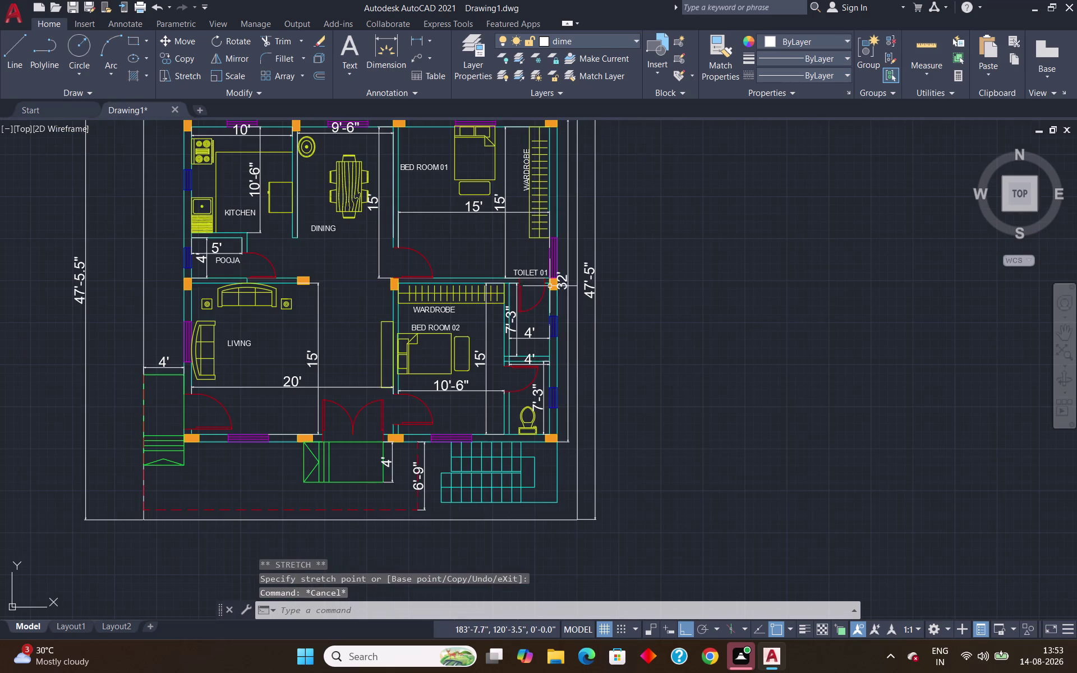
scroll(up, 3)
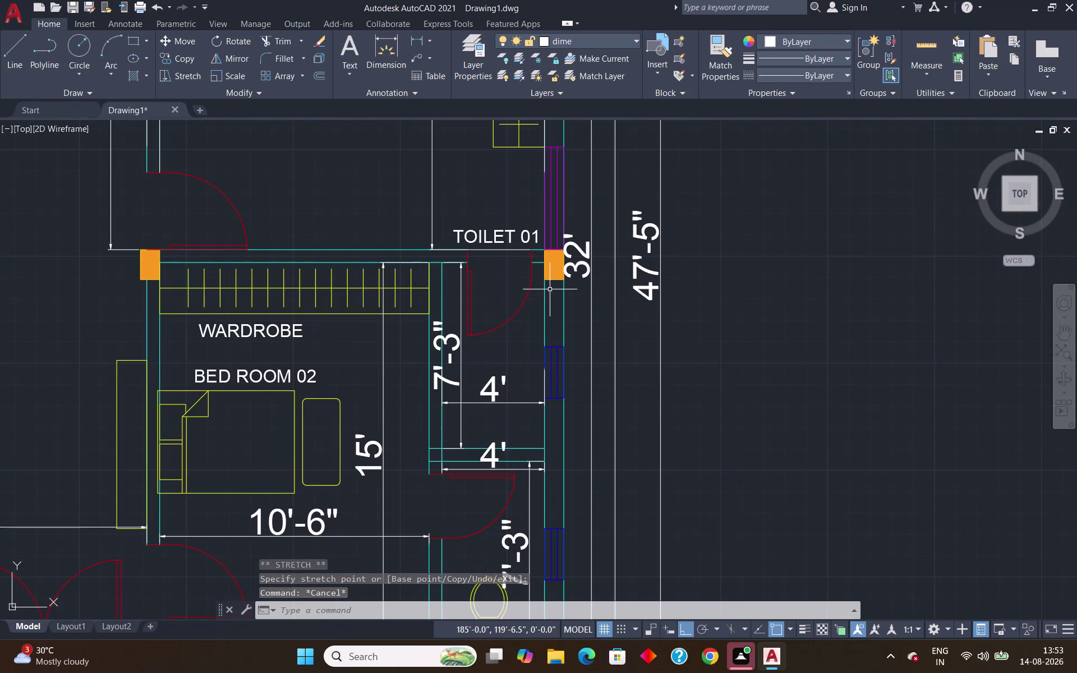
scroll(down, 3)
scroll(up, 3)
scroll(down, 3)
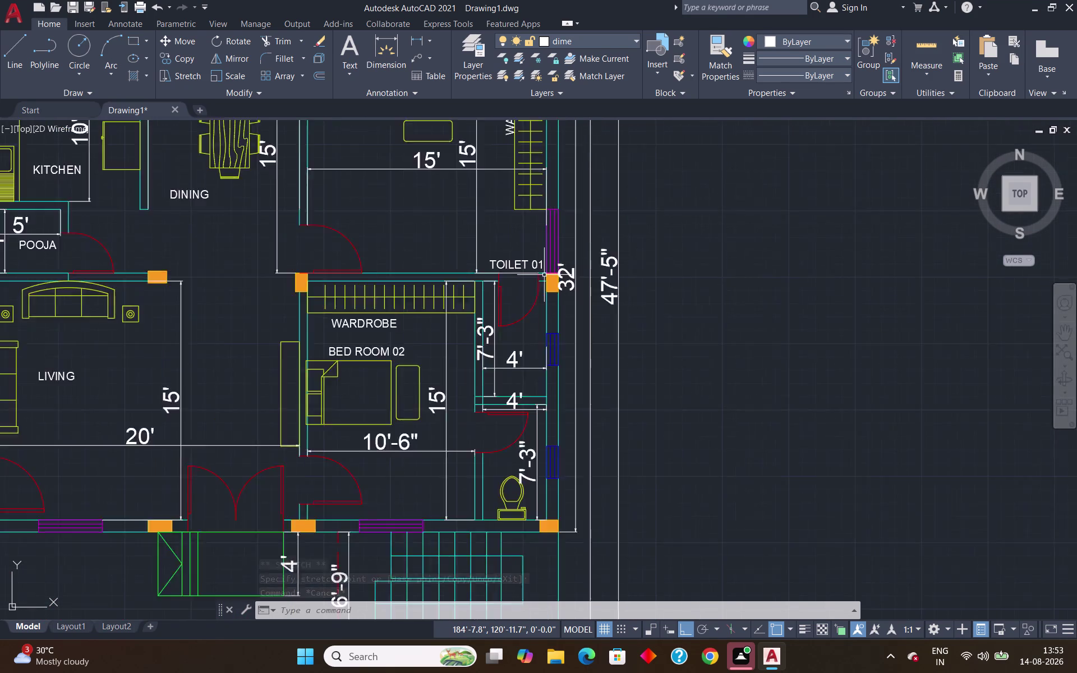
scroll(down, 3)
scroll(up, 3)
scroll(down, 3)
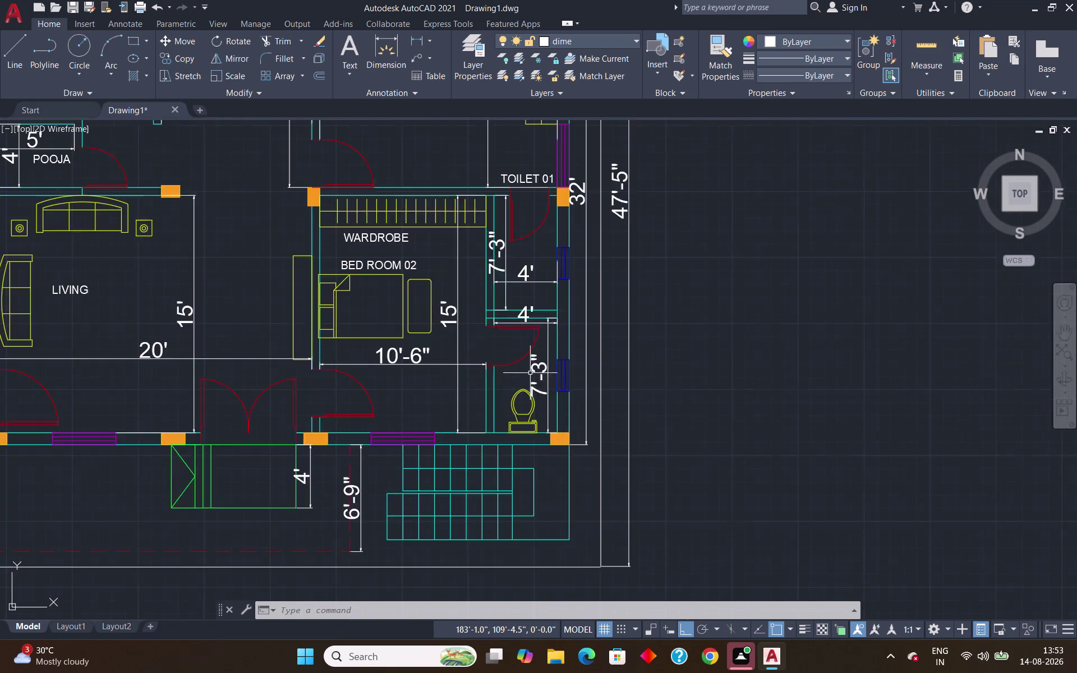
scroll(down, 3)
scroll(up, 3)
scroll(up, 3)
scroll(up, 3)
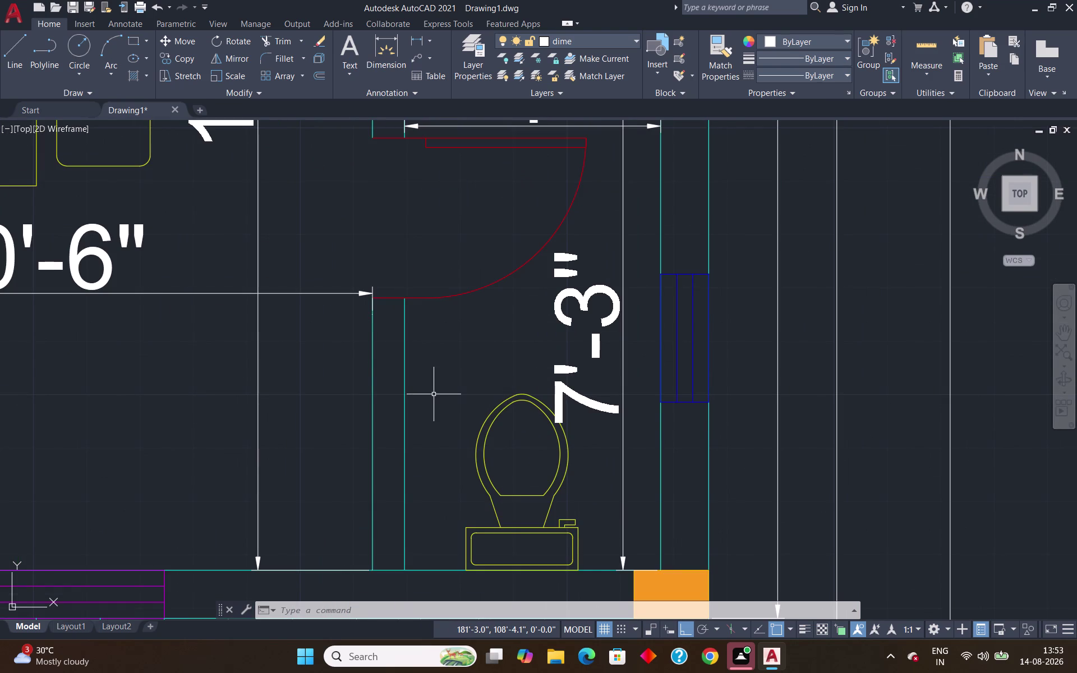
Write a 'TOILET 02' text in the lower toilet at default height and zero rotation.
text(DT)
key(Return)
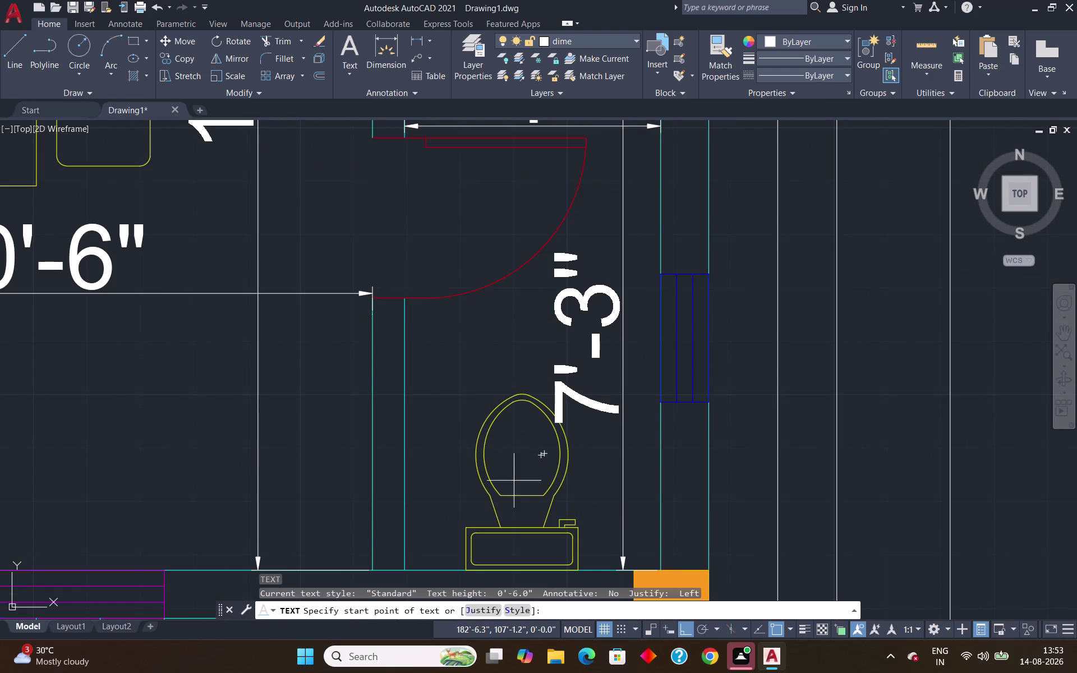
click(416, 558)
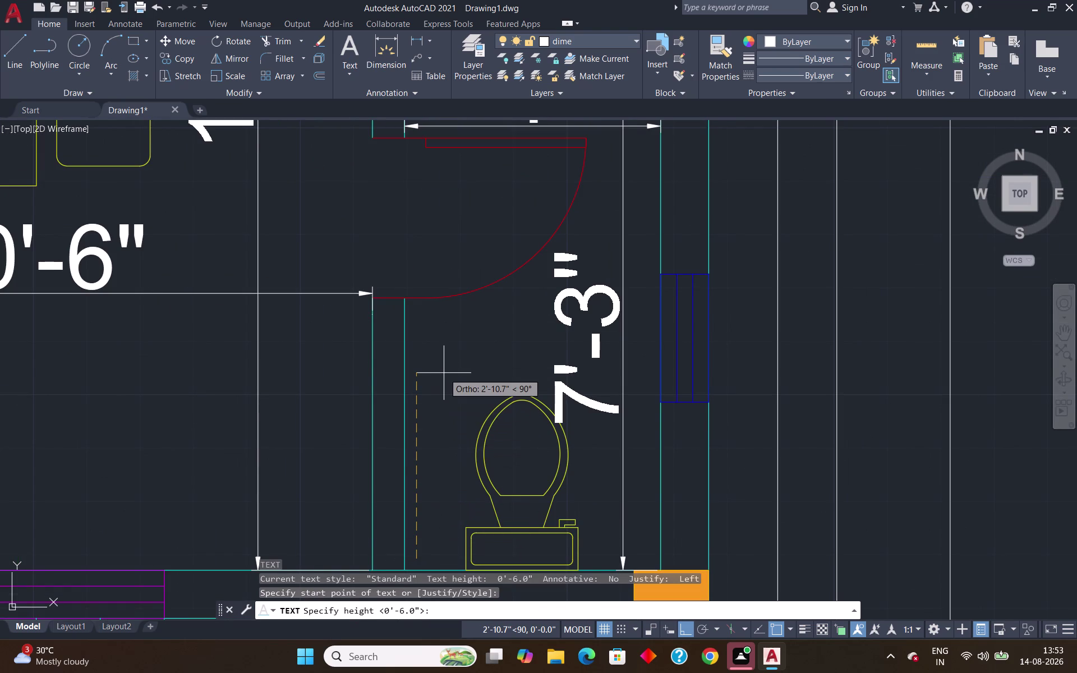
key(Return)
key(Return)
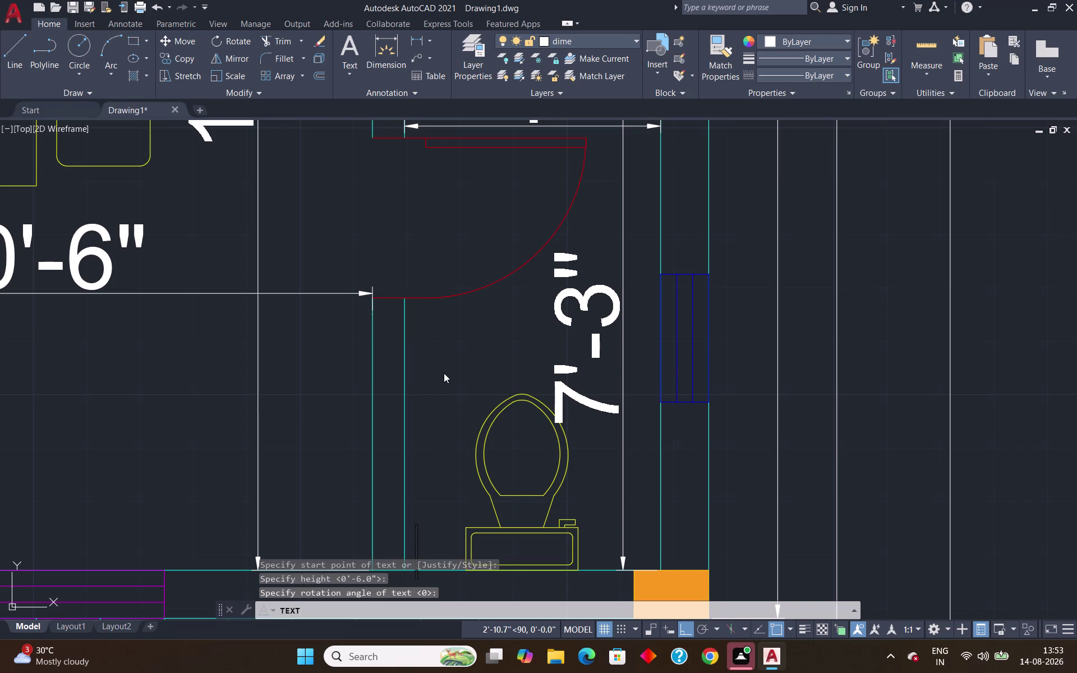
text(TOIL)
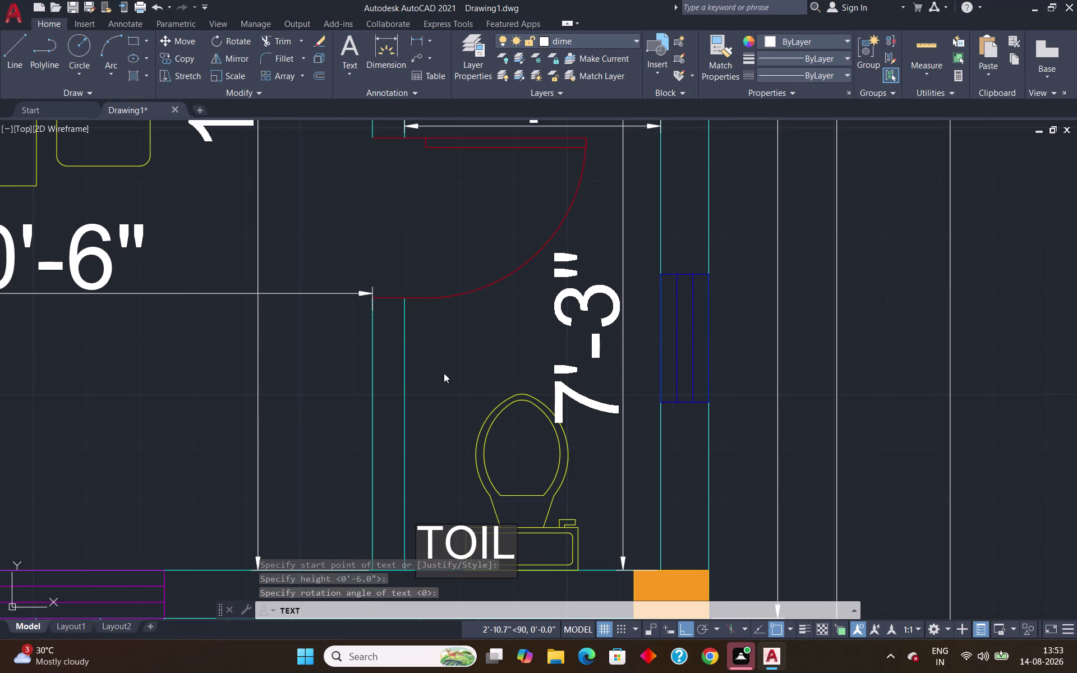
text(ET 02)
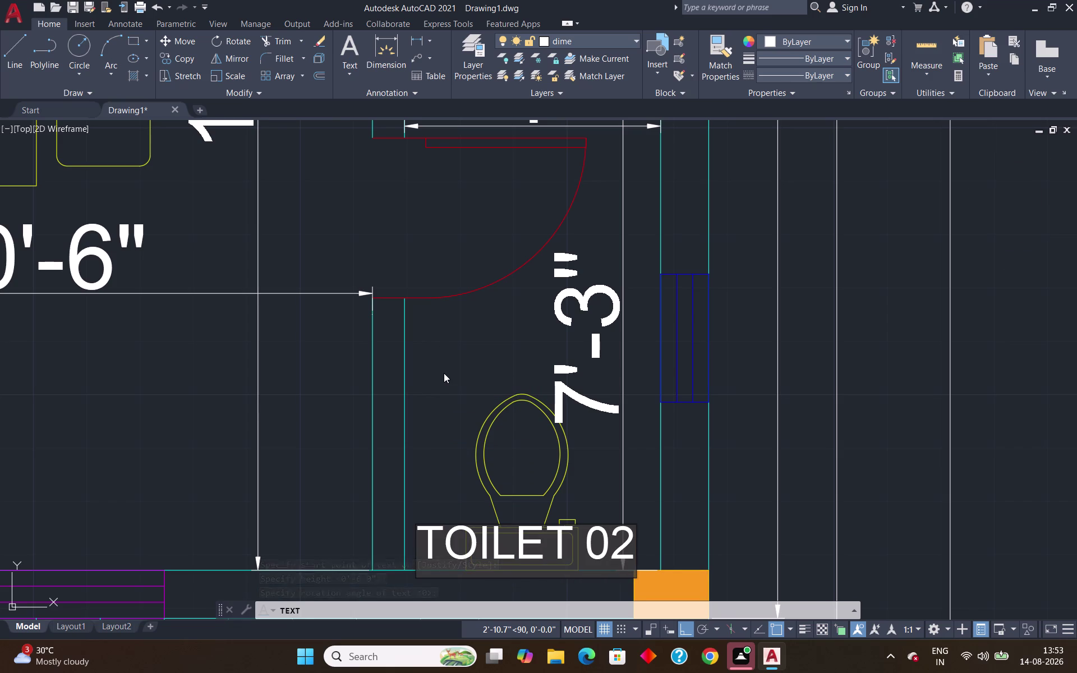
key(Return)
key(Return)
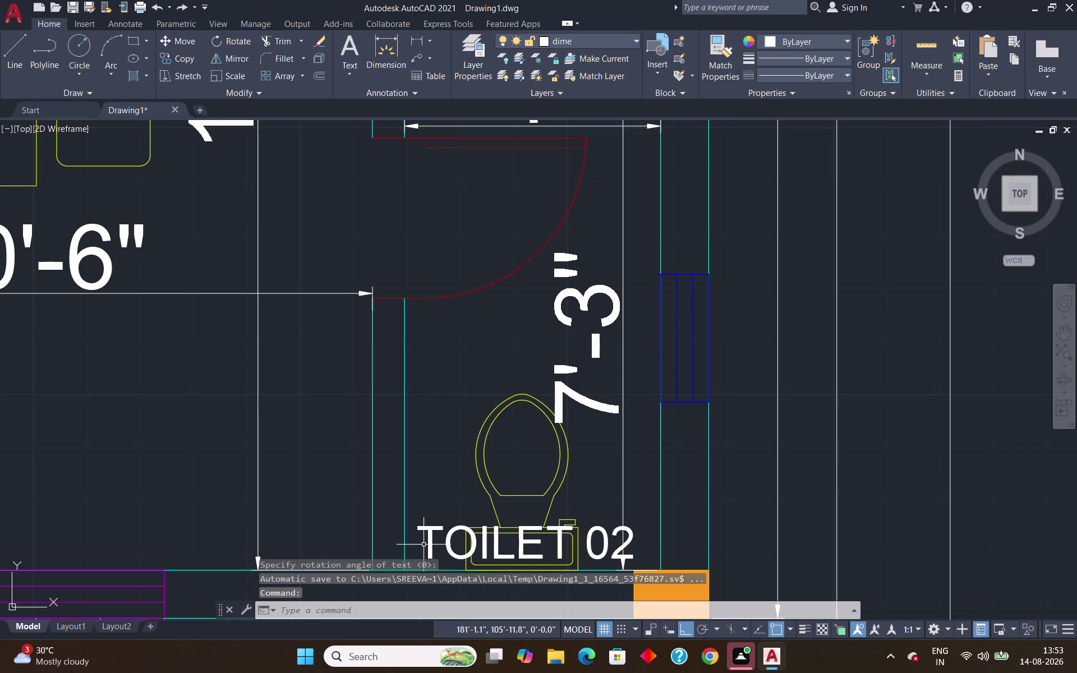
Rotate the TOILET 02 label vertical and move it beside the WC.
click(426, 542)
text(RO)
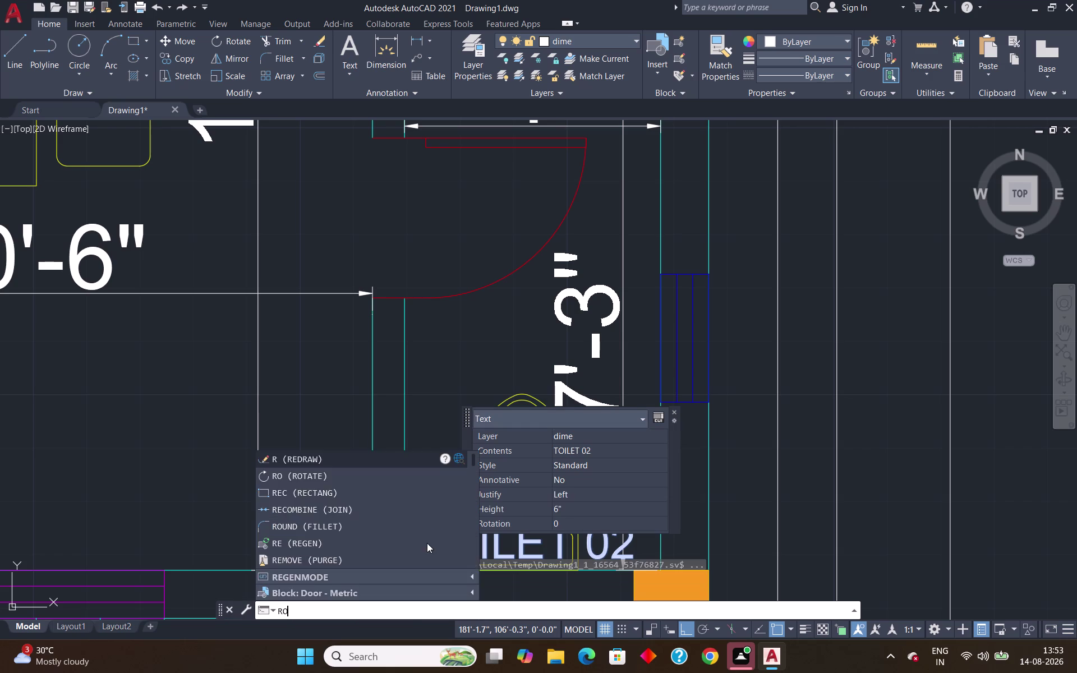
key(Return)
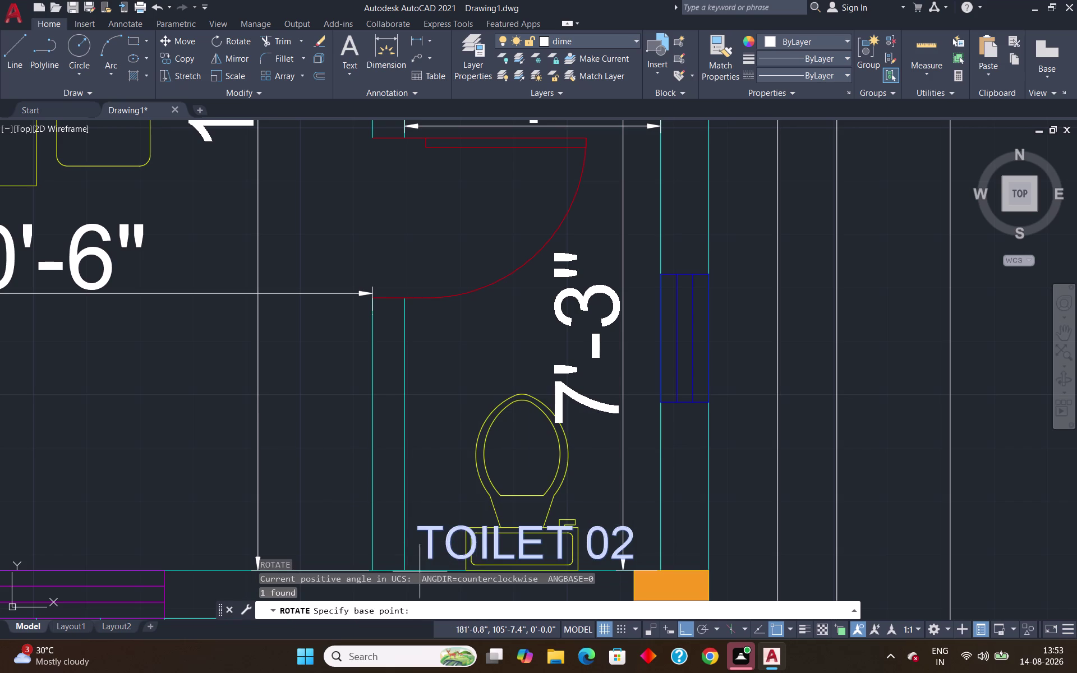
click(416, 557)
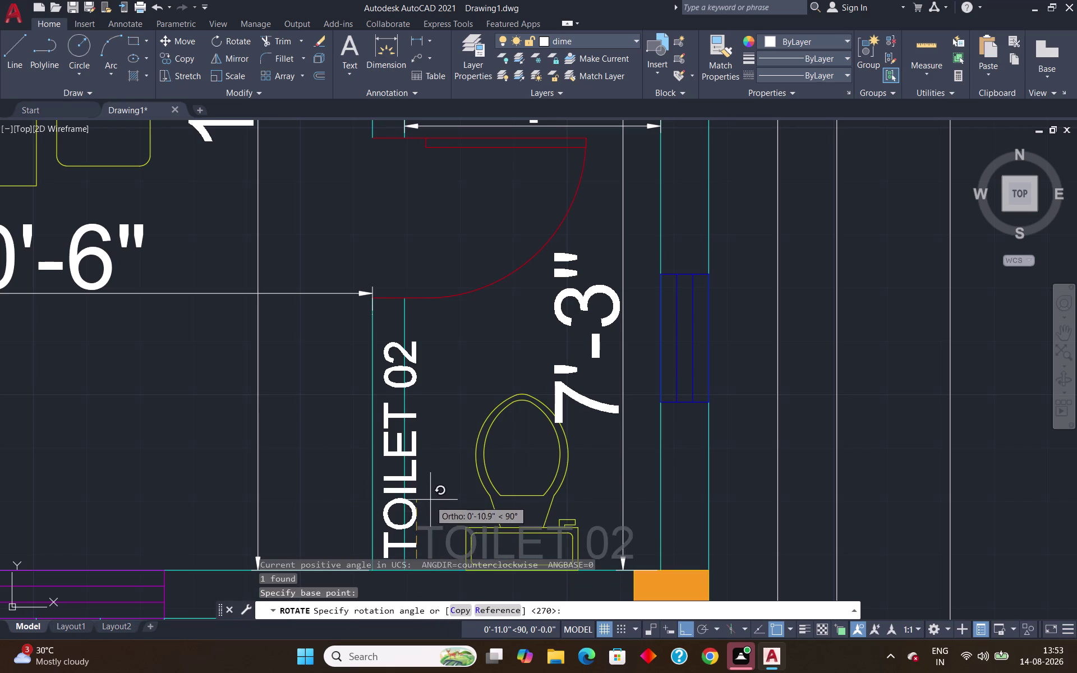
click(431, 499)
click(413, 507)
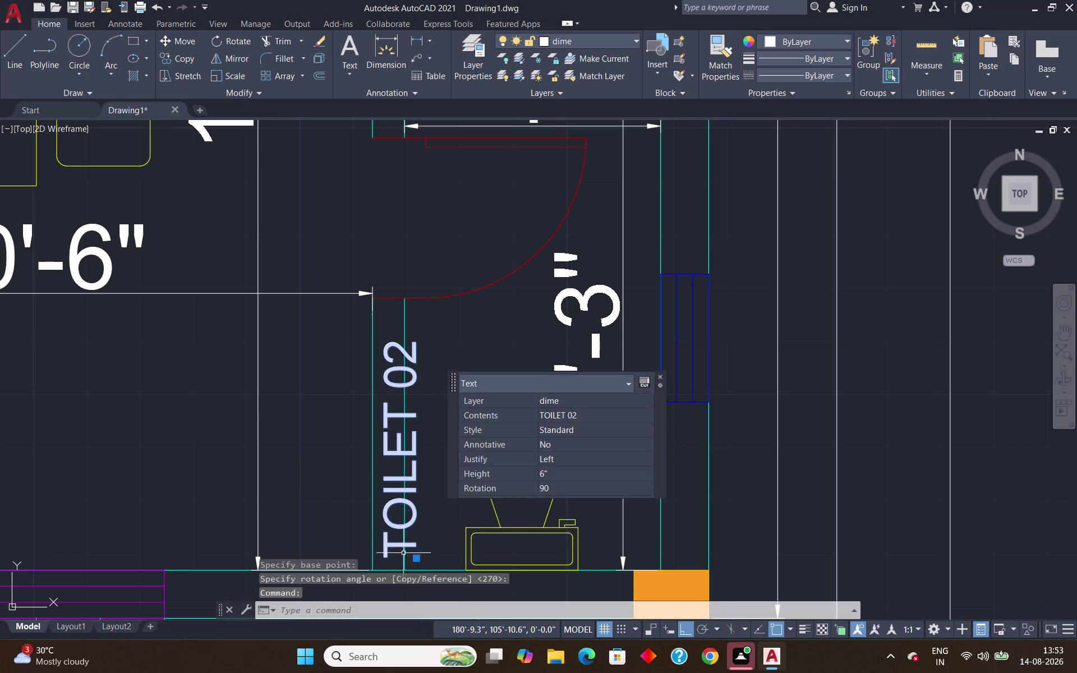
click(415, 559)
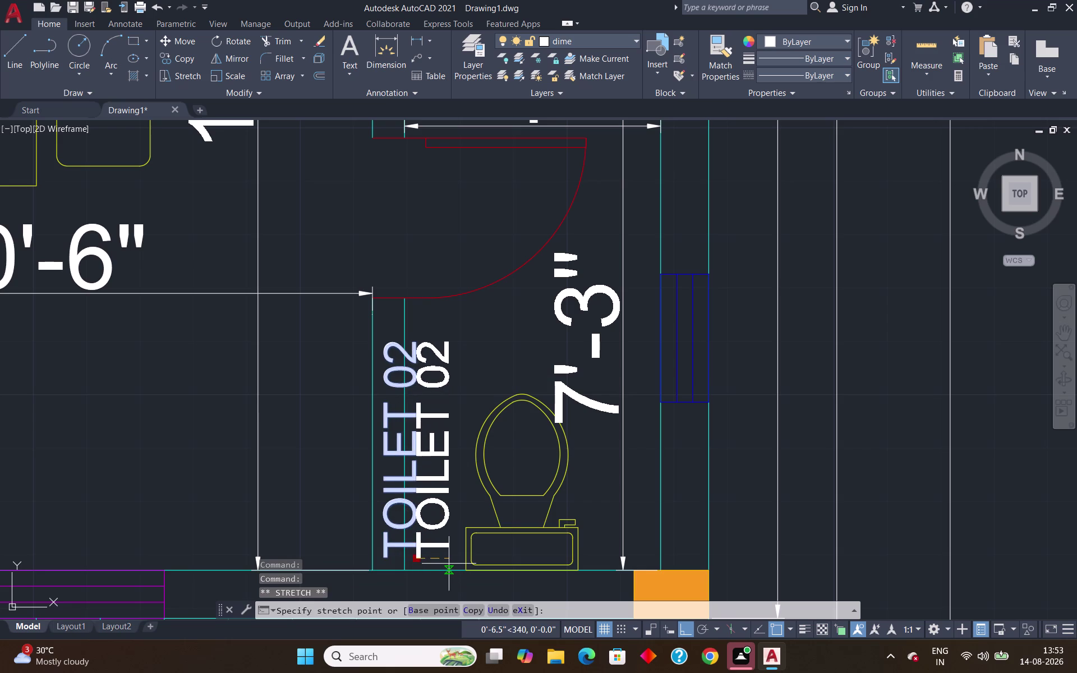
click(448, 563)
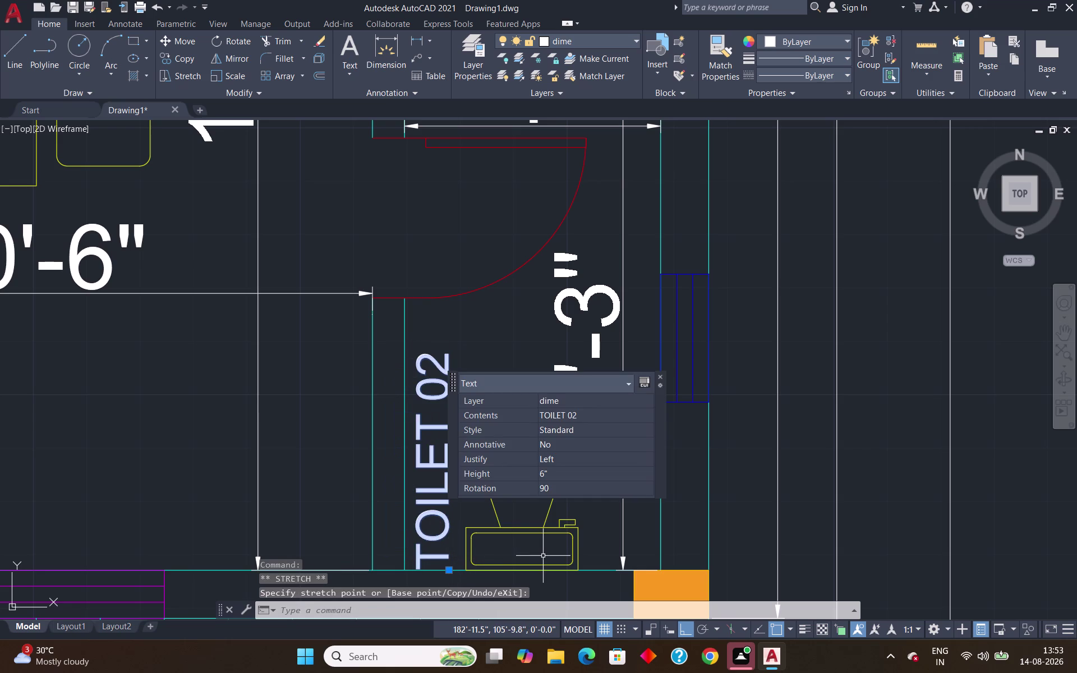
key(Escape)
scroll(down, 3)
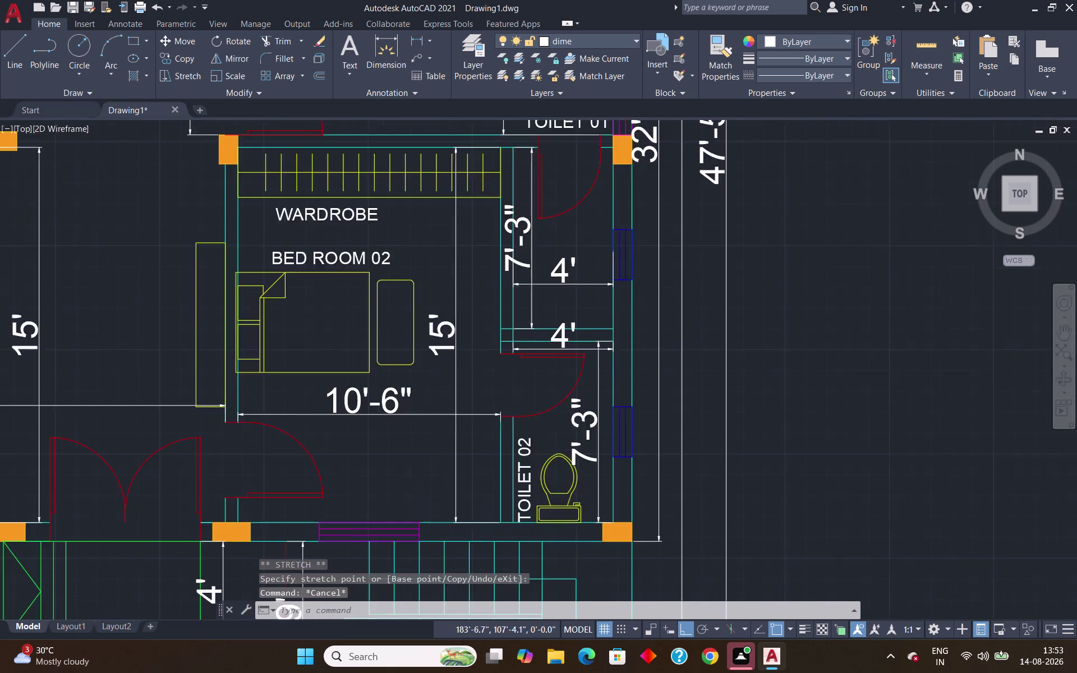
Pan and zoom the view toward the entrance and steps at the plan's front.
middle_drag(585, 485, 549, 334)
scroll(down, 3)
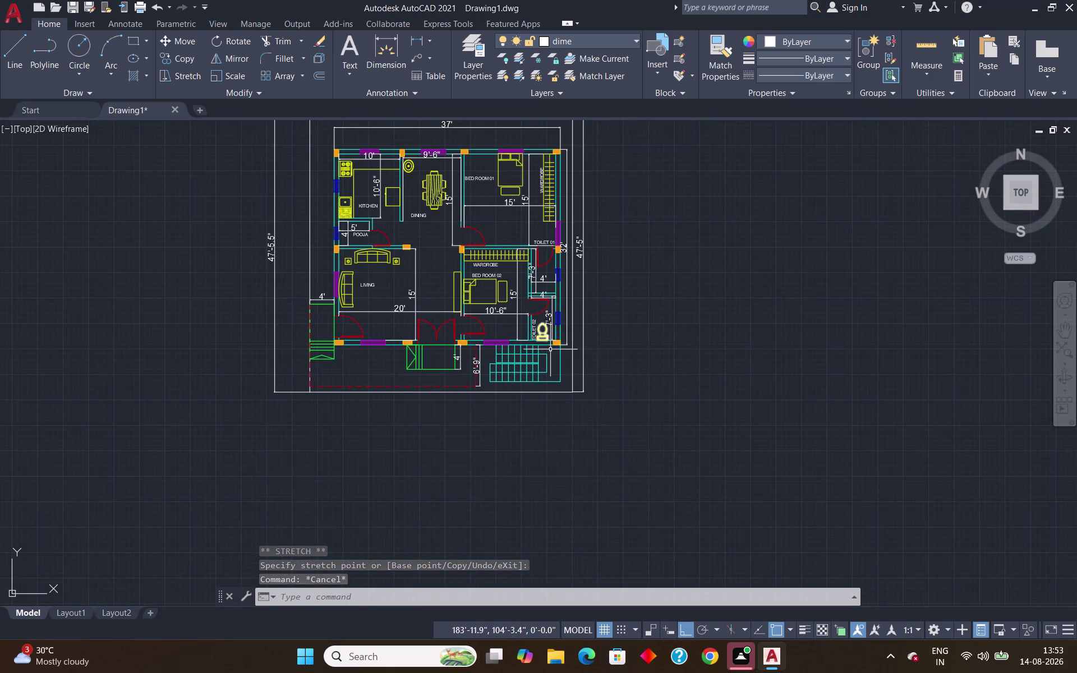
scroll(up, 3)
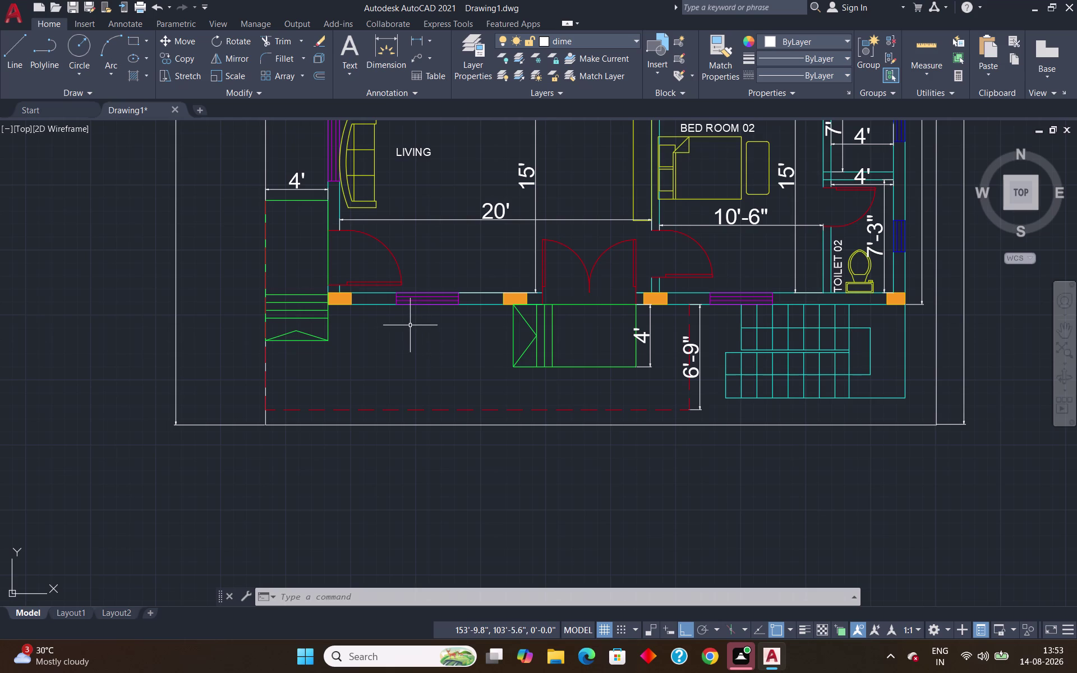
key(space)
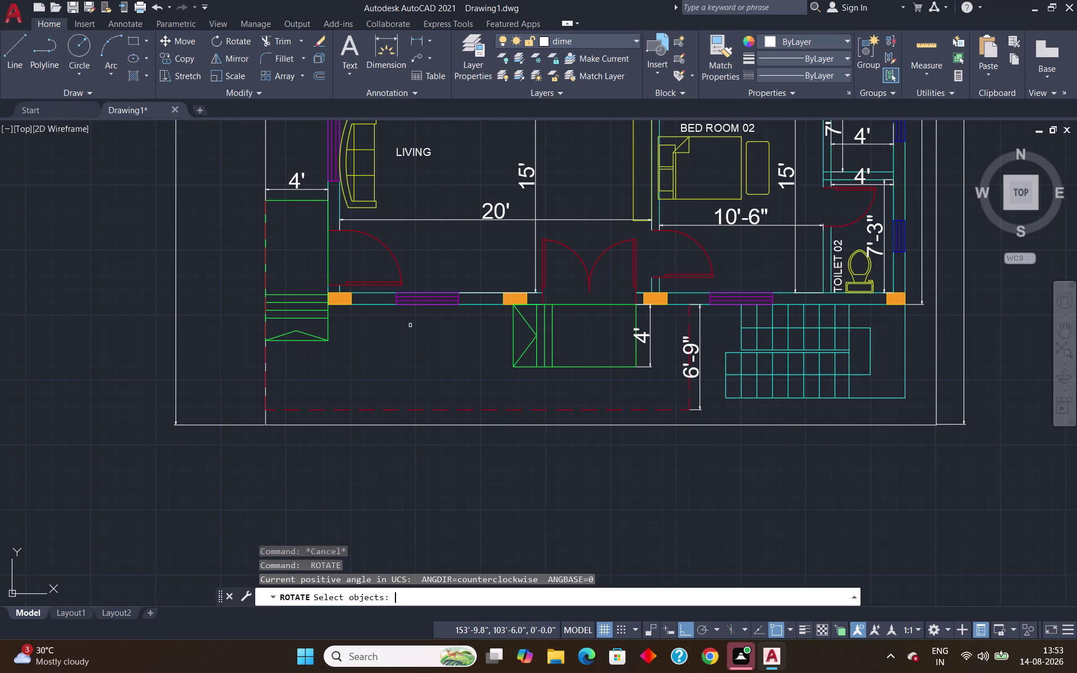
Cancel the rotate, then start and abandon a text label near the entrance.
key(Escape)
text(DT)
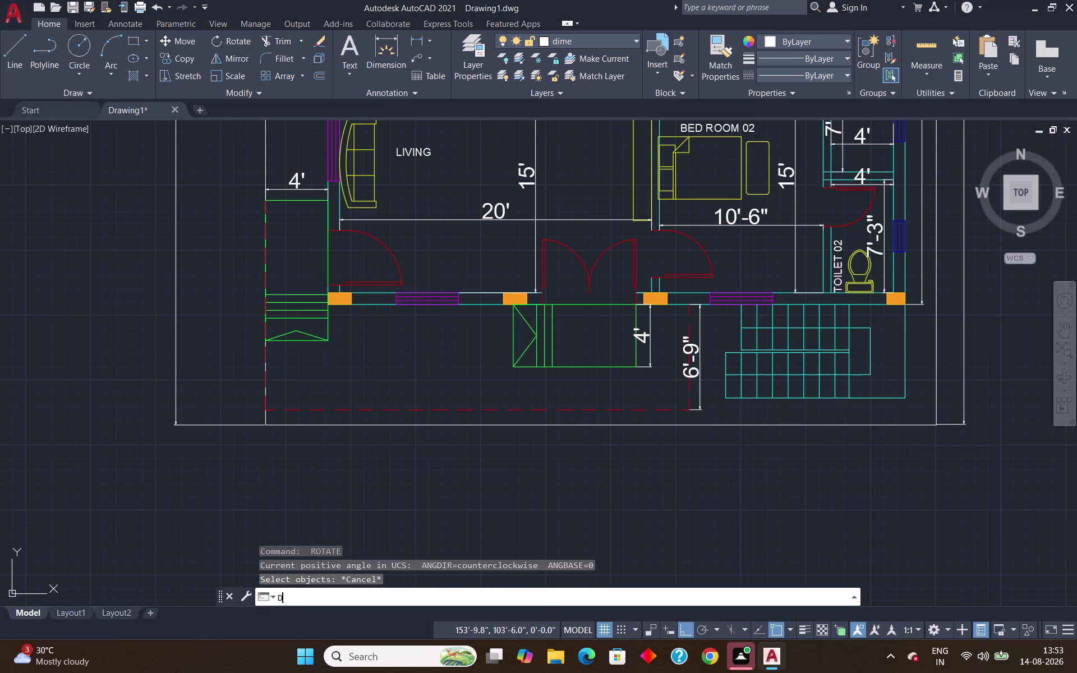
key(Return)
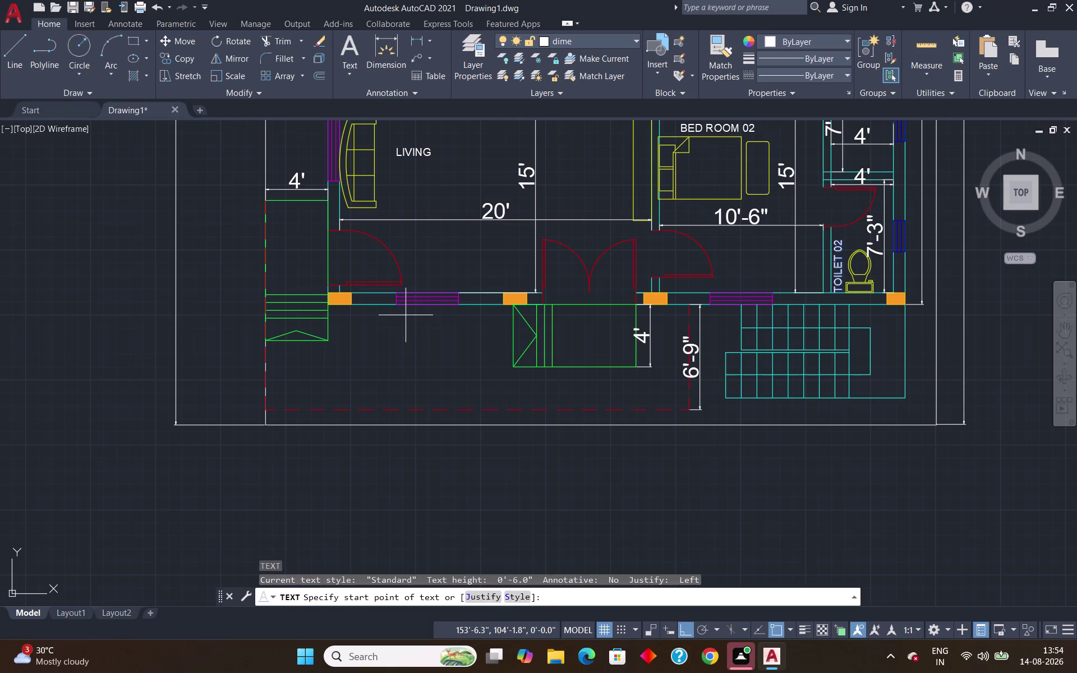
click(405, 315)
key(Return)
key(Return)
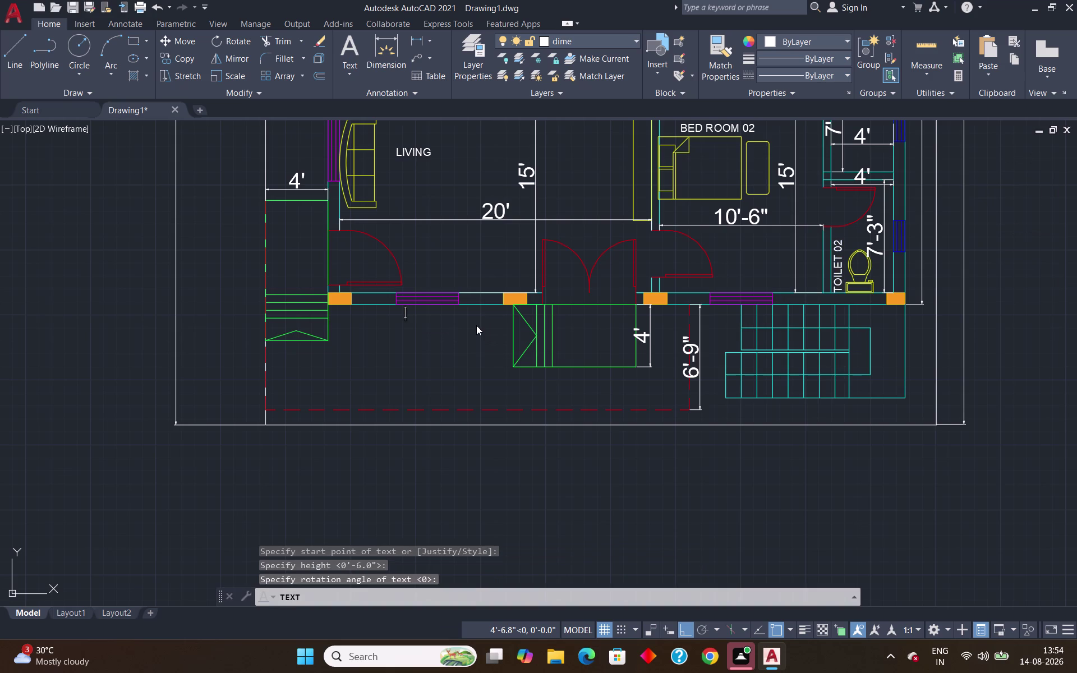
key(Escape)
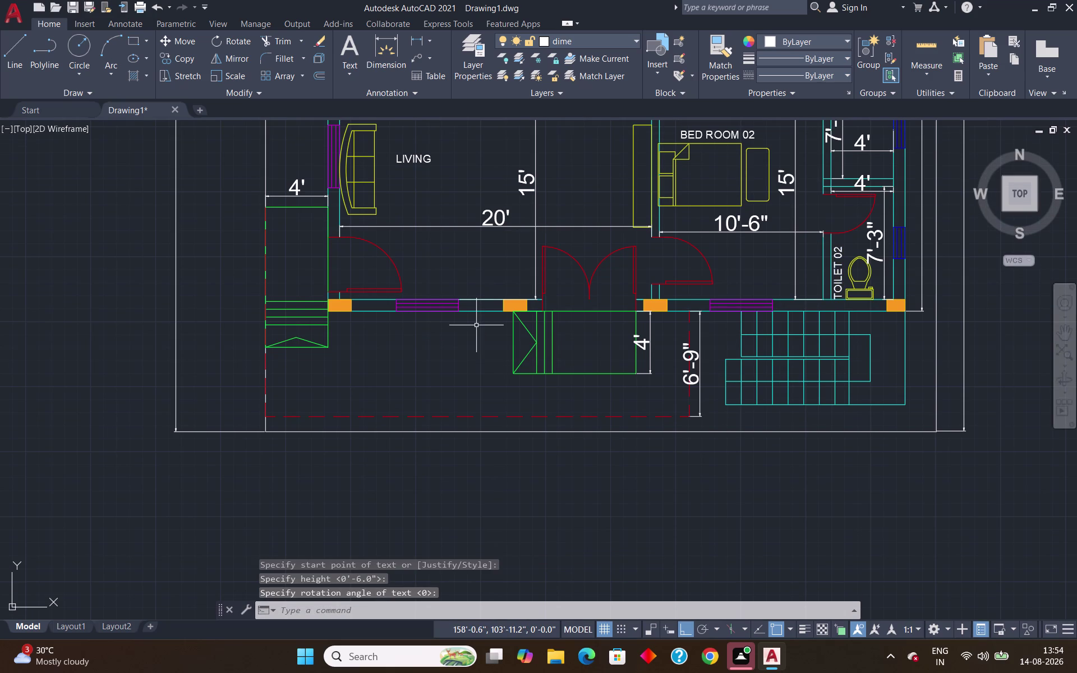
Zoom onto the living room's front wall and start a text label below its window.
scroll(down, 3)
scroll(up, 3)
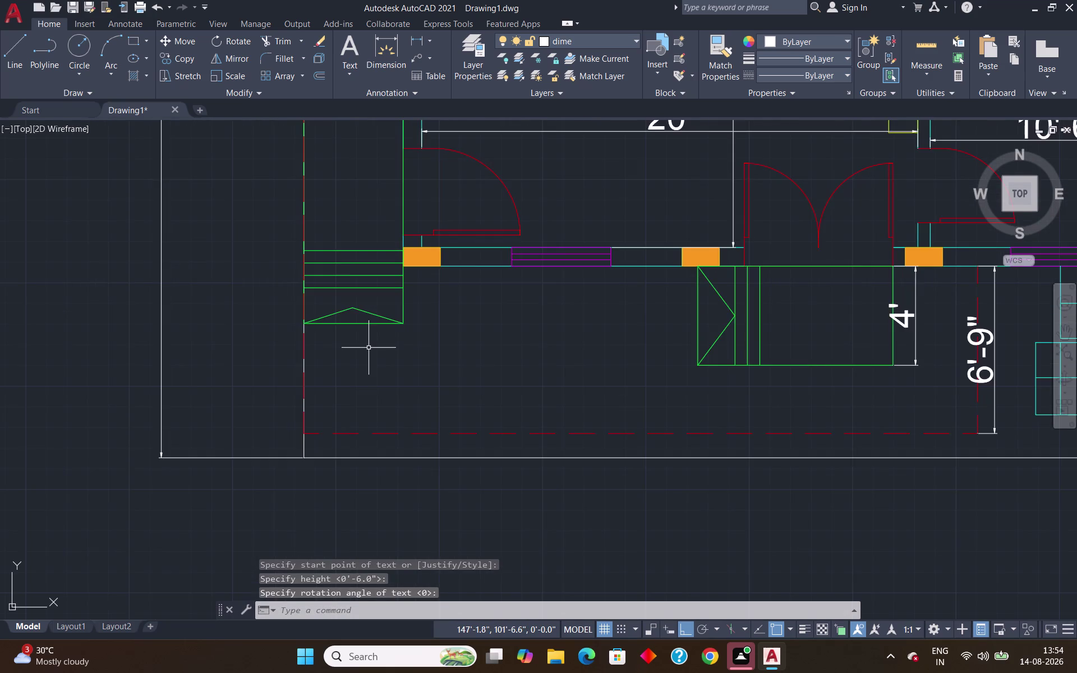
scroll(down, 3)
scroll(up, 3)
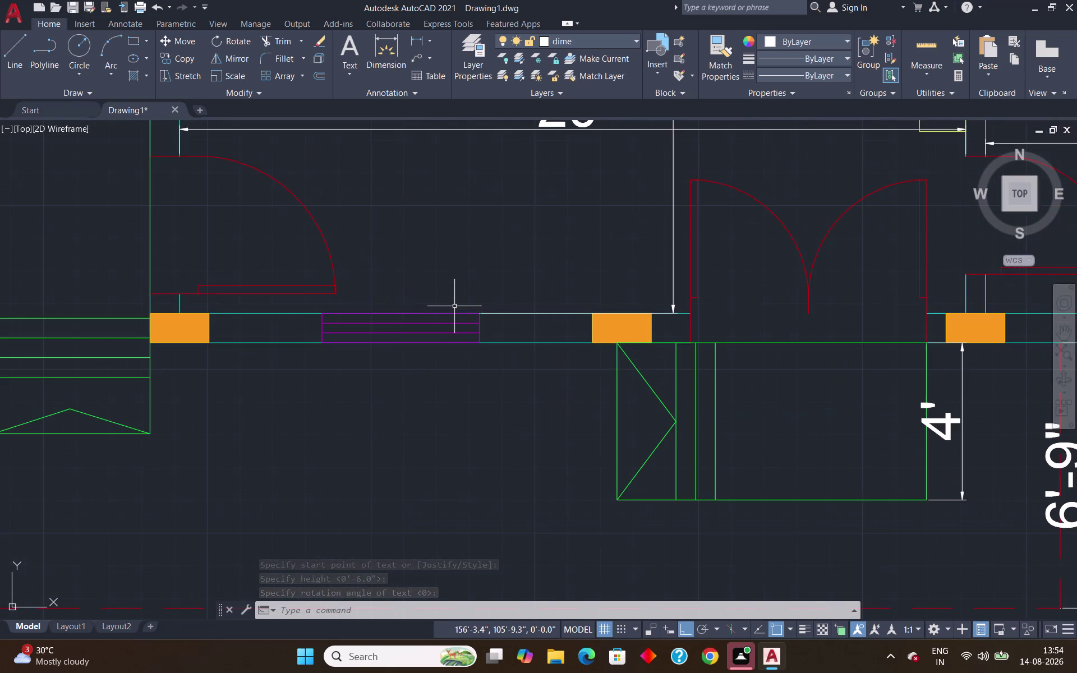
scroll(down, 3)
scroll(down, 3)
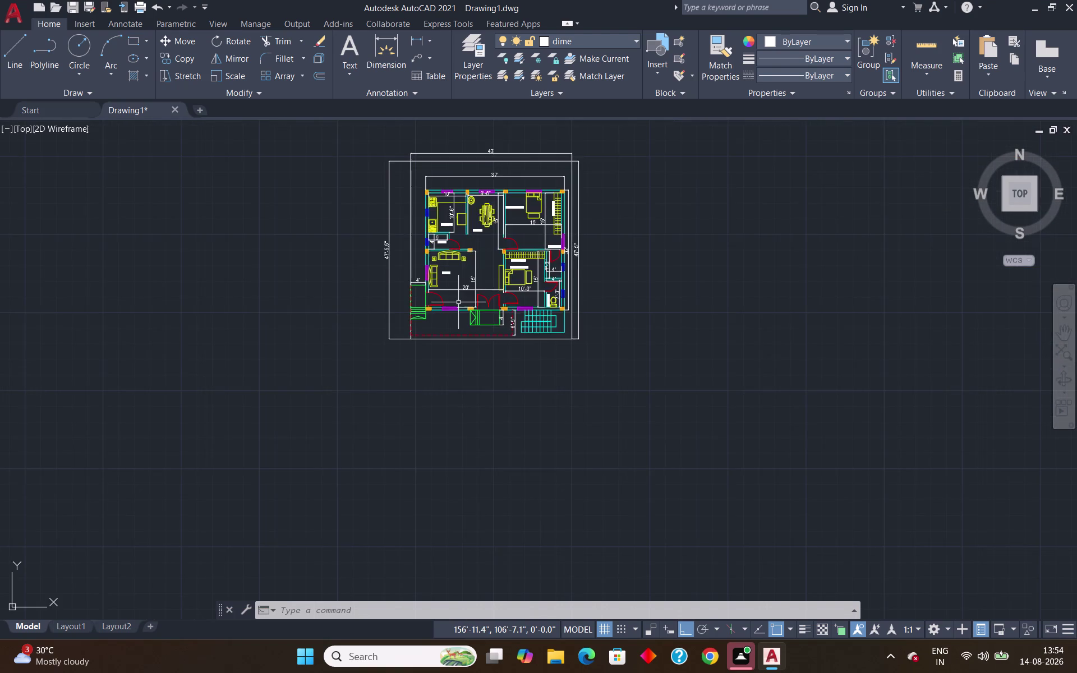
scroll(up, 3)
scroll(up, 3)
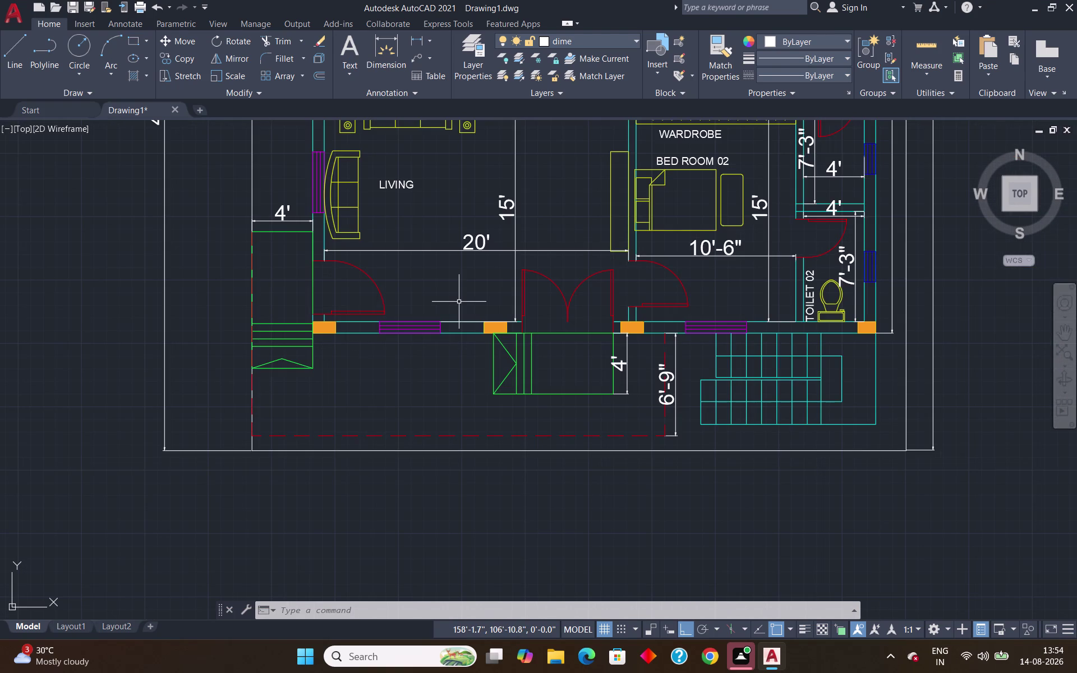
scroll(down, 3)
scroll(up, 3)
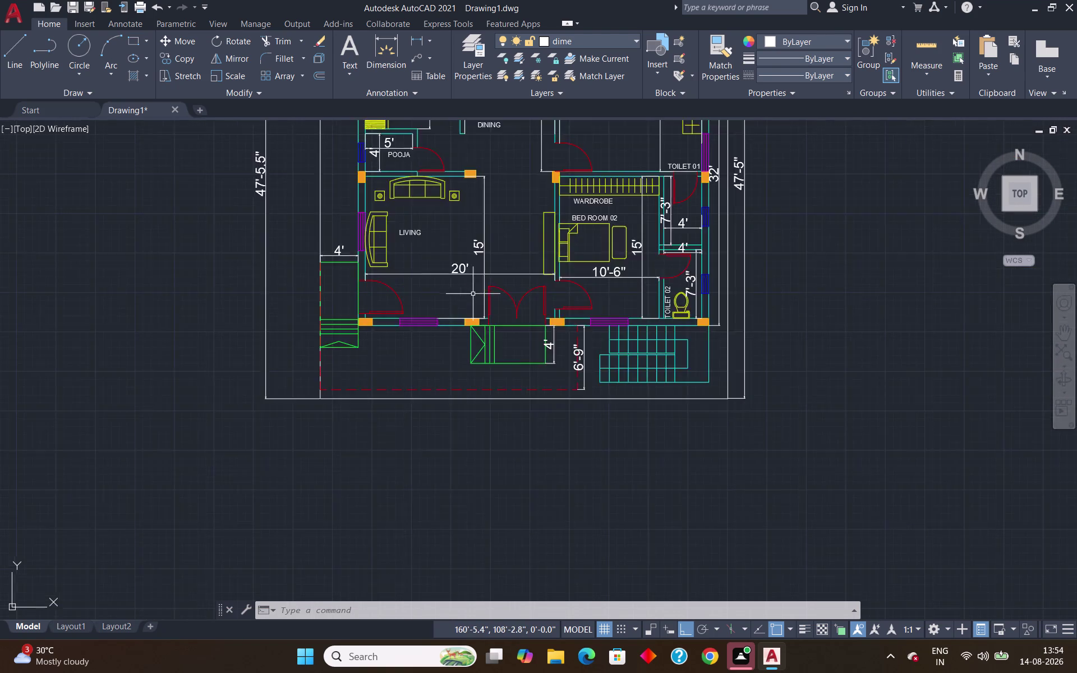
scroll(up, 3)
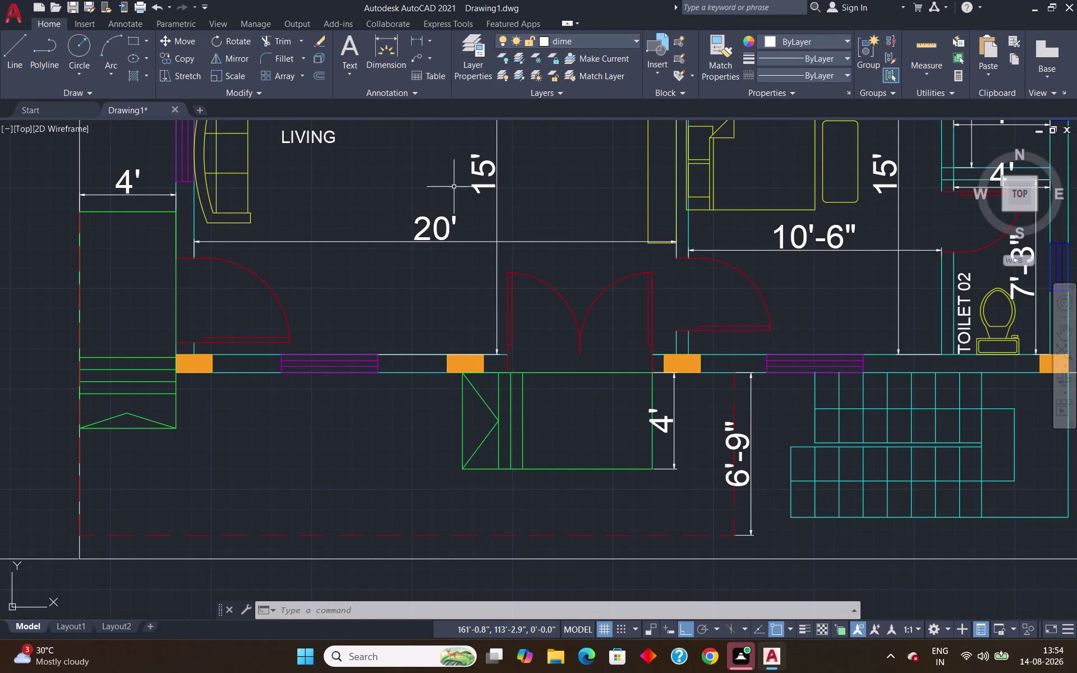
scroll(down, 3)
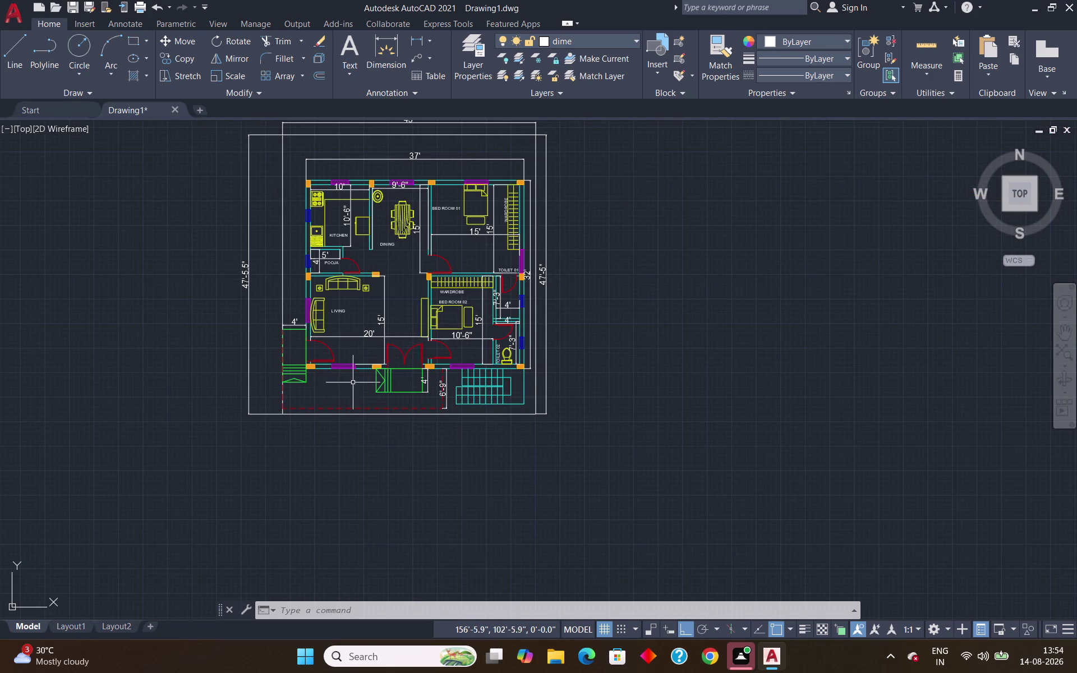
scroll(up, 3)
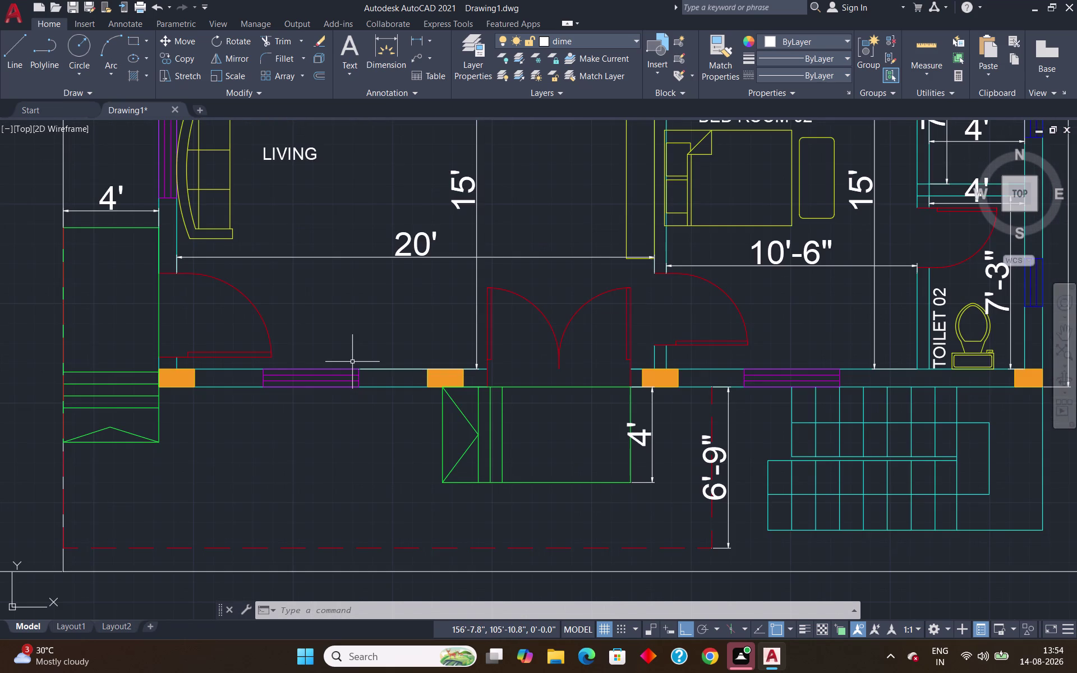
text(DT)
key(Return)
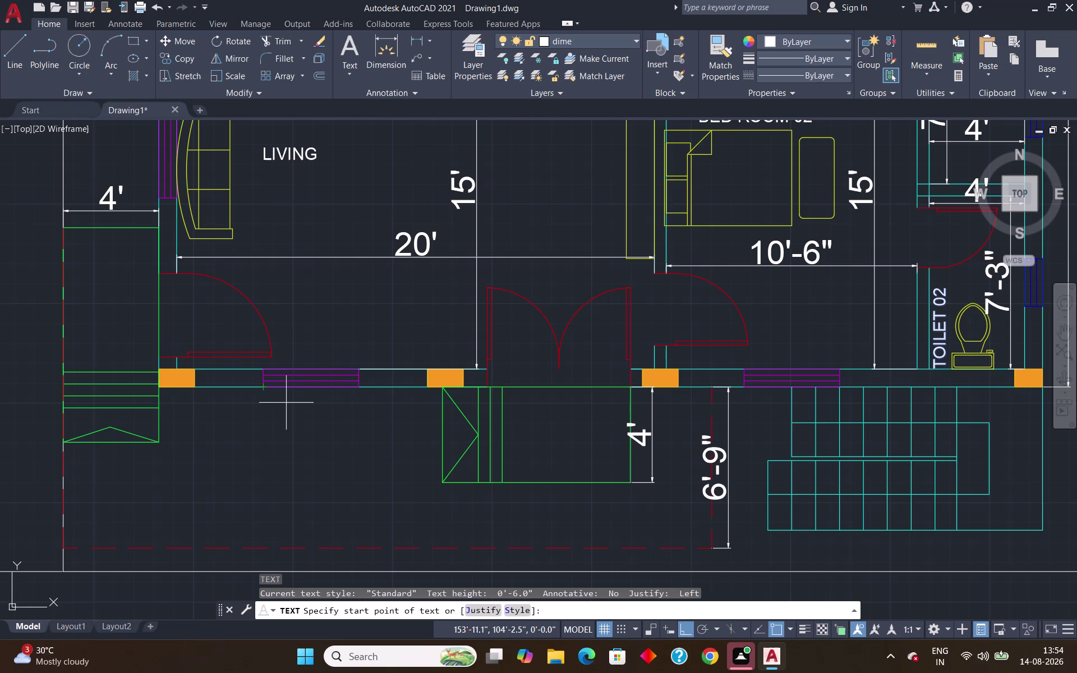
click(272, 409)
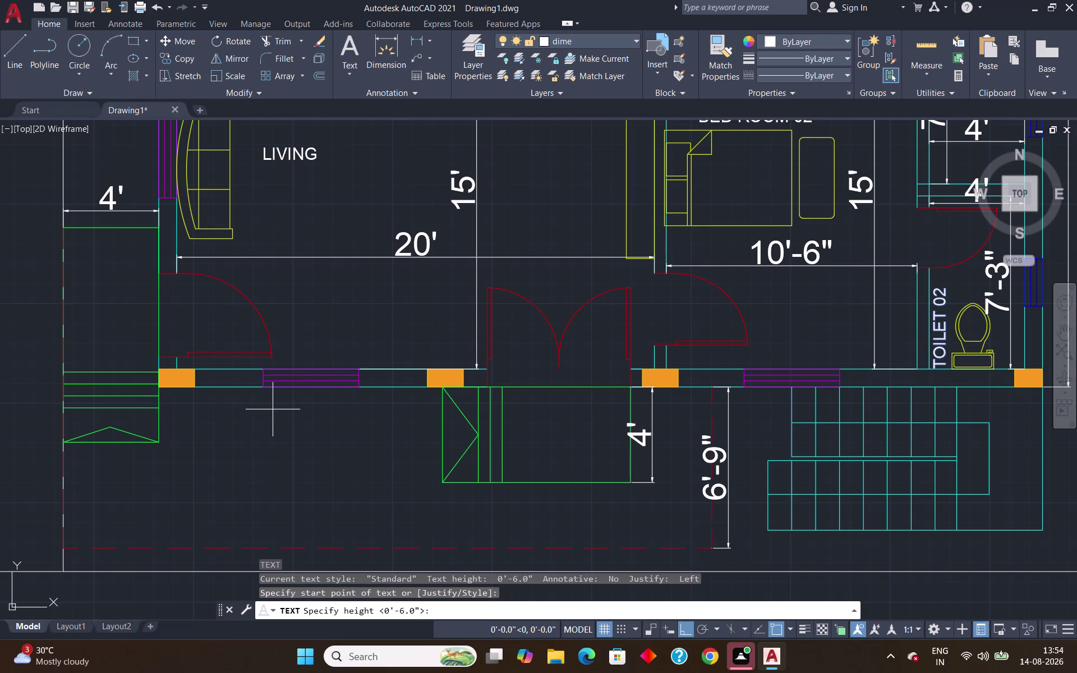
Enter 'W1' as the window tag text at default height and rotation.
key(Return)
key(Return)
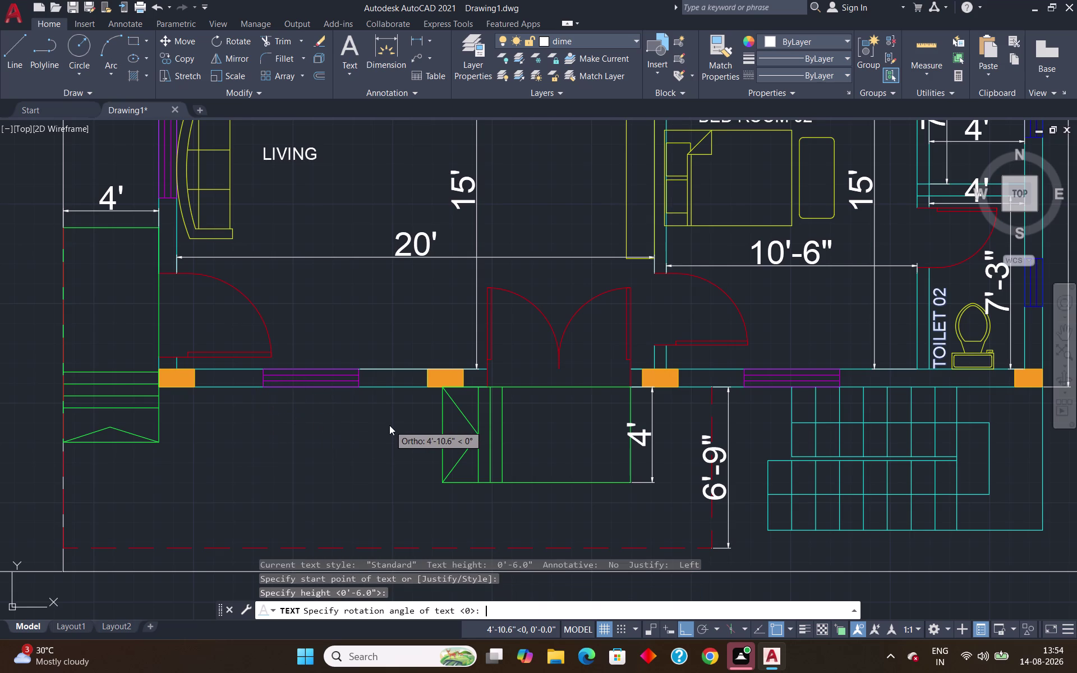
key(w)
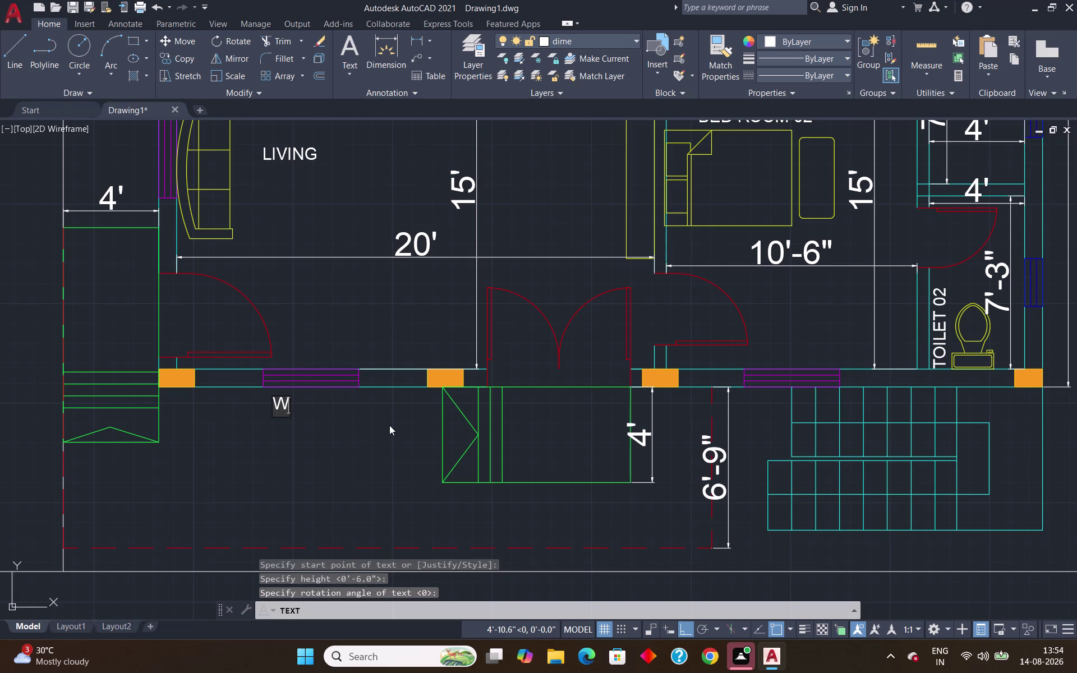
key(1)
key(Return)
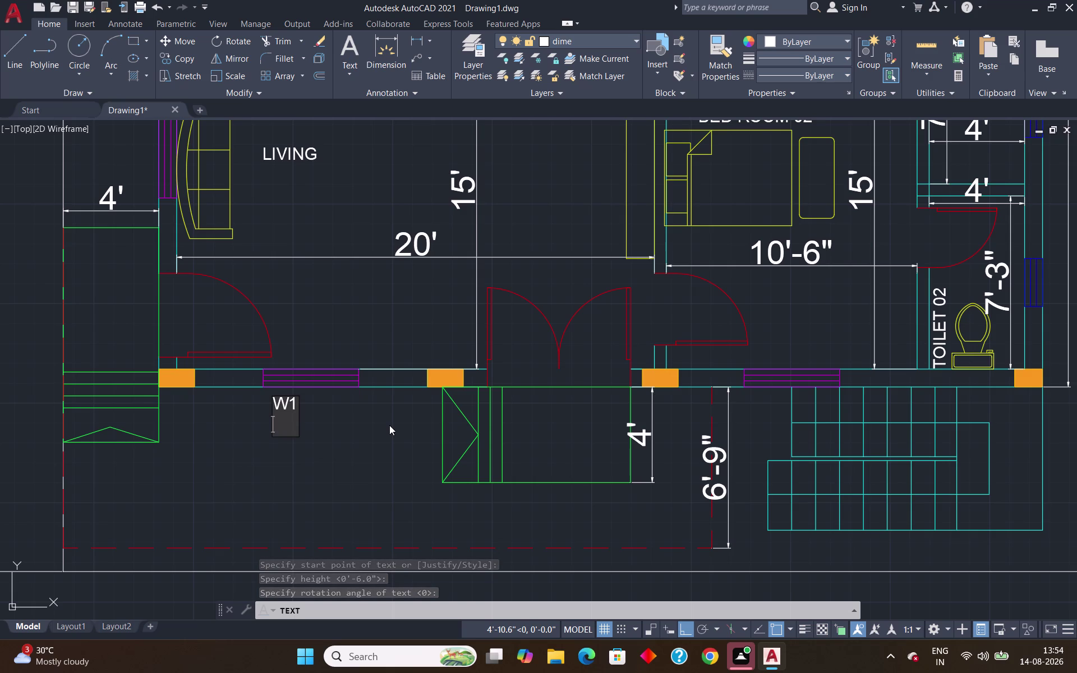
key(Return)
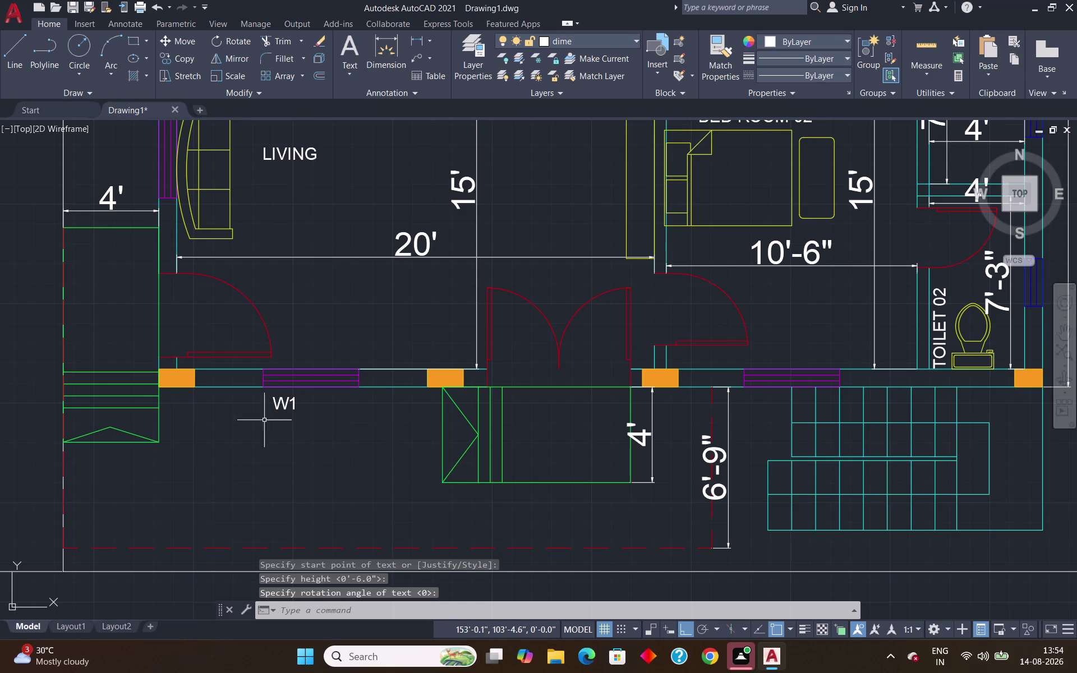
Shift the W1 tag right to centre it under the front window.
click(279, 406)
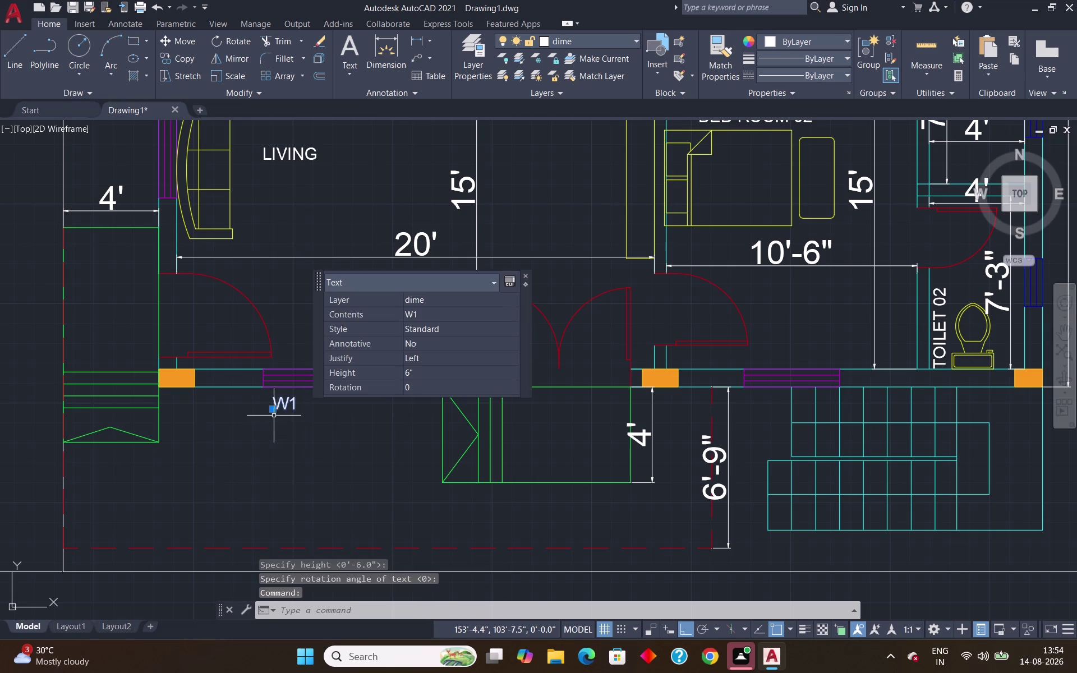
click(269, 410)
click(298, 418)
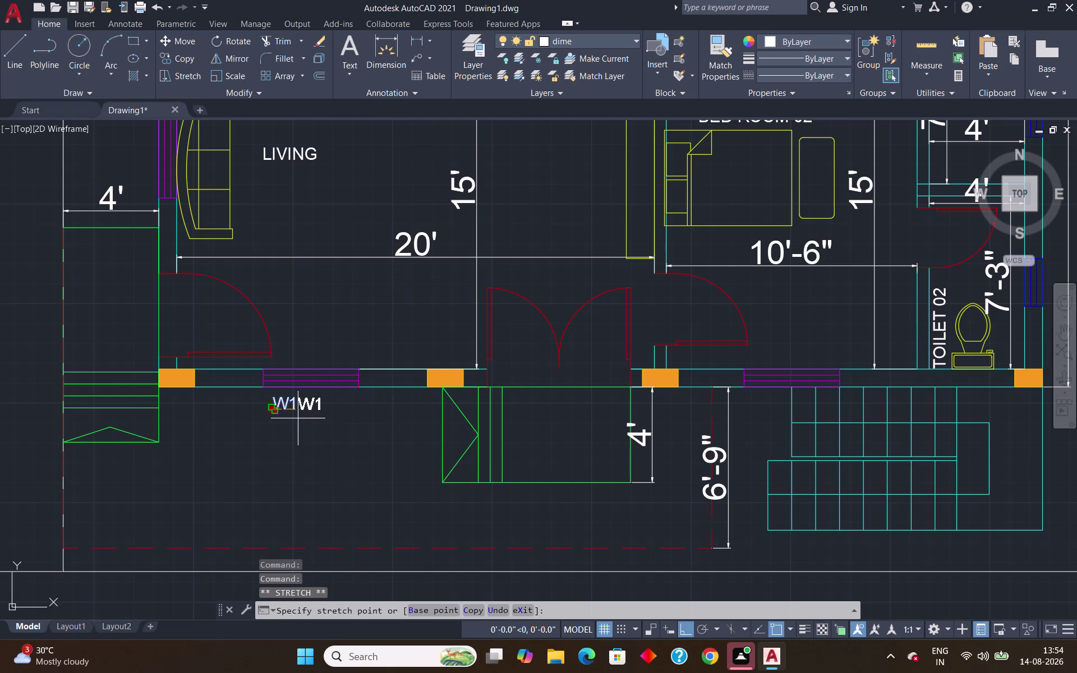
click(272, 413)
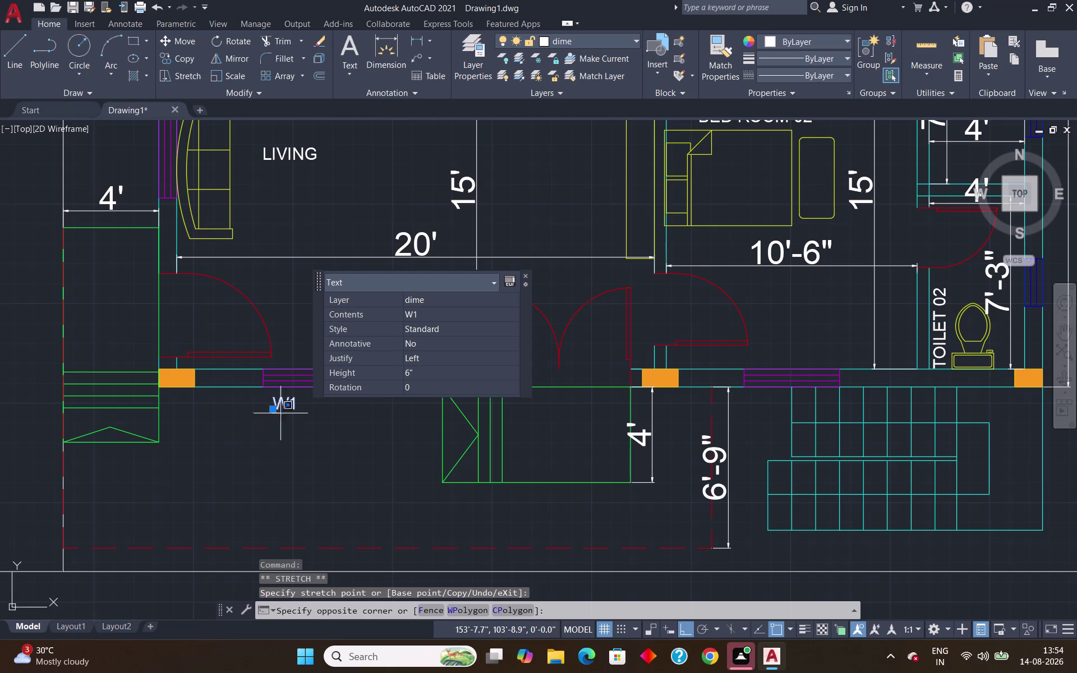
click(270, 412)
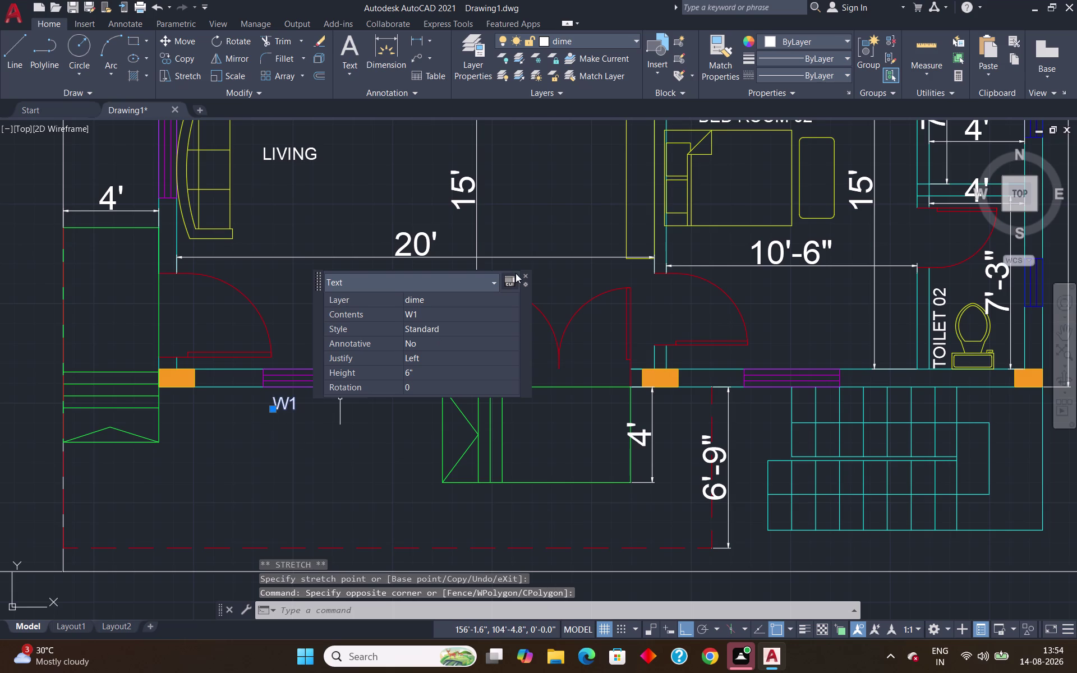
click(523, 274)
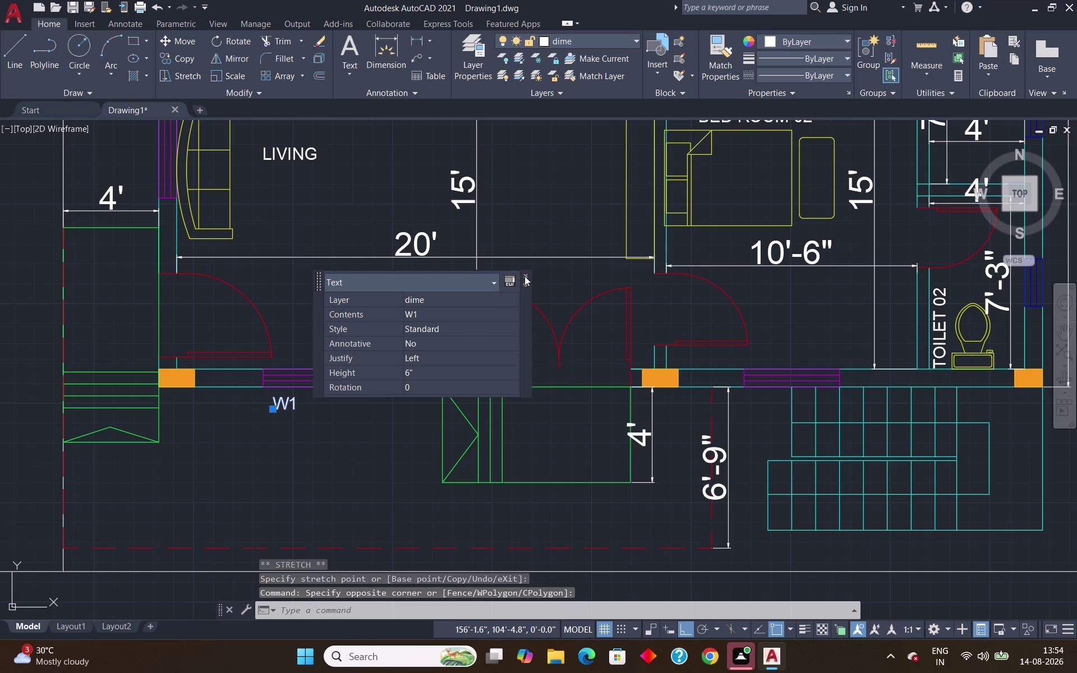
click(524, 274)
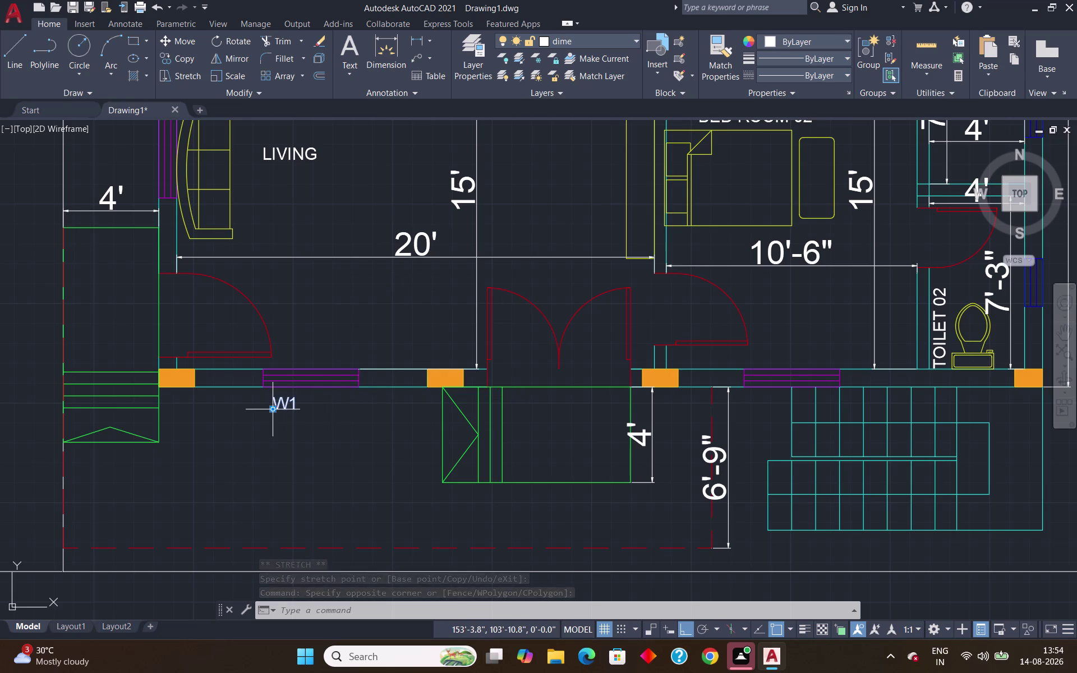
click(272, 409)
click(299, 407)
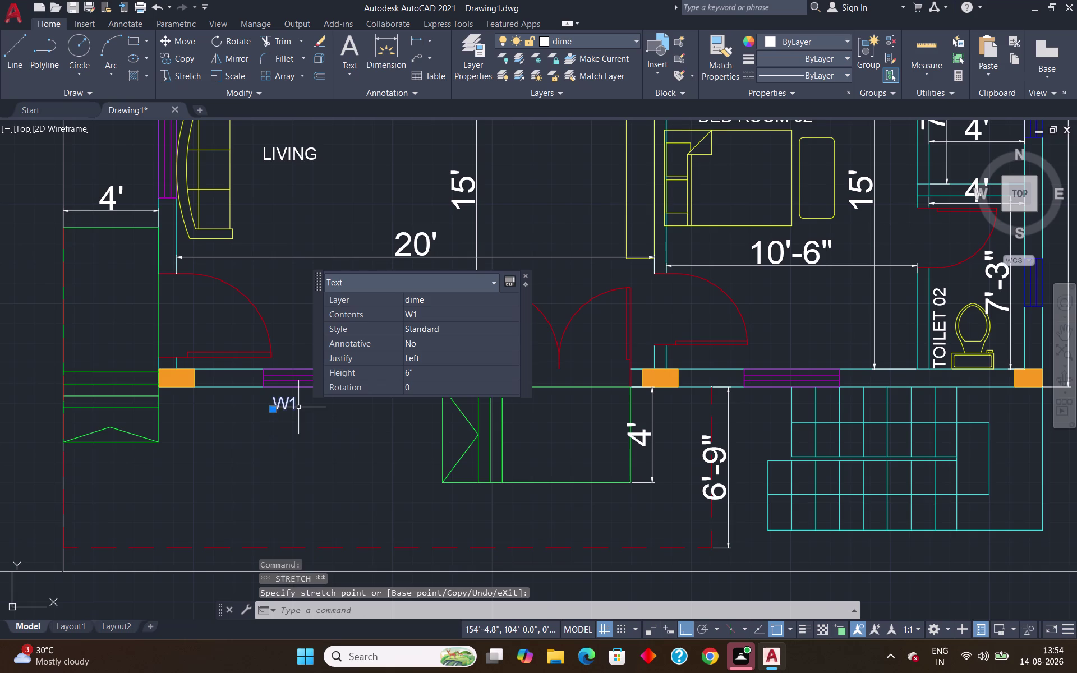
drag(274, 412, 305, 427)
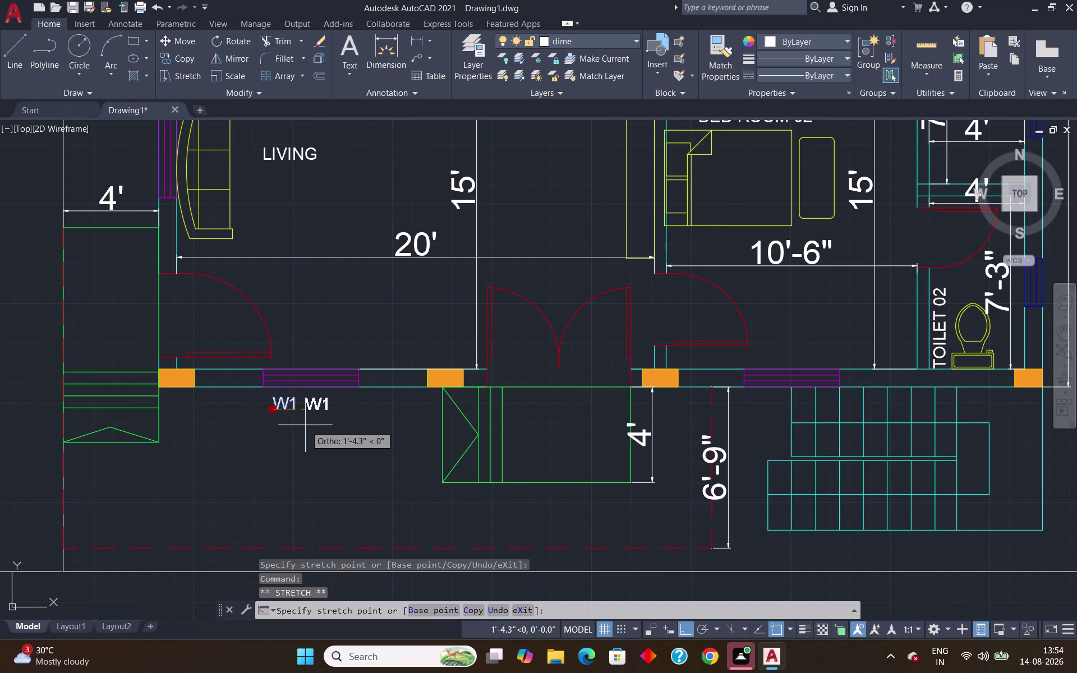
click(308, 419)
key(Escape)
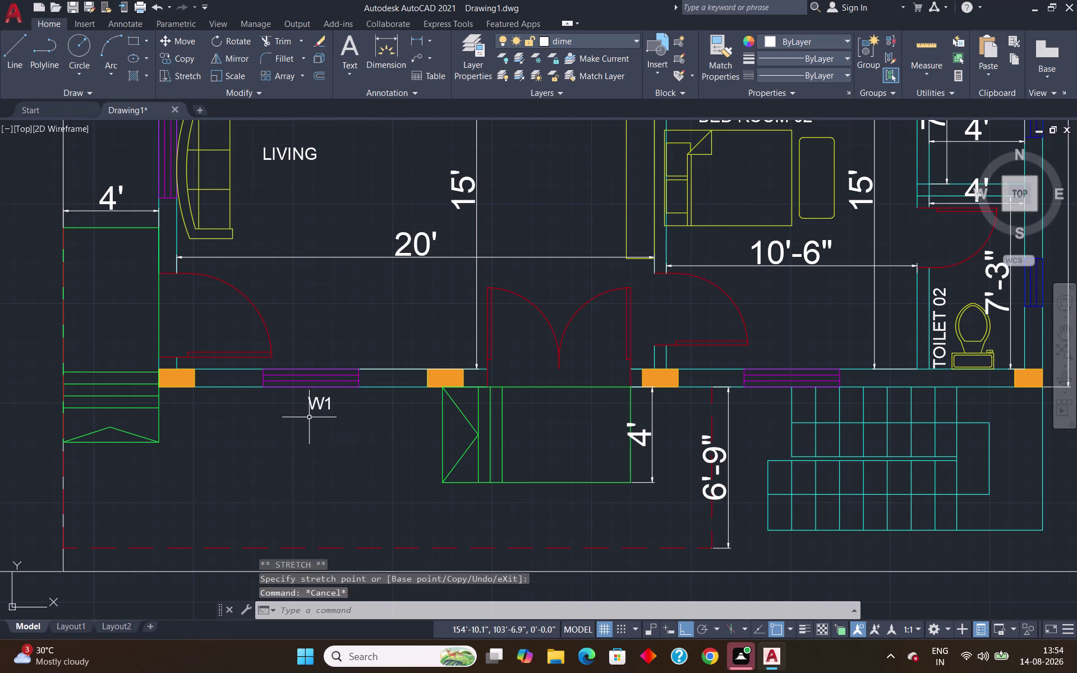
click(318, 410)
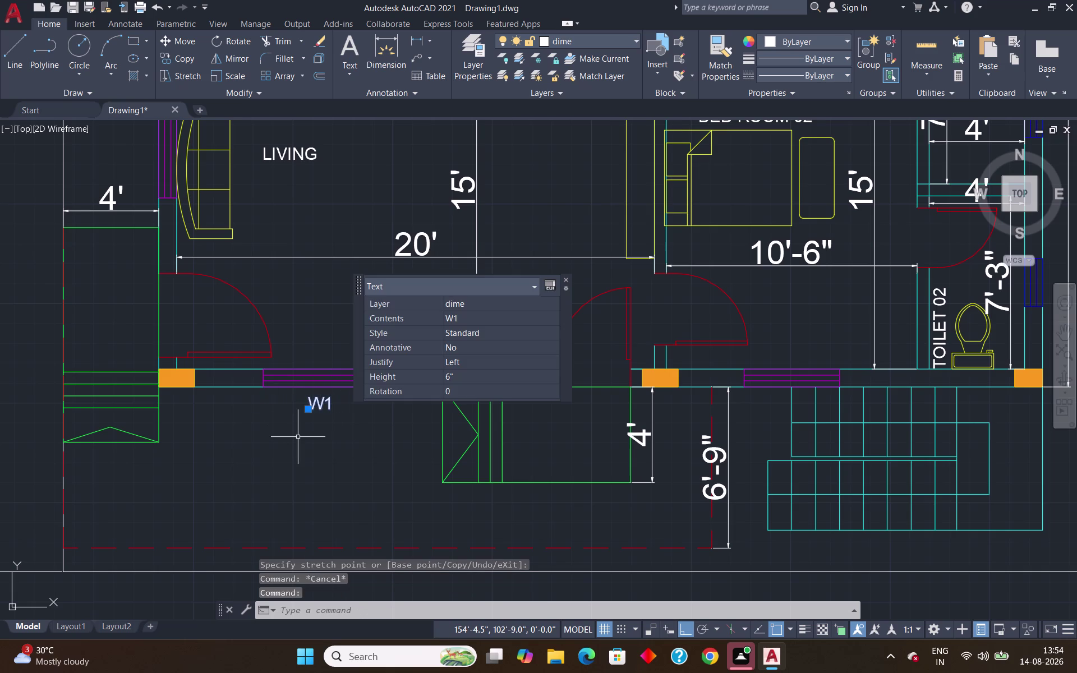
Start copying the W1 tag, then cancel without placing it.
text(CO)
key(Return)
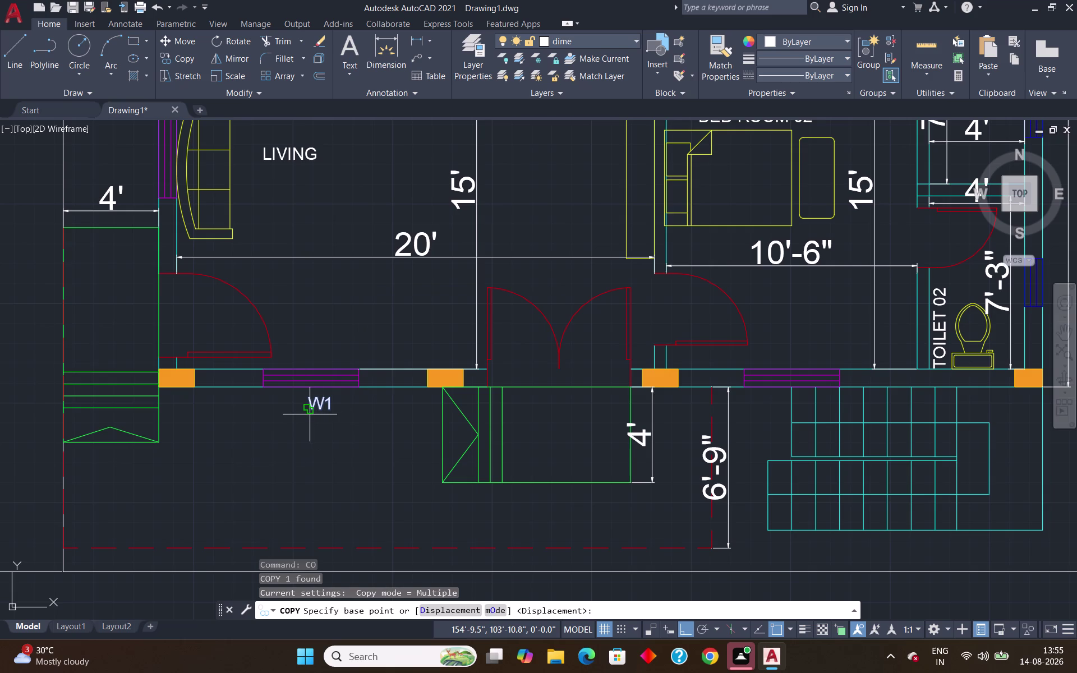
click(310, 414)
scroll(down, 3)
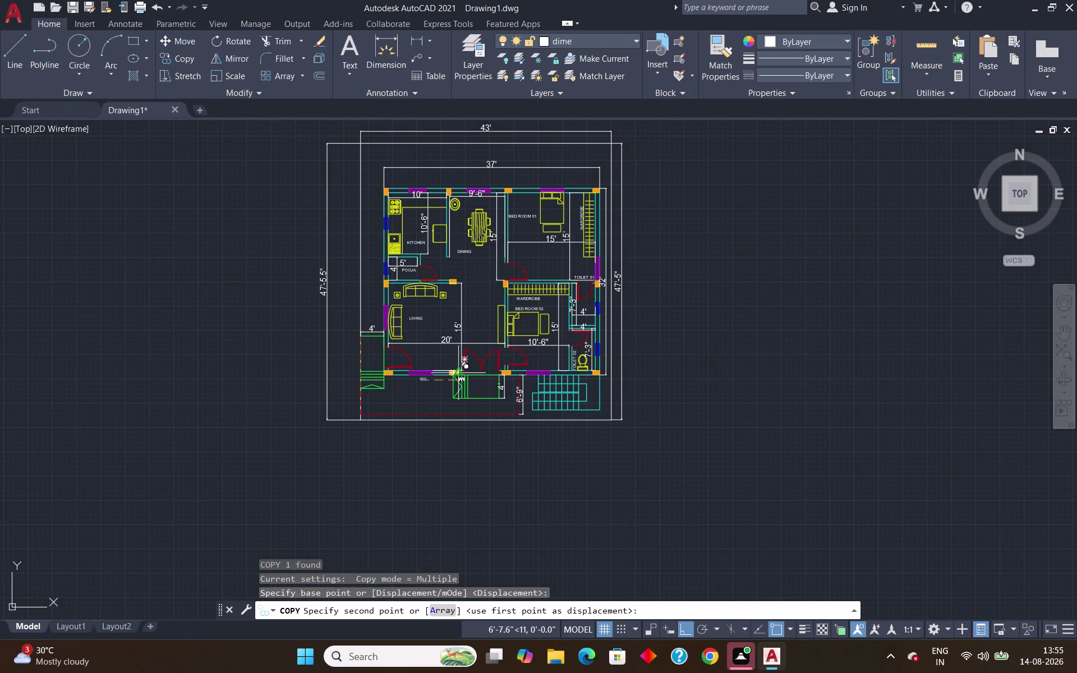
scroll(up, 3)
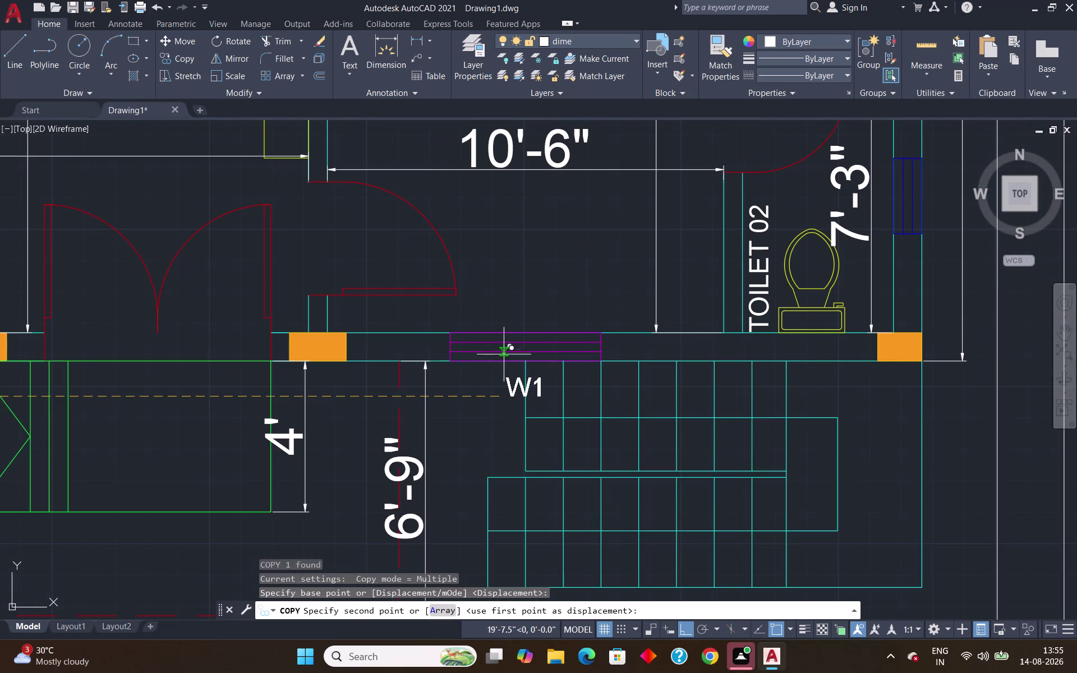
key(Escape)
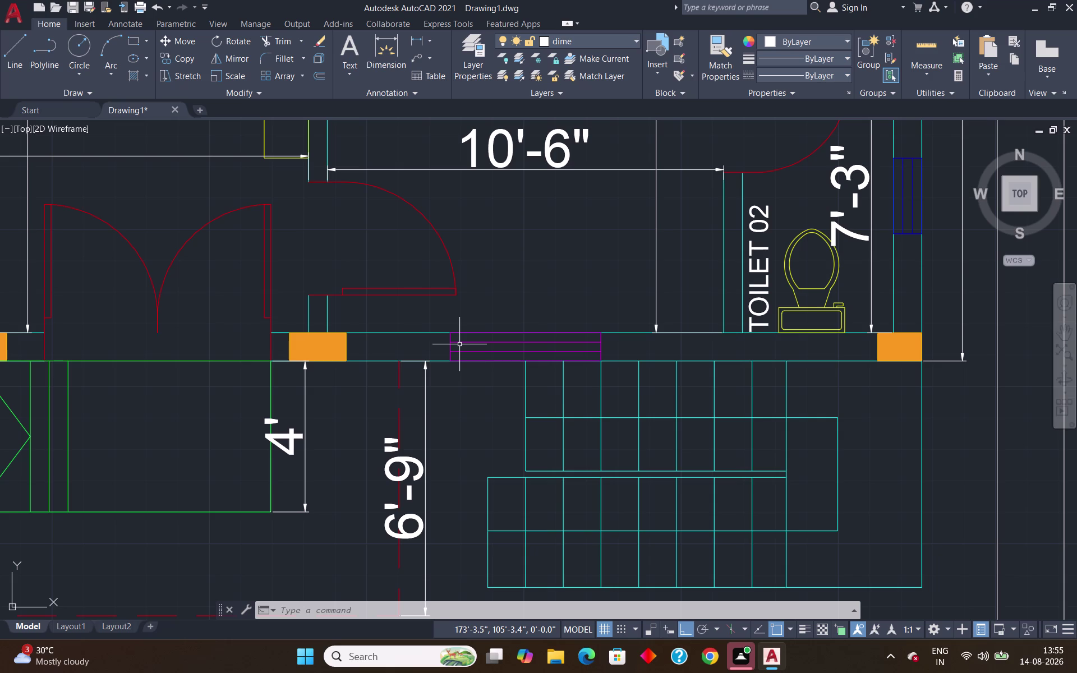
scroll(down, 3)
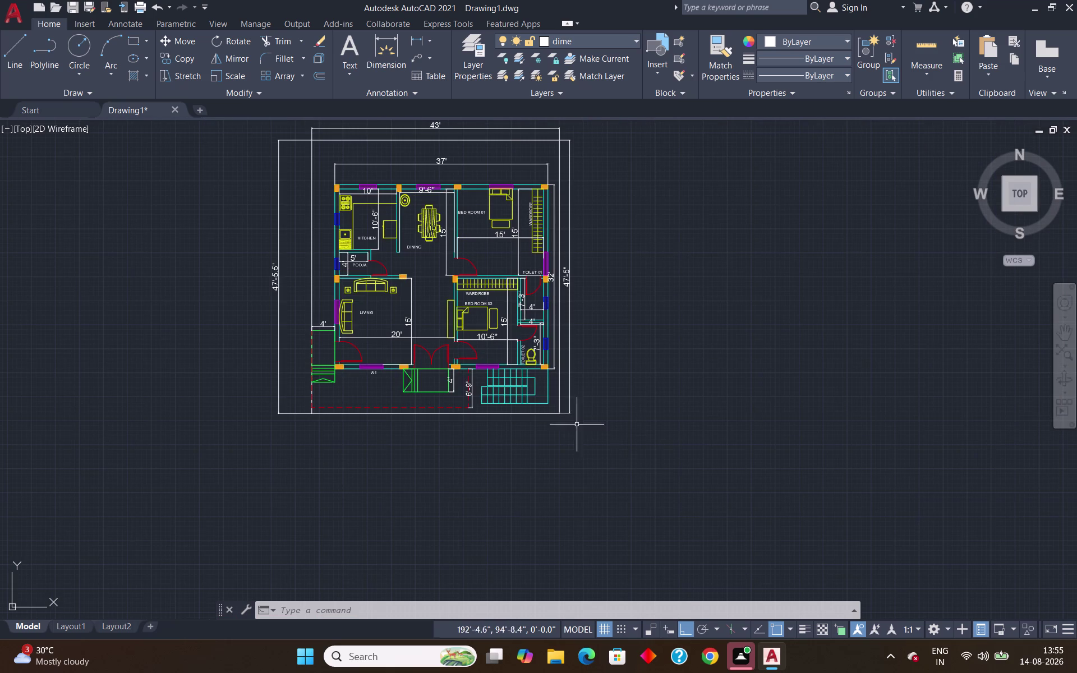
scroll(up, 3)
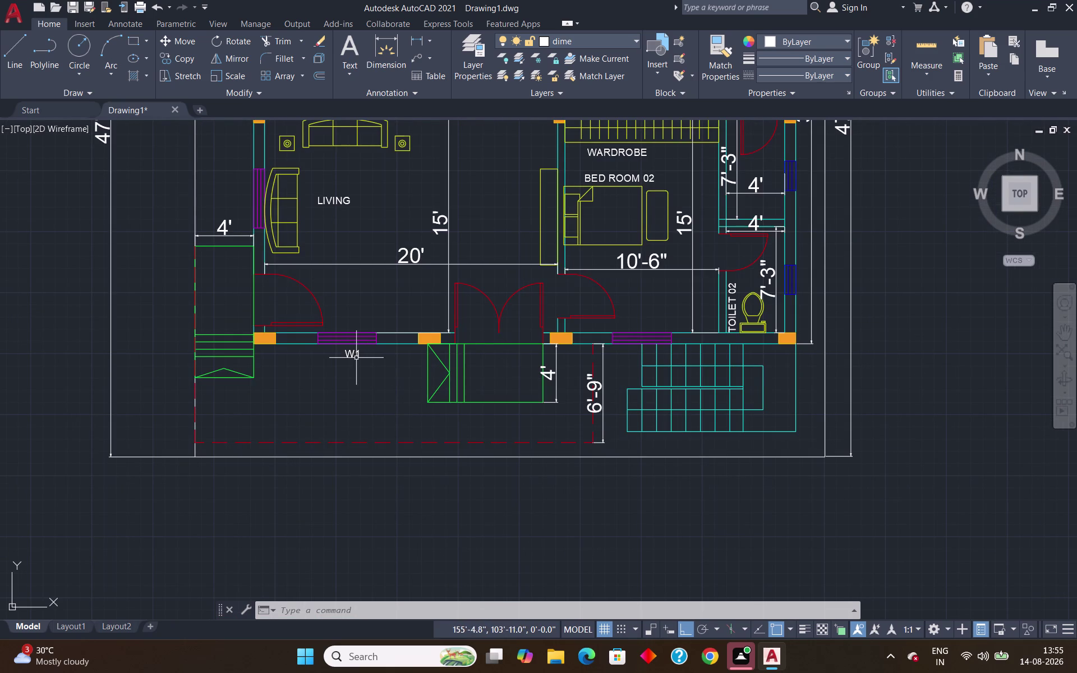
Copy the W1 tag to the window near TOILET 02.
click(354, 355)
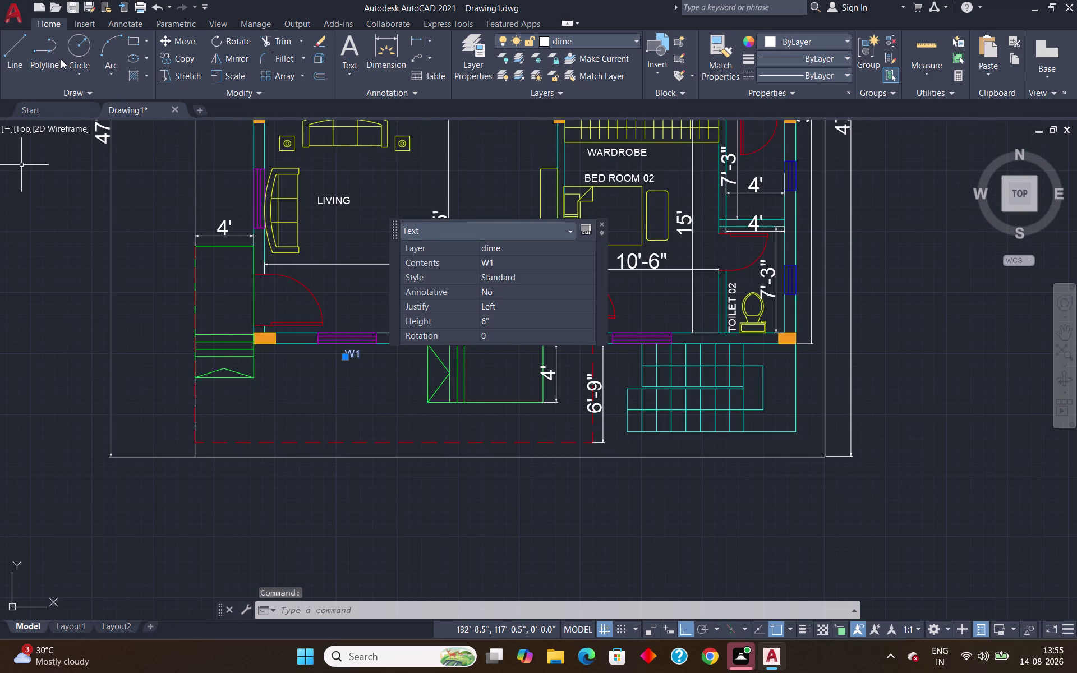
text(CO)
key(Return)
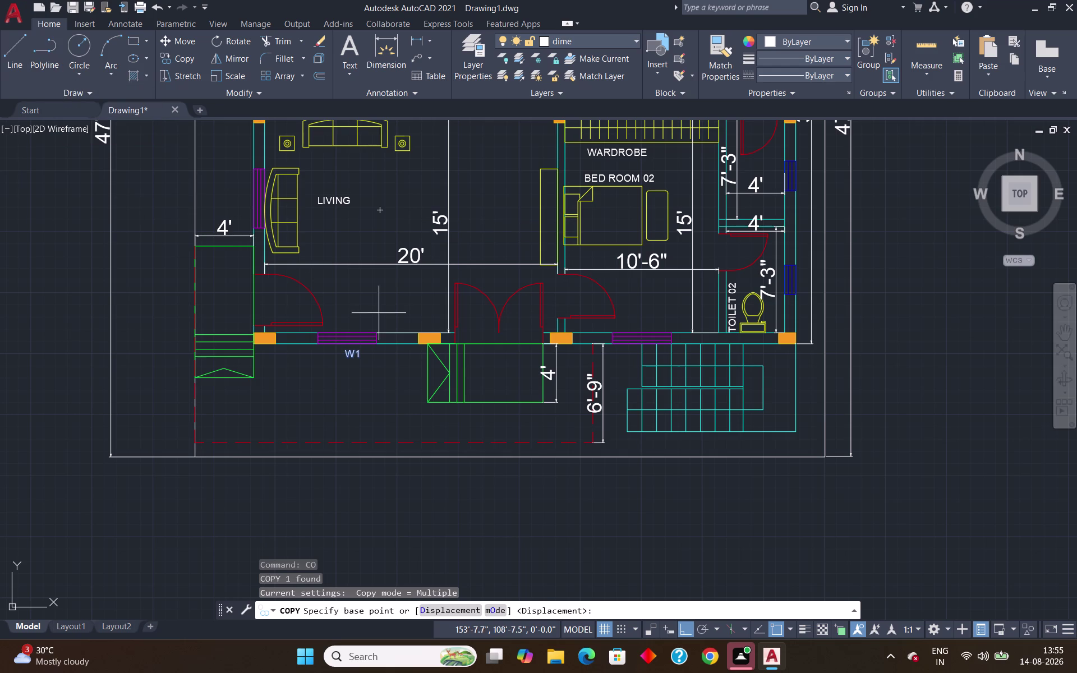
click(348, 355)
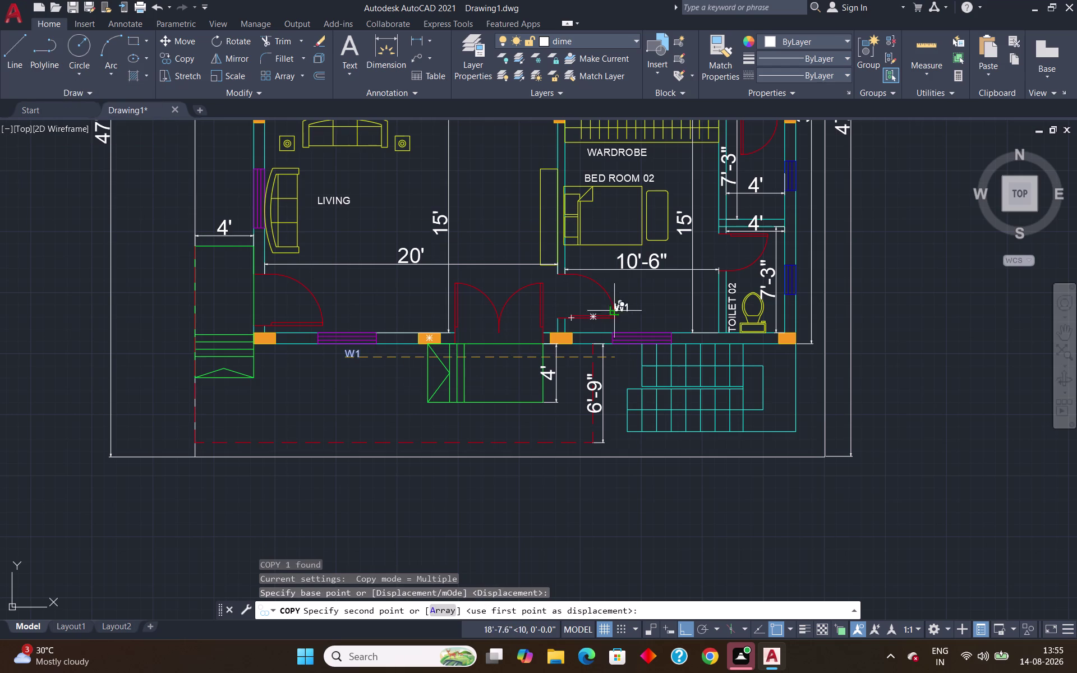
scroll(up, 3)
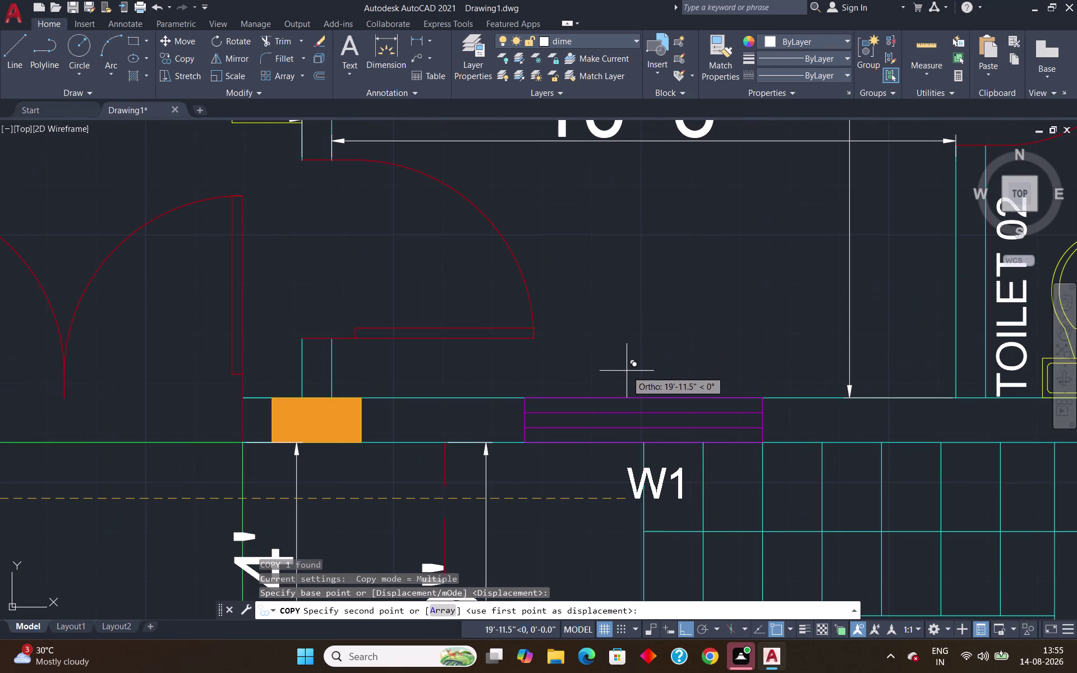
click(630, 372)
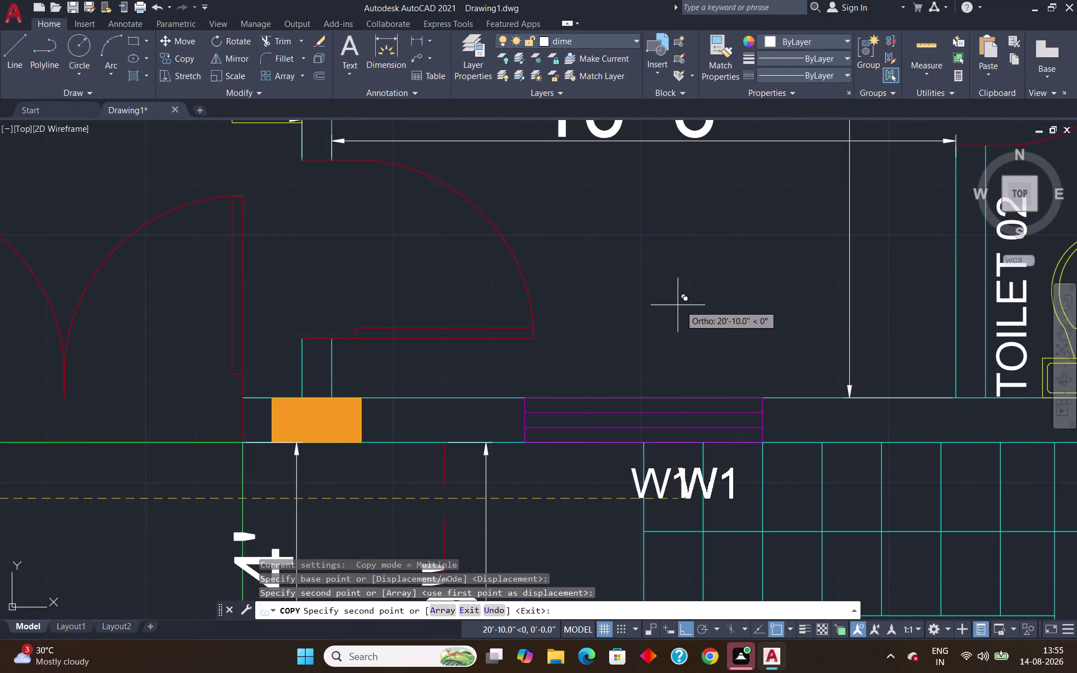
scroll(down, 3)
scroll(up, 3)
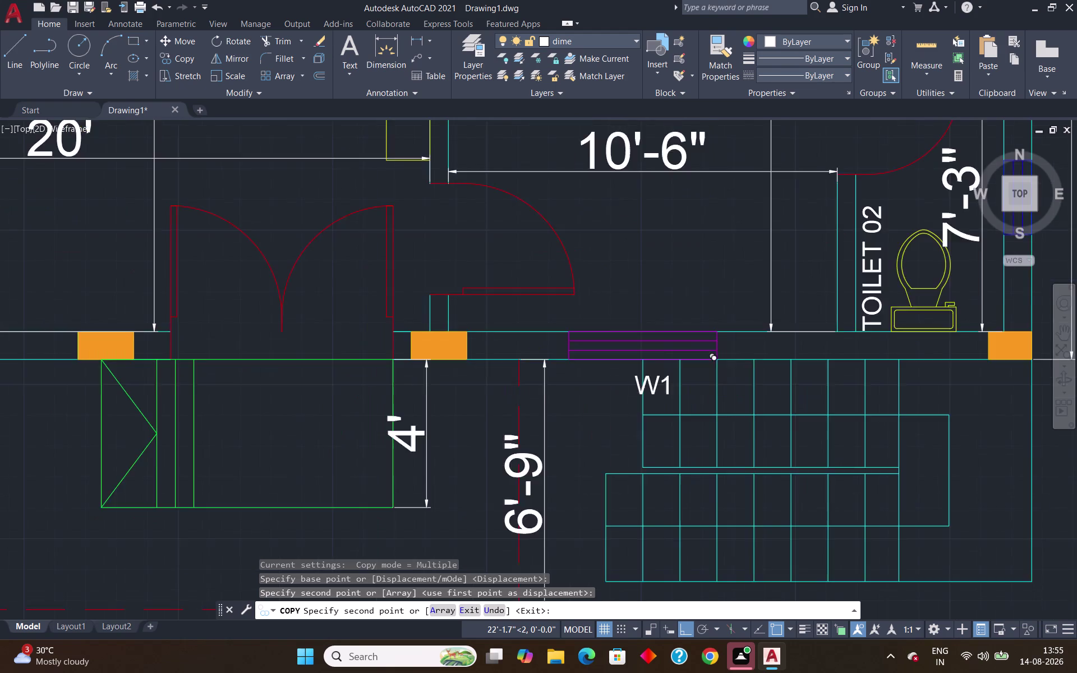
scroll(up, 3)
key(Escape)
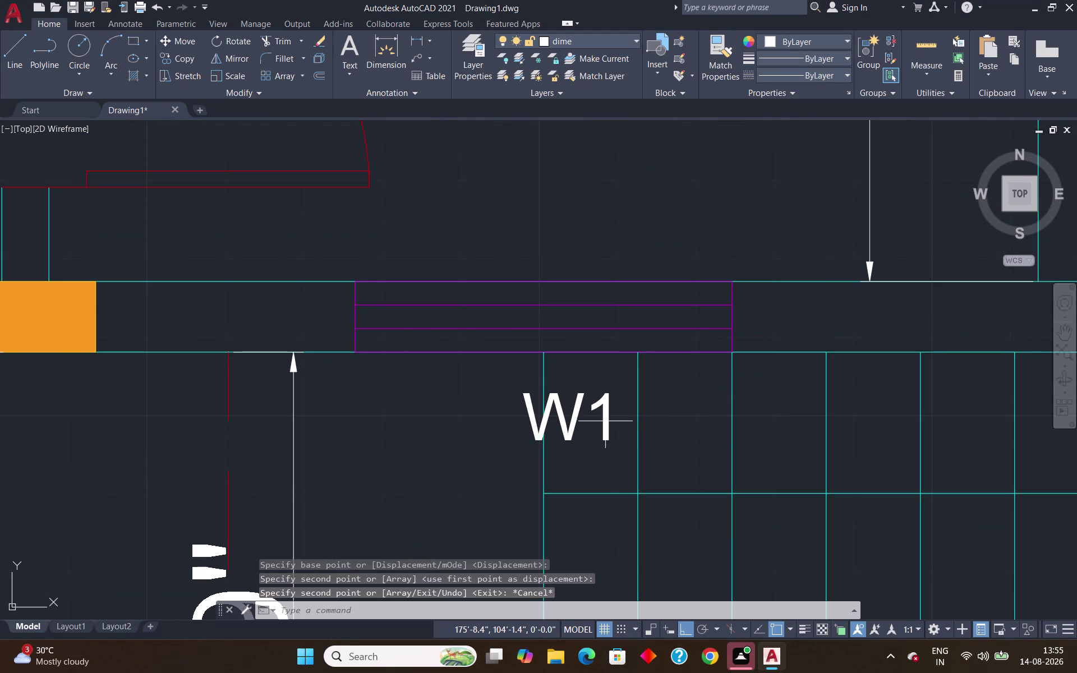
click(570, 428)
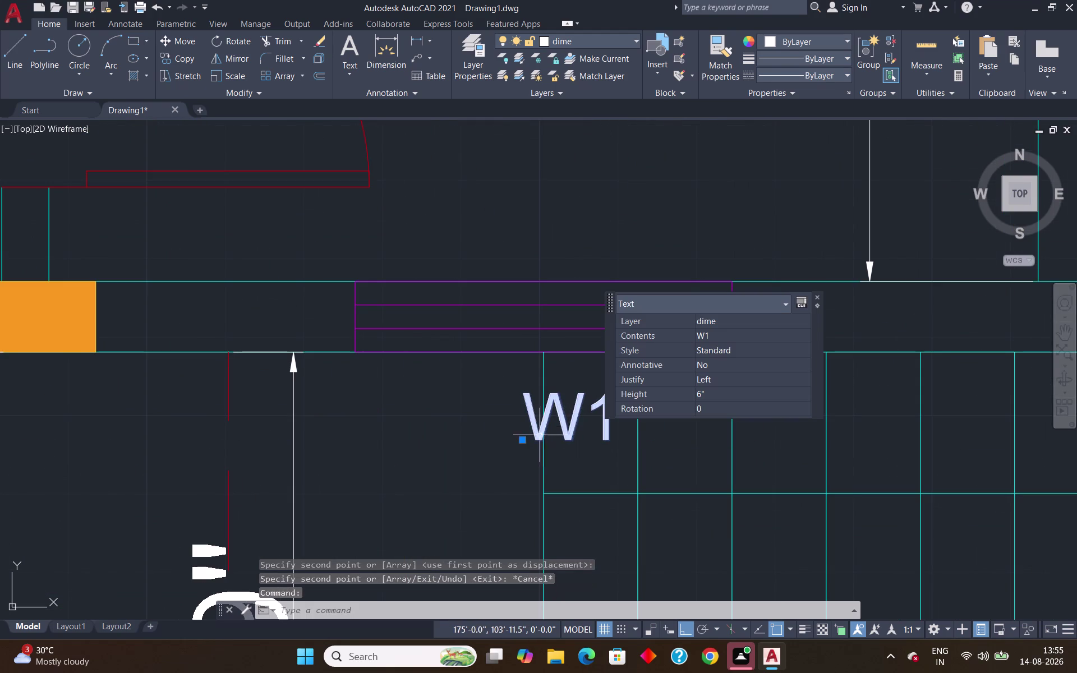
Move the copied tag up above the window by TOILET 02.
click(521, 440)
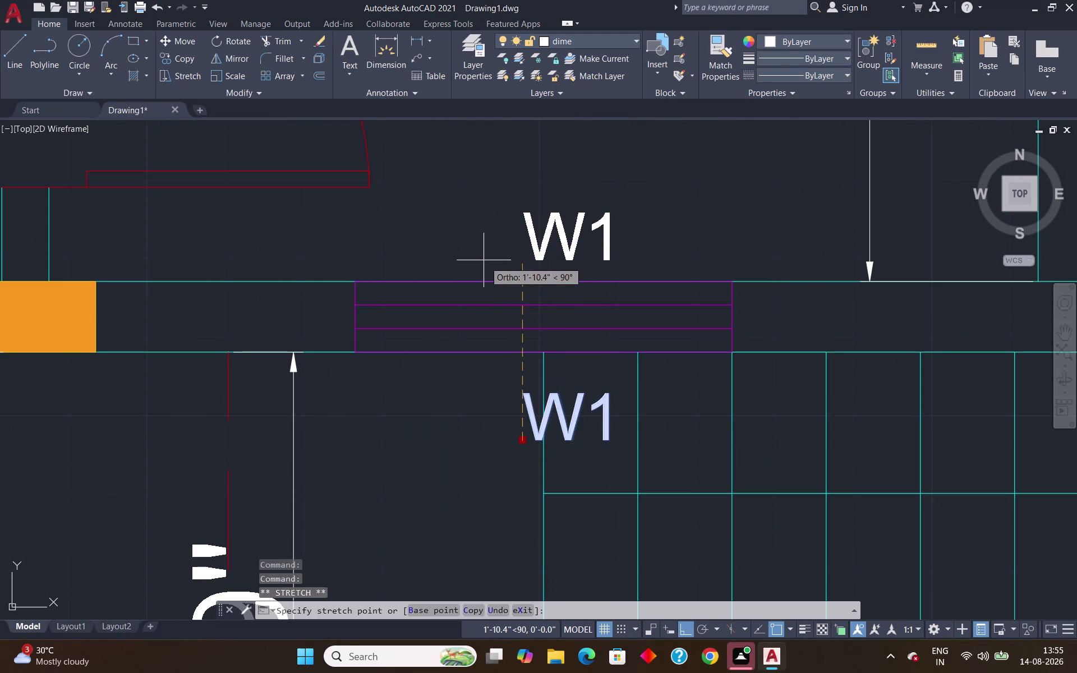
click(477, 250)
key(Escape)
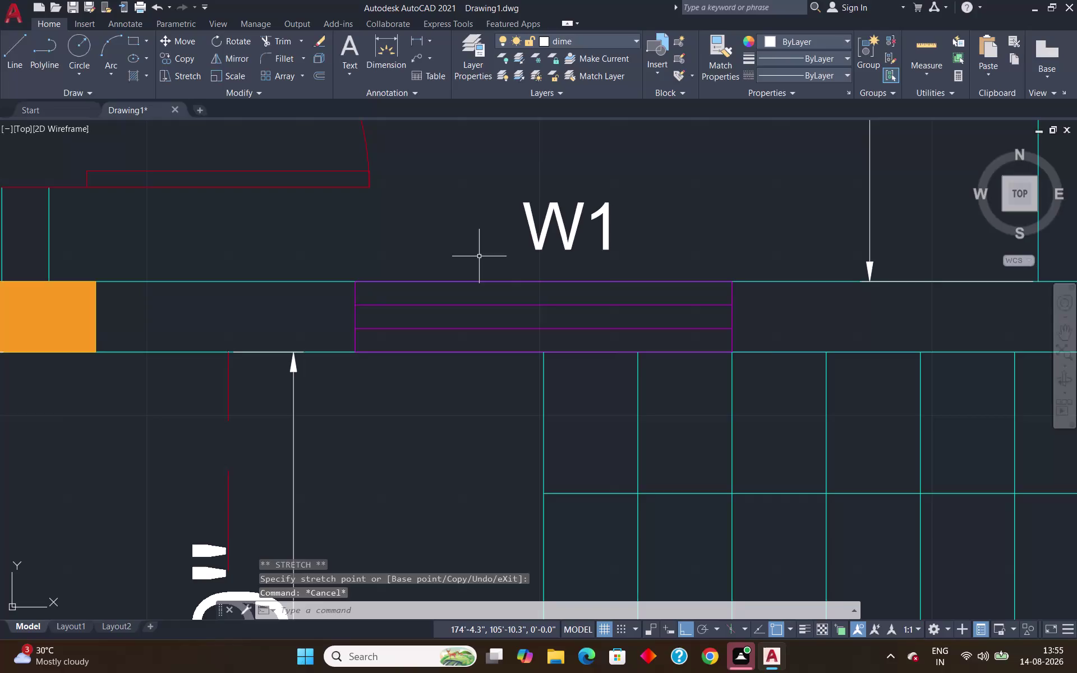
Edit the copied tag's text from W1 to W2 and zoom out.
double_click(567, 242)
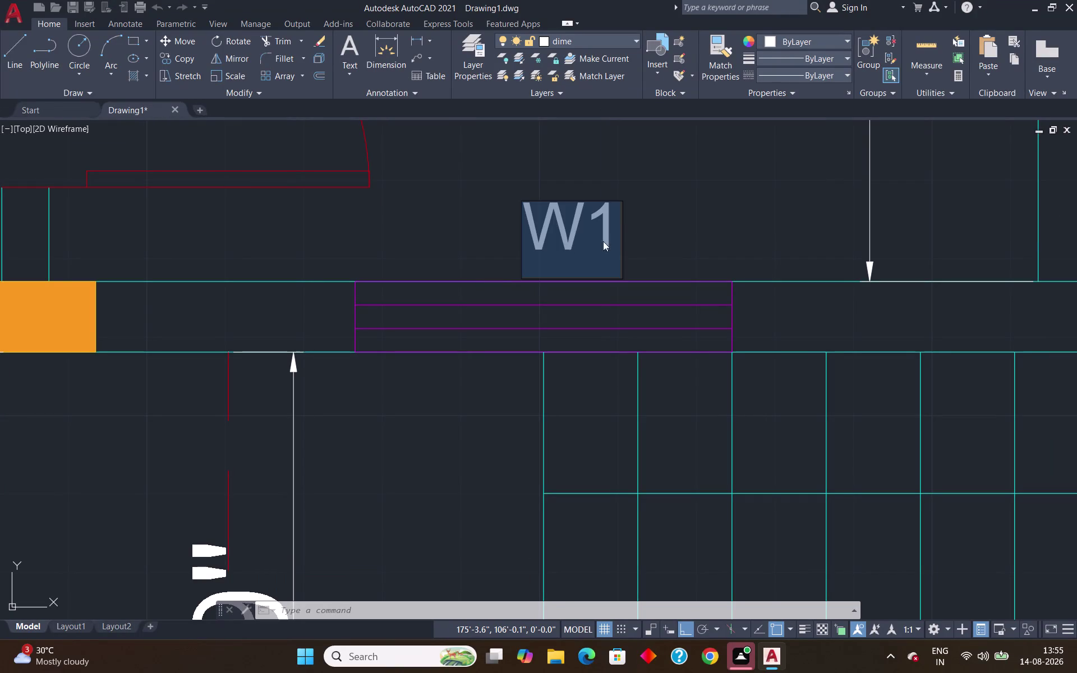
click(616, 226)
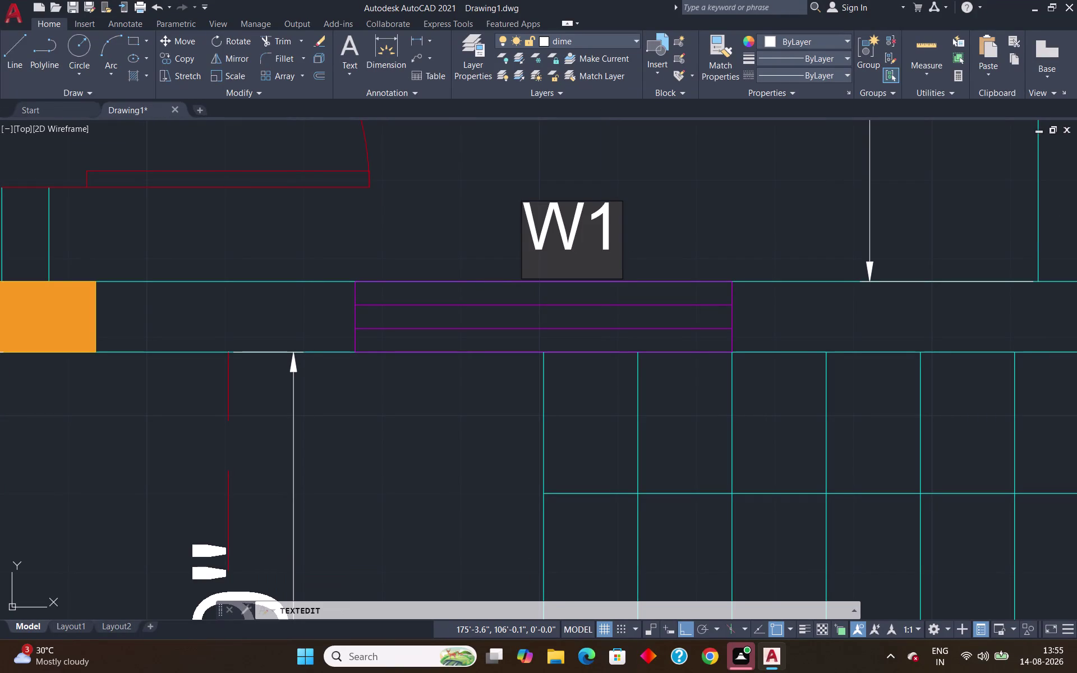
key(BackSpace)
key(2)
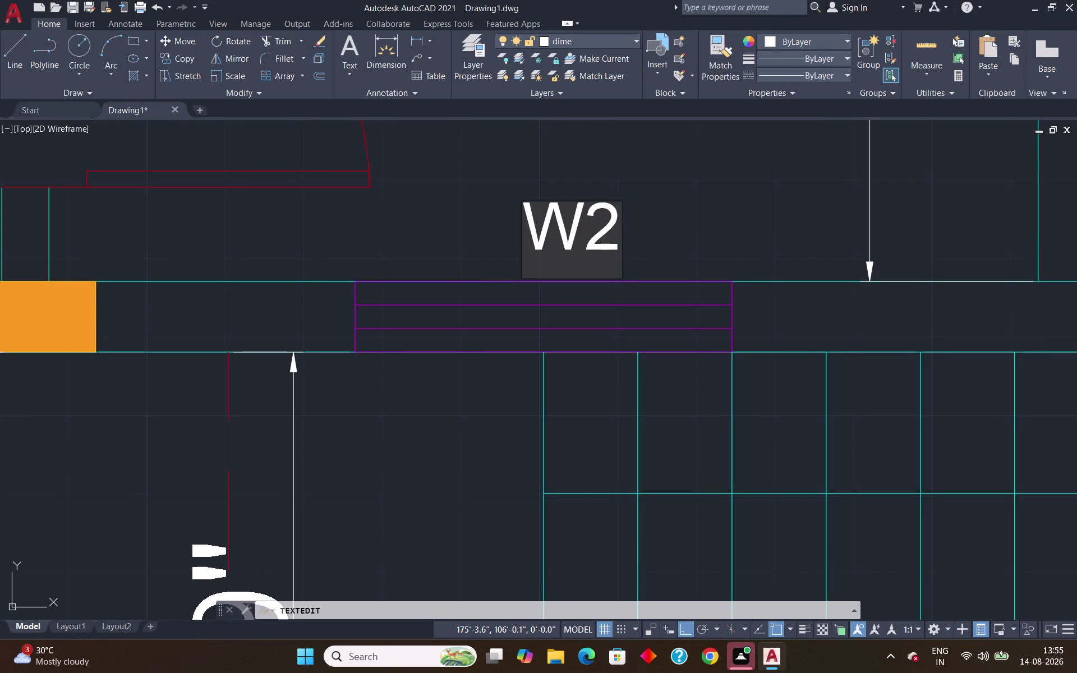
key(Return)
scroll(down, 3)
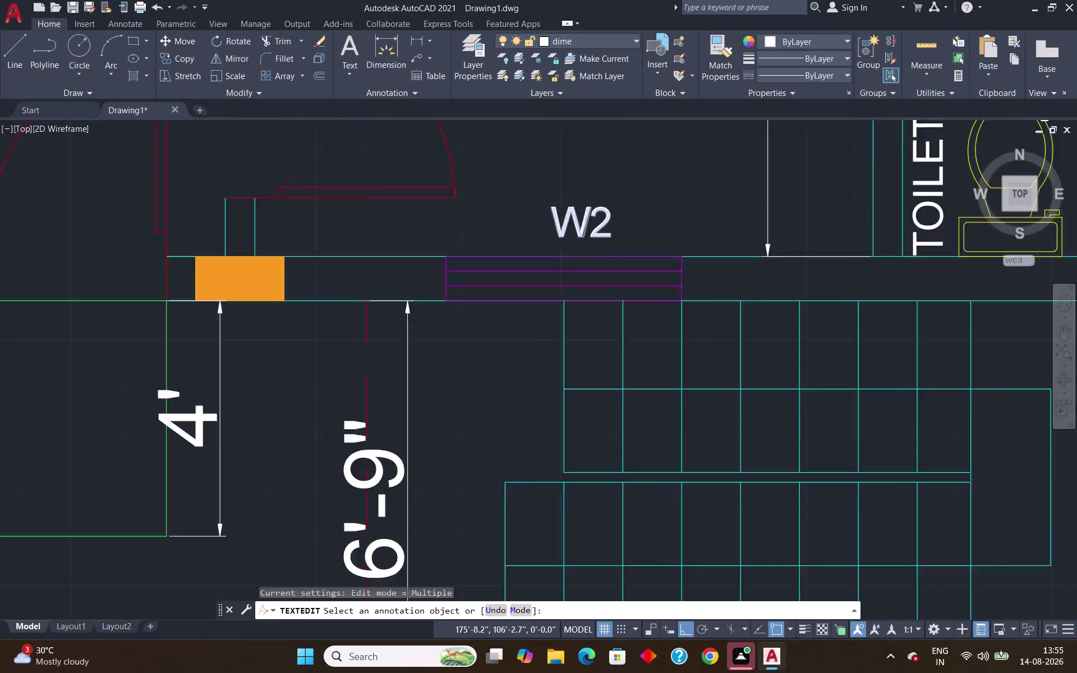
scroll(down, 3)
scroll(down, 3)
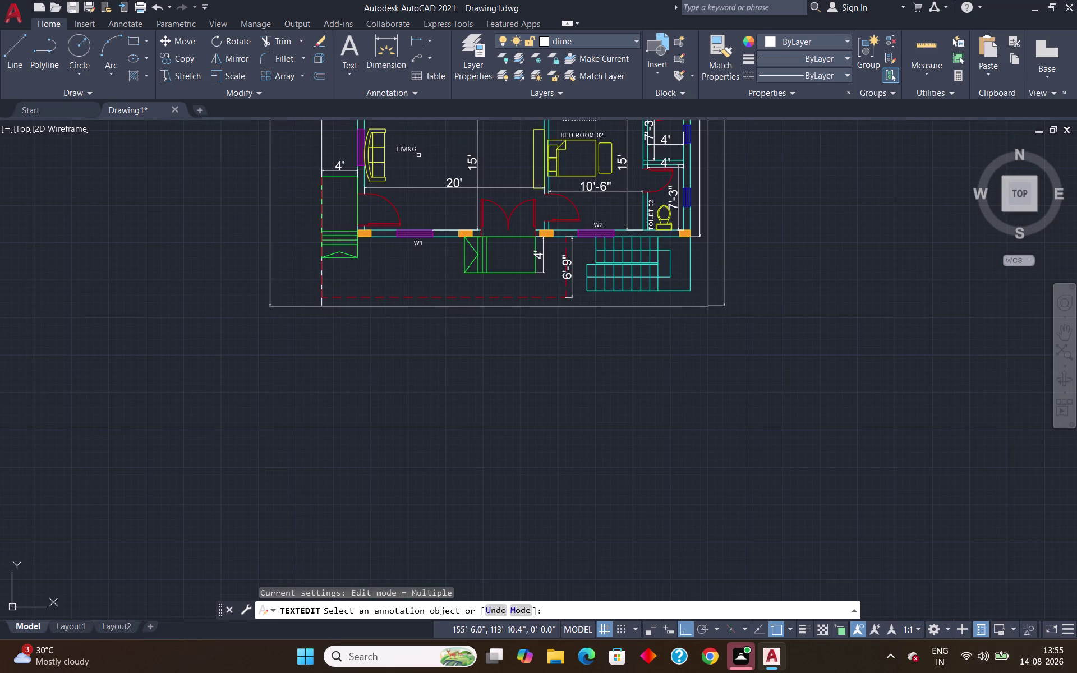
middle_drag(416, 154, 344, 426)
key(Escape)
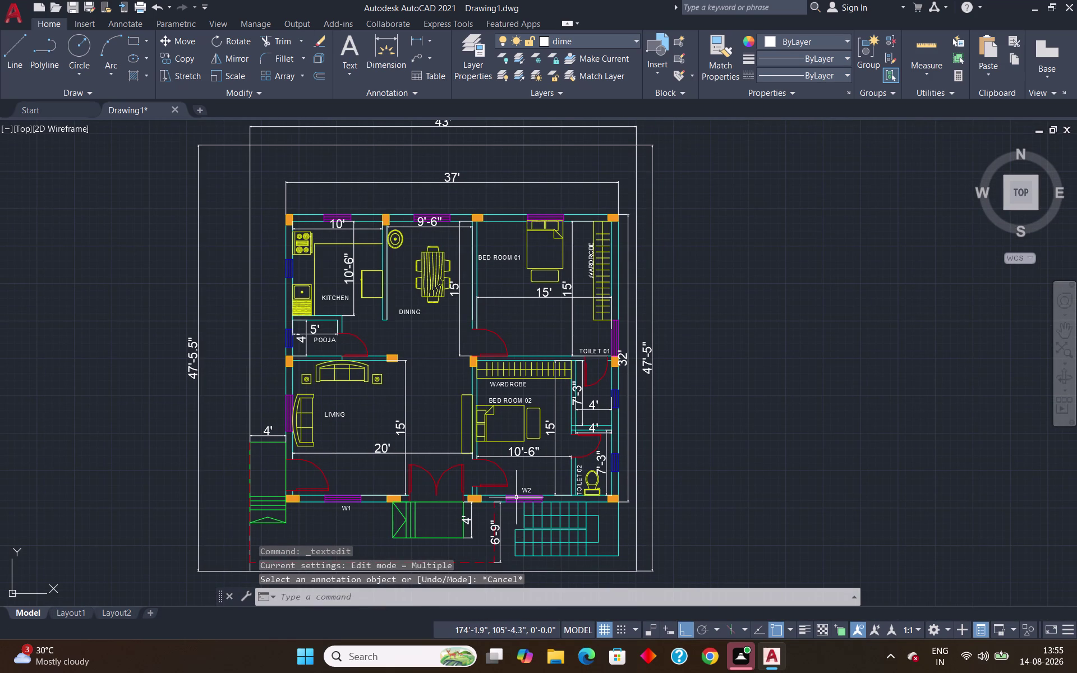
Start single-line text left of the living room's side window at default height and rotation.
scroll(up, 3)
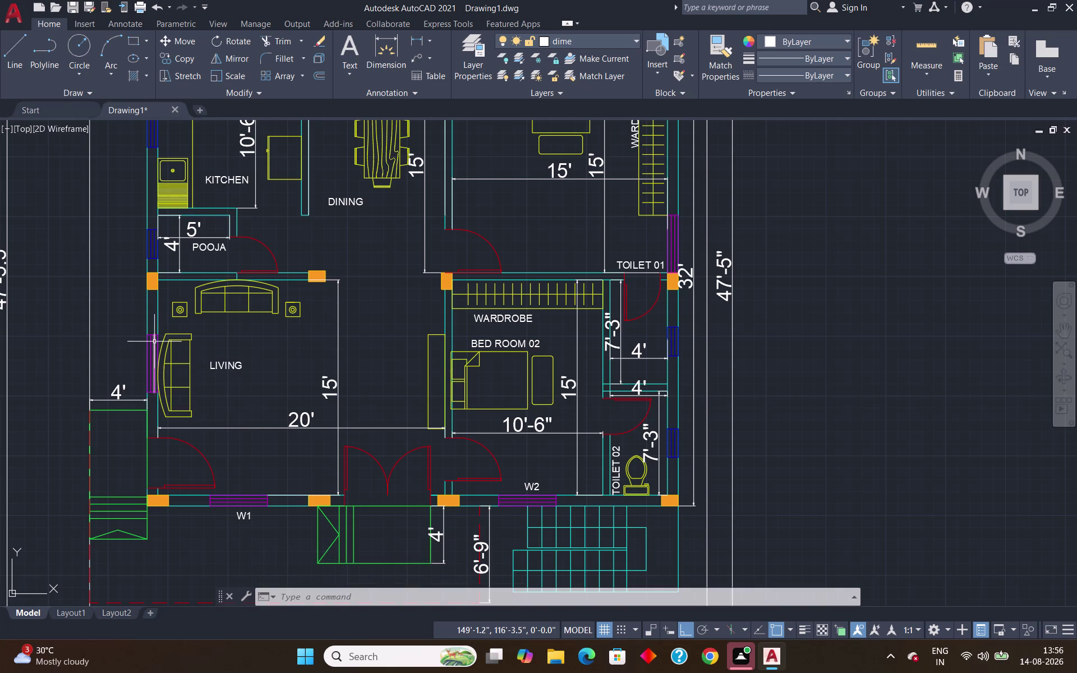
scroll(up, 3)
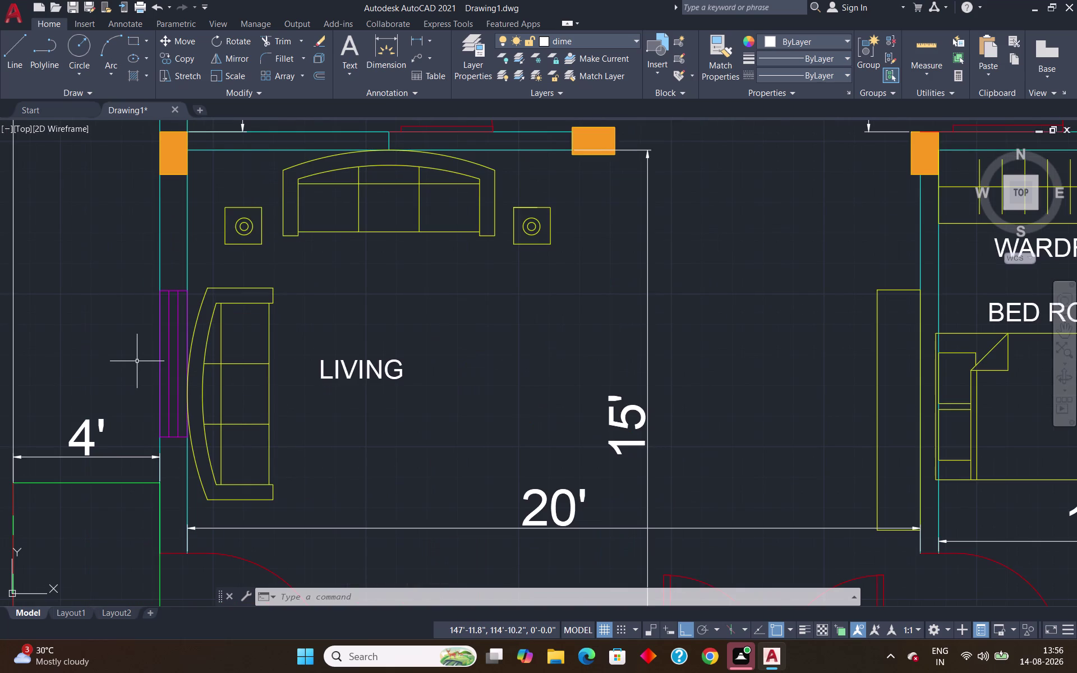
text(DT)
key(Return)
key(Return)
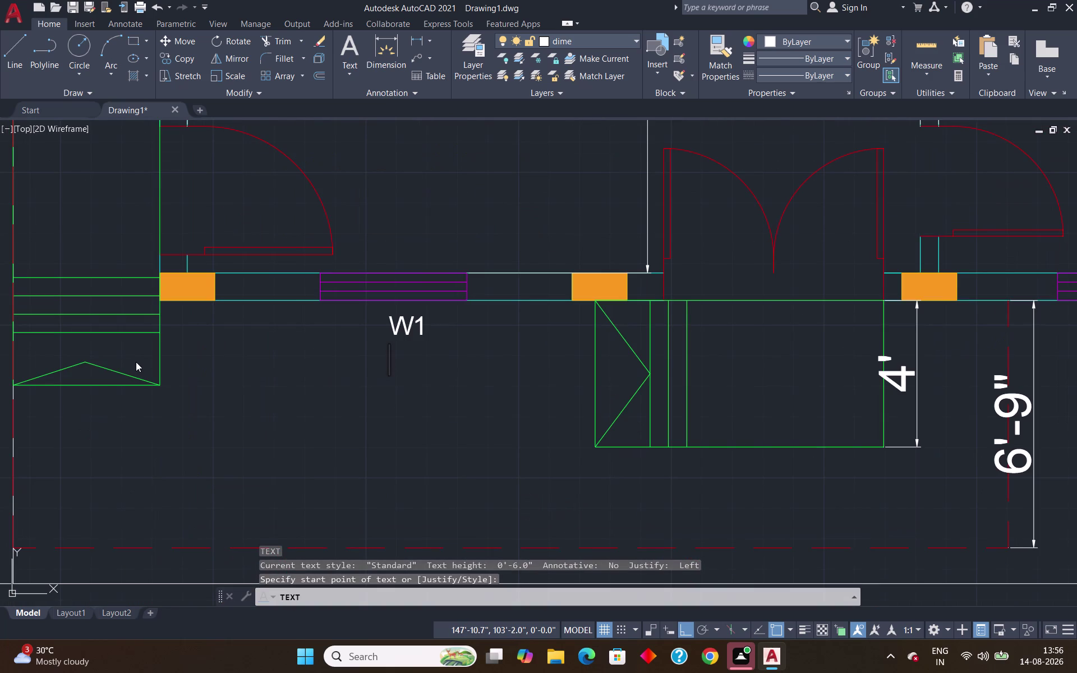
scroll(down, 3)
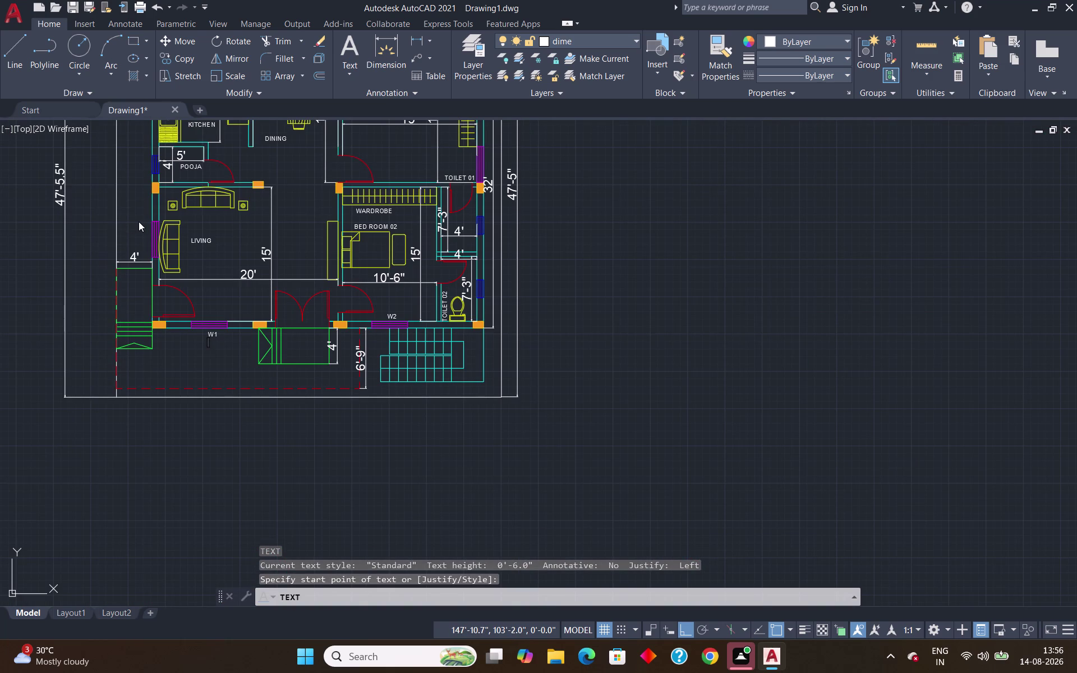
scroll(up, 3)
key(Escape)
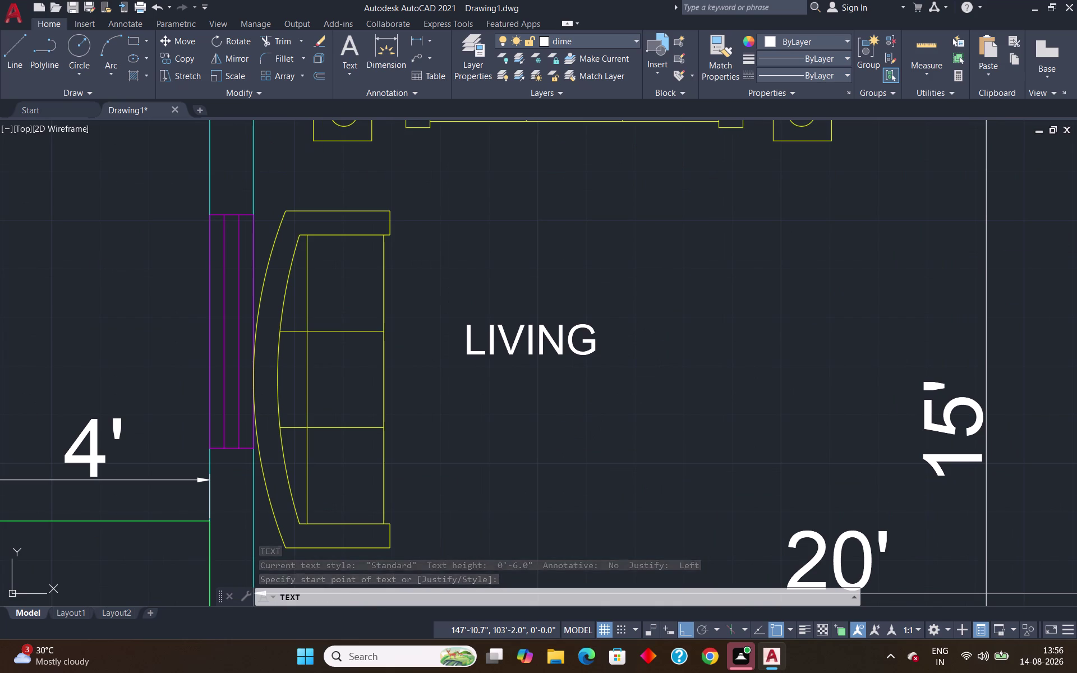
text(DT)
key(Return)
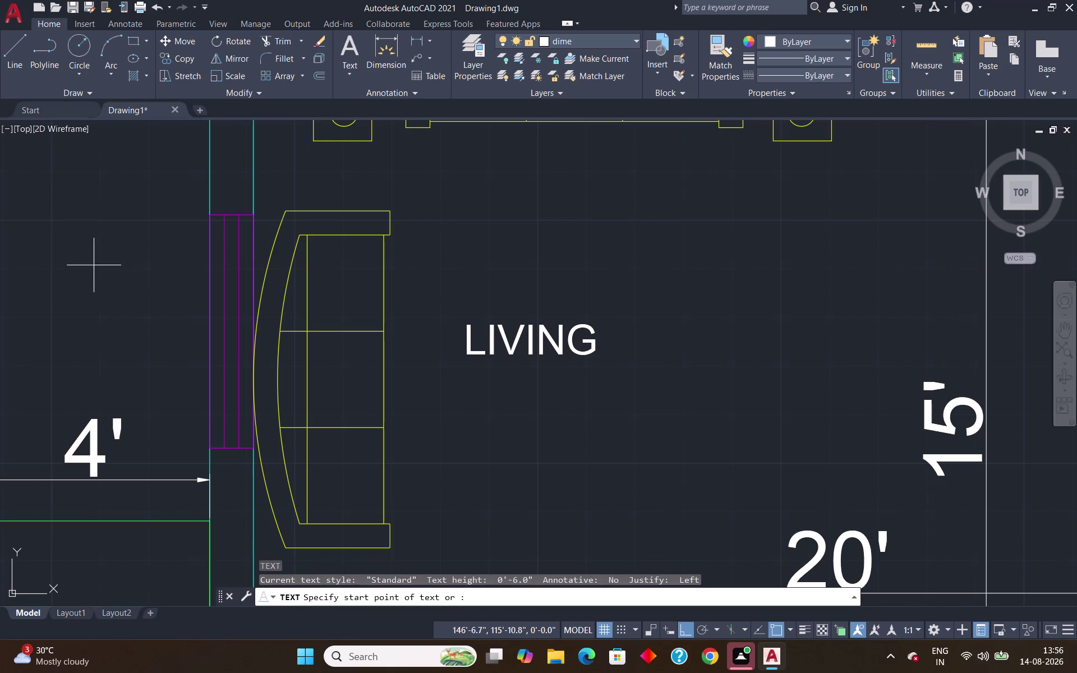
click(123, 291)
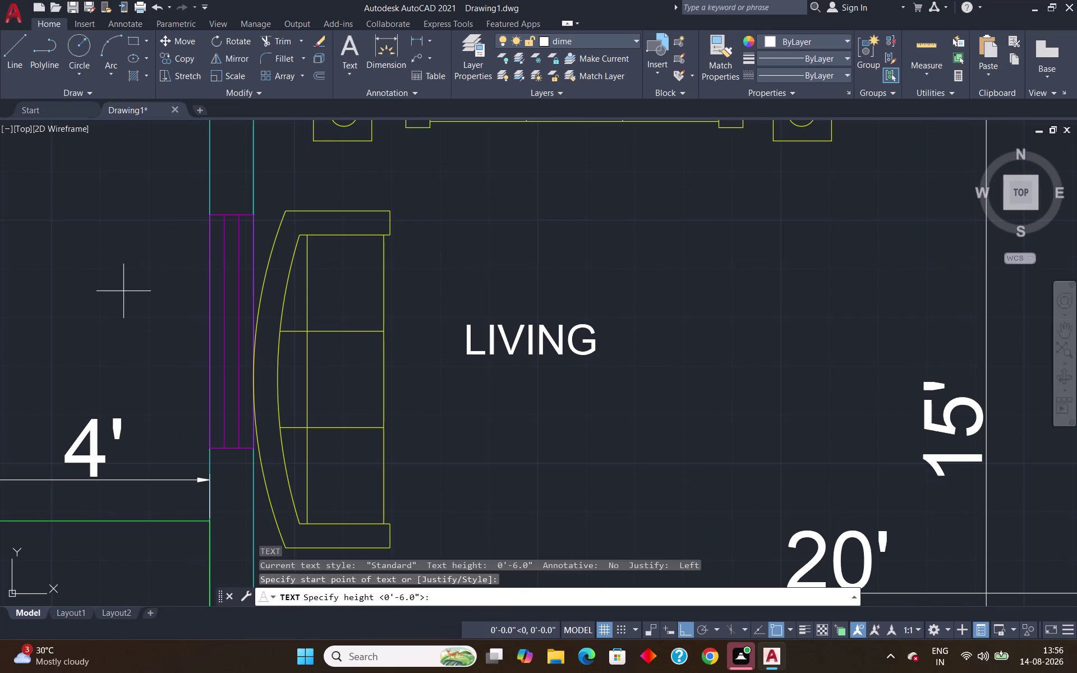
key(Return)
key(Return)
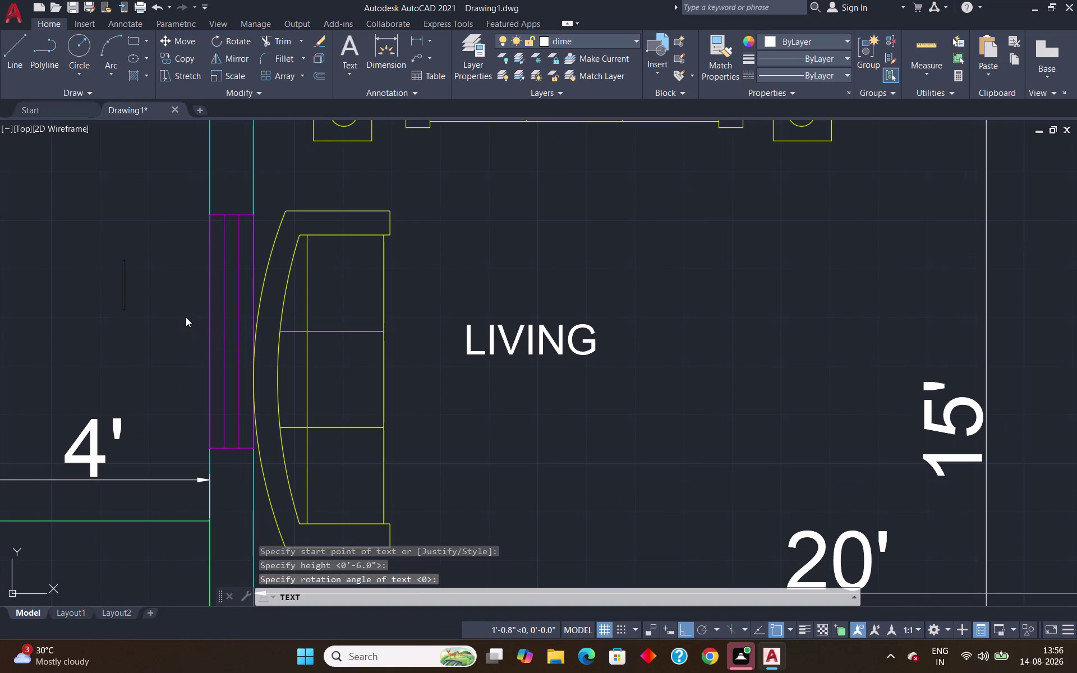
Enter 'W7' as the tag text and end the text command.
key(w)
key(7)
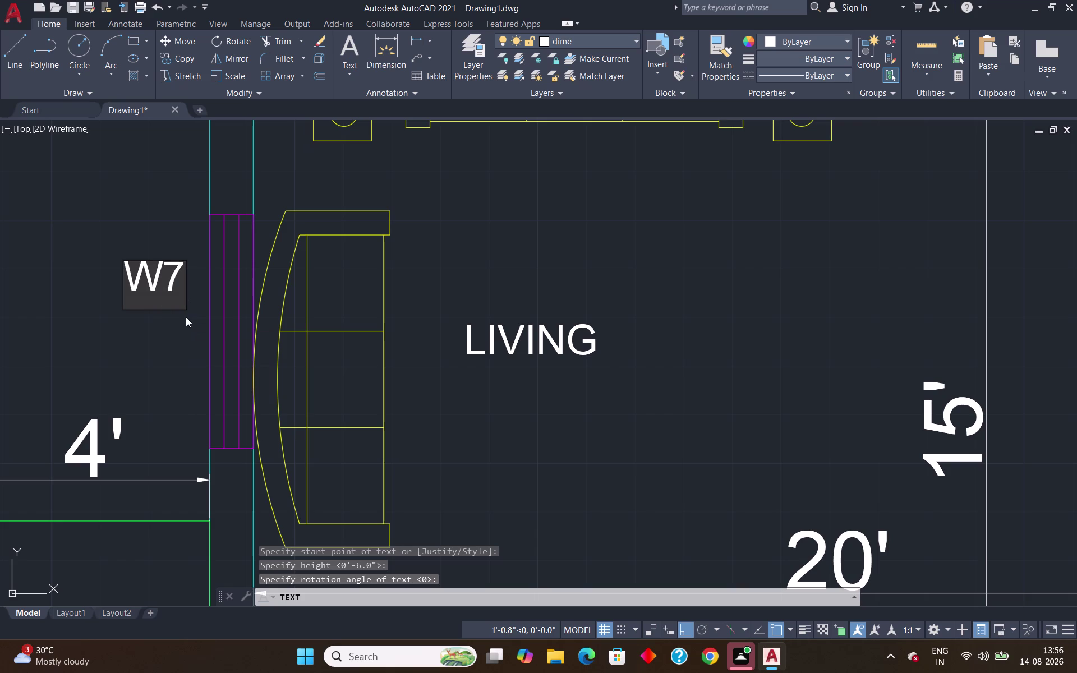
key(Return)
key(Return)
Grip-move the W7 tag lower, level with the middle of the window.
click(153, 290)
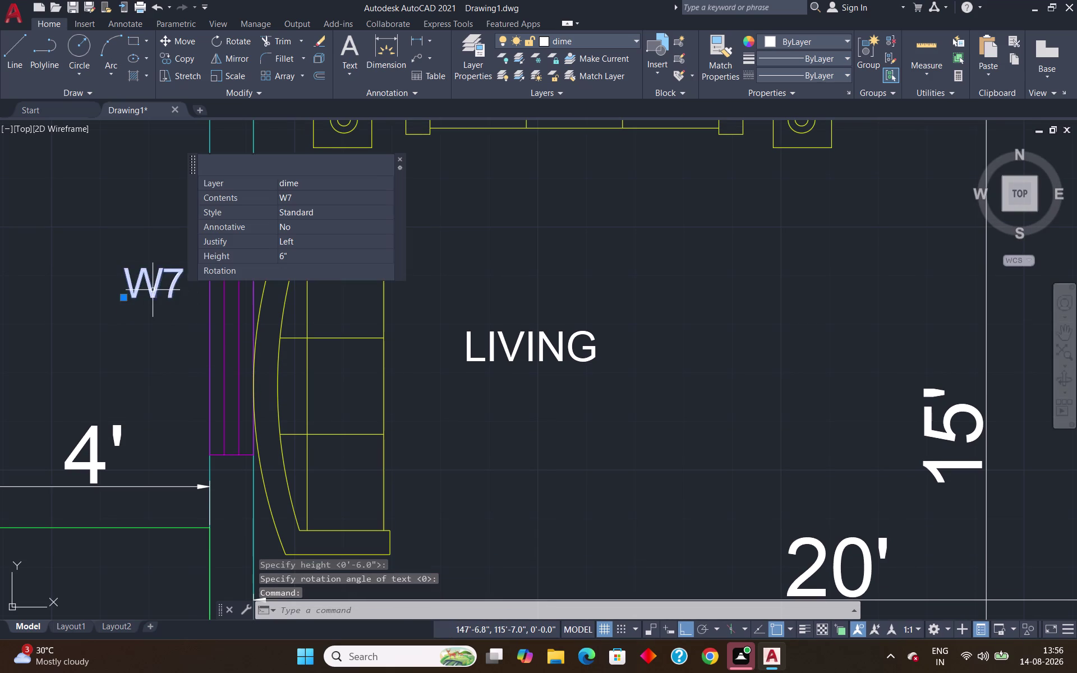
click(124, 294)
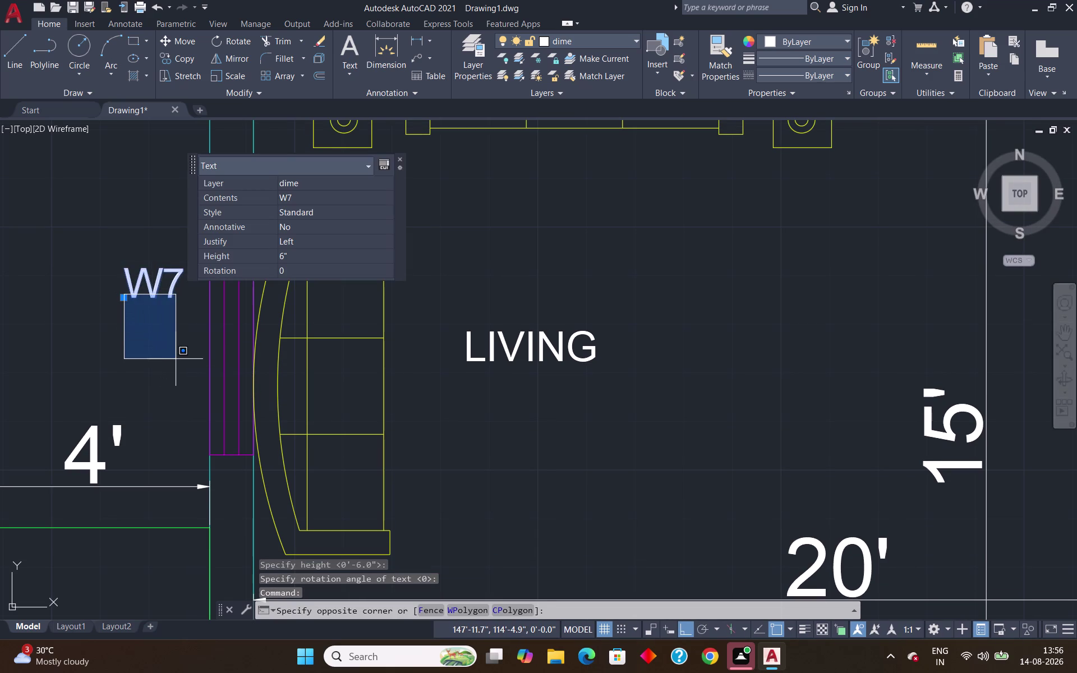
key(Escape)
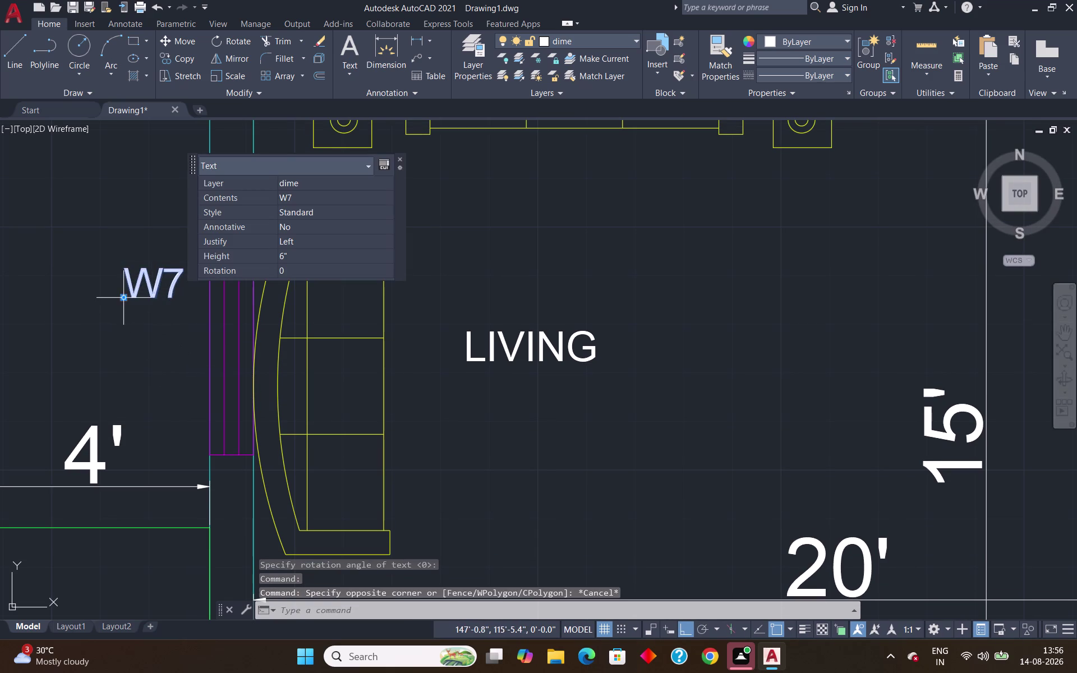
click(125, 295)
click(165, 352)
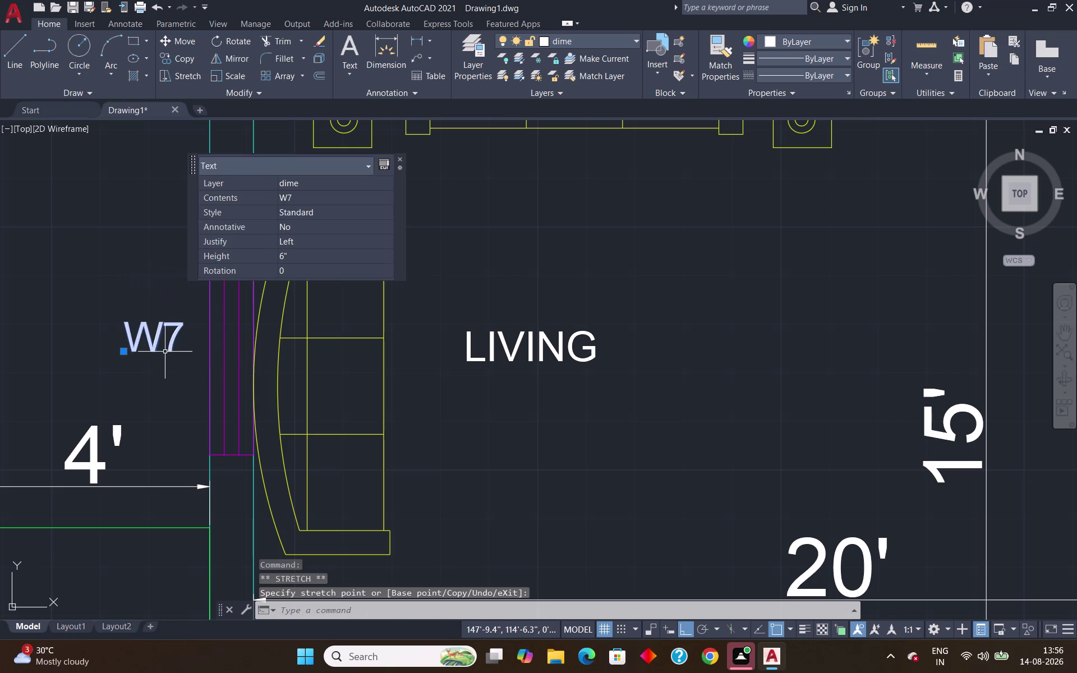
key(Escape)
scroll(down, 3)
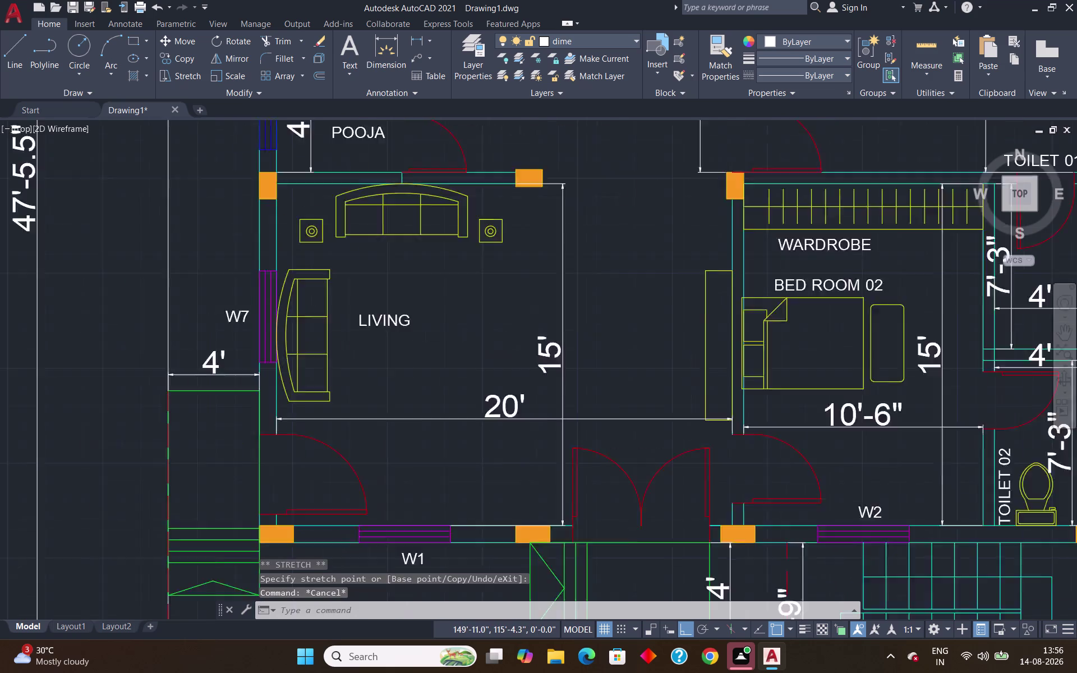
scroll(down, 3)
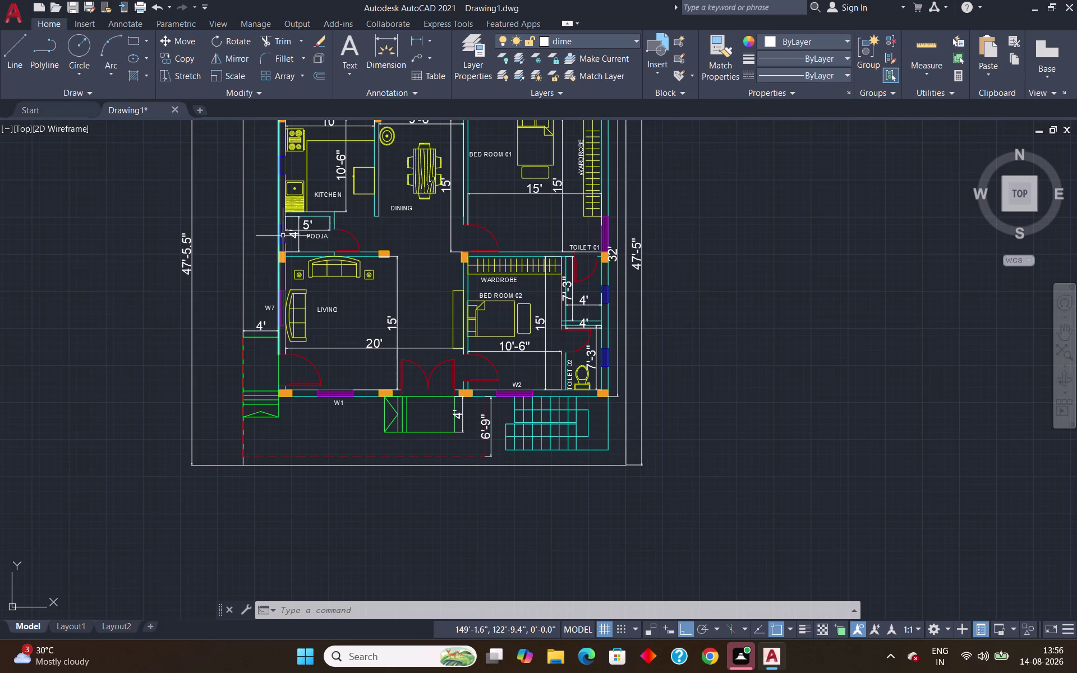
scroll(up, 3)
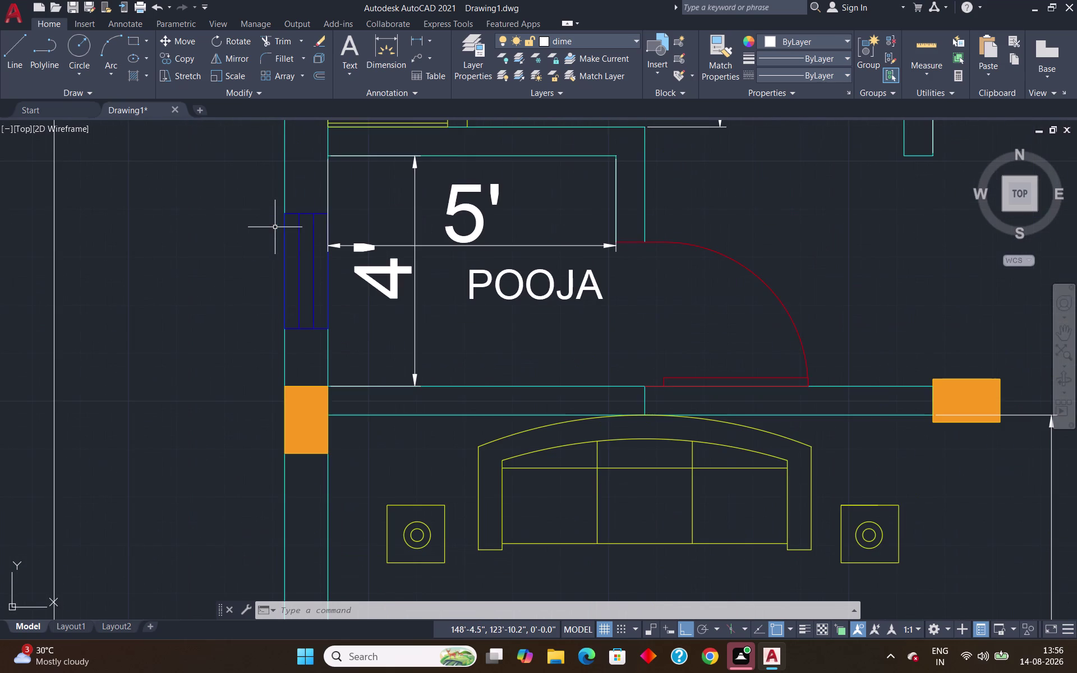
Pan out over the floor plan and restart single-line text with DT.
text(DT)
key(Return)
key(Return)
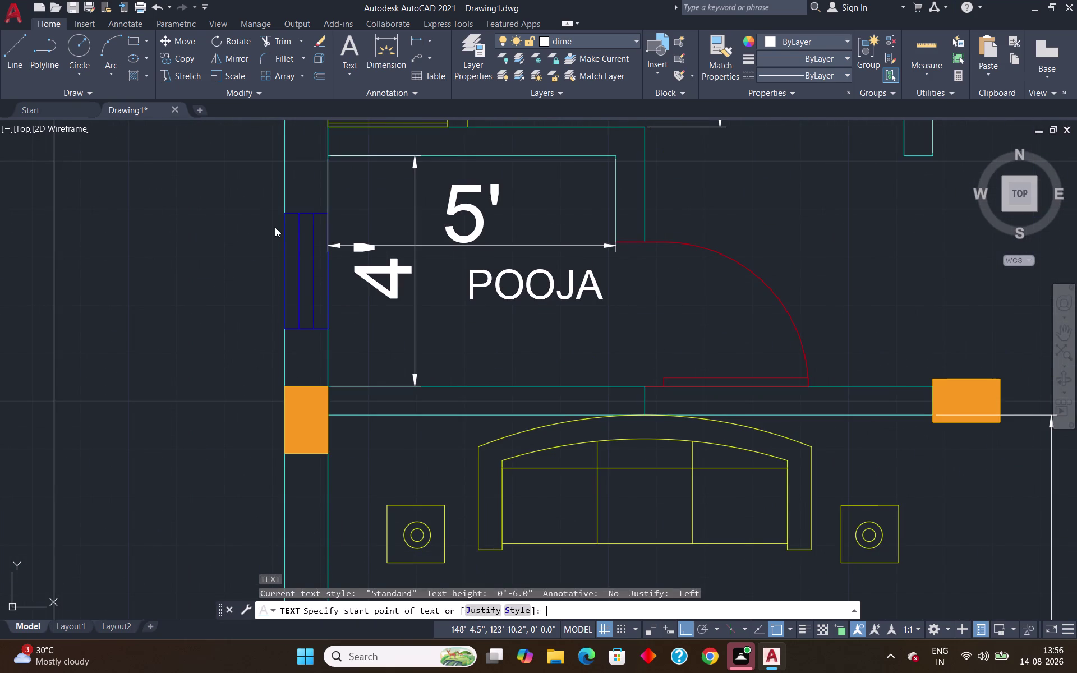
key(Escape)
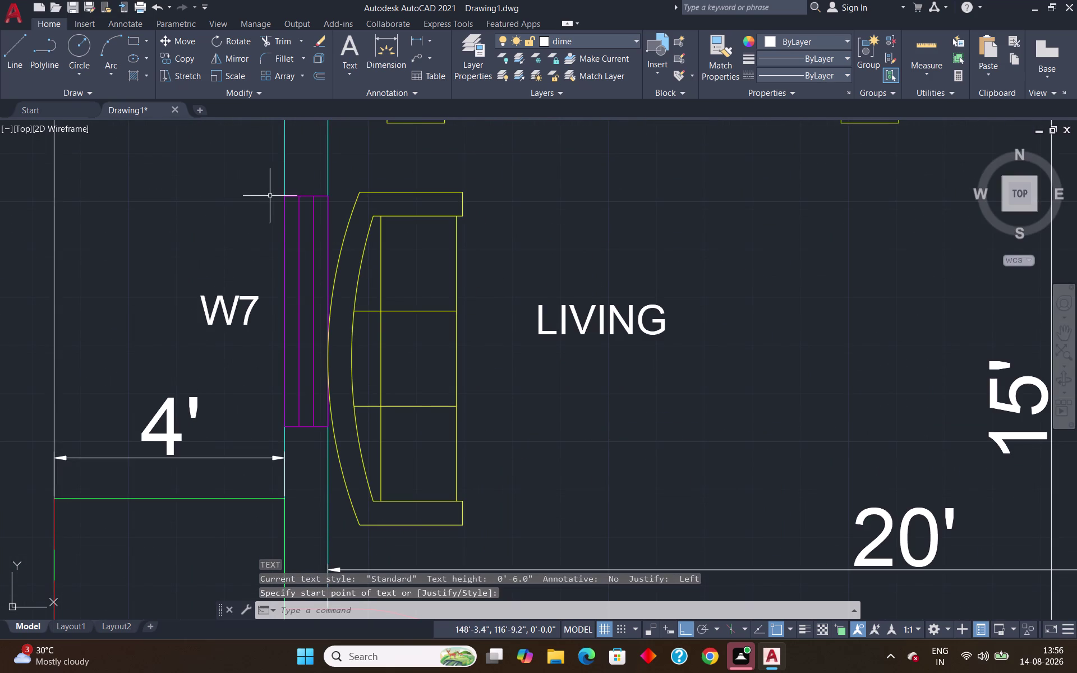
scroll(down, 3)
middle_drag(237, 210, 284, 482)
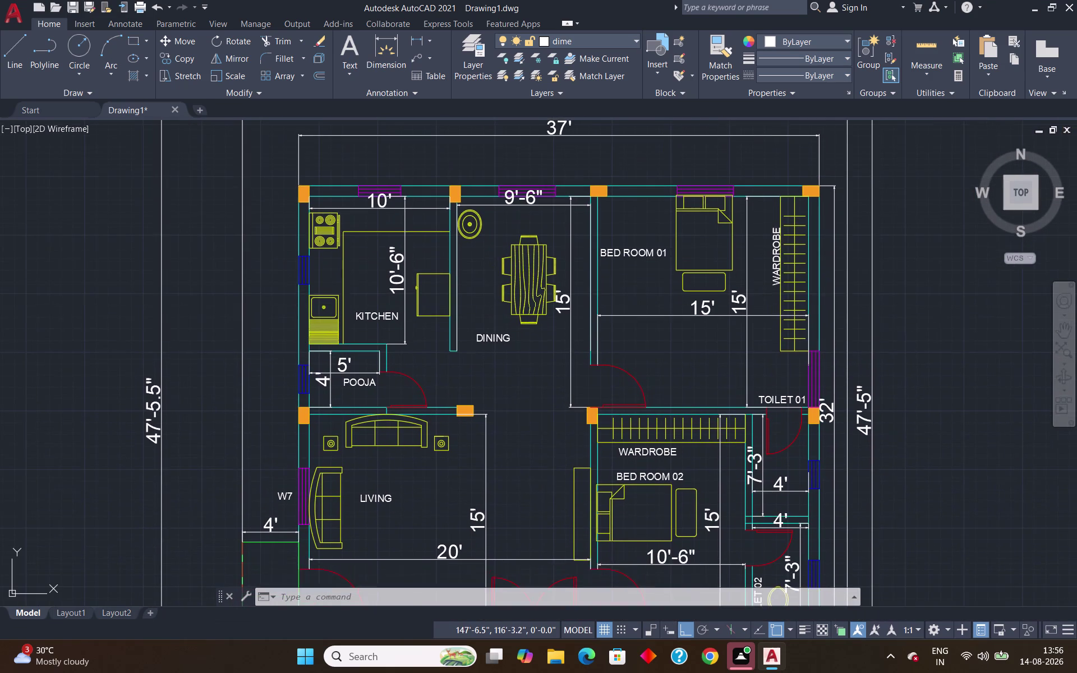
key(d)
key(t)
key(Return)
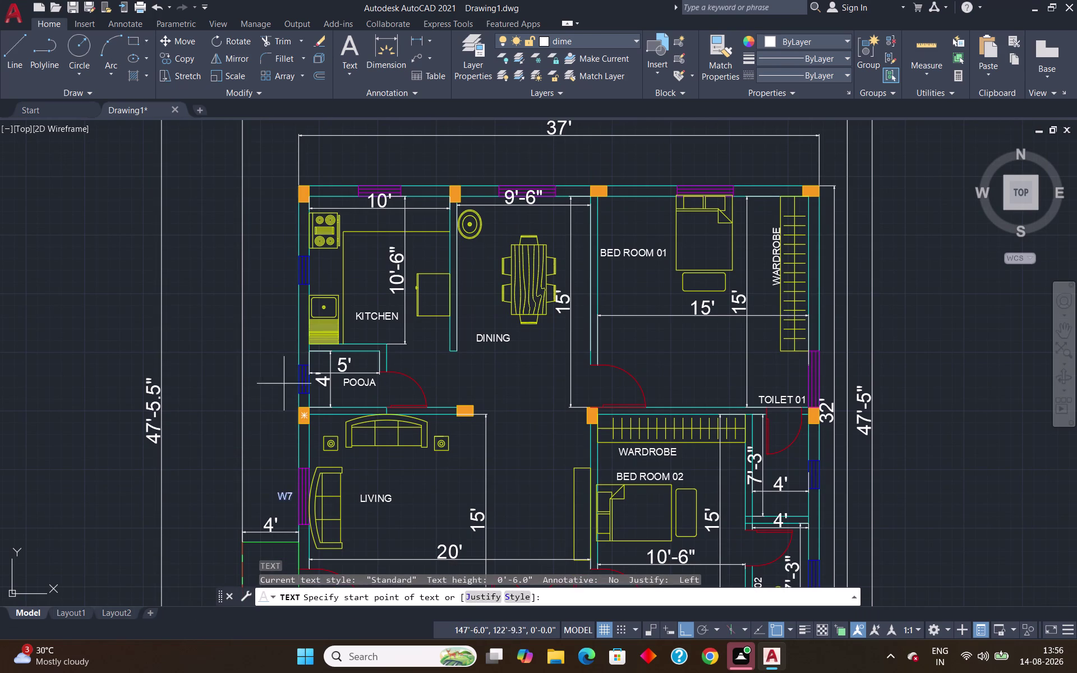
scroll(up, 3)
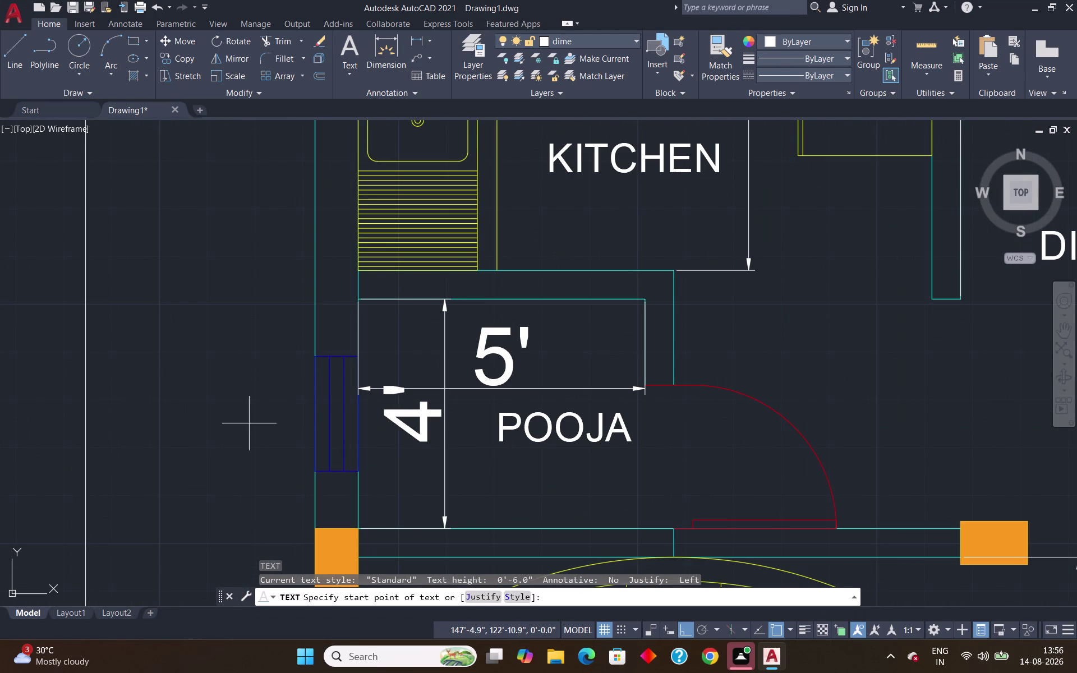
Place a 'V1' tag left of the POOJA room window at default height and rotation.
click(238, 408)
key(Return)
key(Return)
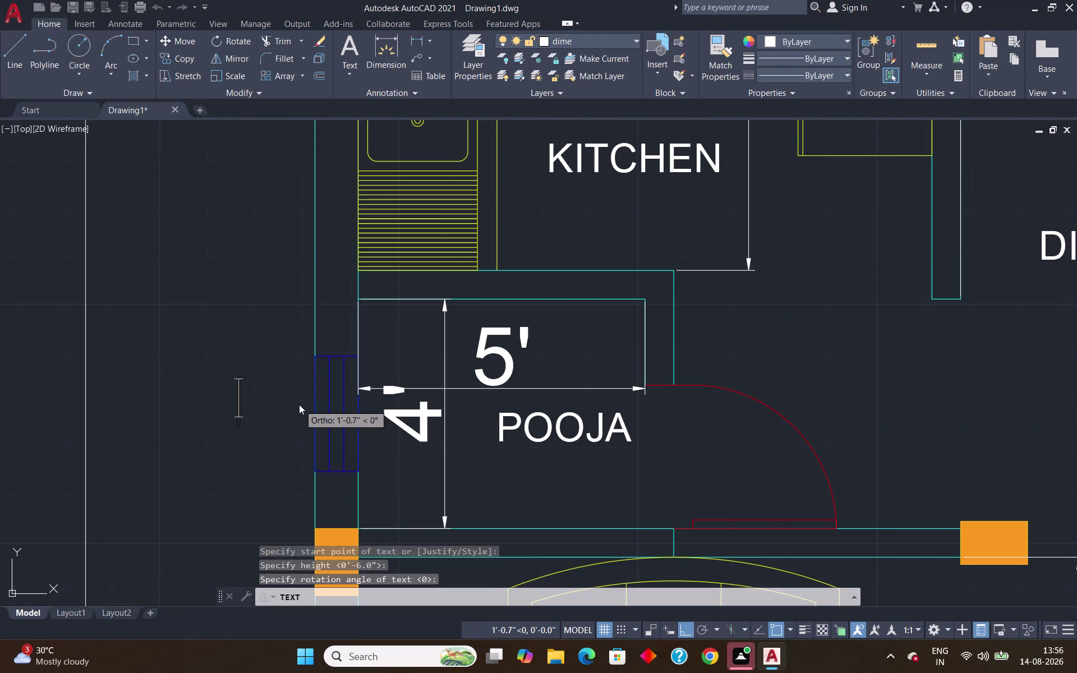
key(v)
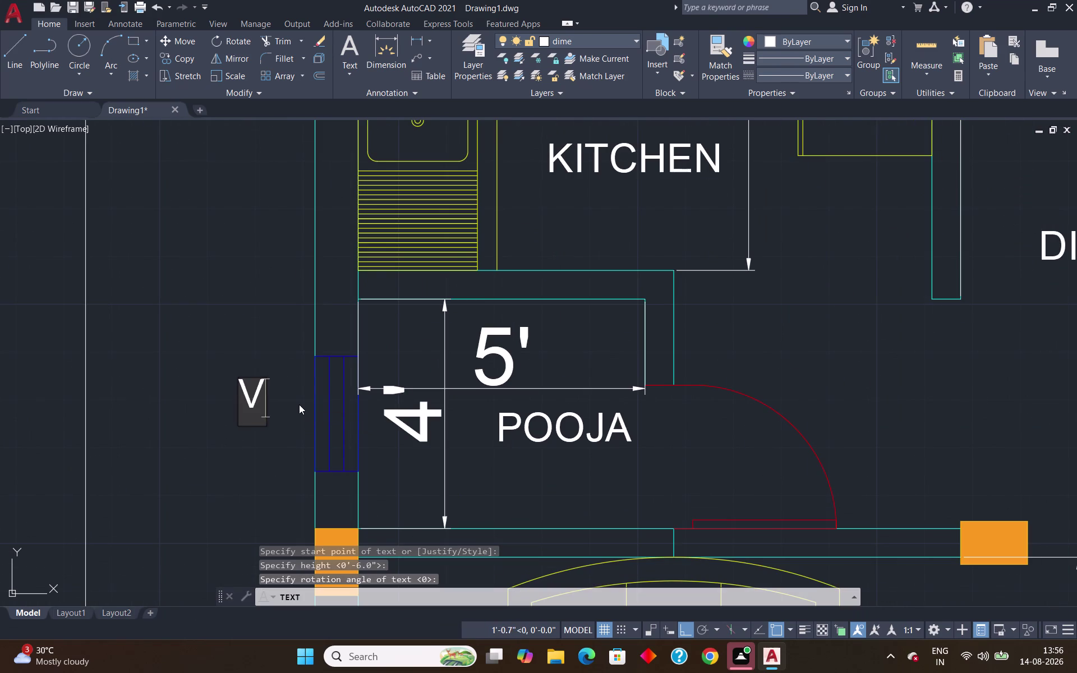
key(1)
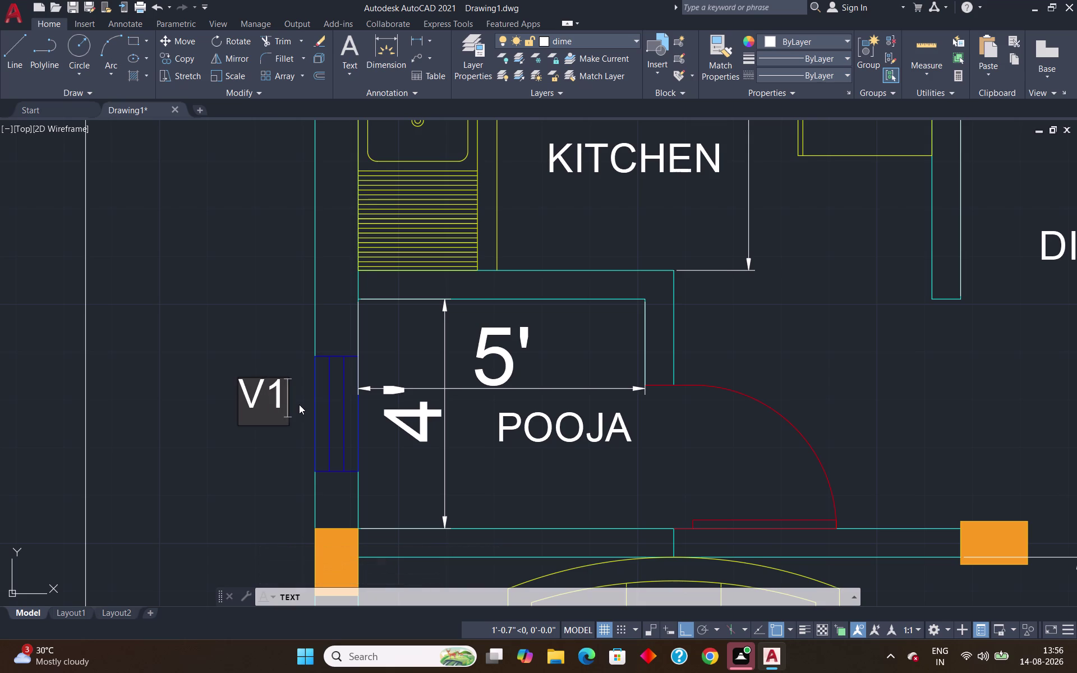
key(Return)
key(Return)
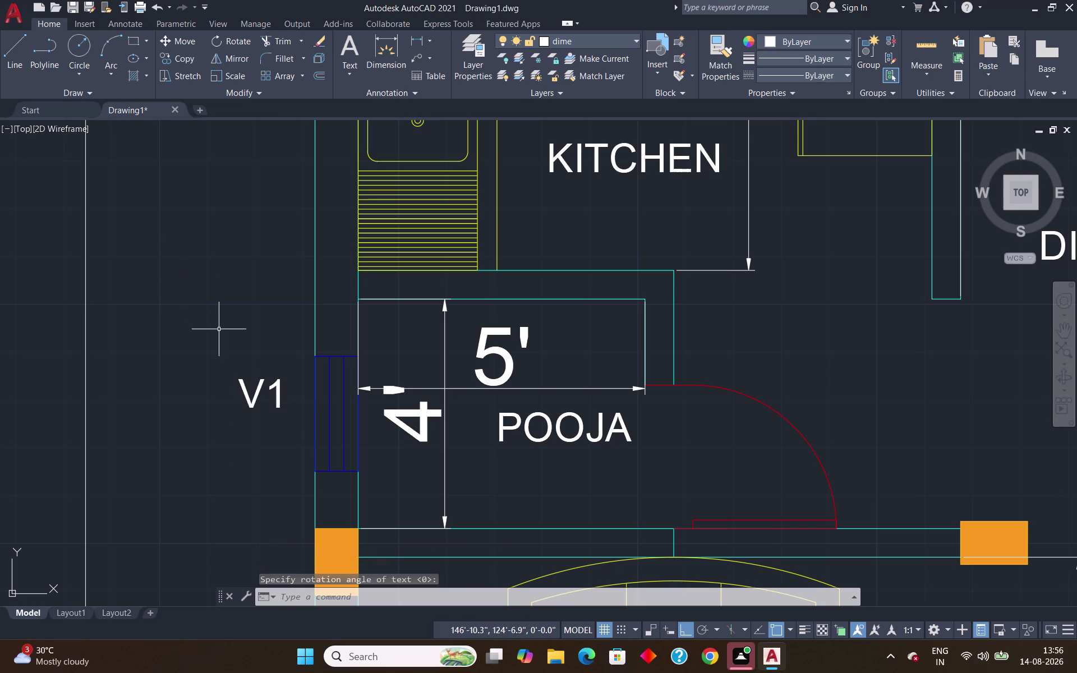
Select the V1 tag and start the ROTATE command.
click(256, 404)
text(R)
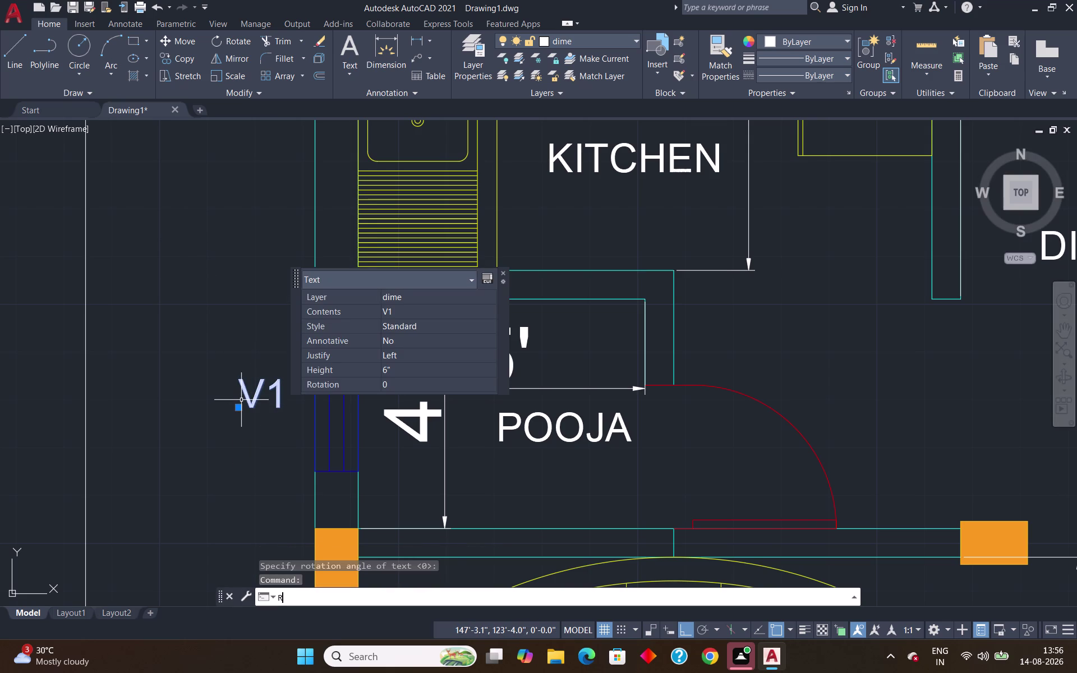
text(O)
key(Return)
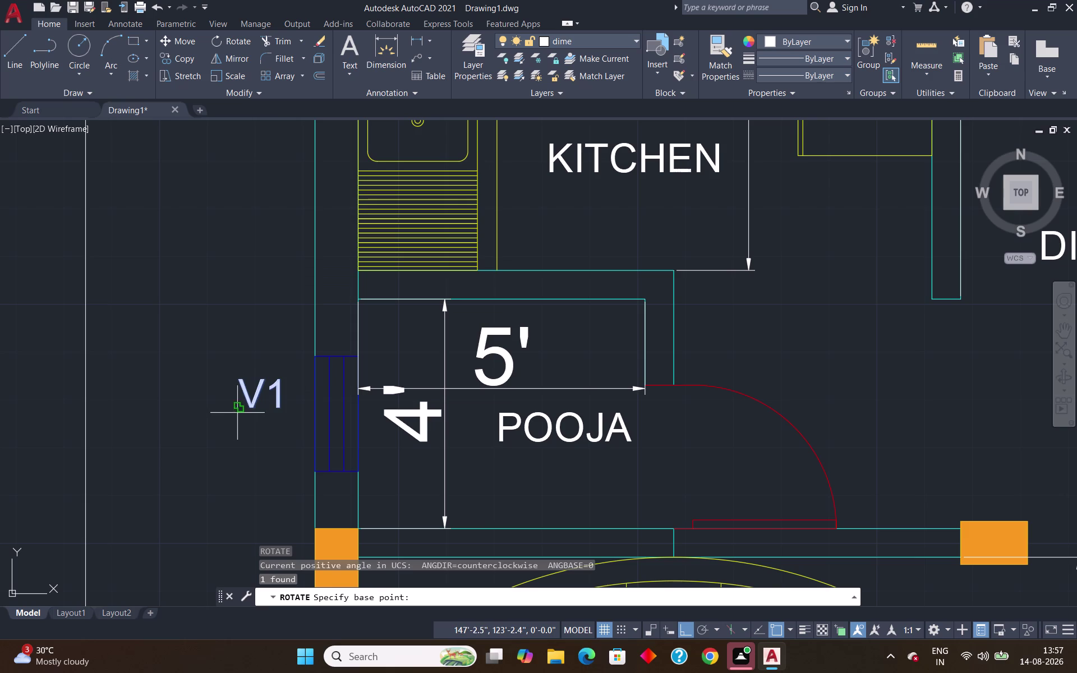
Rotate the V1 tag 90° so it runs vertically.
click(240, 407)
click(239, 373)
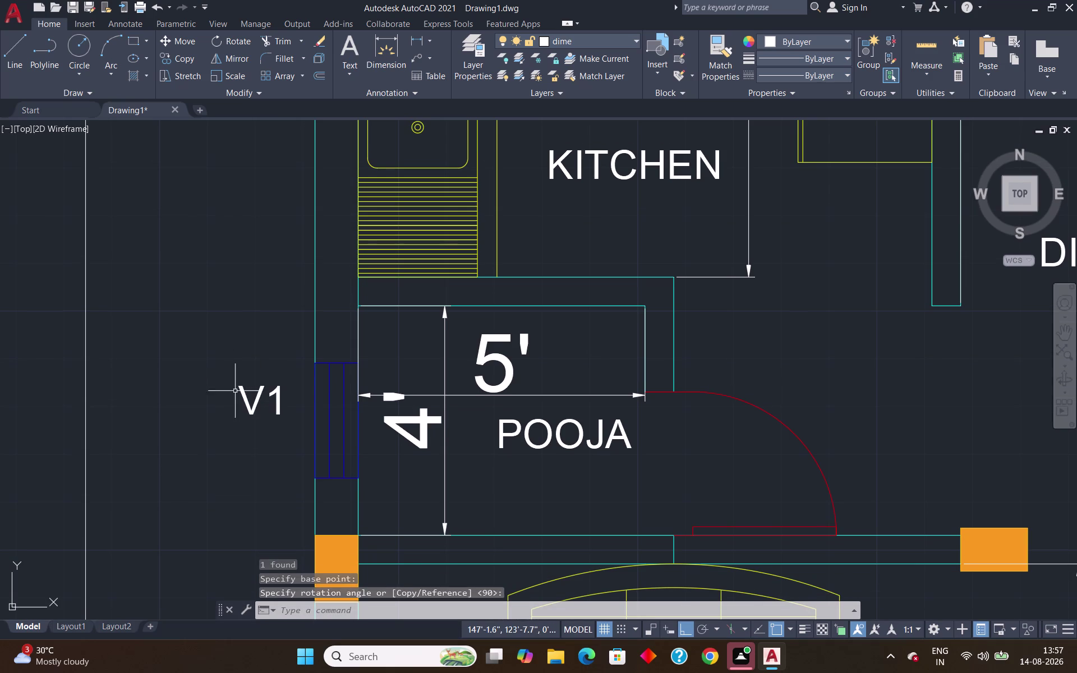
click(247, 407)
text(R)
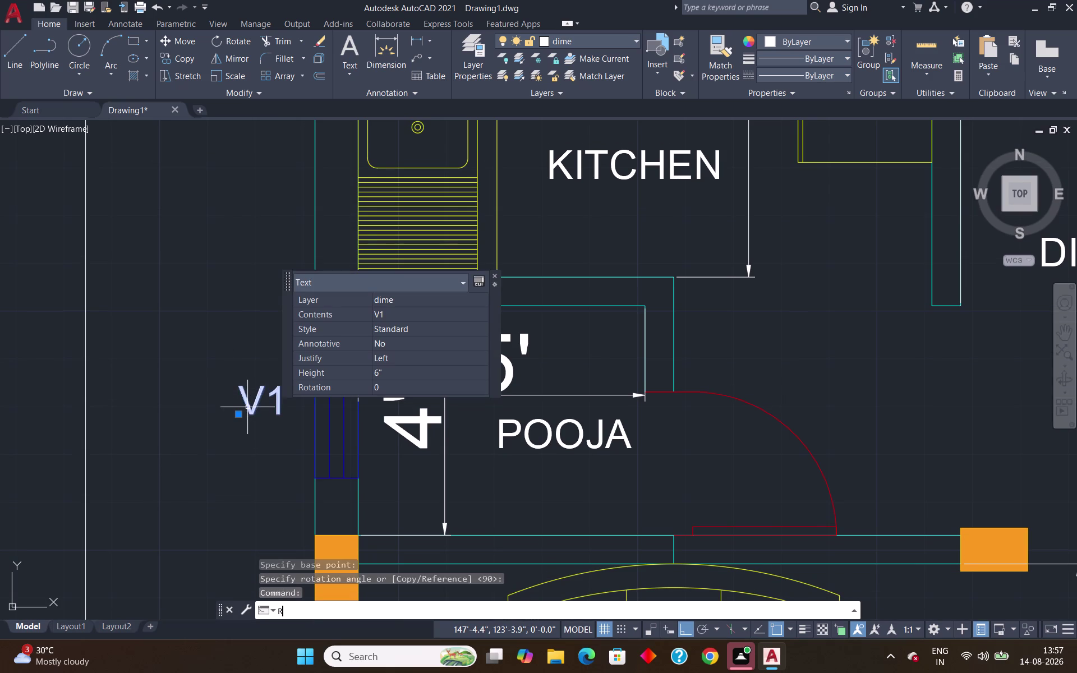
text(O)
key(Return)
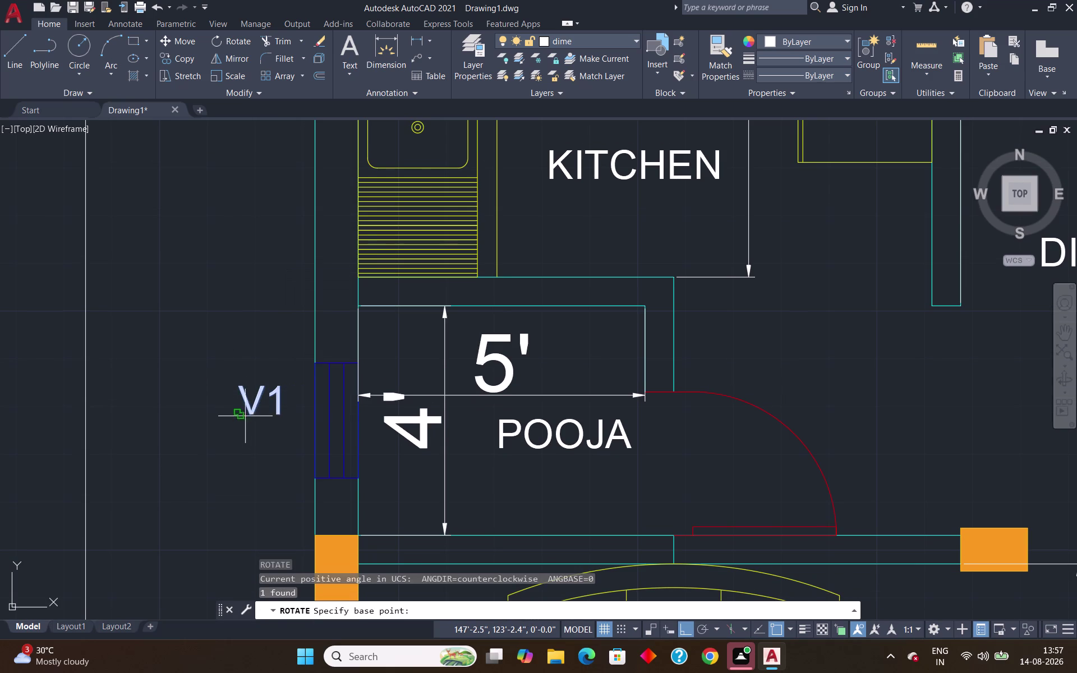
drag(875, 0, 1076, 0)
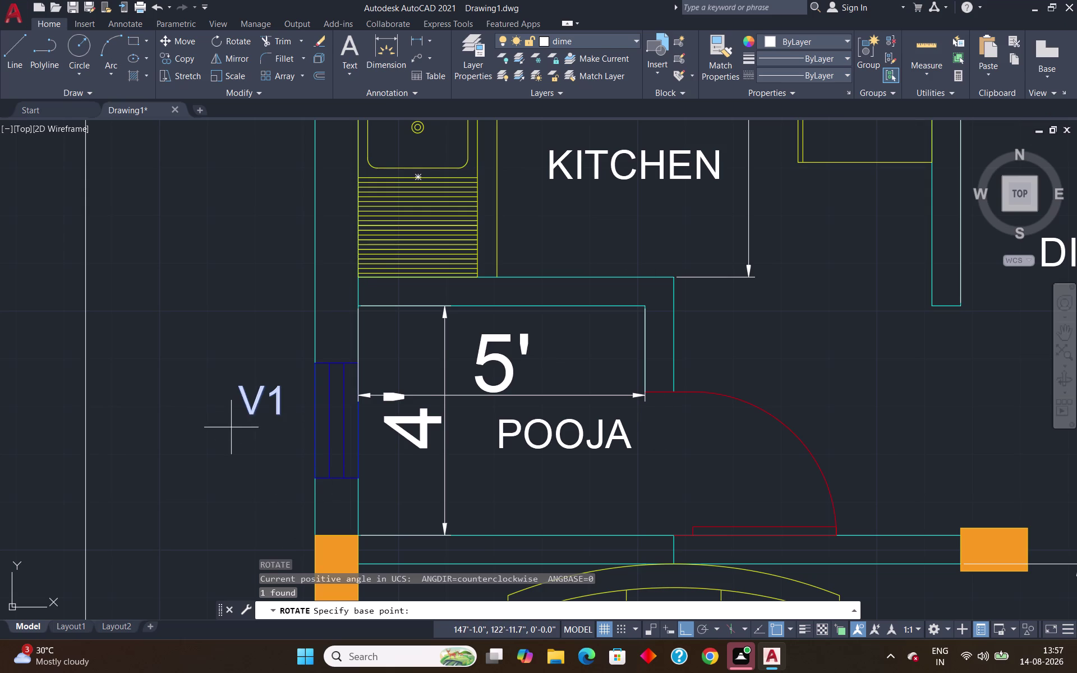
click(239, 412)
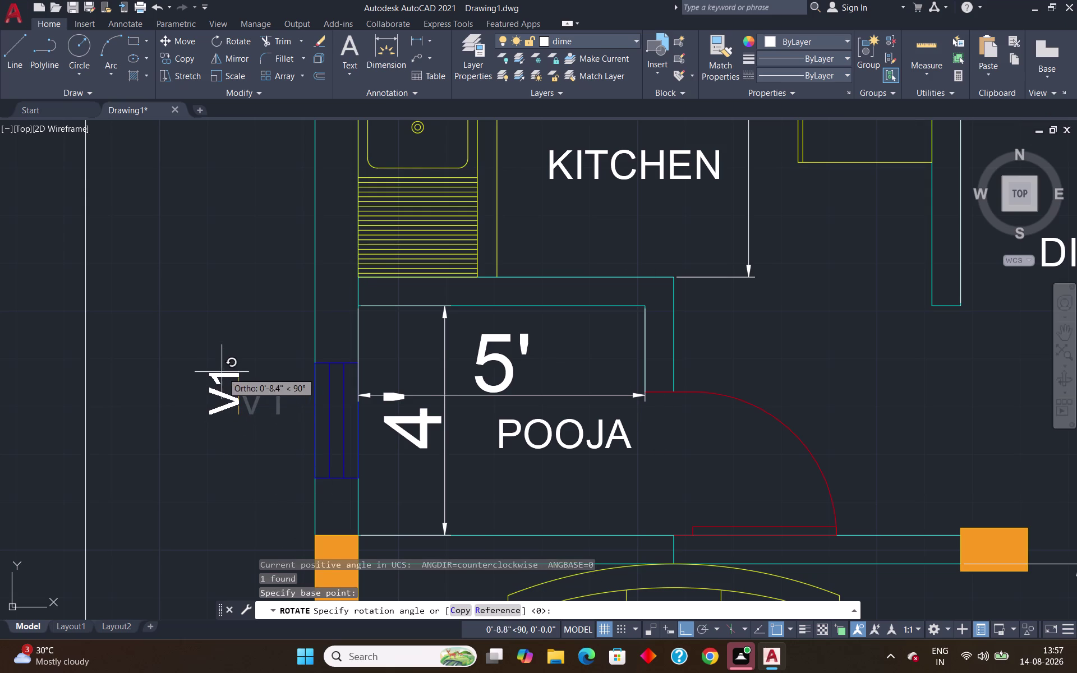
click(214, 348)
Grip-move the vertical V1 tag right up against the pooja room's window frame.
click(236, 402)
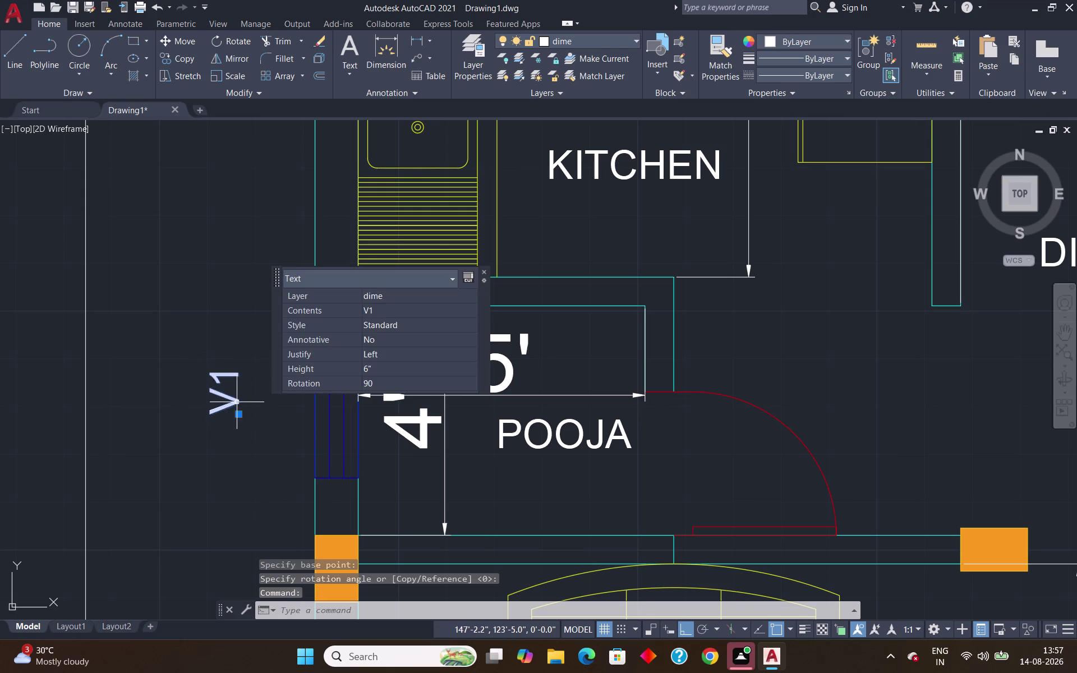
click(241, 412)
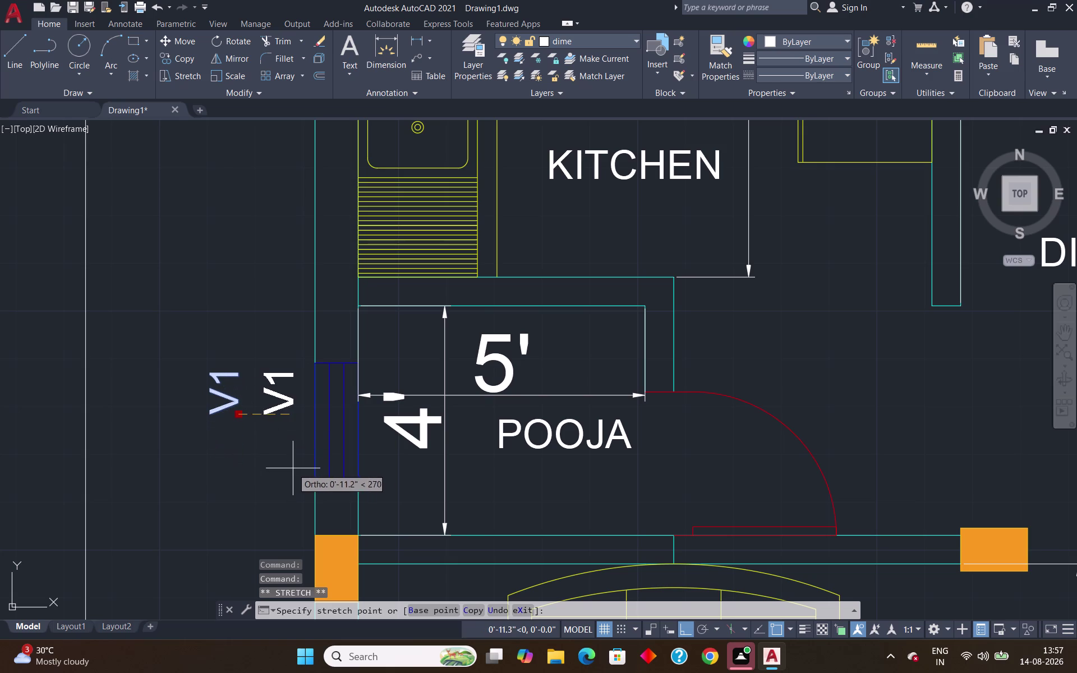
click(293, 462)
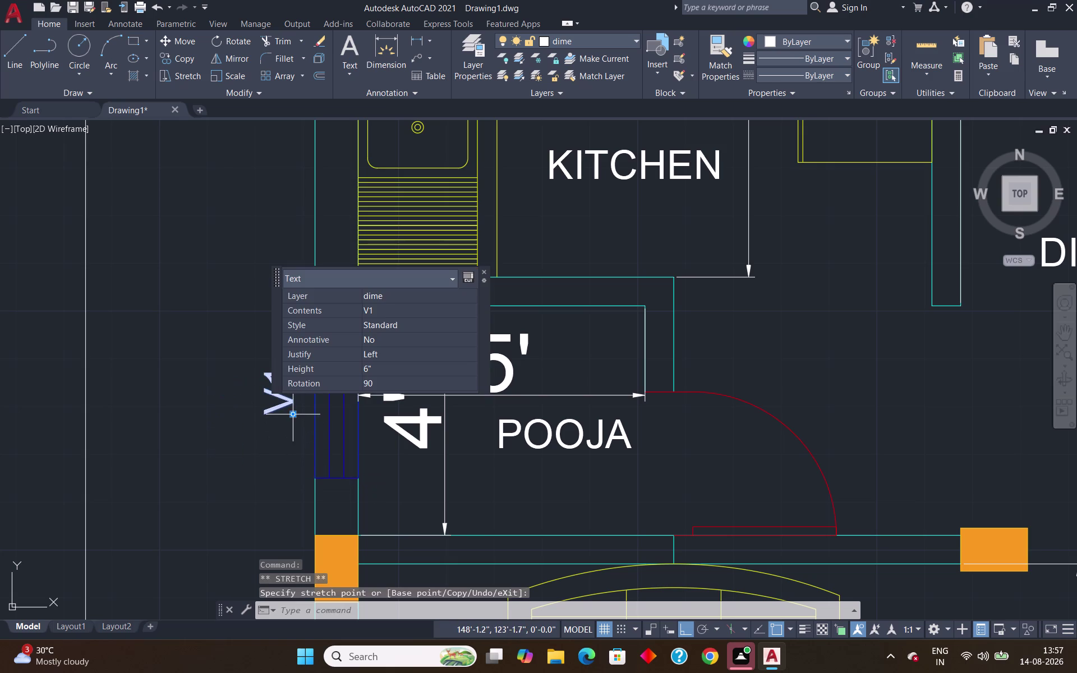
click(292, 415)
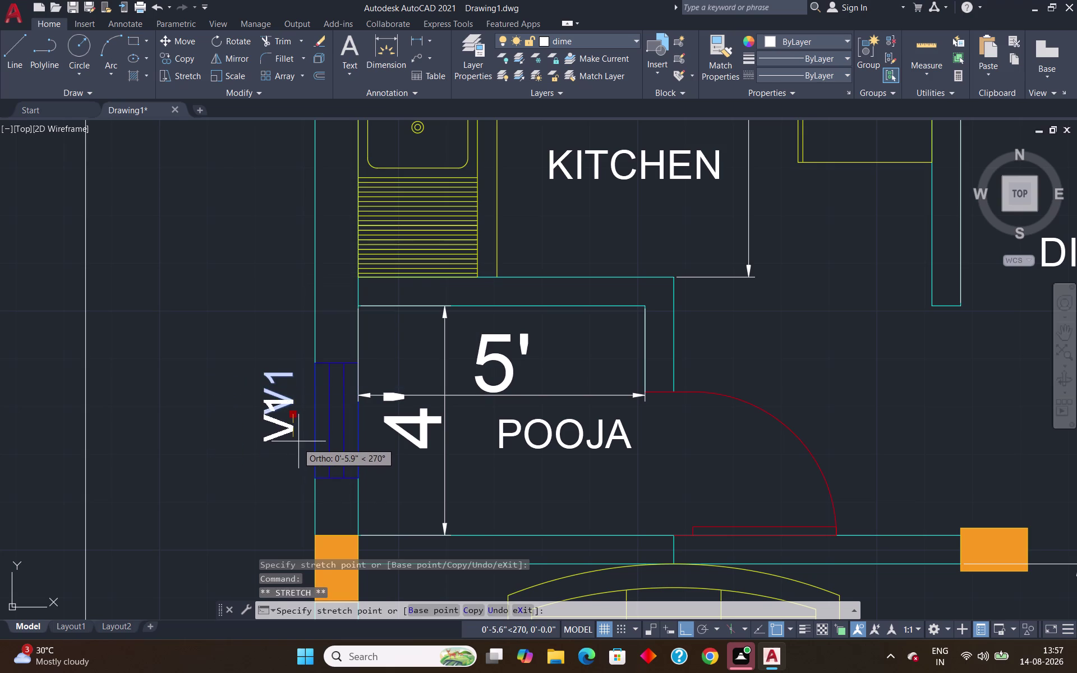
click(304, 436)
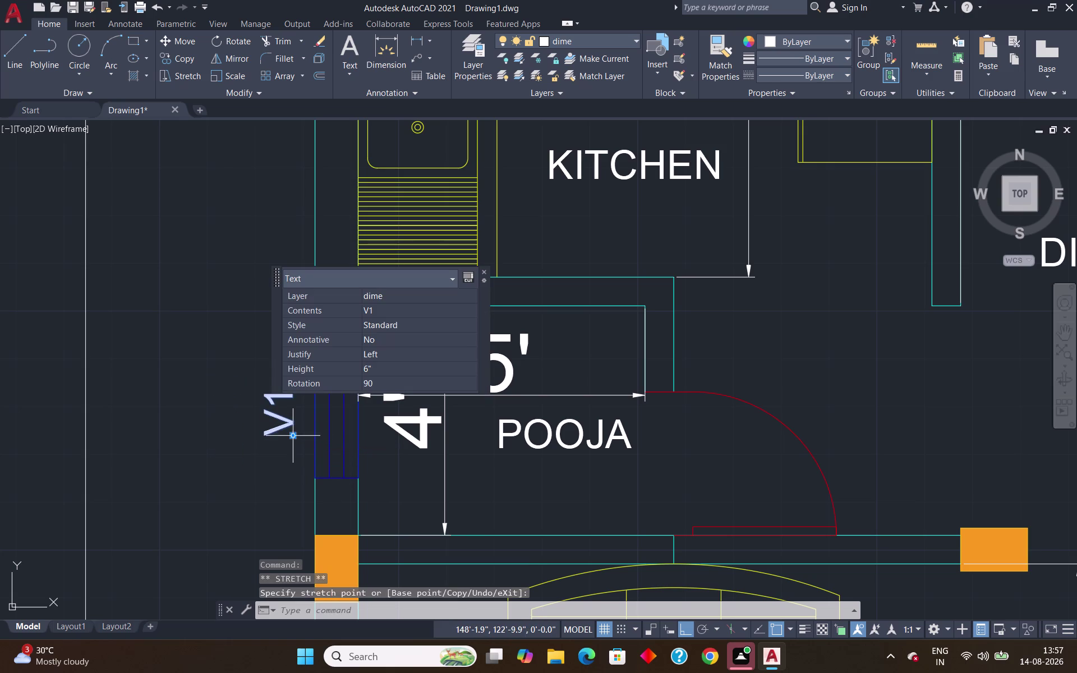
click(292, 435)
click(305, 437)
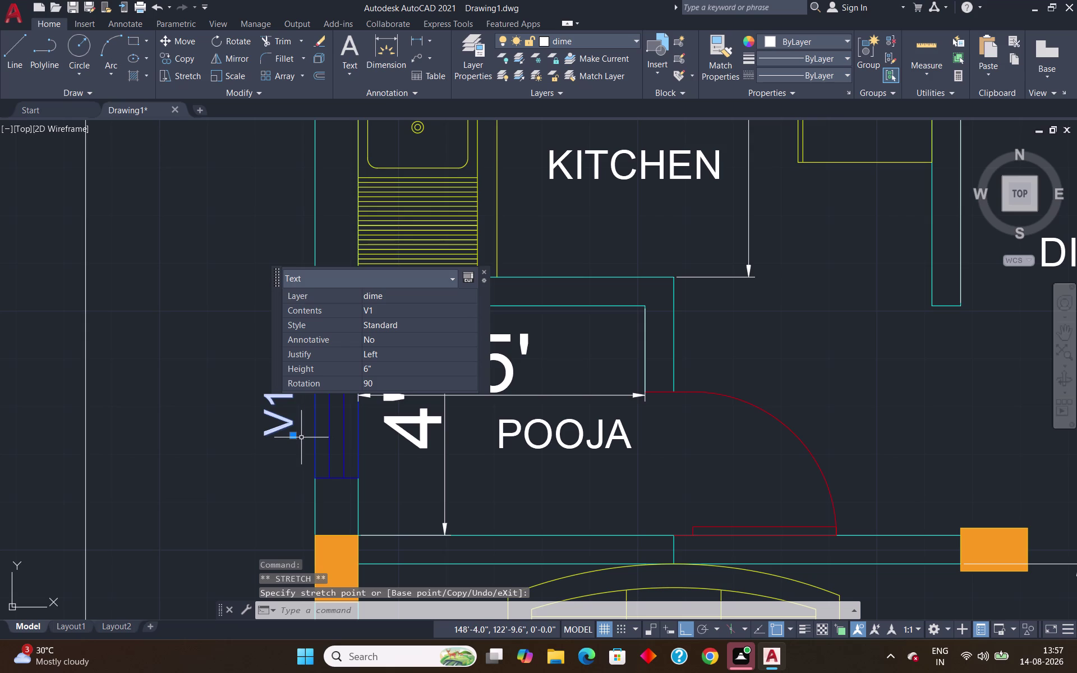
click(292, 437)
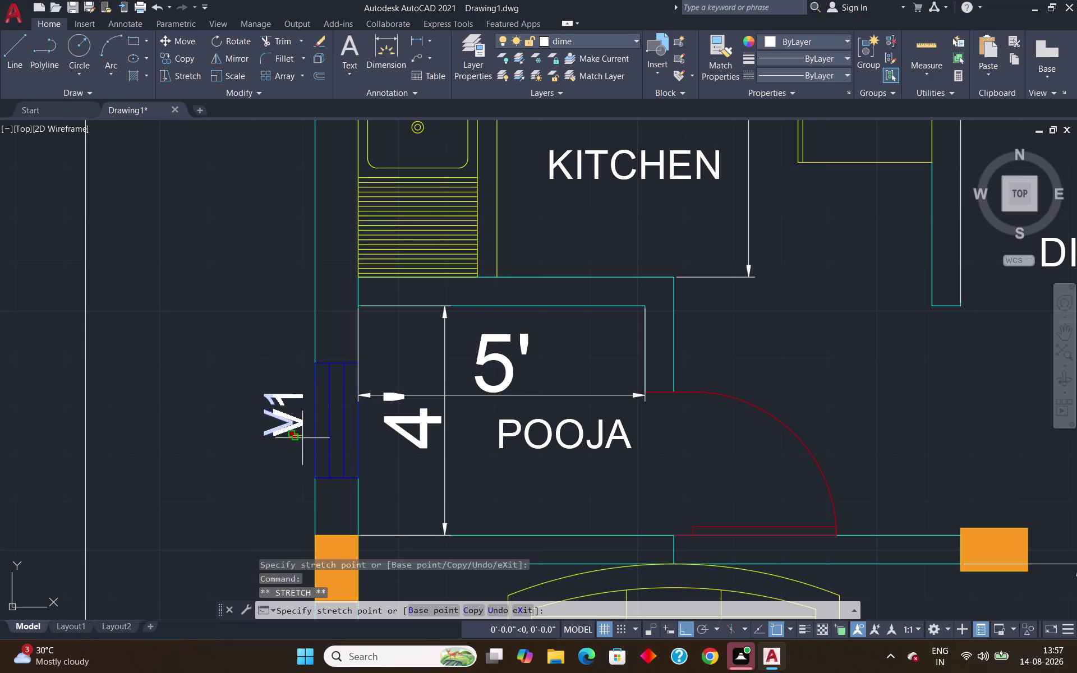
click(303, 438)
click(291, 438)
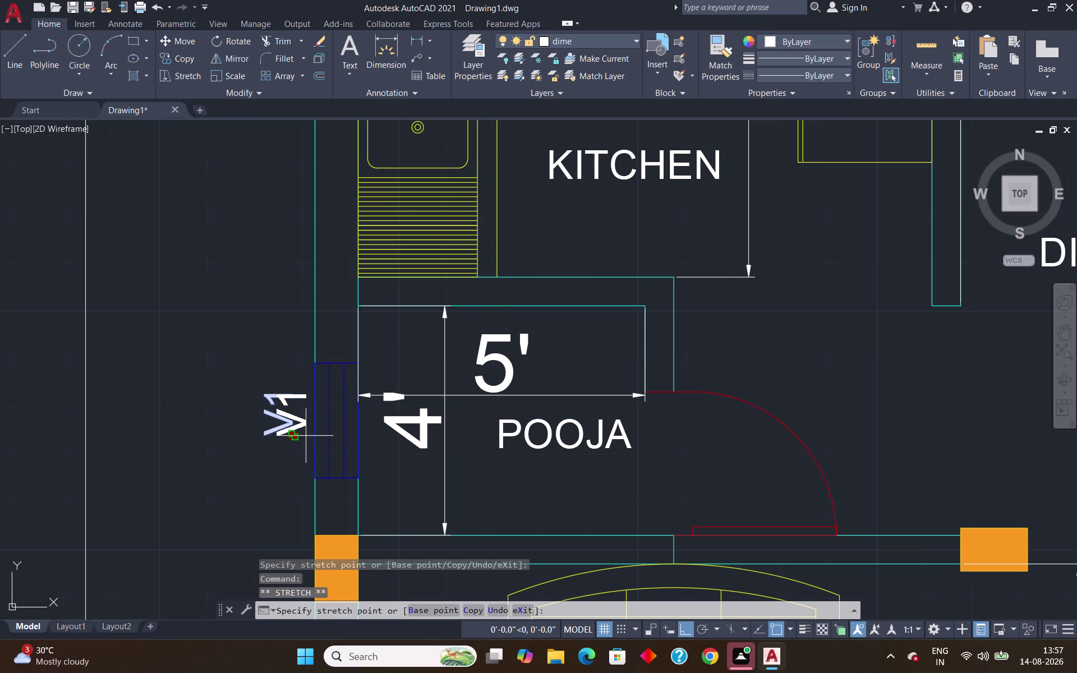
click(307, 436)
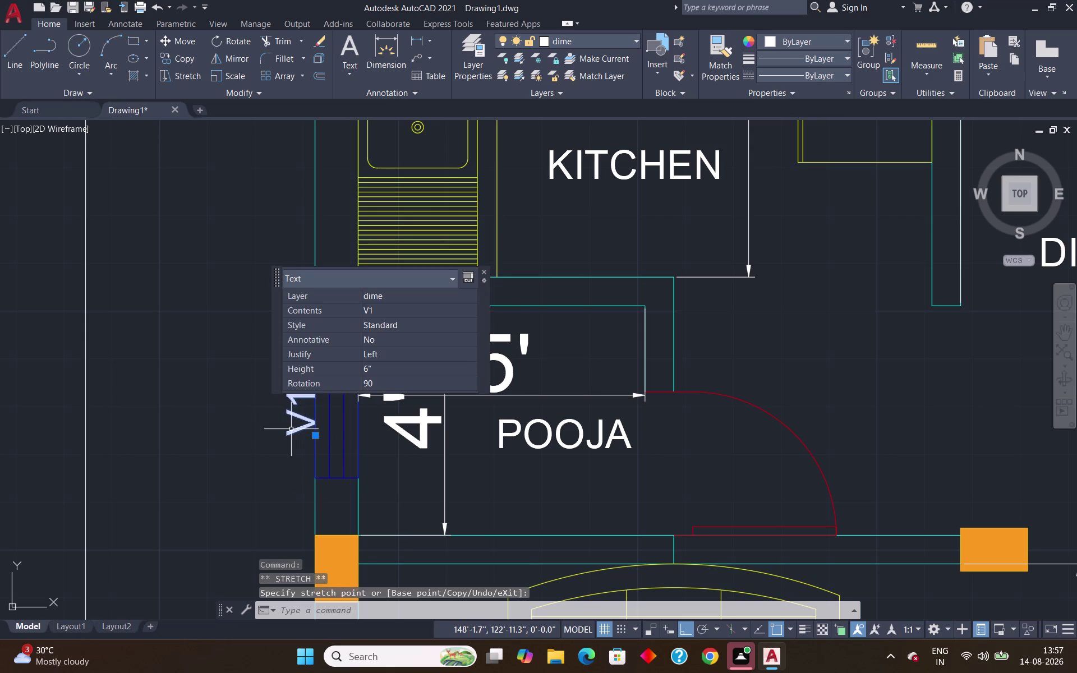
key(Escape)
Copy the V1 tag up to the kitchen's upper side-wall ventilator.
scroll(down, 3)
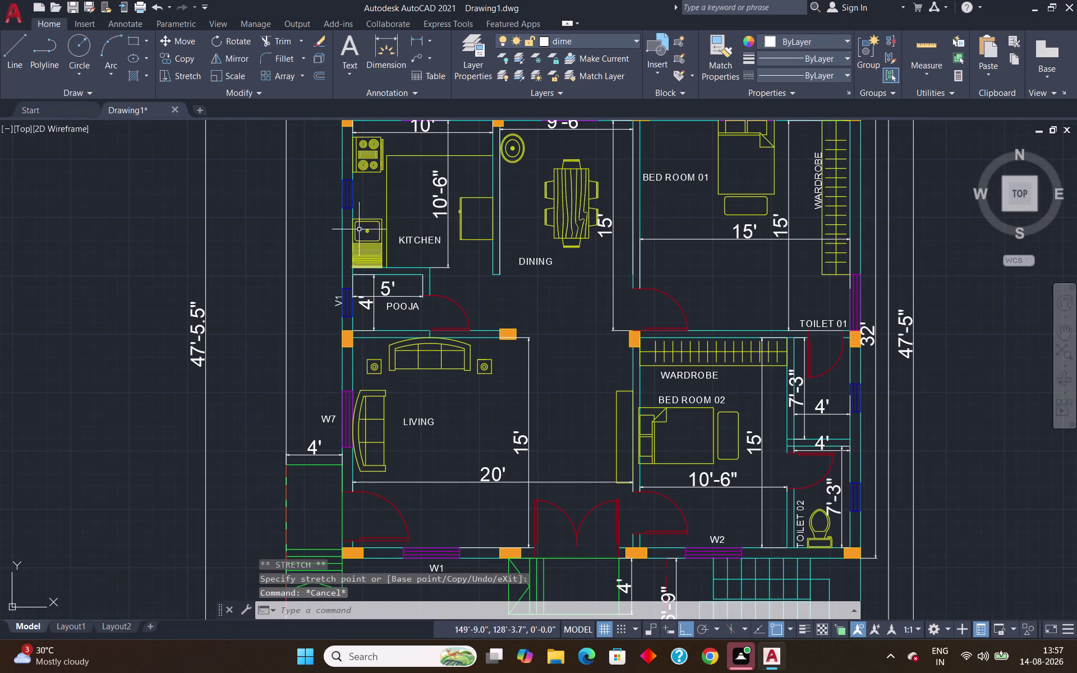
scroll(up, 3)
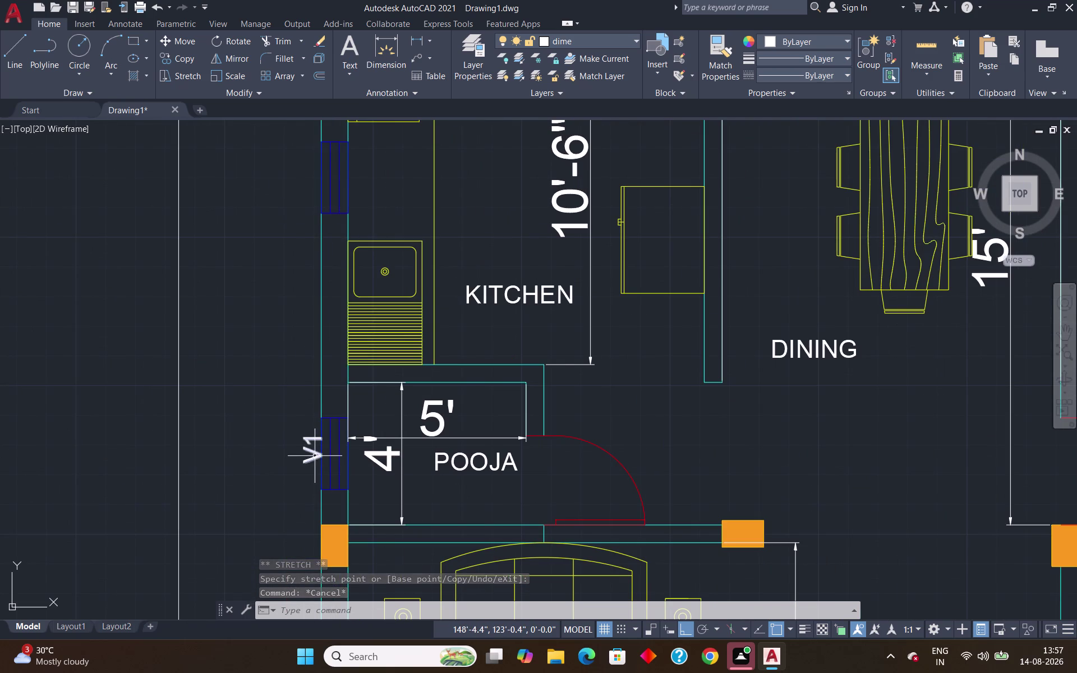
click(314, 455)
text(CO)
key(Return)
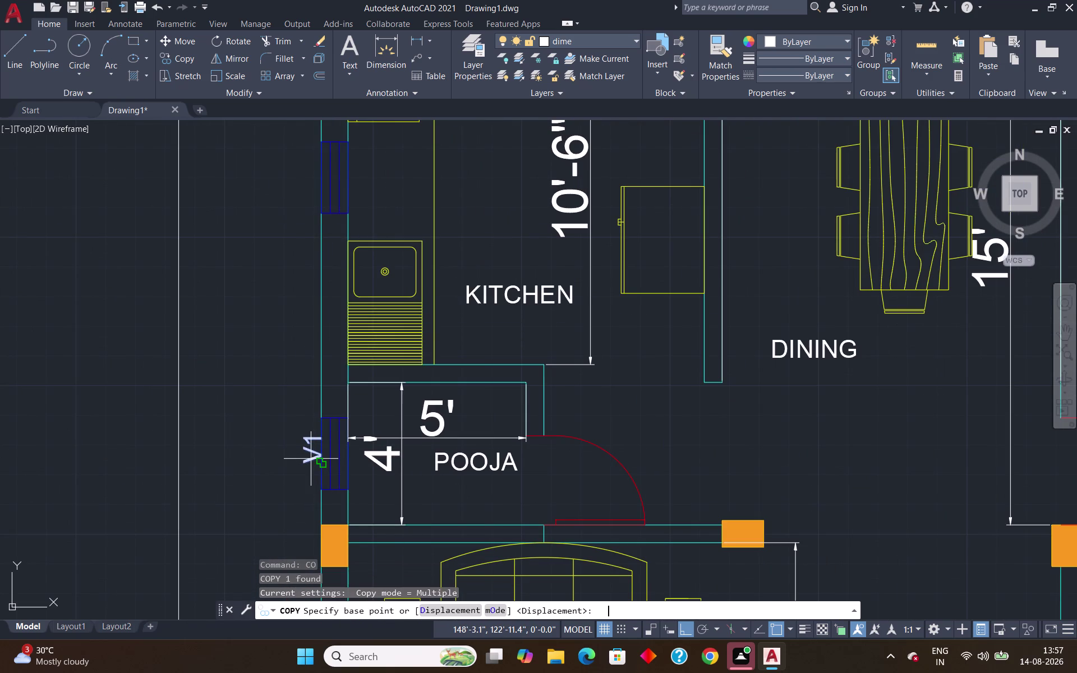
click(315, 458)
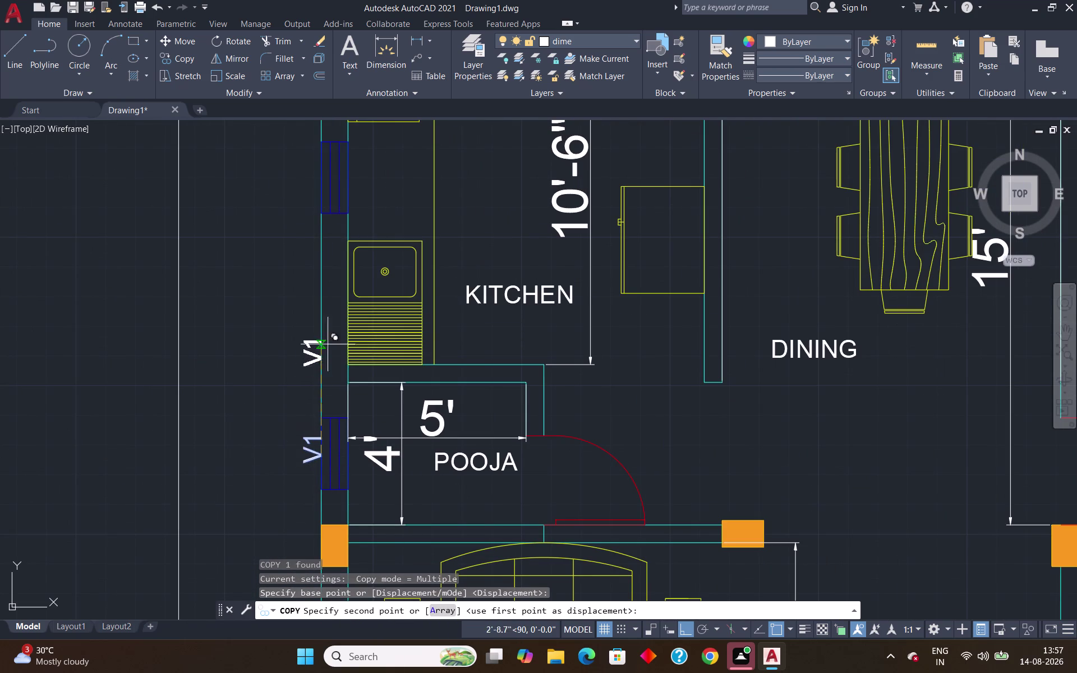
click(290, 176)
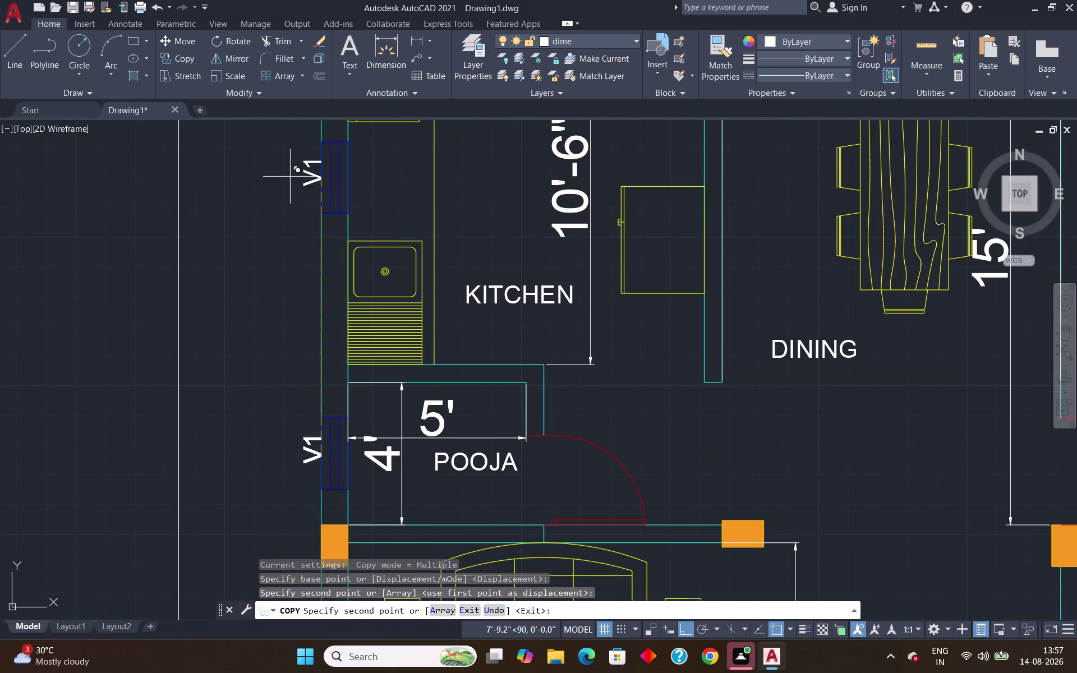
key(Escape)
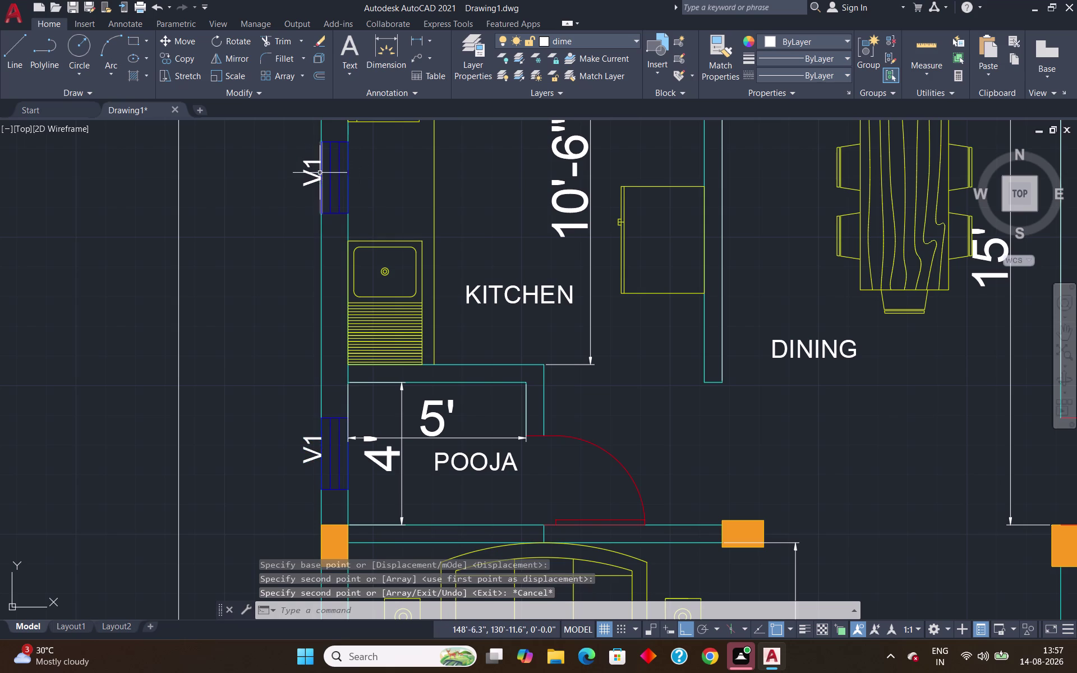
Edit the copied tag's text to read 'V2'.
double_click(314, 173)
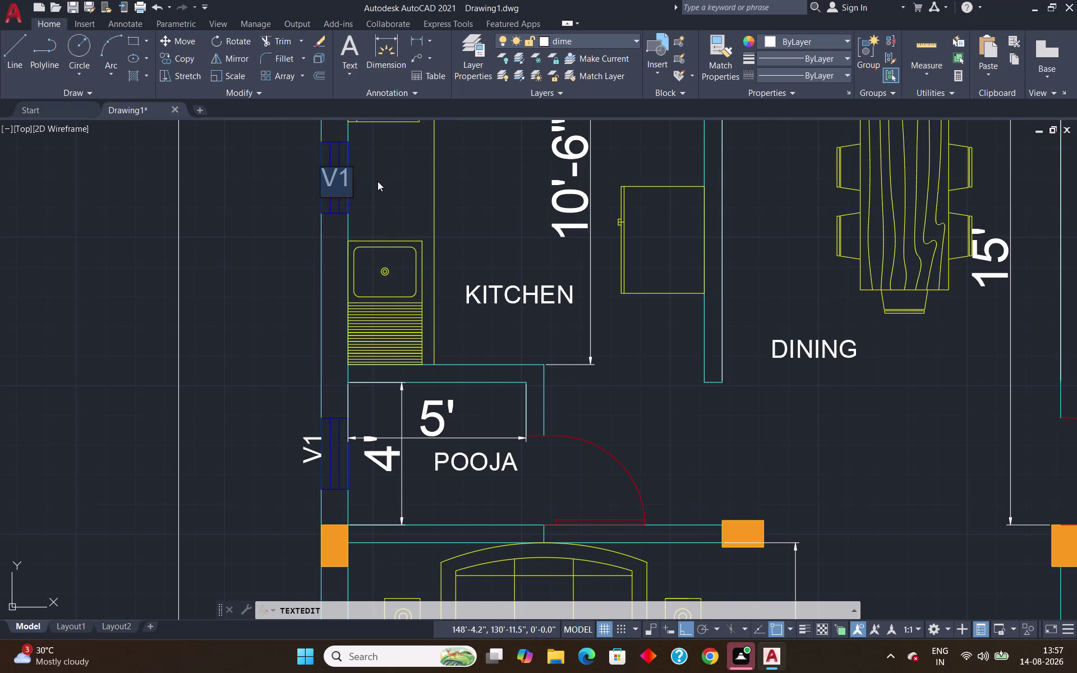
key(BackSpace)
text(V)
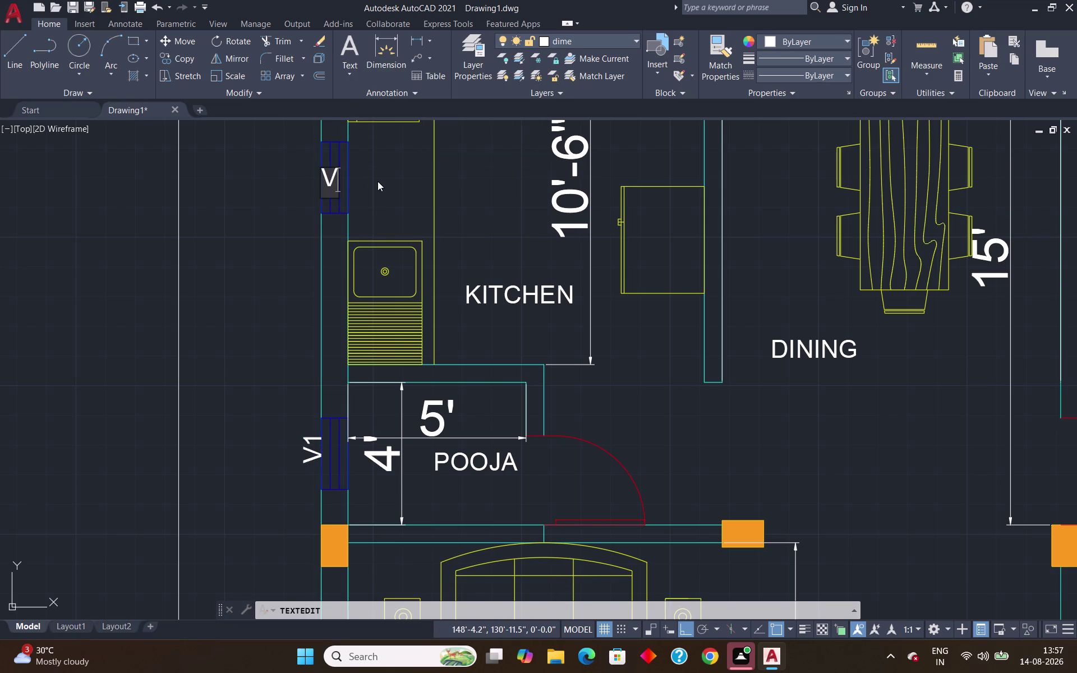
text(2)
key(Return)
key(Return)
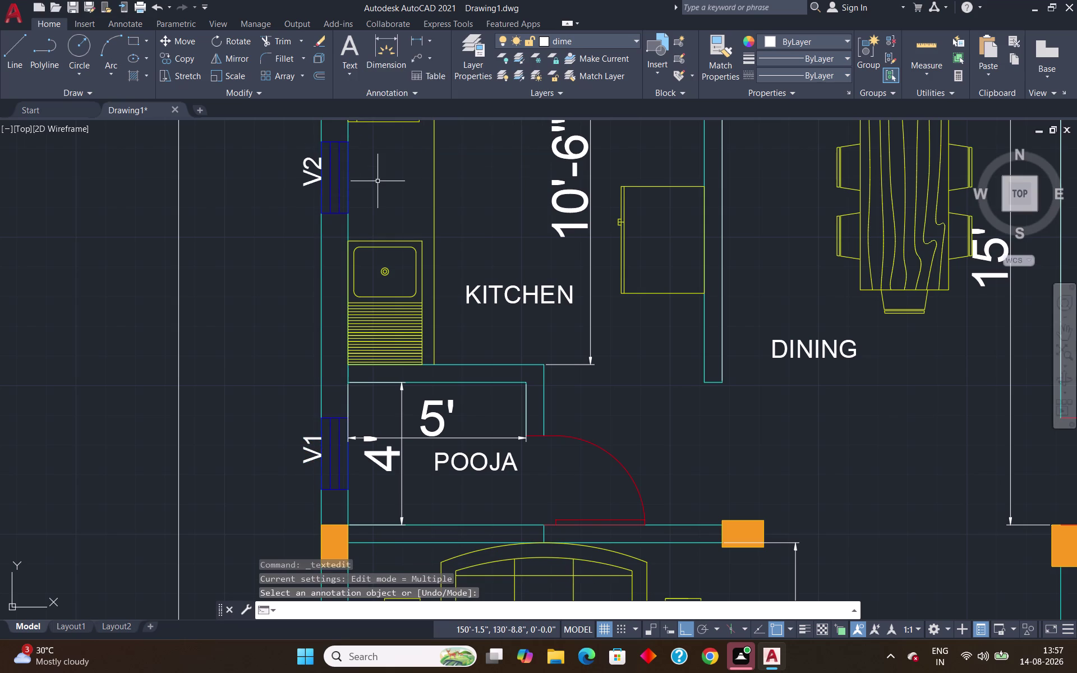
key(Escape)
Zoom to the kitchen's top wall and start a new single-line text.
scroll(down, 3)
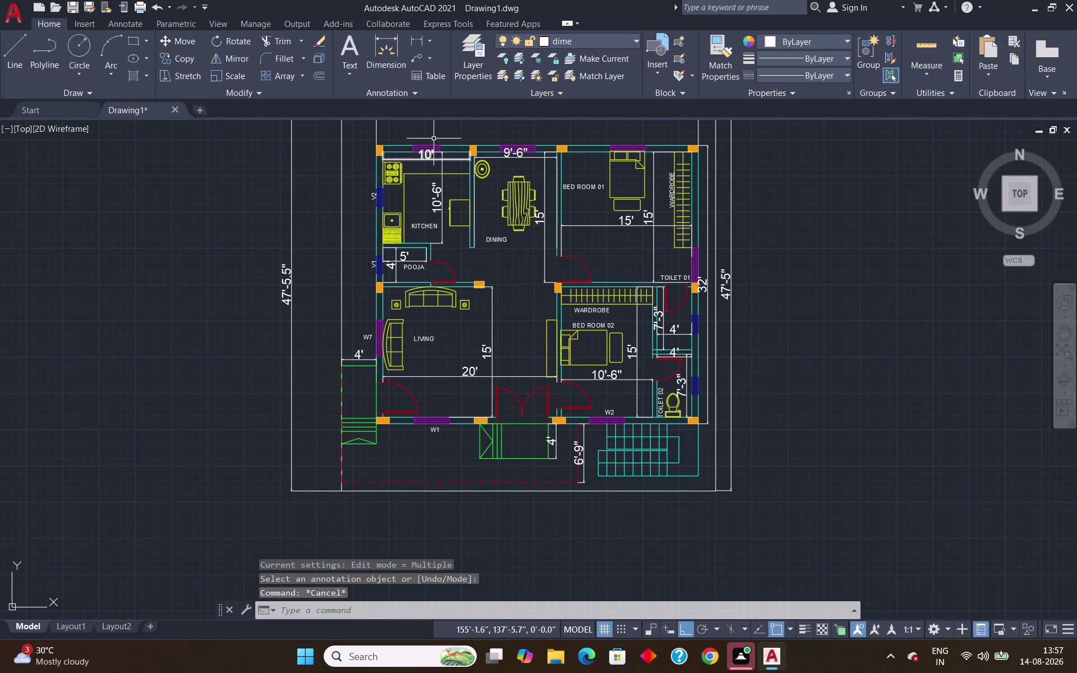
scroll(up, 3)
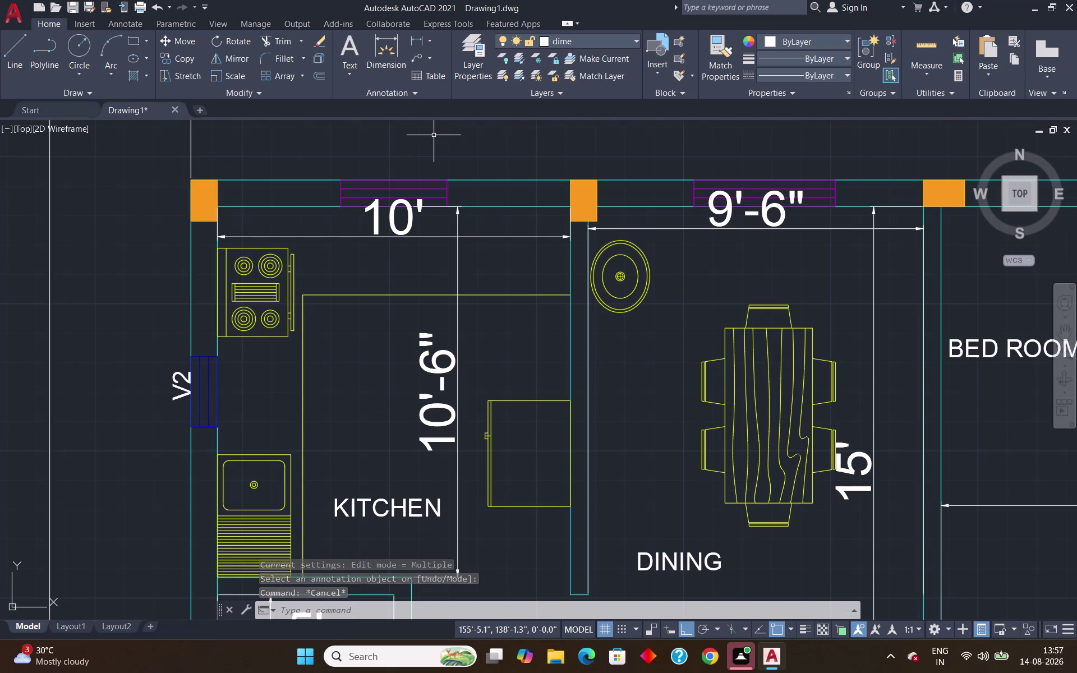
text(DT)
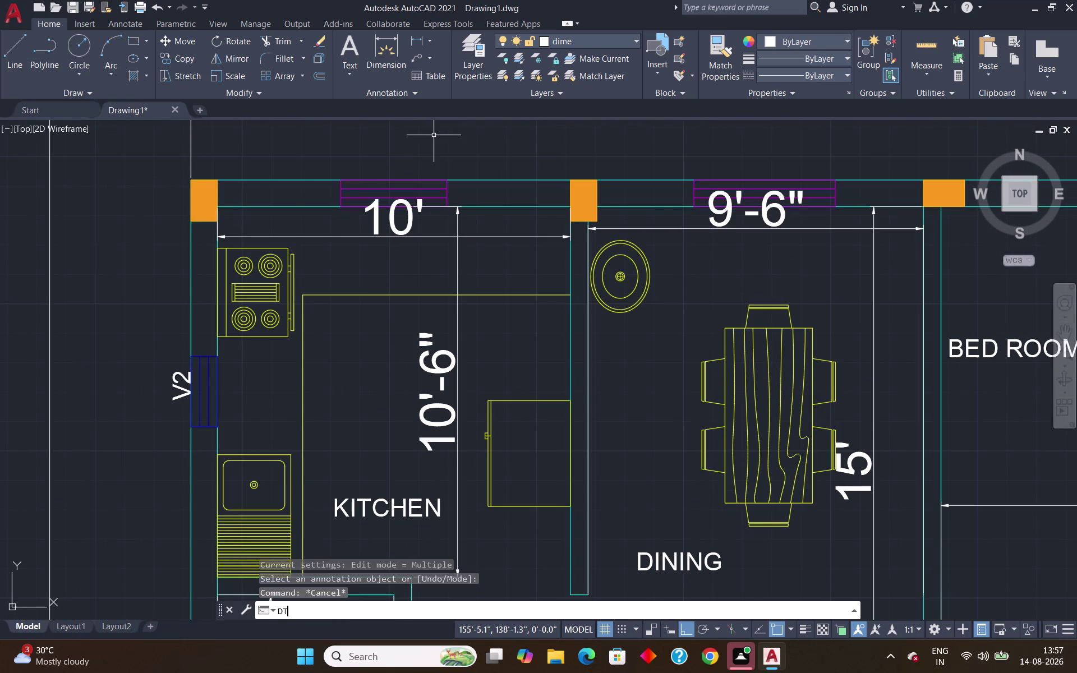
key(Return)
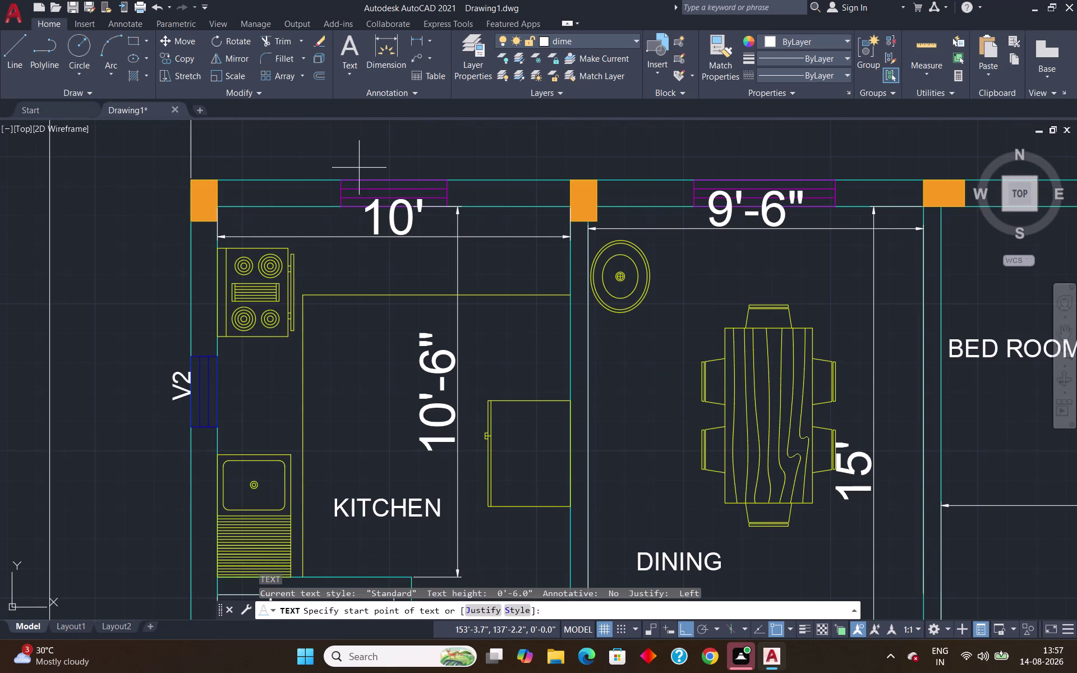
Place a 'W6' tag above the kitchen's top-wall window.
click(359, 162)
key(Return)
key(Return)
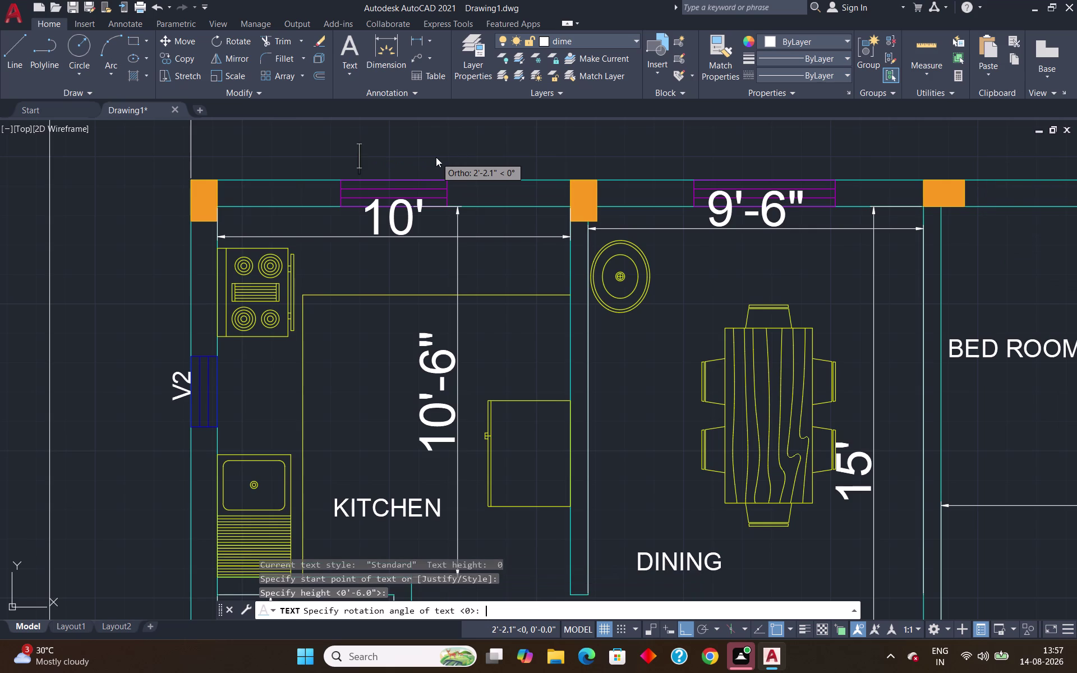
key(w)
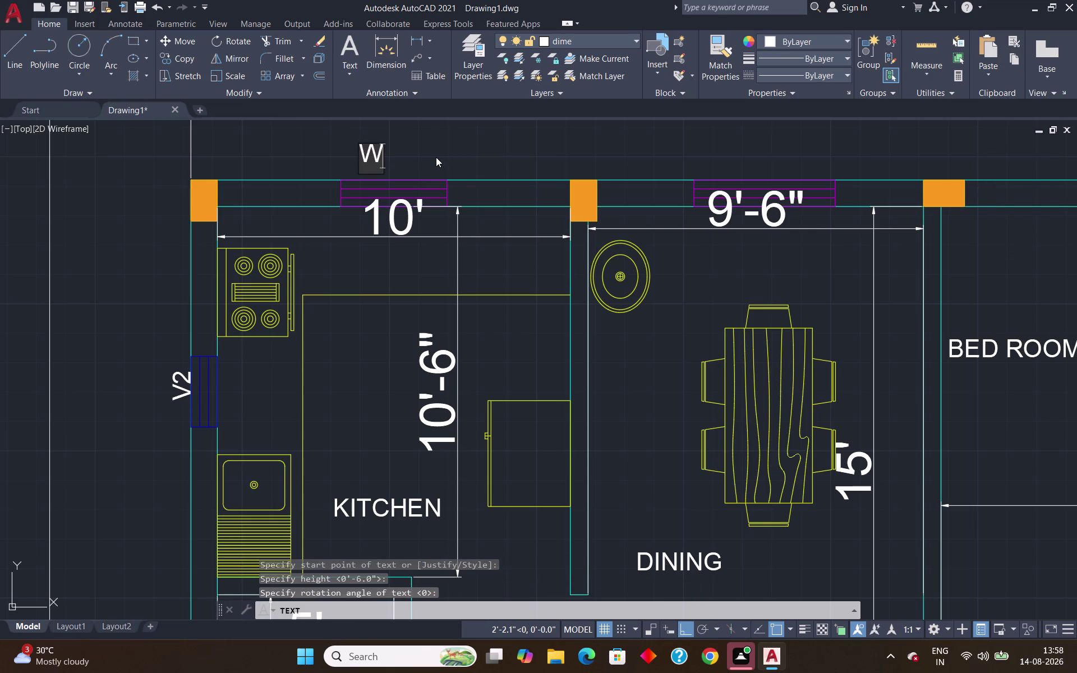
key(6)
key(Return)
key(Return)
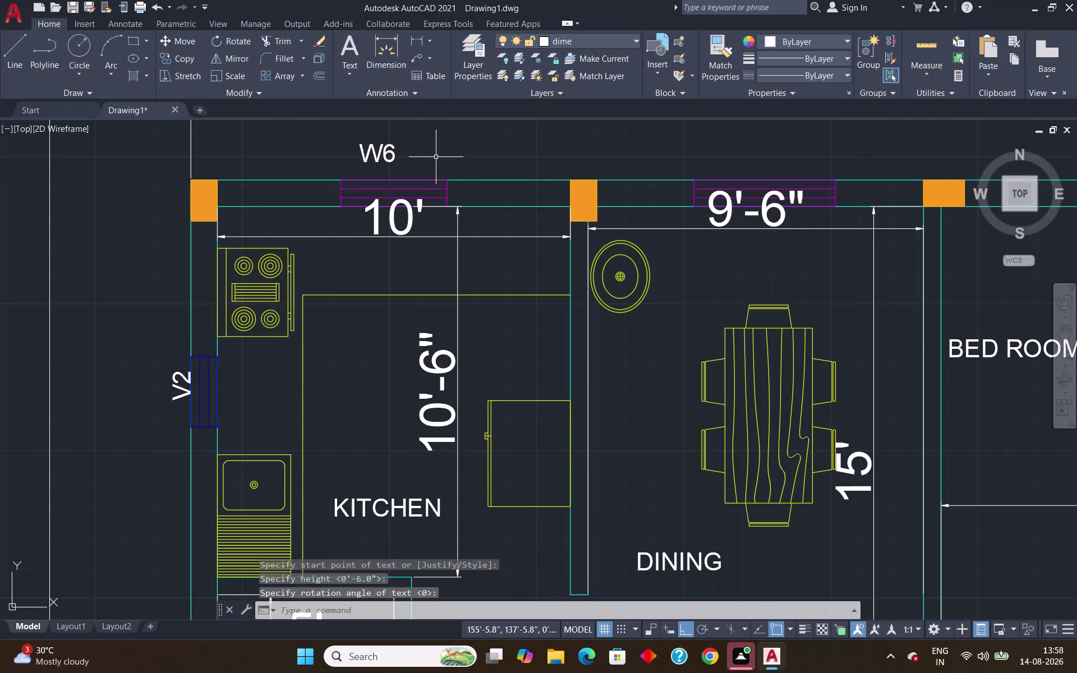
Place a 'W5' tag above the dining area's top-wall window.
scroll(down, 3)
scroll(up, 3)
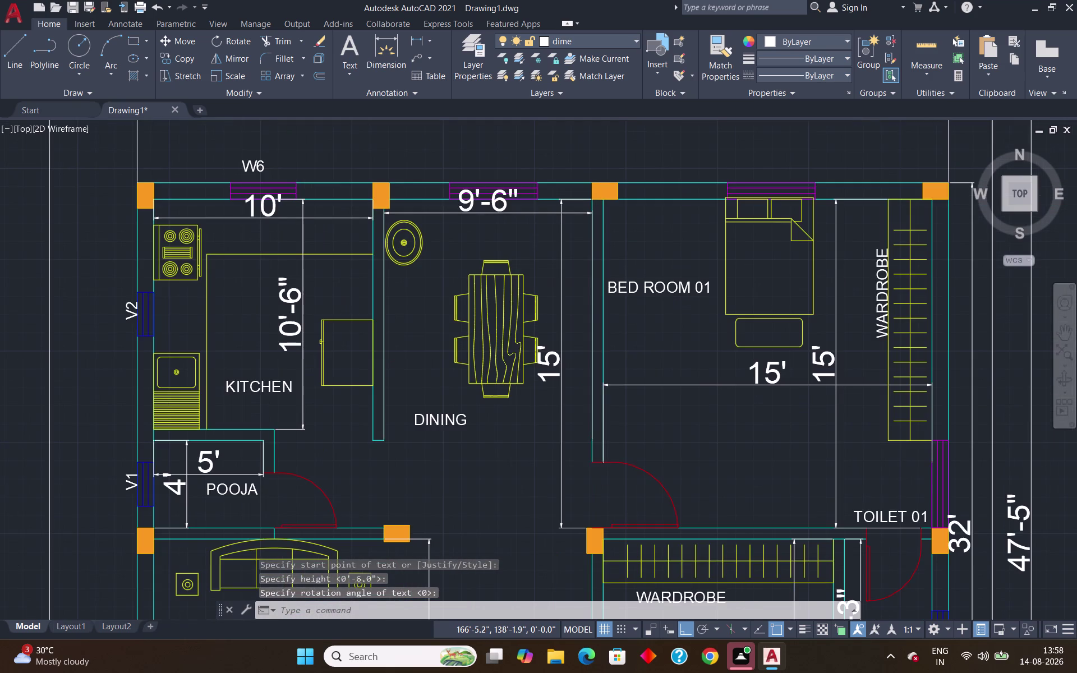
key(space)
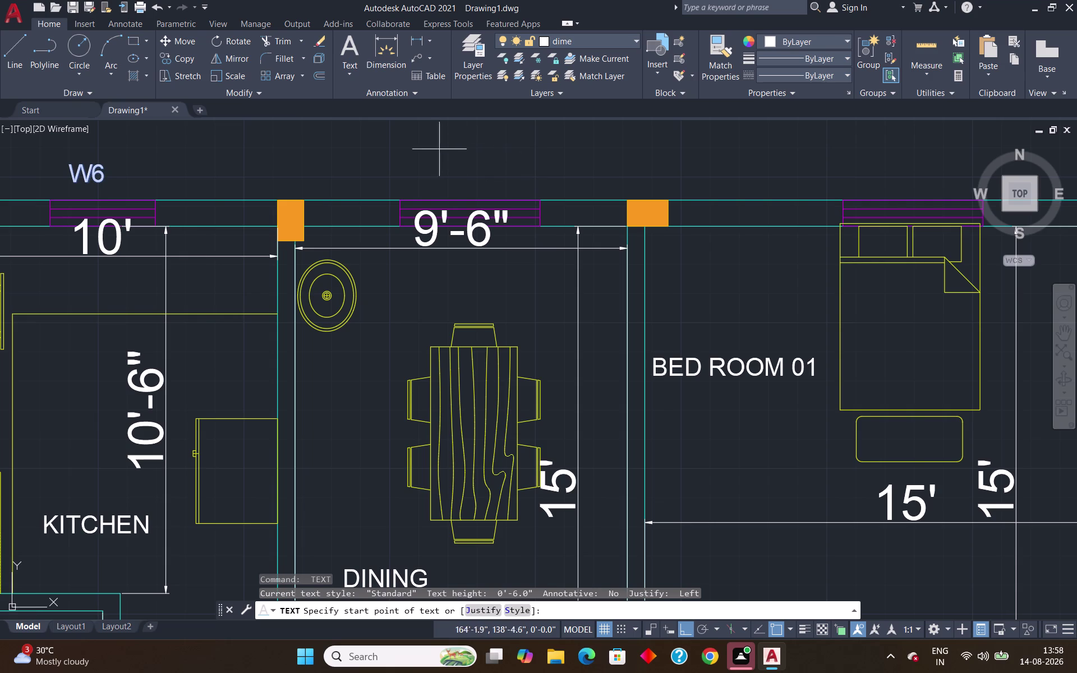
click(425, 177)
key(Return)
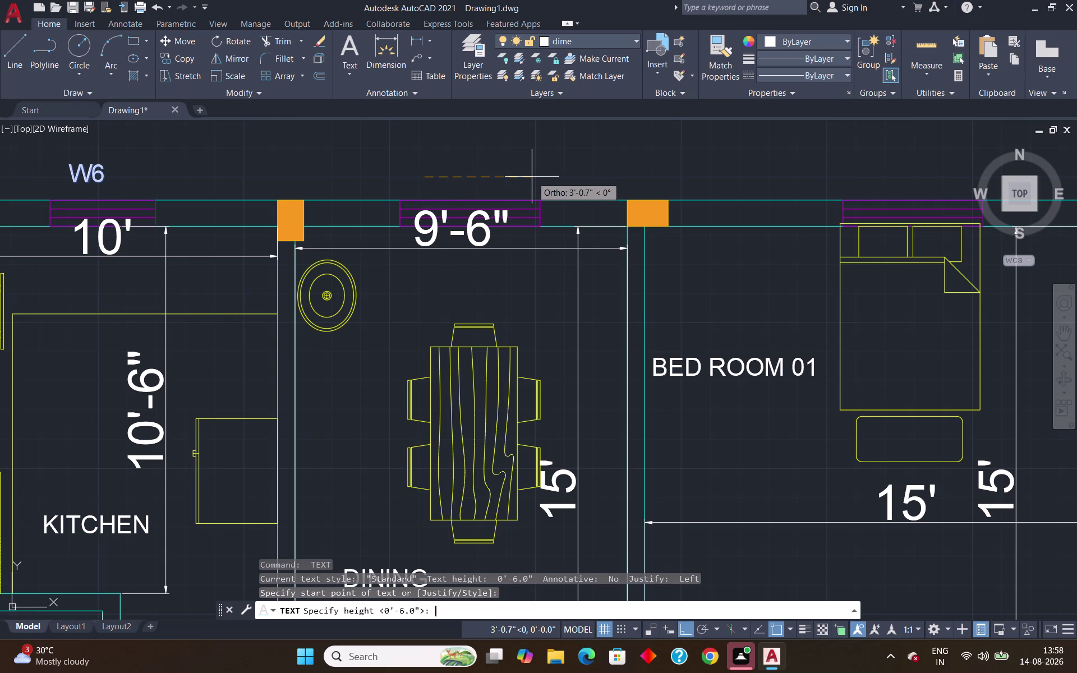
key(Return)
text(W)
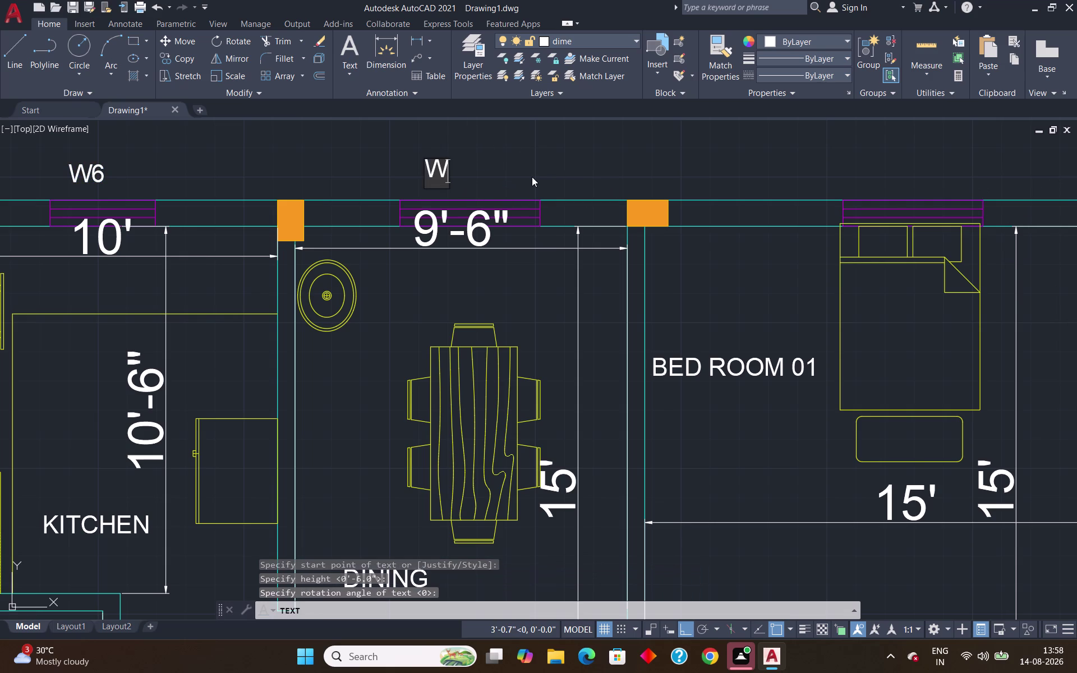
text(5)
key(Return)
key(Return)
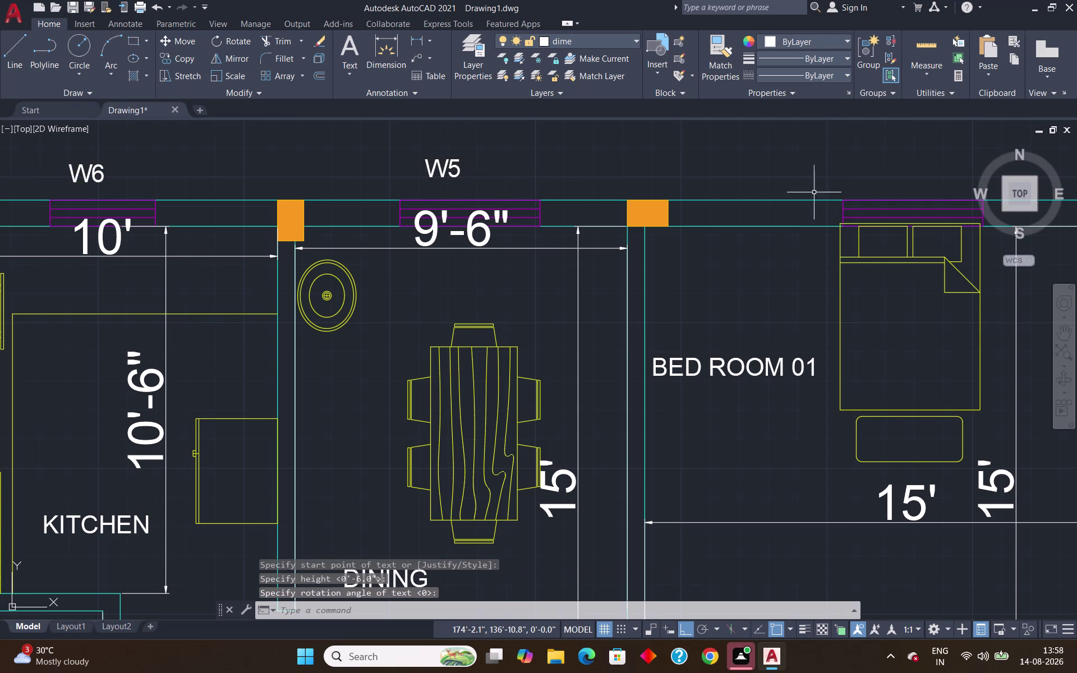
Pan to Bed Room 01 and place a 'W4' tag above its window.
middle_drag(881, 192, 554, 208)
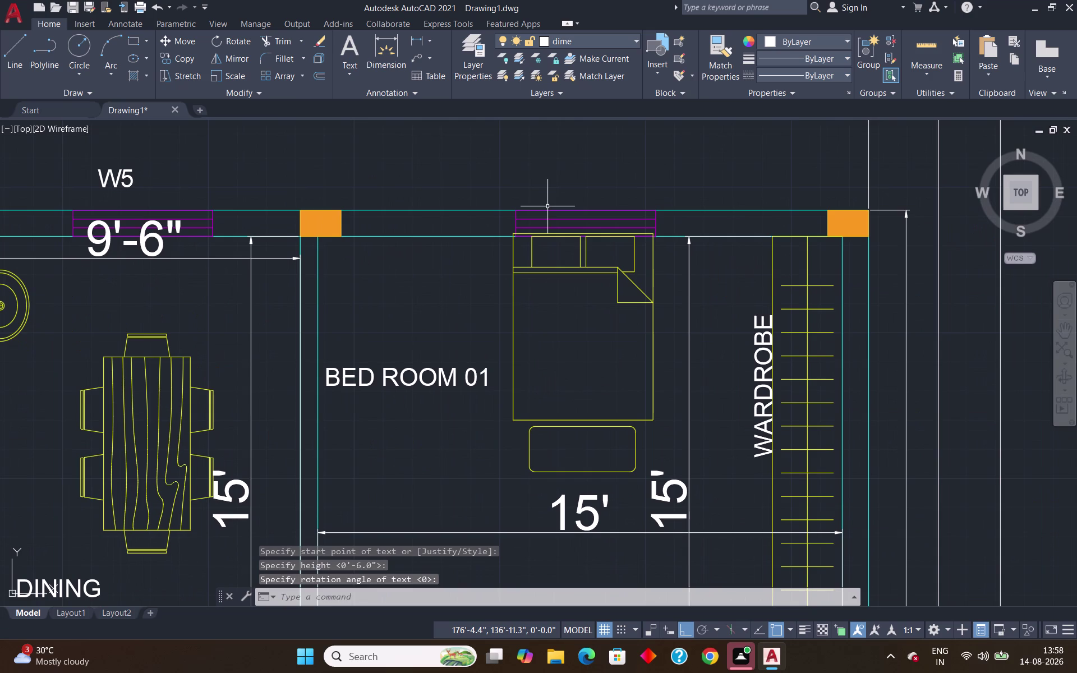
key(space)
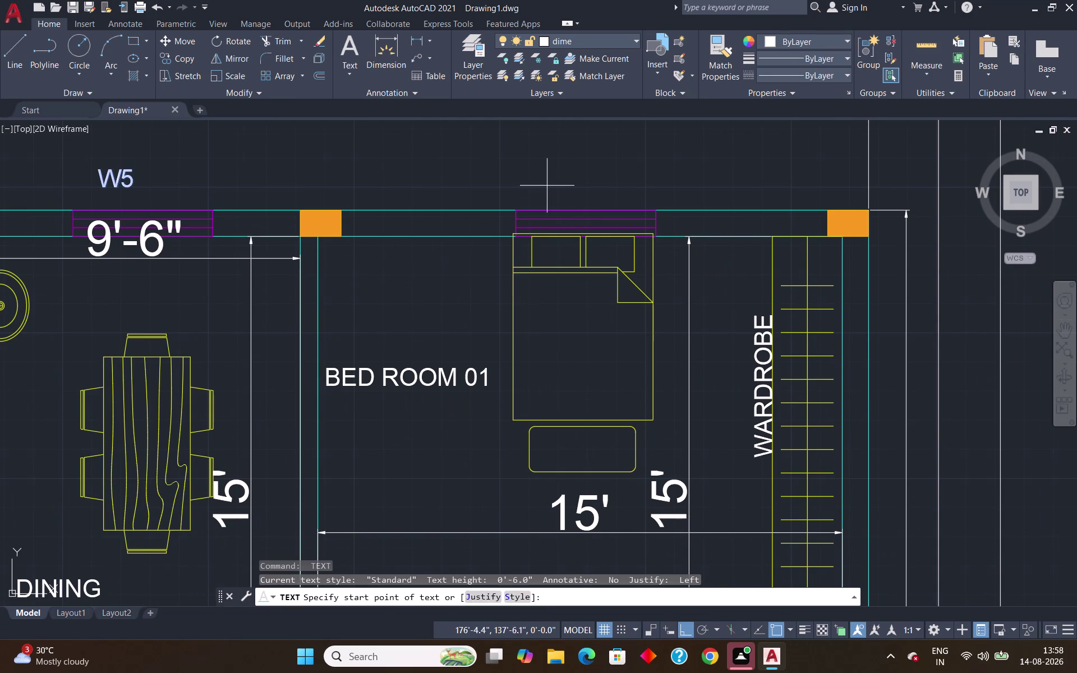
click(546, 184)
key(Return)
key(Return)
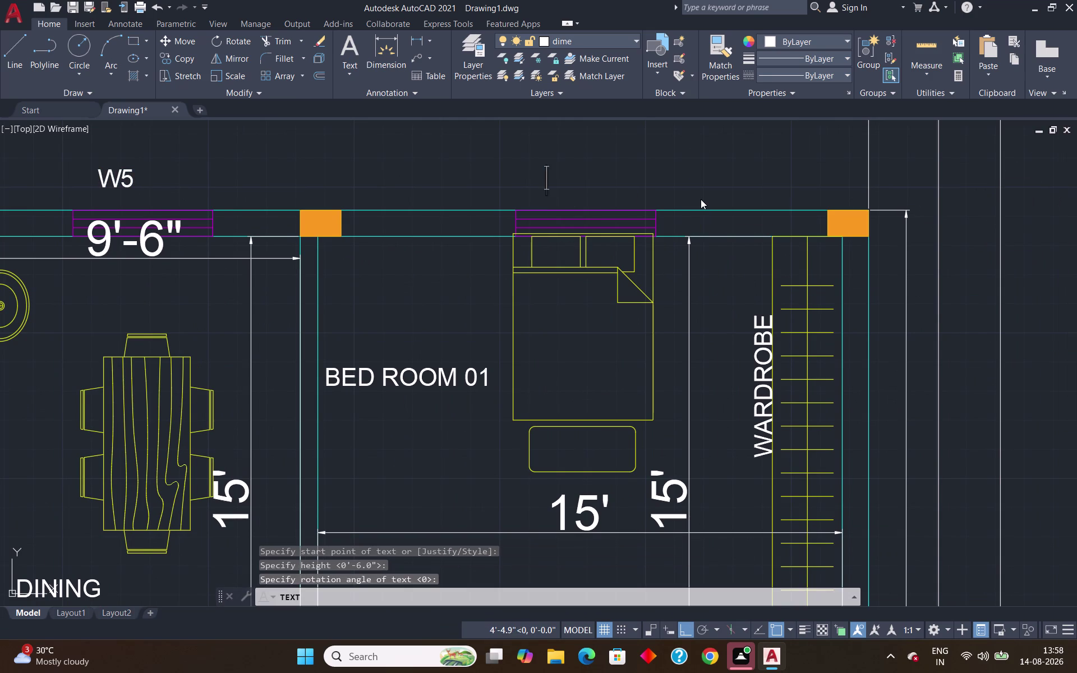
key(w)
key(4)
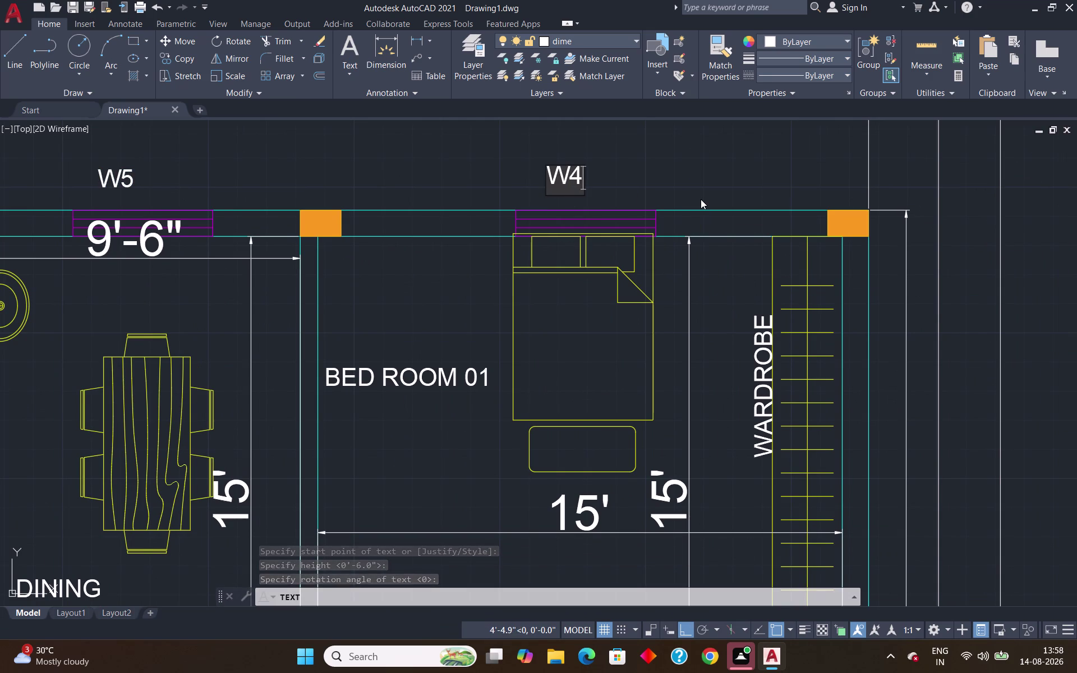
key(Return)
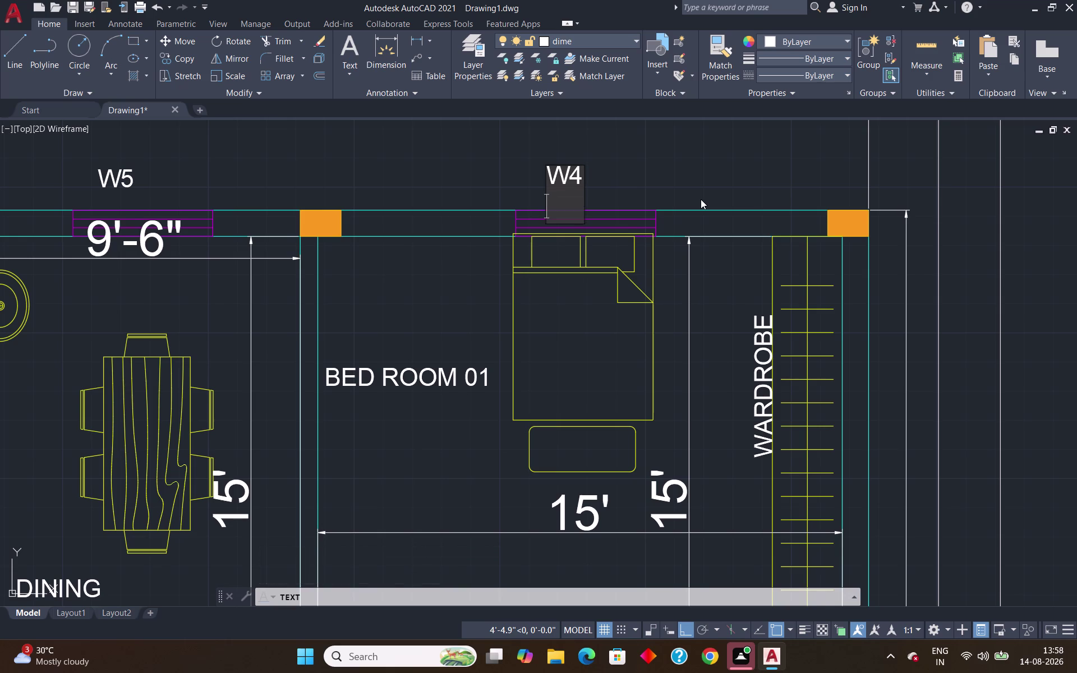
key(Return)
Place a 'W3' tag beside Toilet 01's side-wall window.
scroll(down, 3)
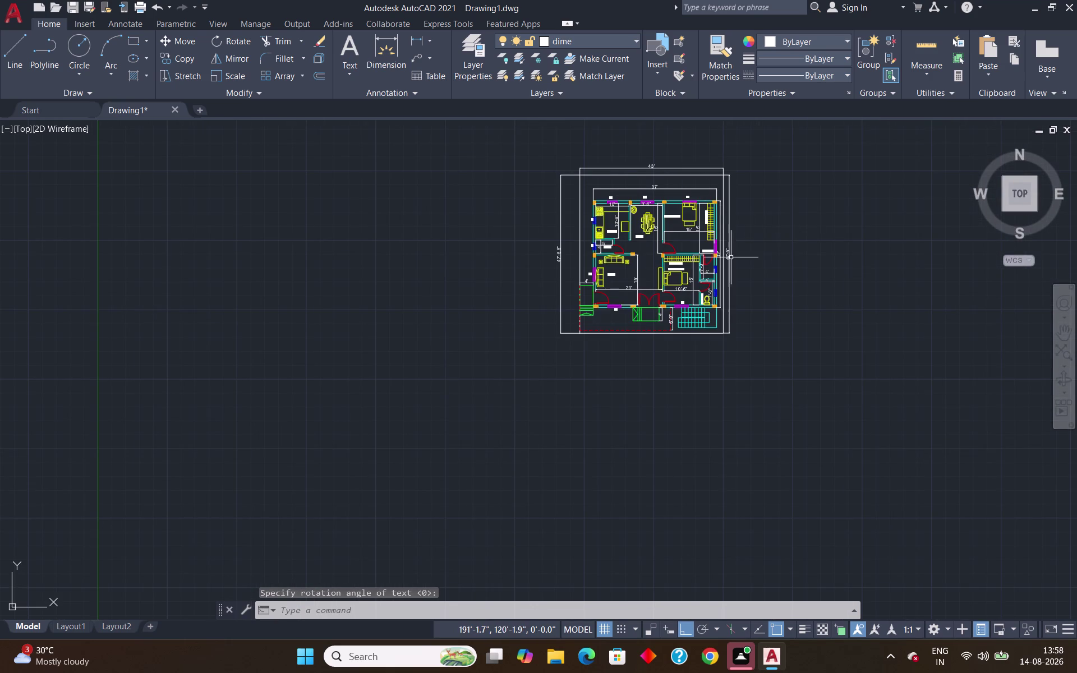
scroll(up, 3)
scroll(down, 3)
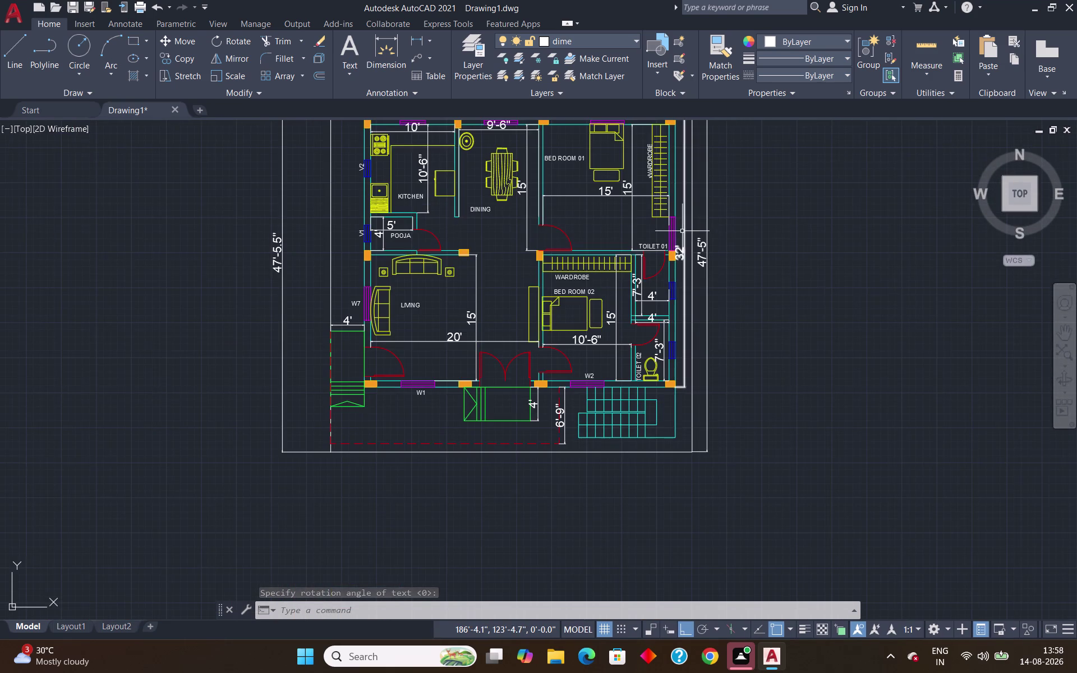
scroll(up, 3)
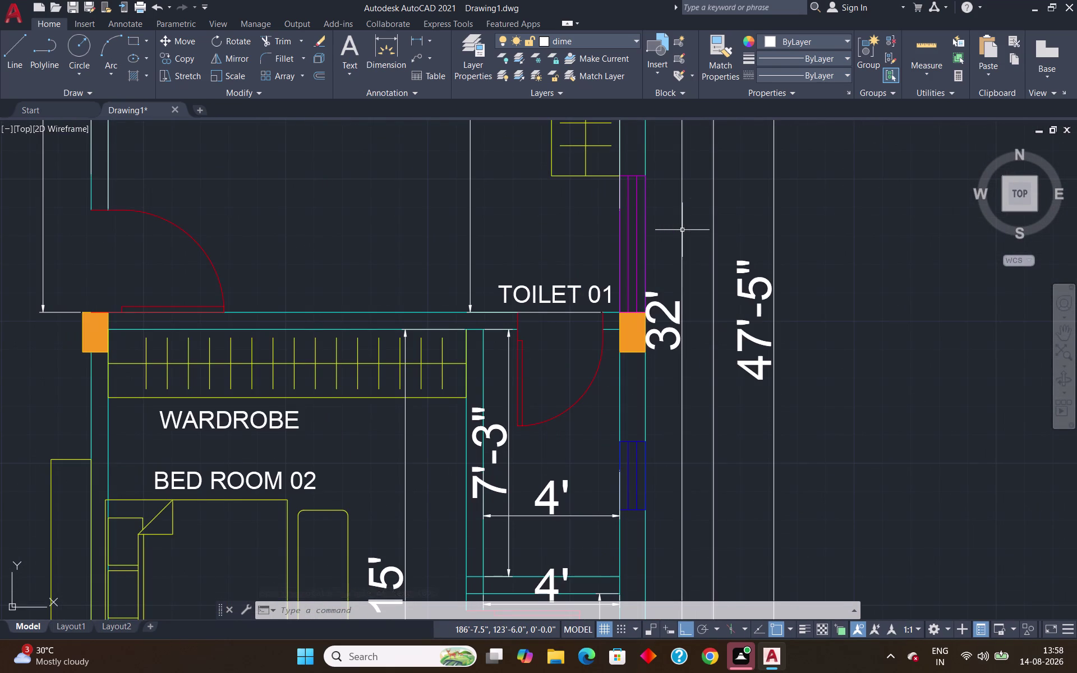
key(space)
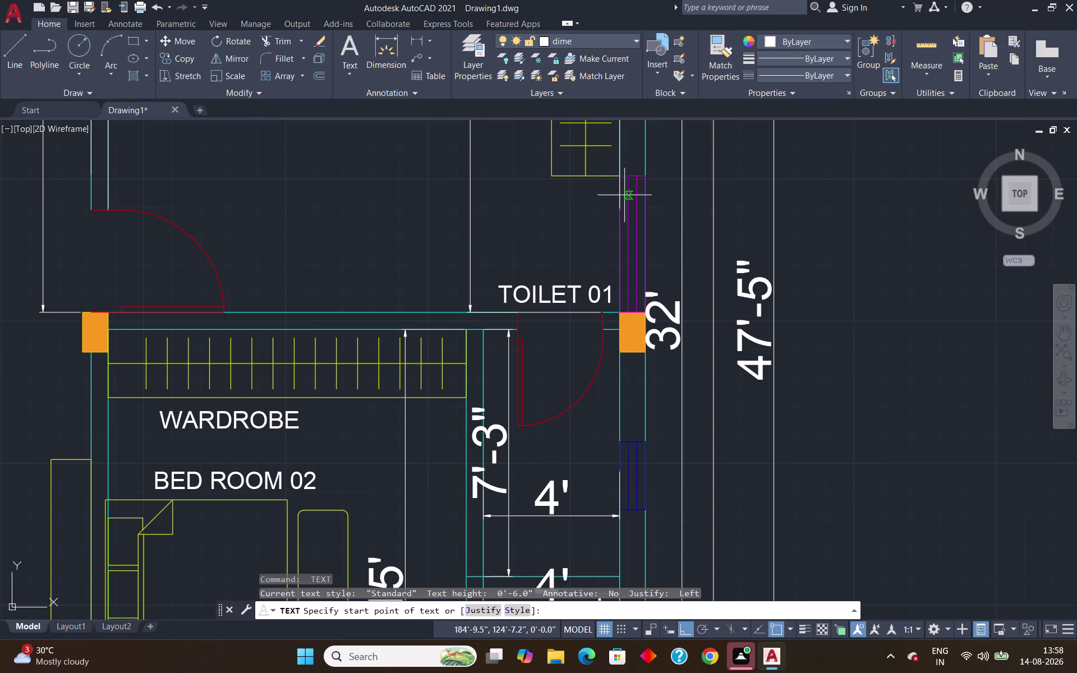
click(652, 214)
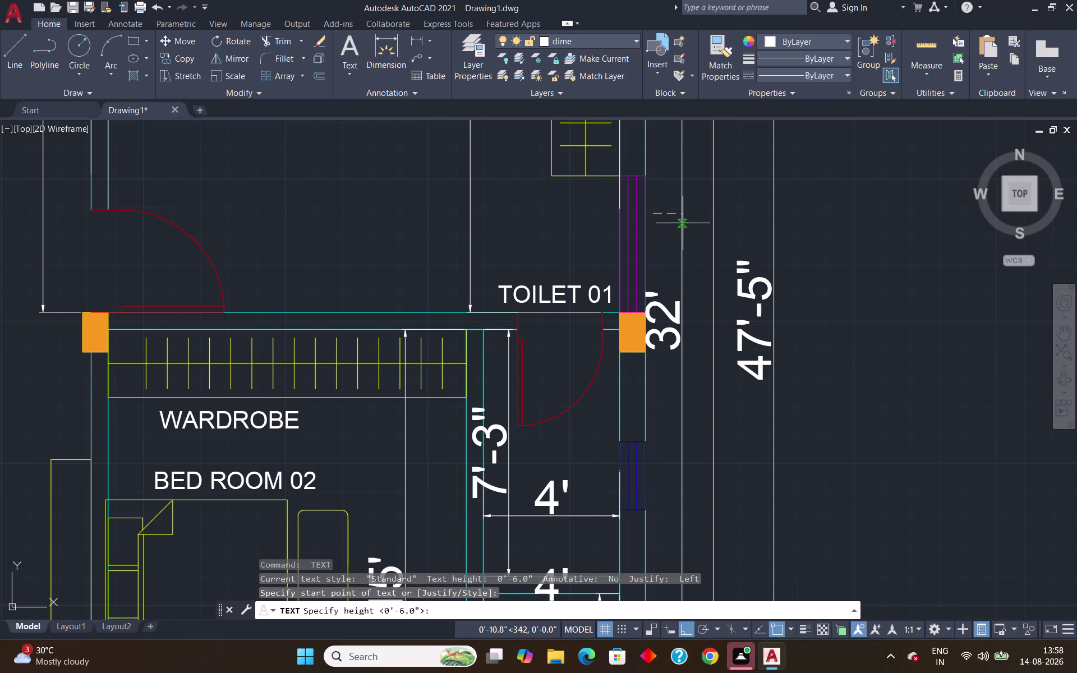
key(Return)
key(Return)
text(W3)
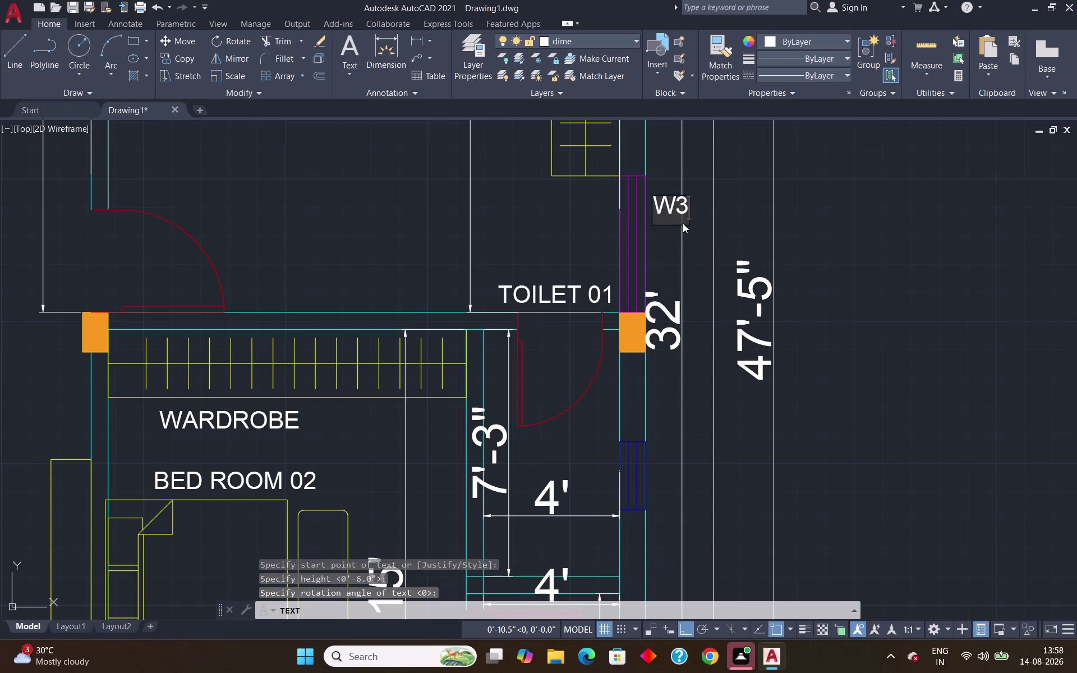
key(Return)
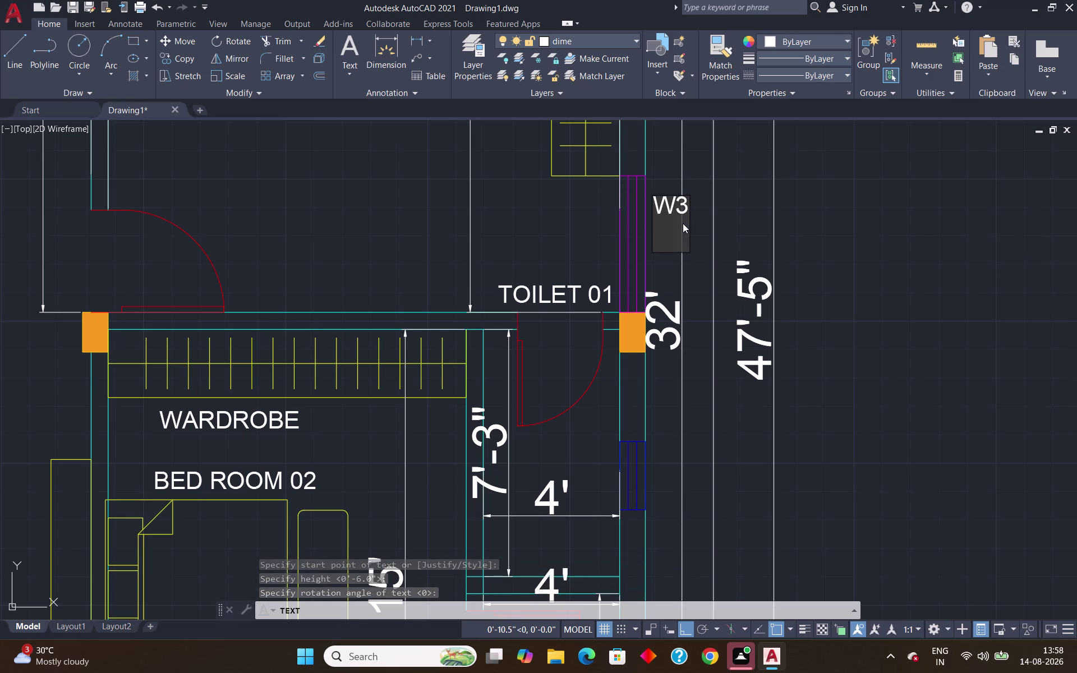
key(Return)
Rotate the W3 tag 90° to run vertically along the wall.
click(673, 206)
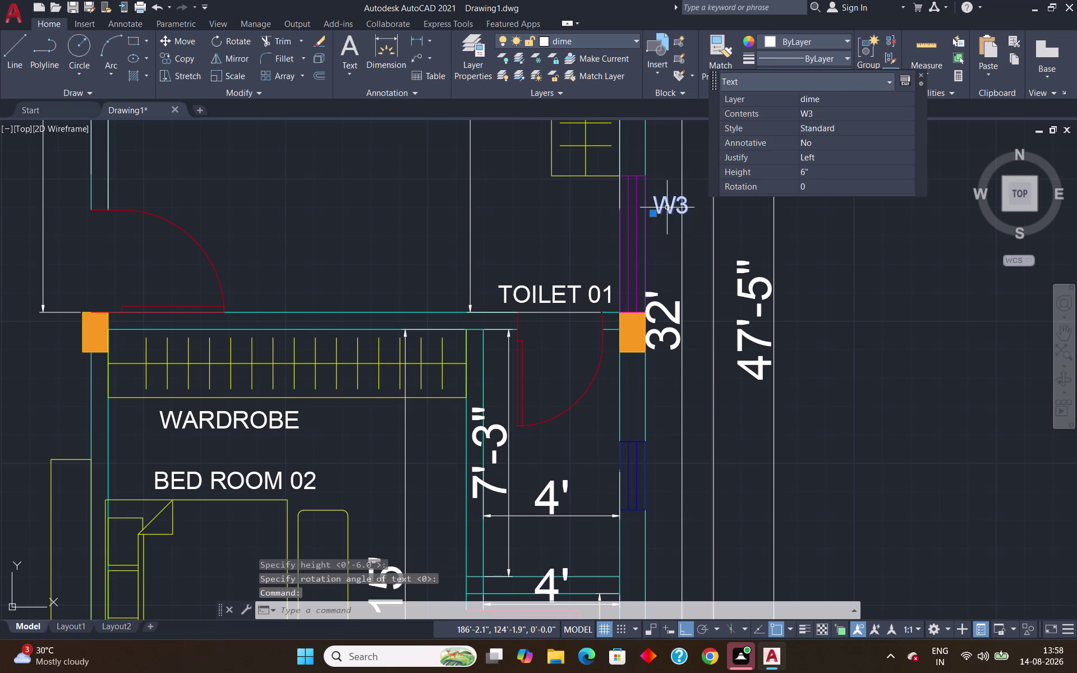
text(RO)
key(Return)
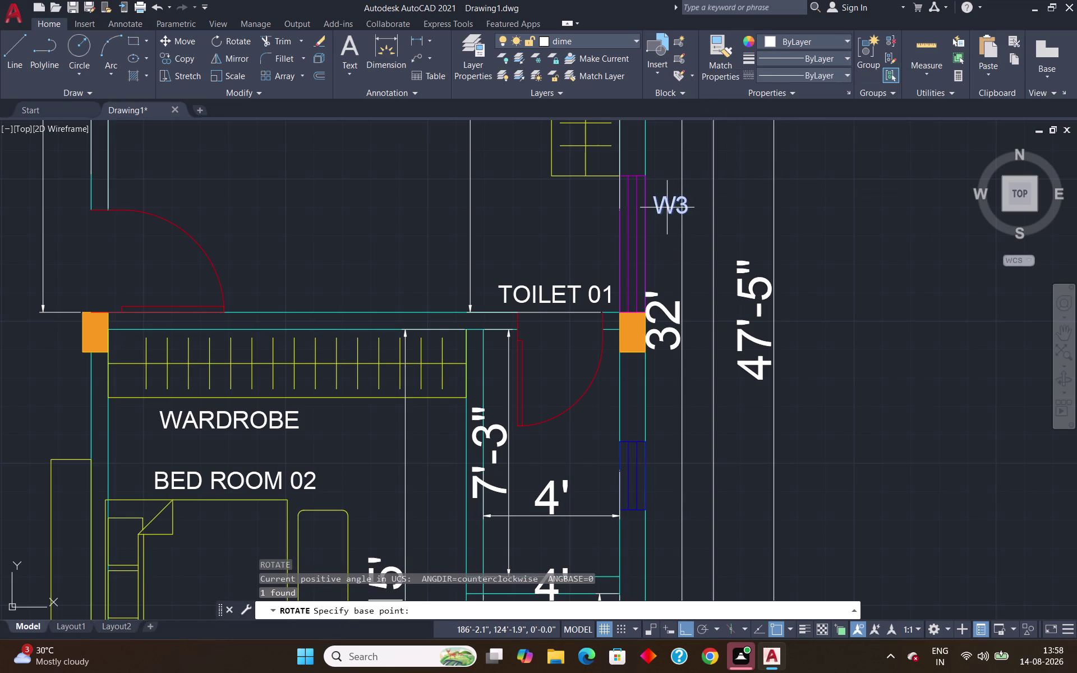
click(655, 216)
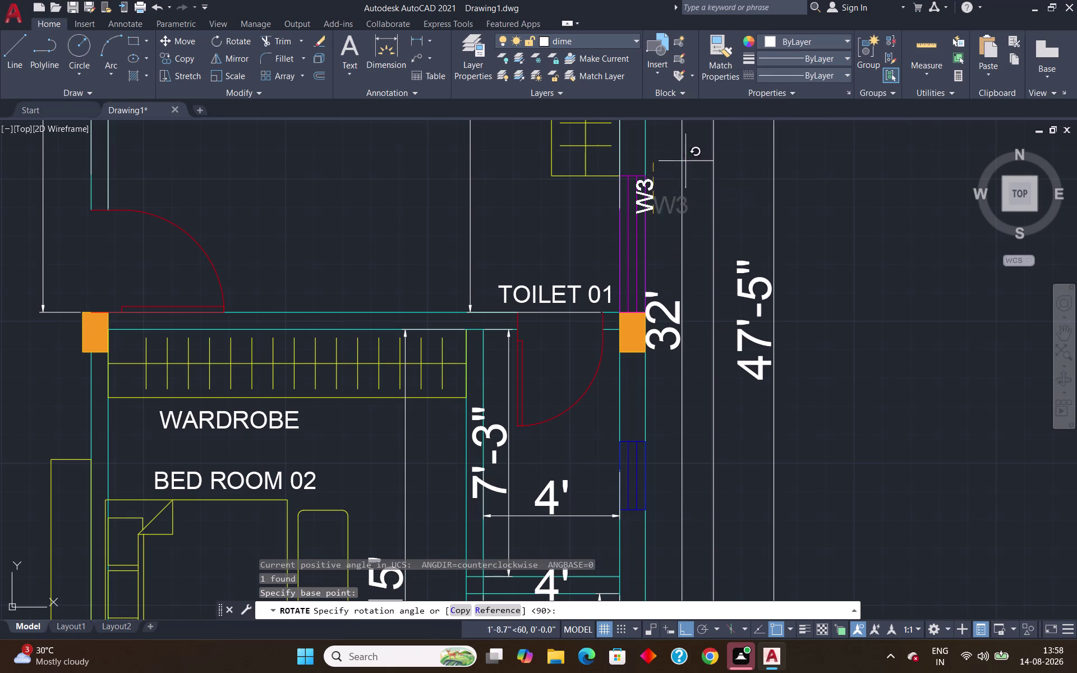
click(644, 269)
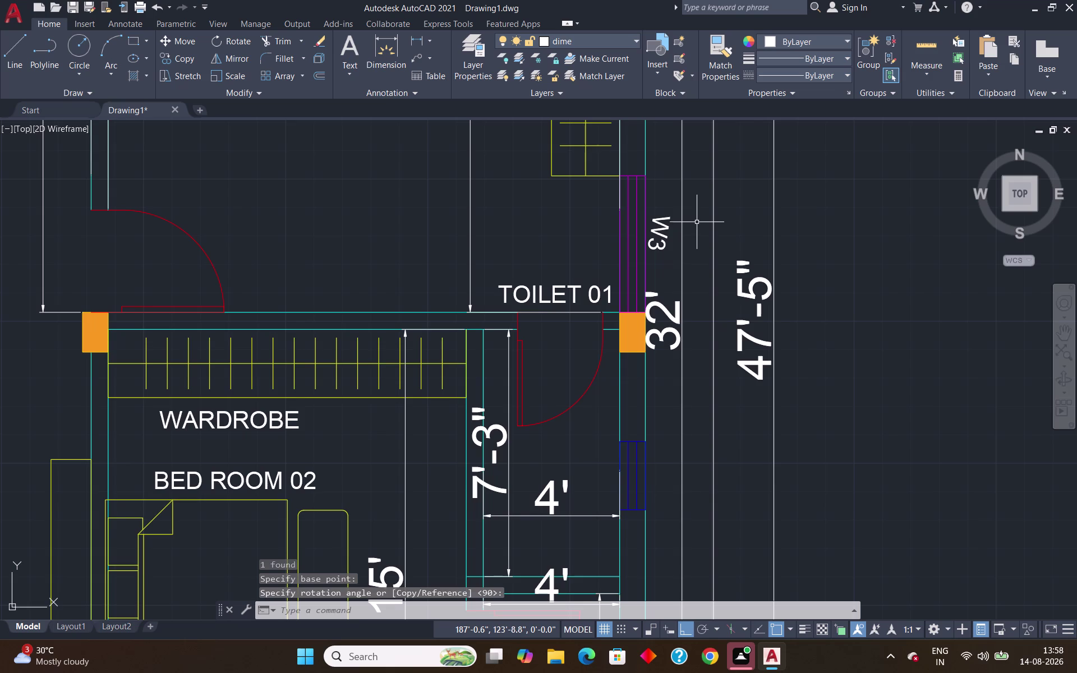
scroll(down, 3)
scroll(up, 3)
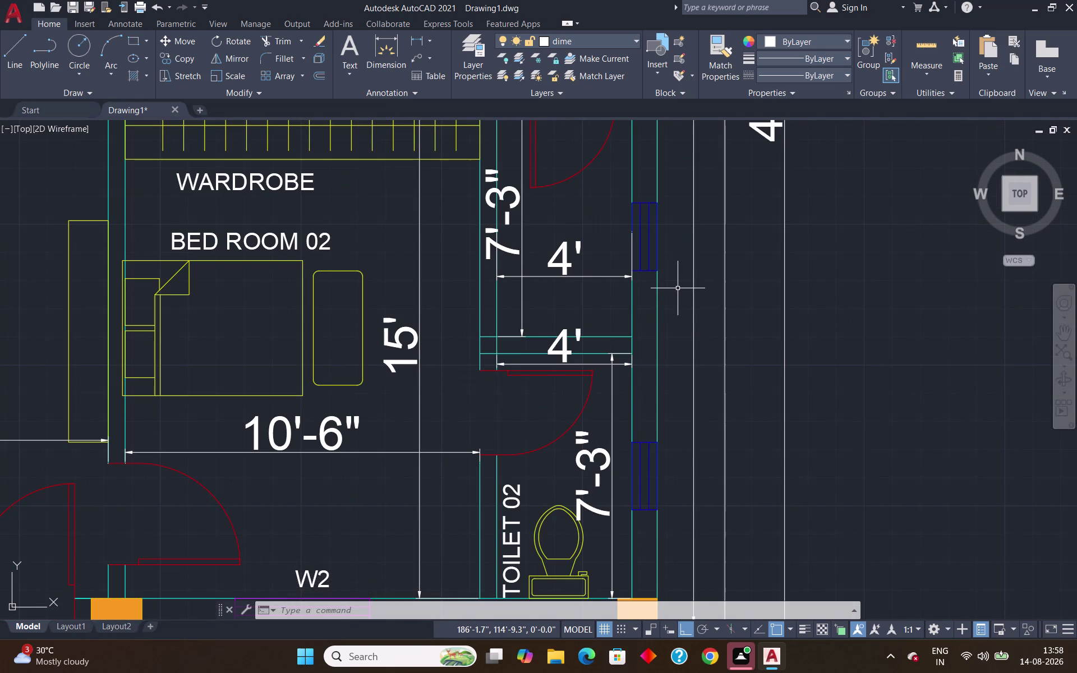
scroll(down, 3)
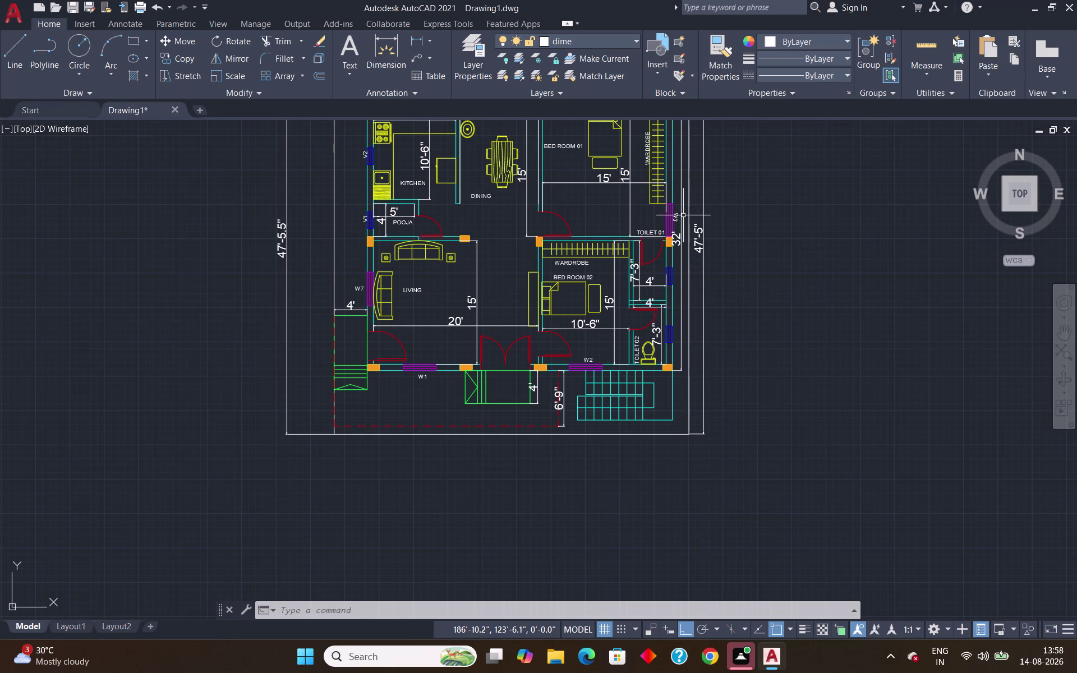
Copy the upper W3 window tag beside the middle and lower east-wall windows.
scroll(up, 3)
click(659, 227)
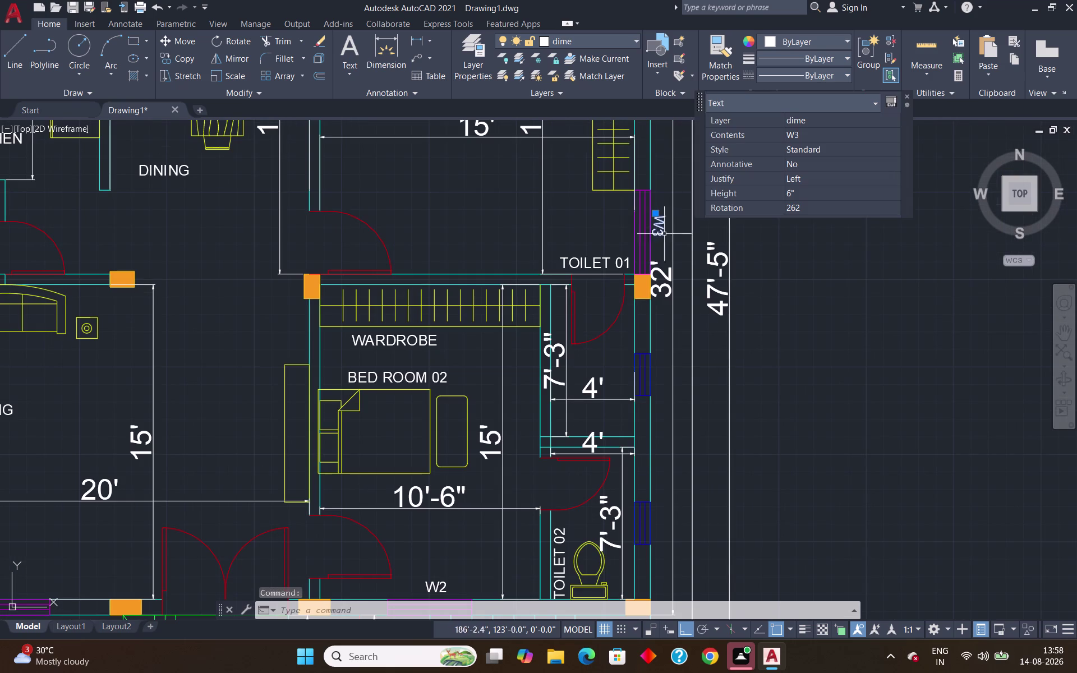
text(CO)
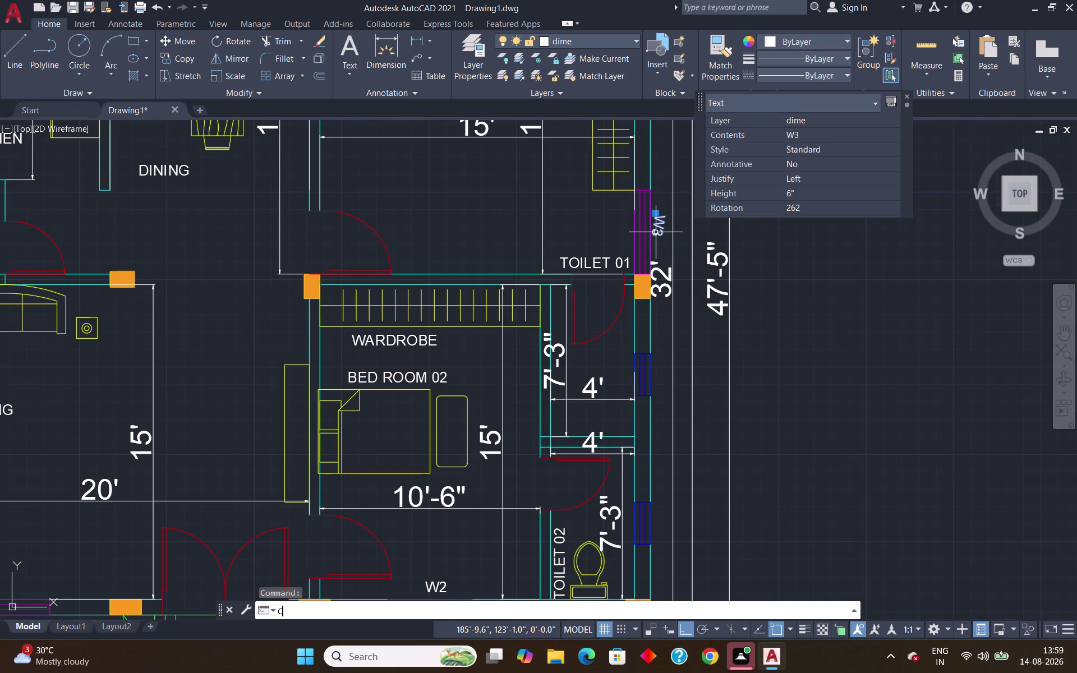
key(Return)
click(658, 231)
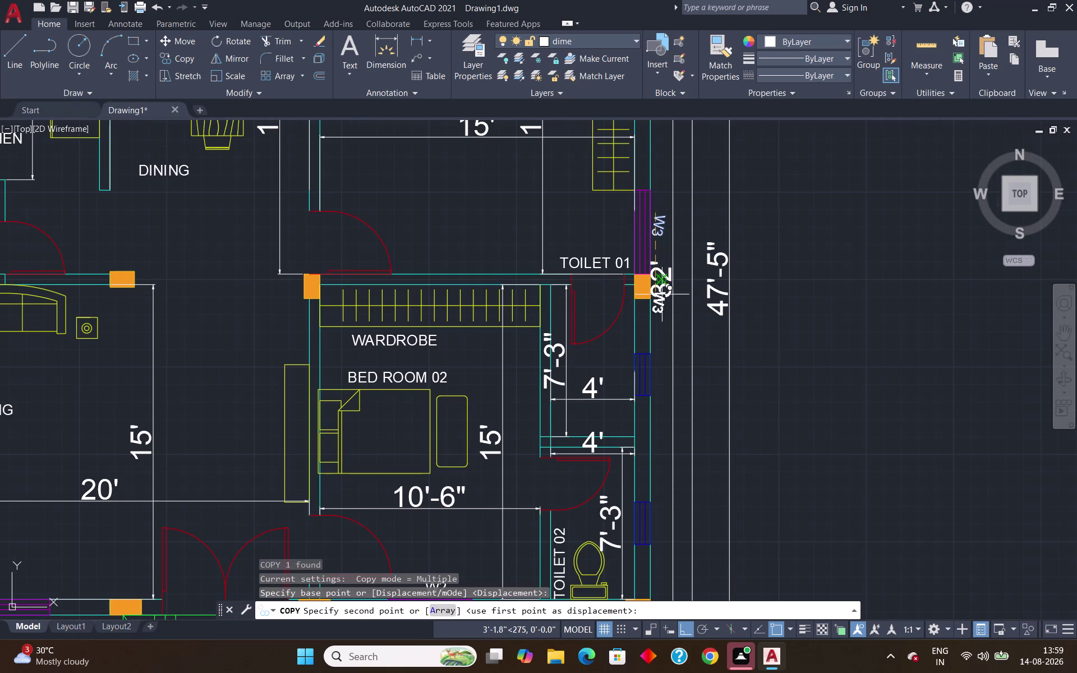
scroll(up, 3)
click(660, 366)
scroll(down, 3)
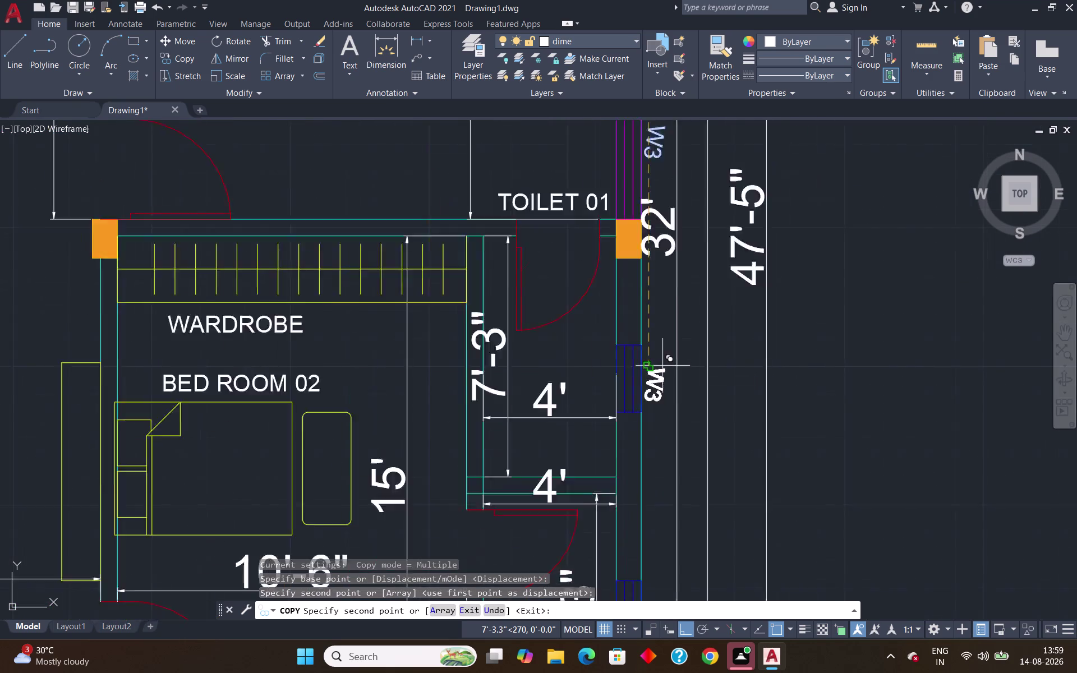
scroll(down, 3)
scroll(up, 3)
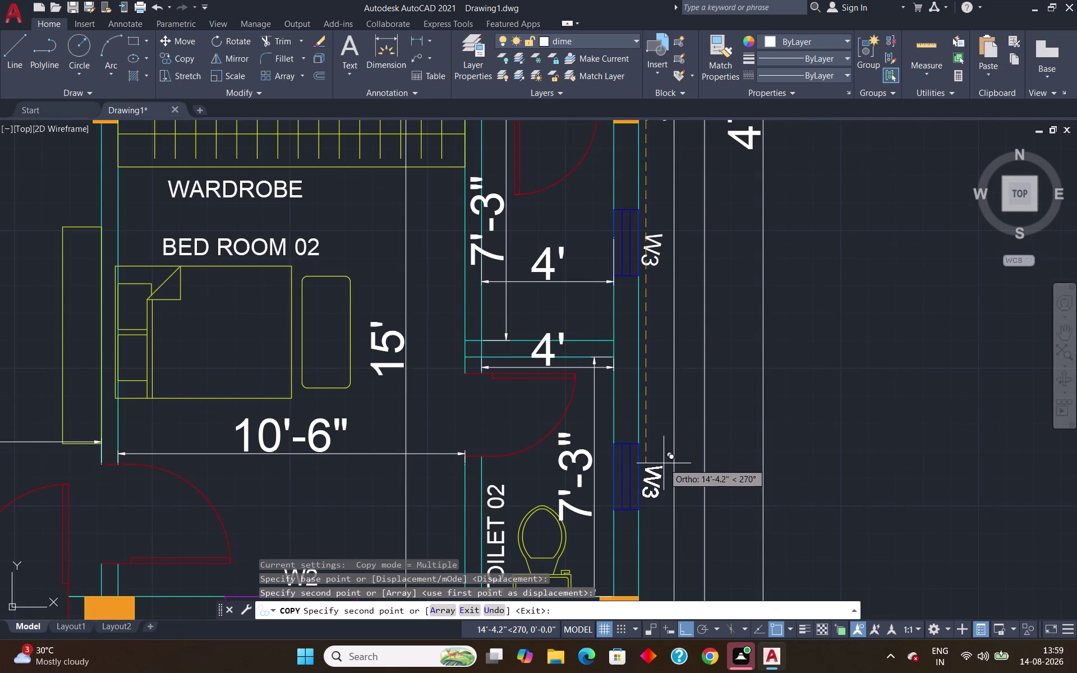
click(662, 458)
key(Return)
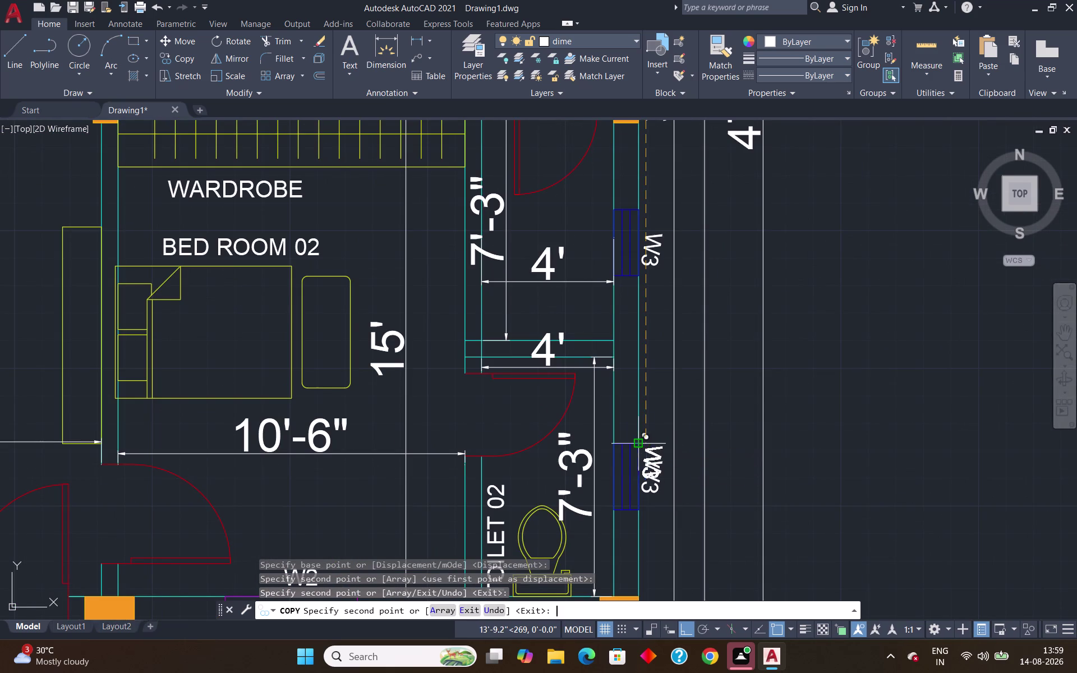
scroll(down, 3)
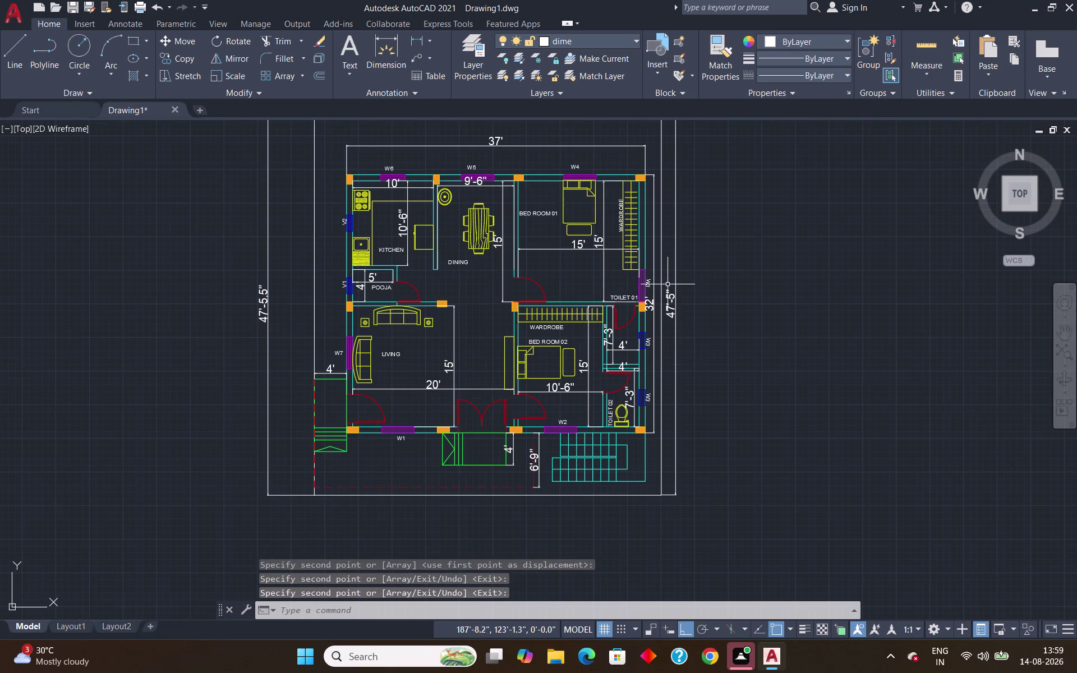
scroll(up, 3)
Rotate the upper W3 tag by TOILET 01 so it reads along the wall.
click(584, 284)
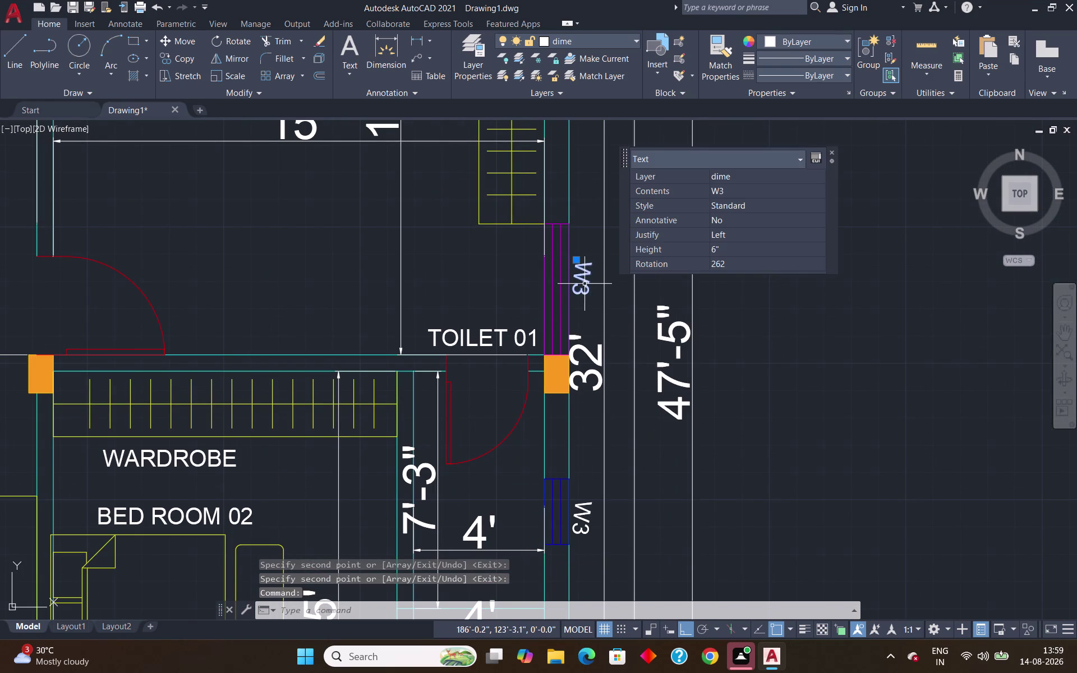
text(RO)
key(Return)
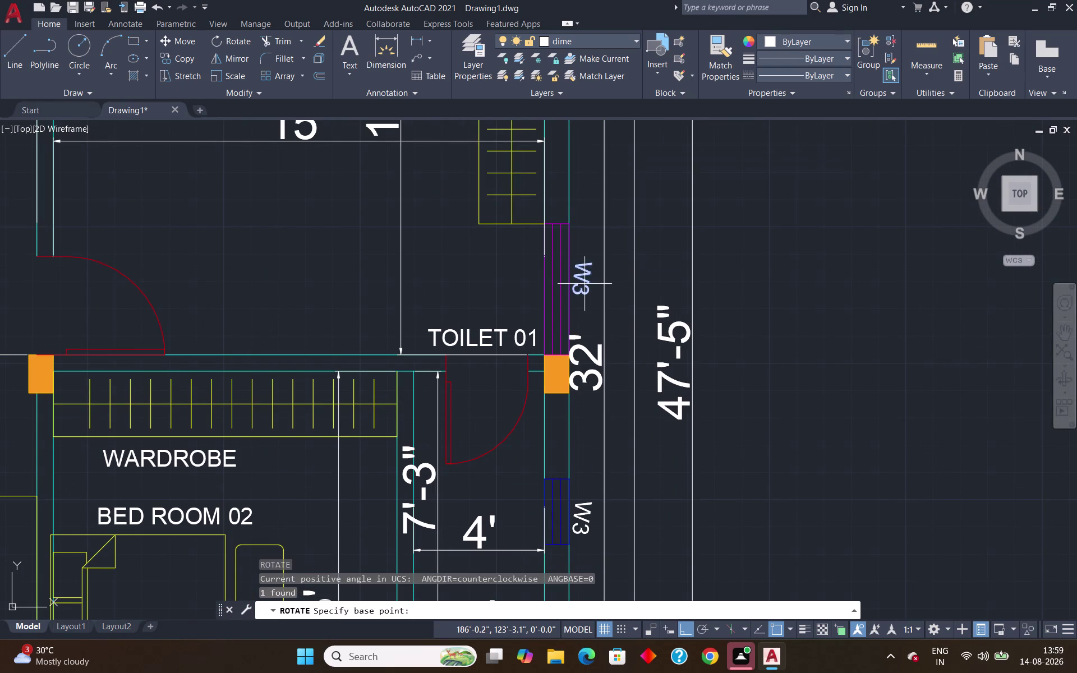
click(573, 265)
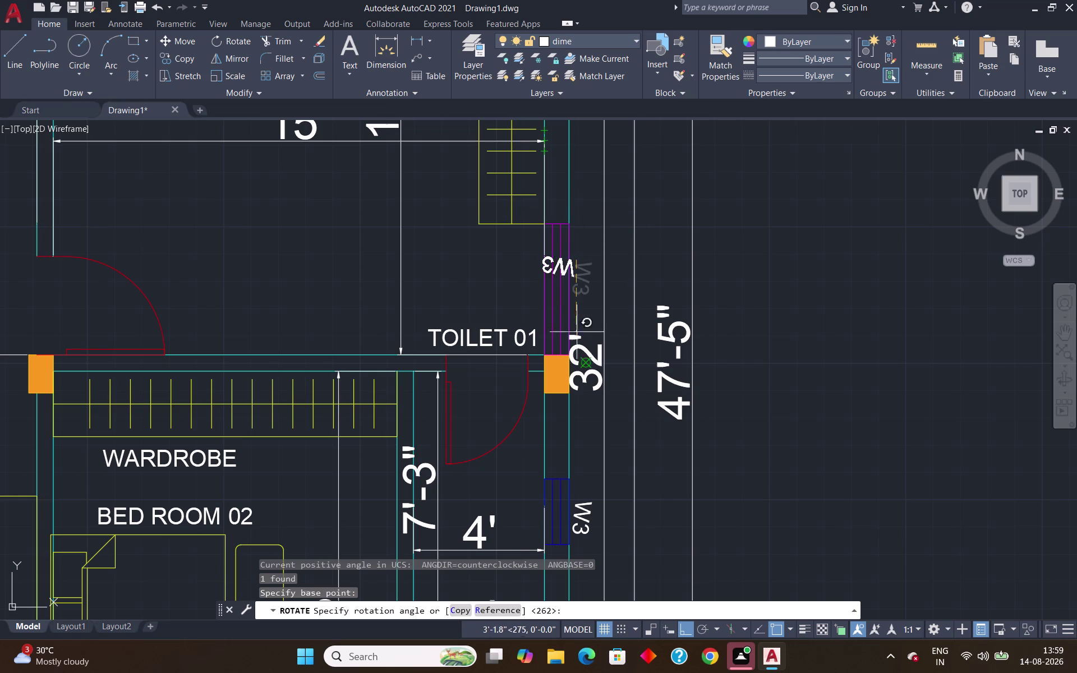
click(596, 252)
scroll(down, 3)
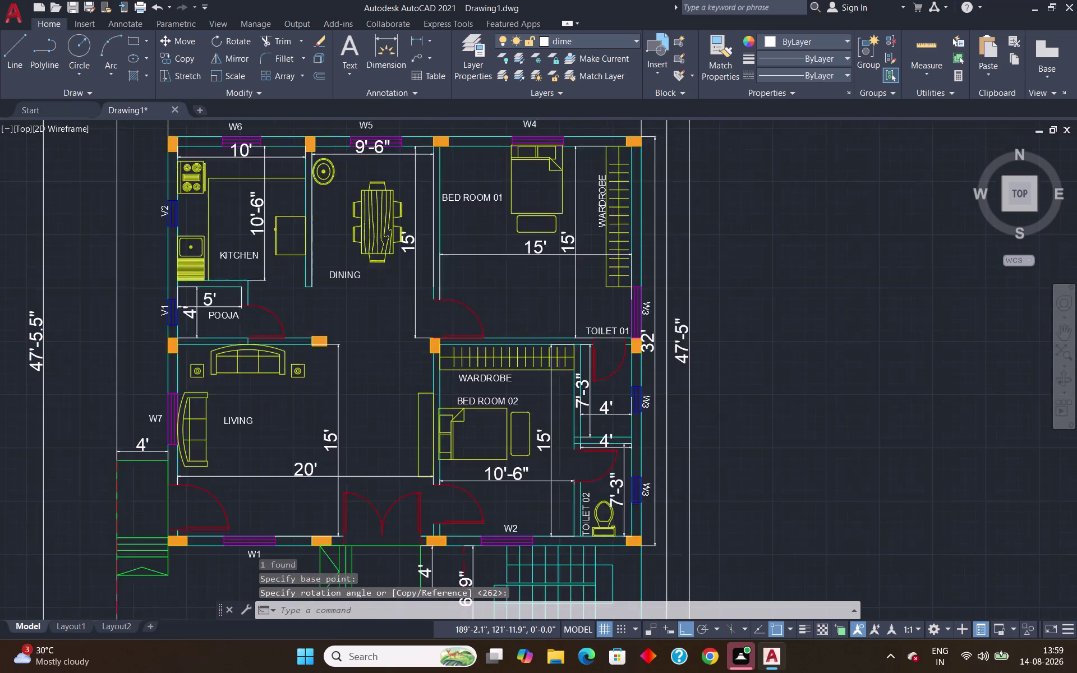
scroll(up, 3)
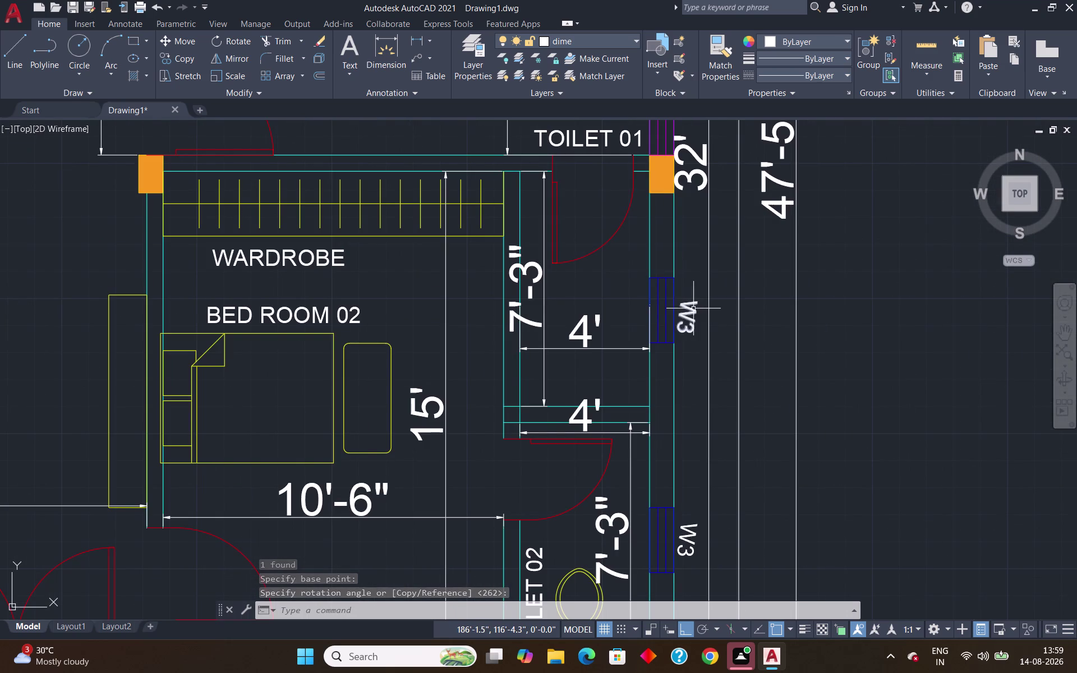
double_click(693, 309)
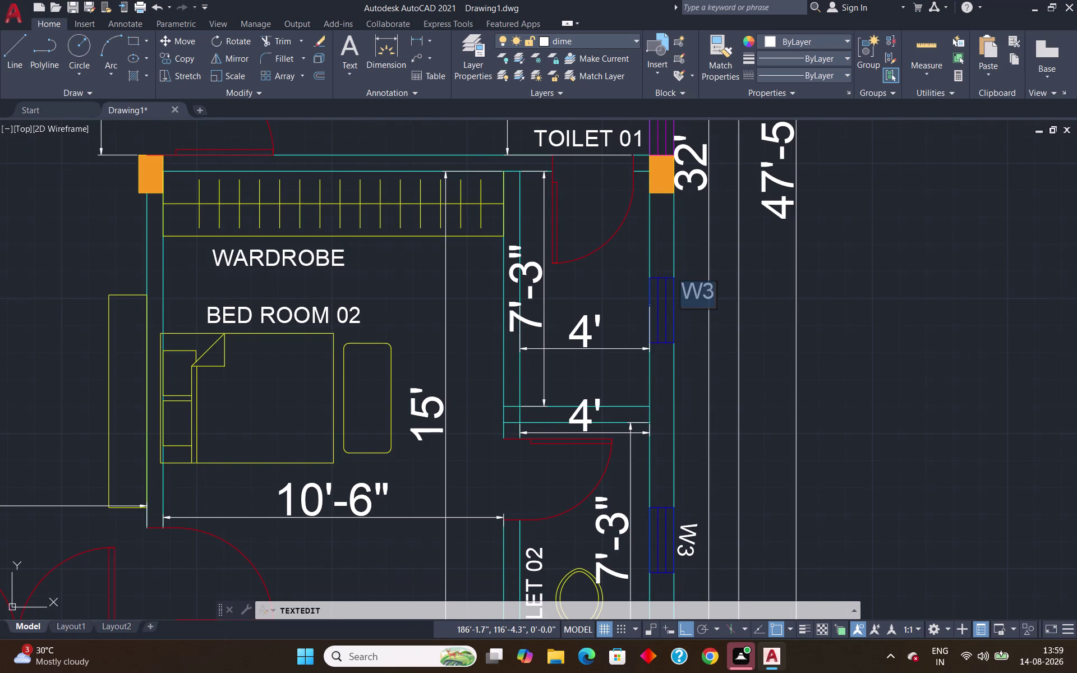
Change the middle window tag's text from W3 to V3.
key(BackSpace)
key(v)
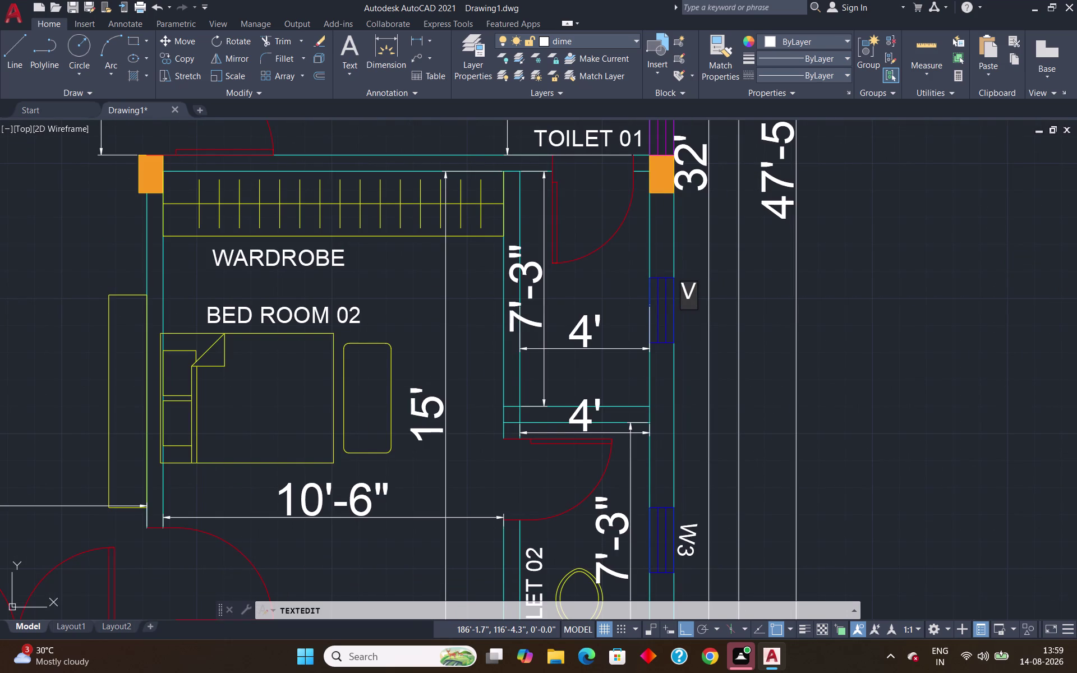
key(3)
key(Return)
key(Return)
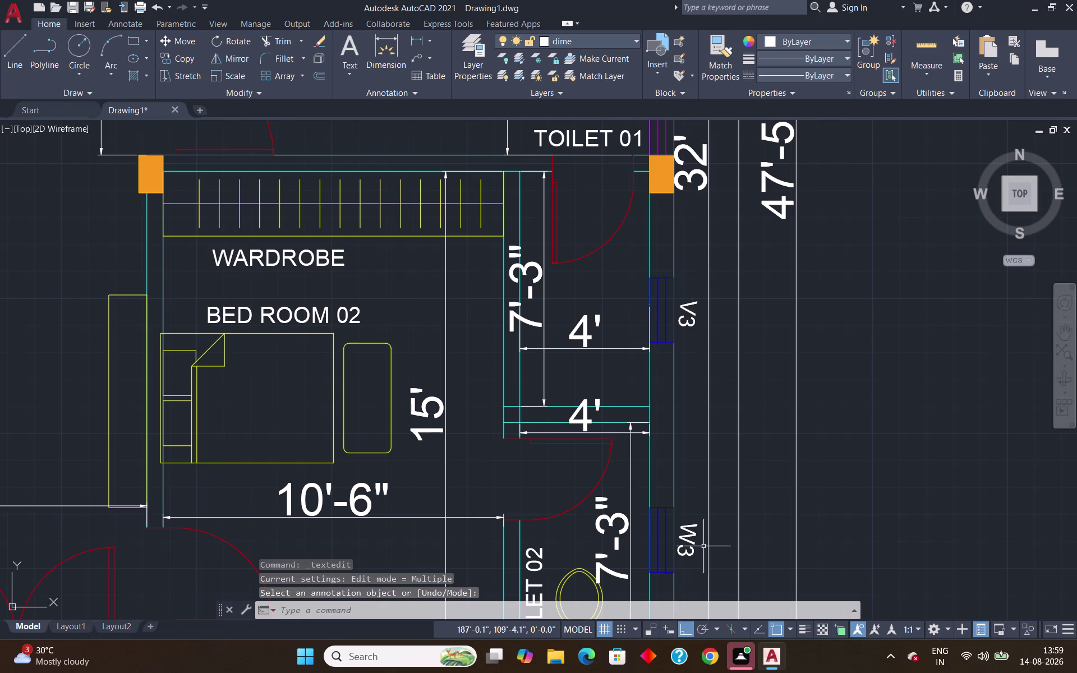
Change the lower window tag's text to V4 and save the drawing.
double_click(692, 546)
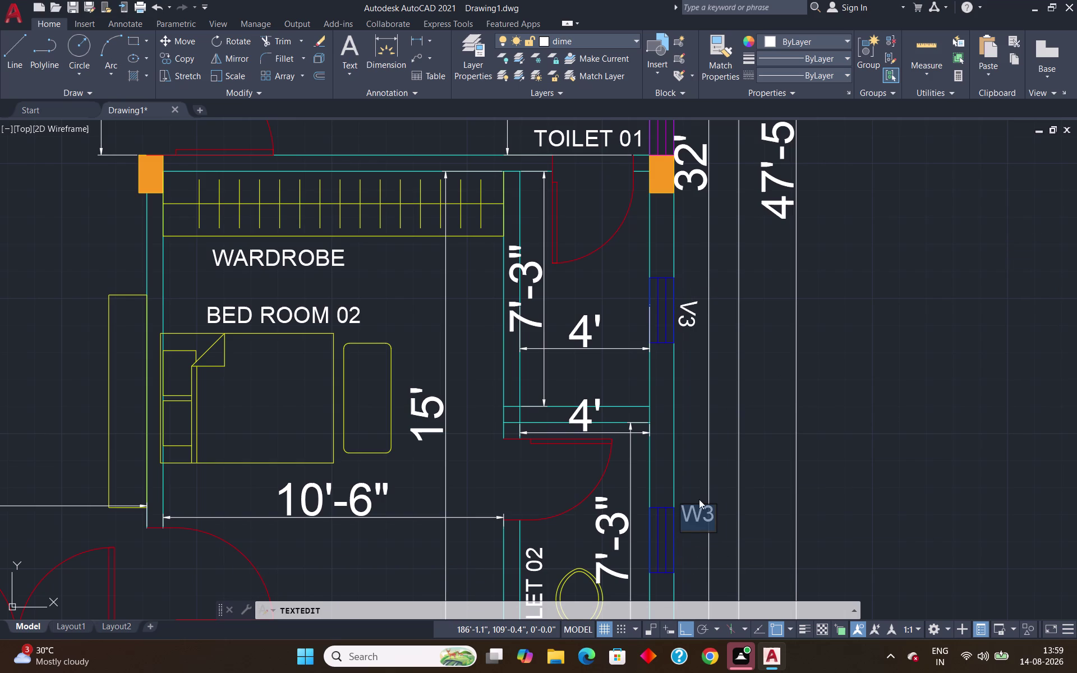
key(BackSpace)
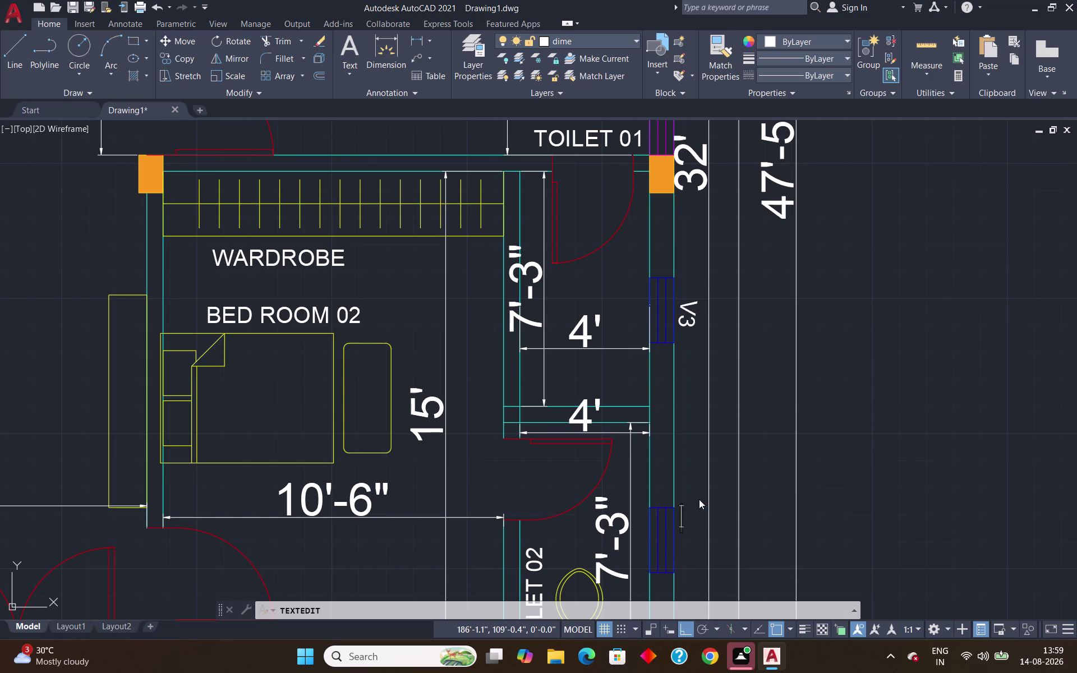
text(V4)
key(Return)
key(Return)
scroll(down, 3)
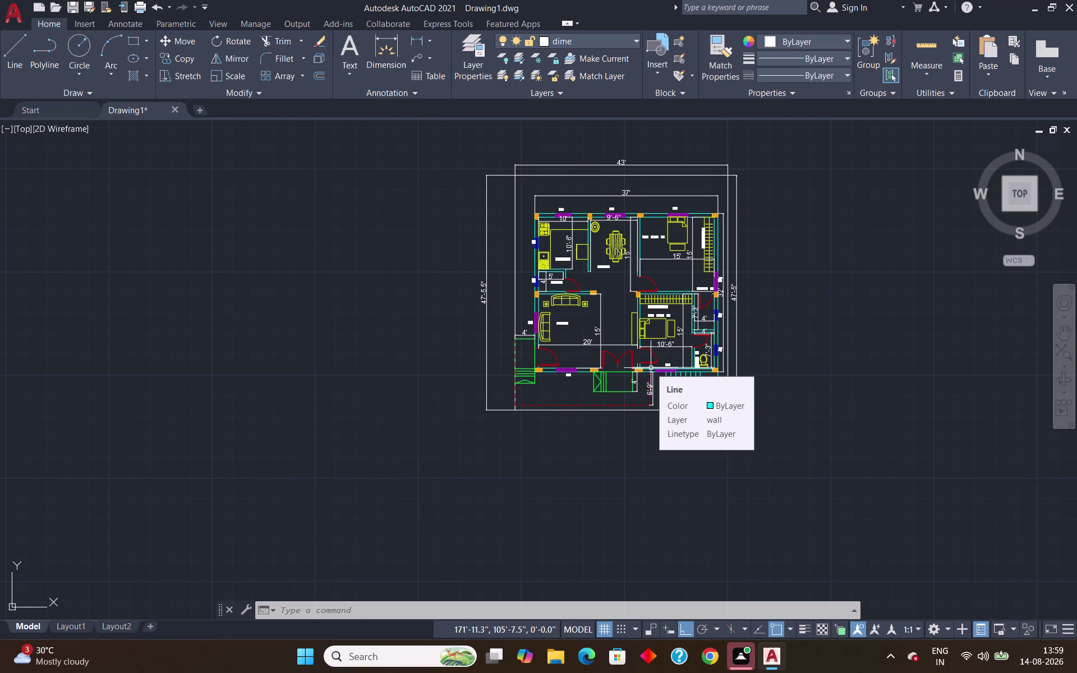
key(ctrl+s)
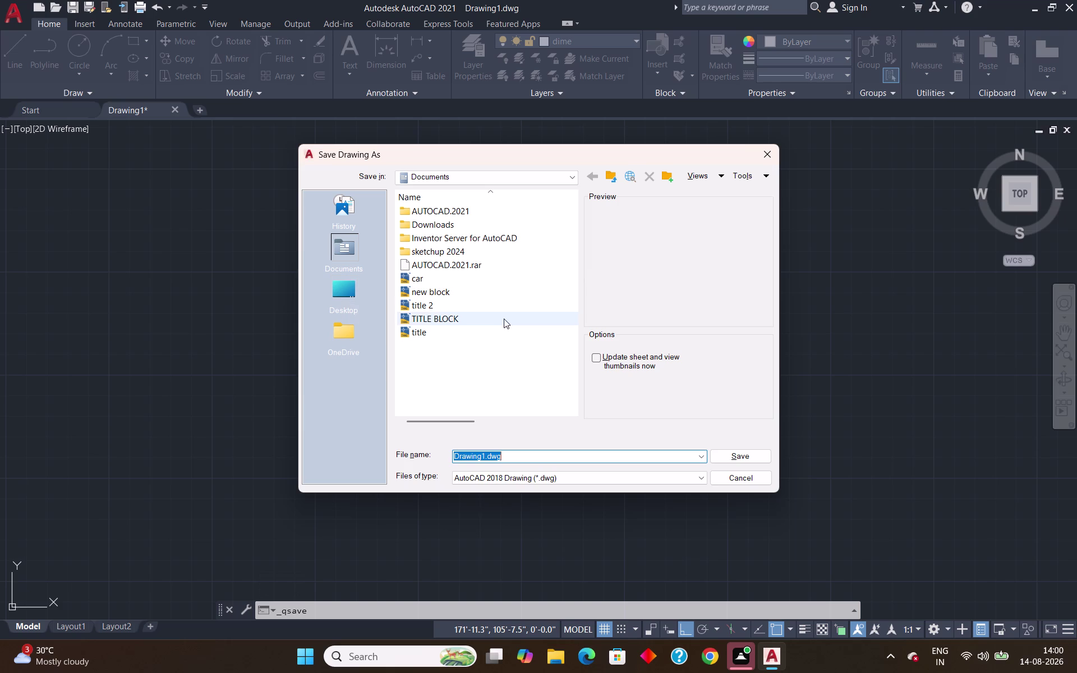
Save the file under the name DOUBLE BED ROOM and dismiss the access tip.
key(BackSpace)
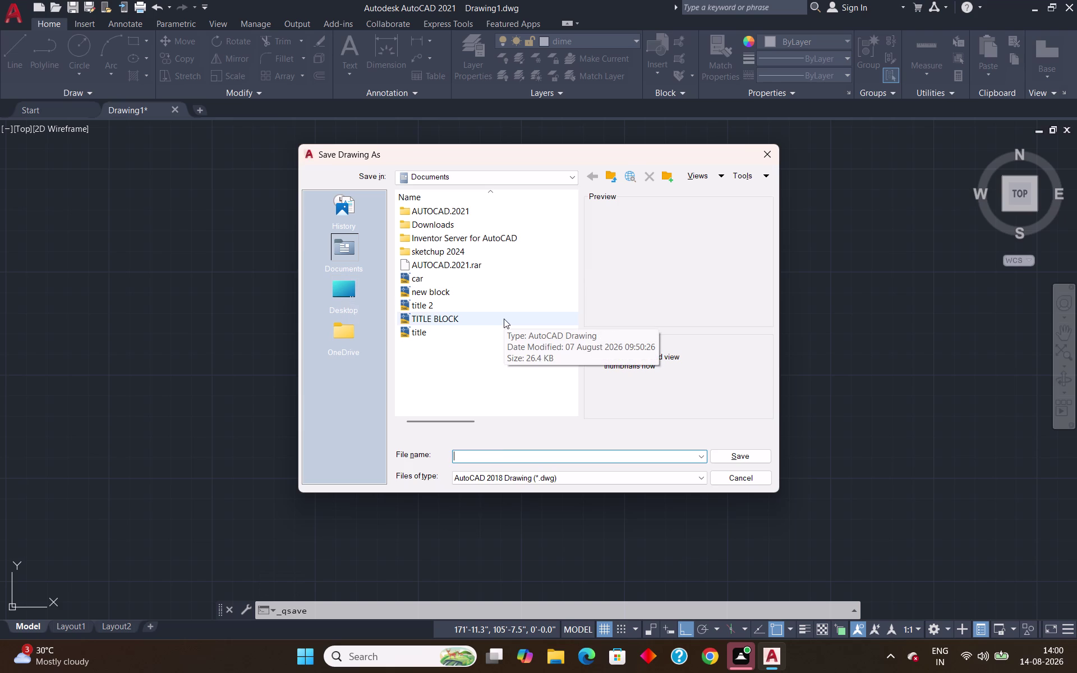
text(DOUBLE)
key(space)
text(BED R)
text(OOM)
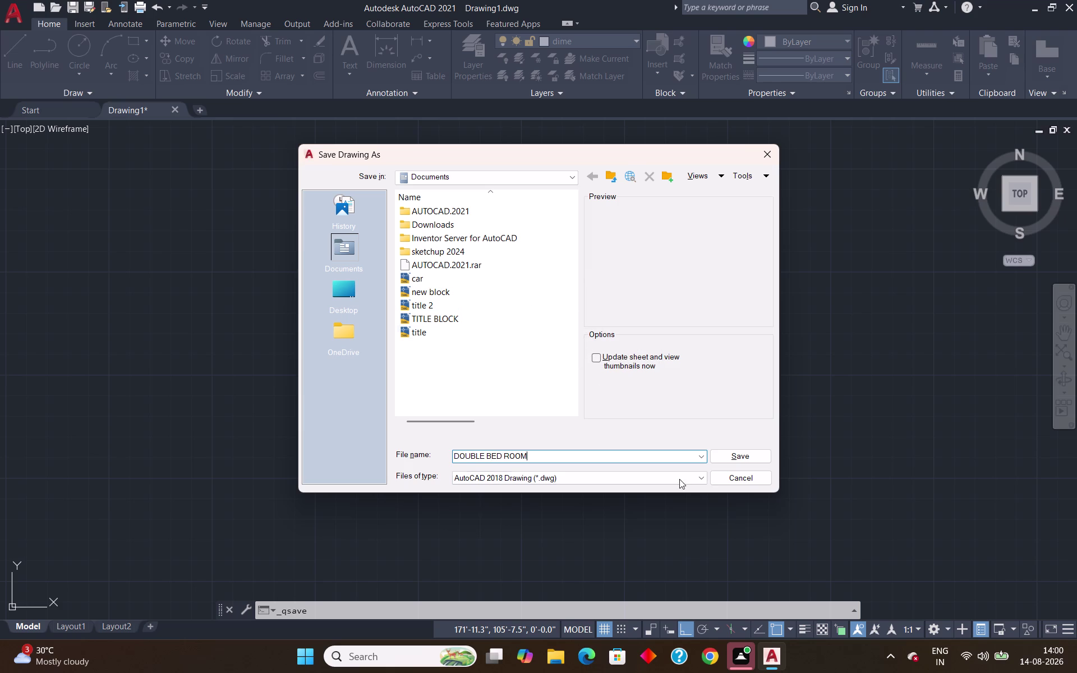
click(730, 454)
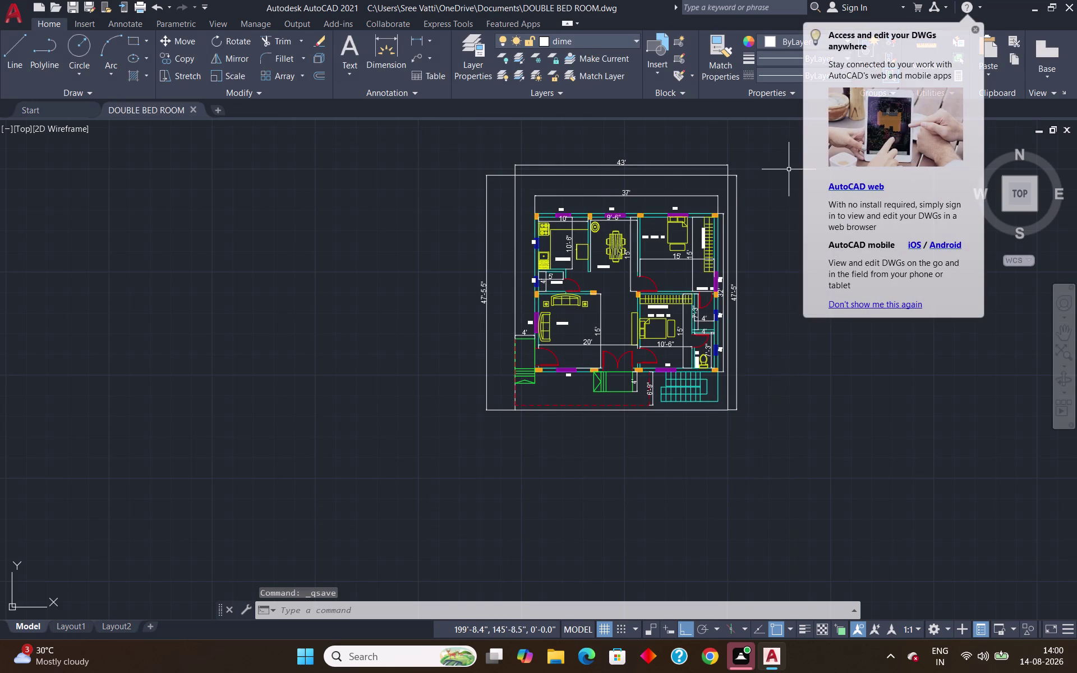
click(13, 22)
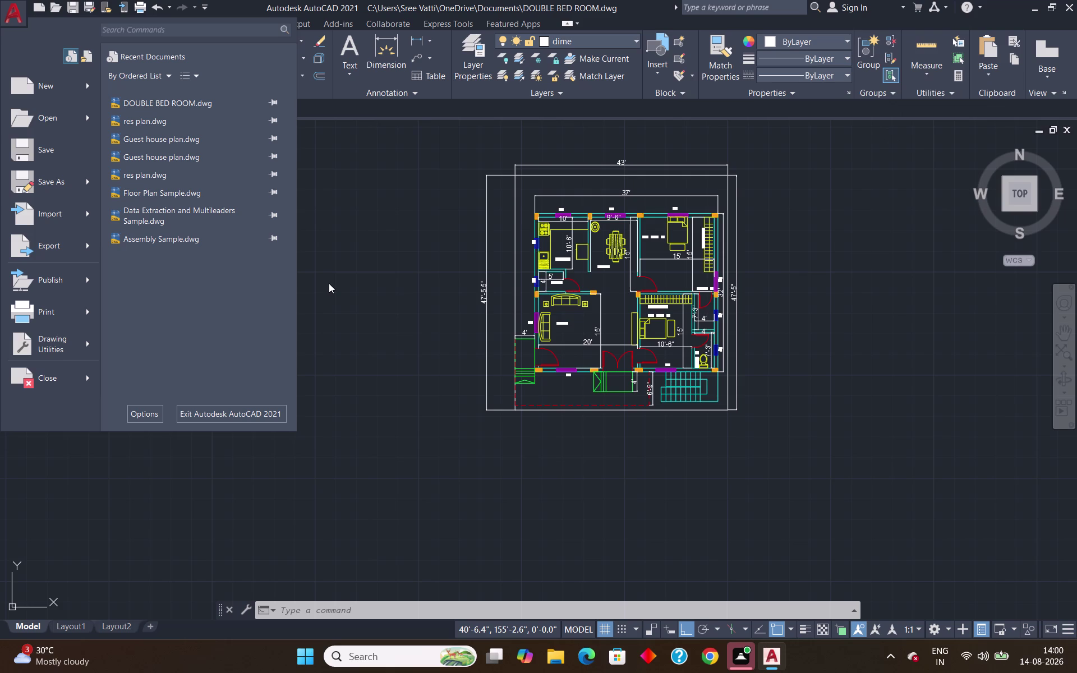
Close the application menu and zoom in on the living room's front wall.
key(Escape)
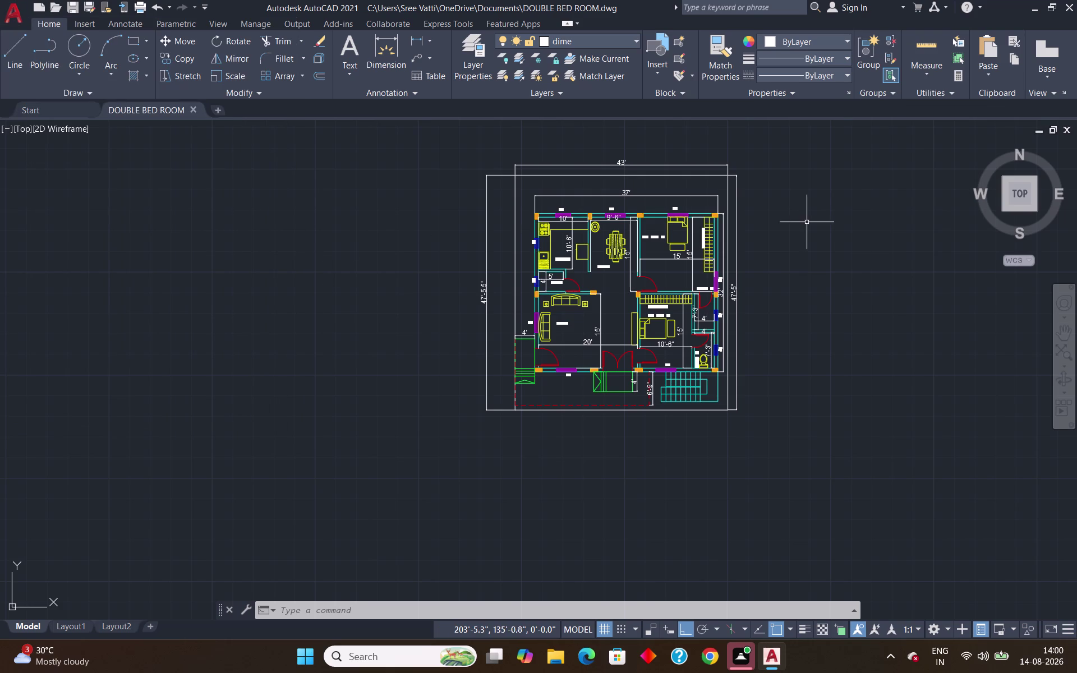
scroll(up, 3)
scroll(down, 3)
scroll(up, 3)
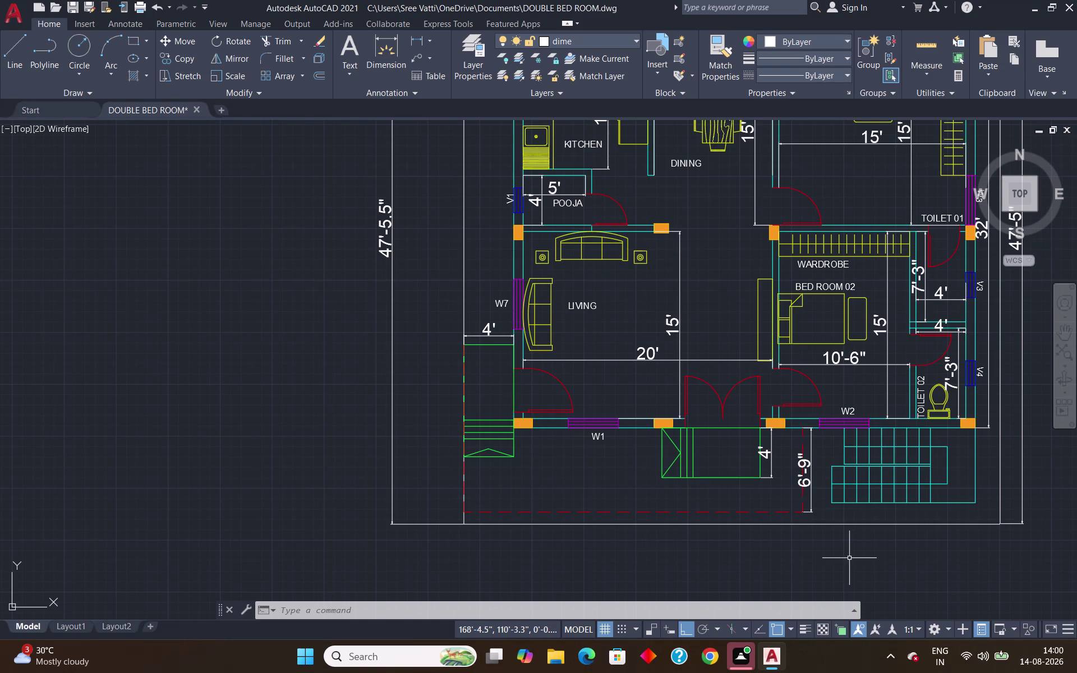
scroll(down, 3)
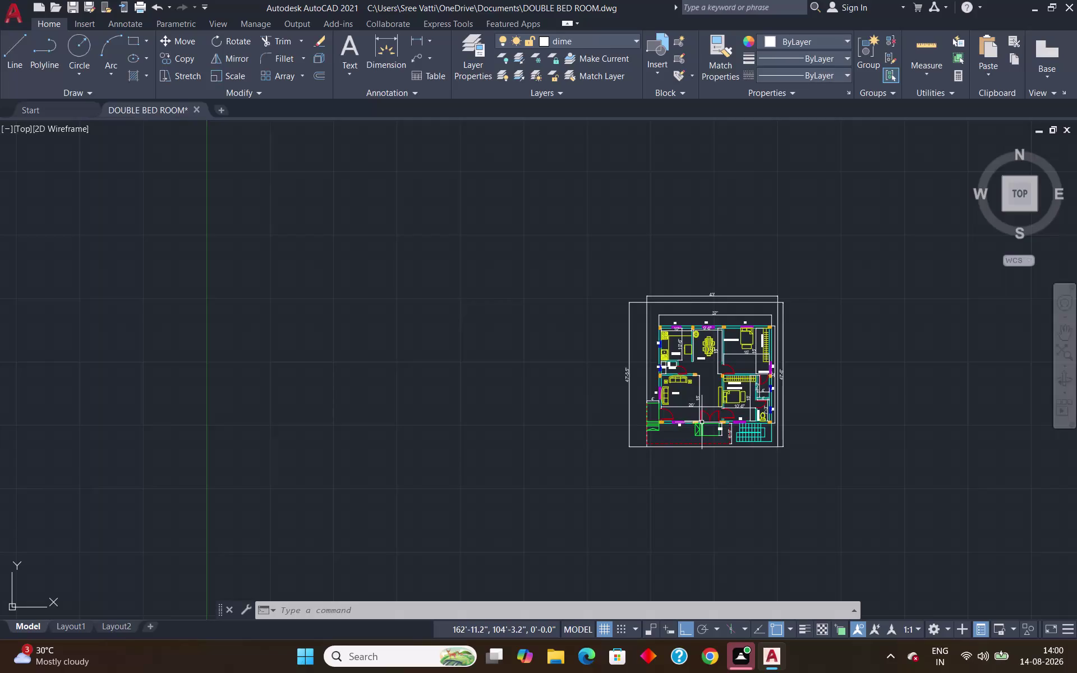
scroll(up, 3)
Place single-line text C2 at the column between the living room doors.
text(D)
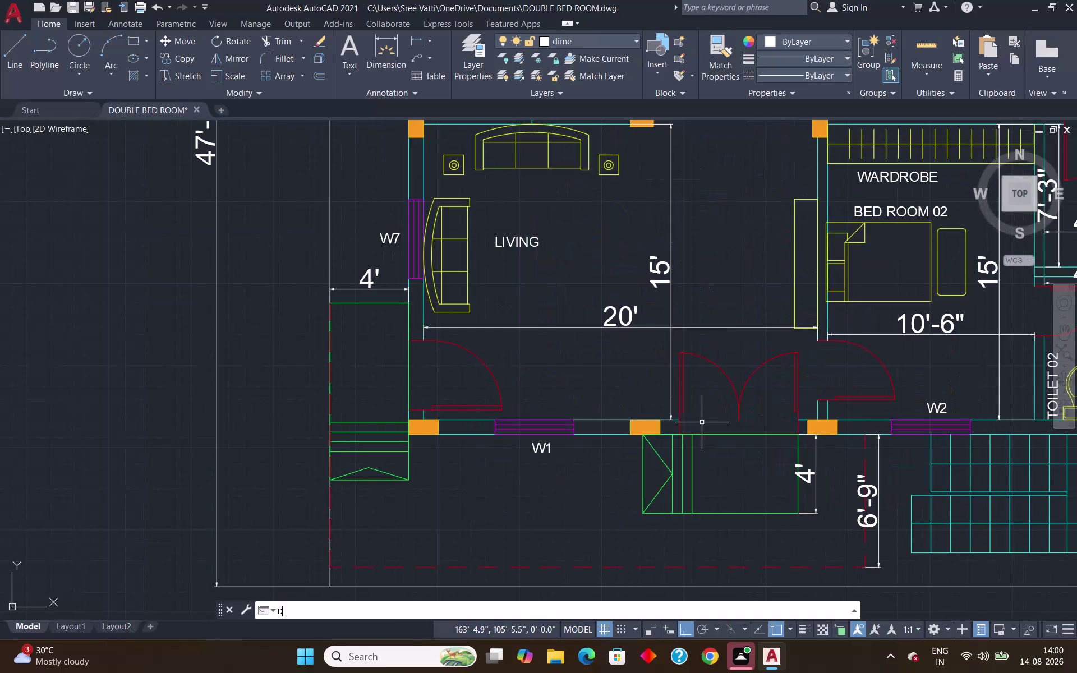
text(T)
key(Return)
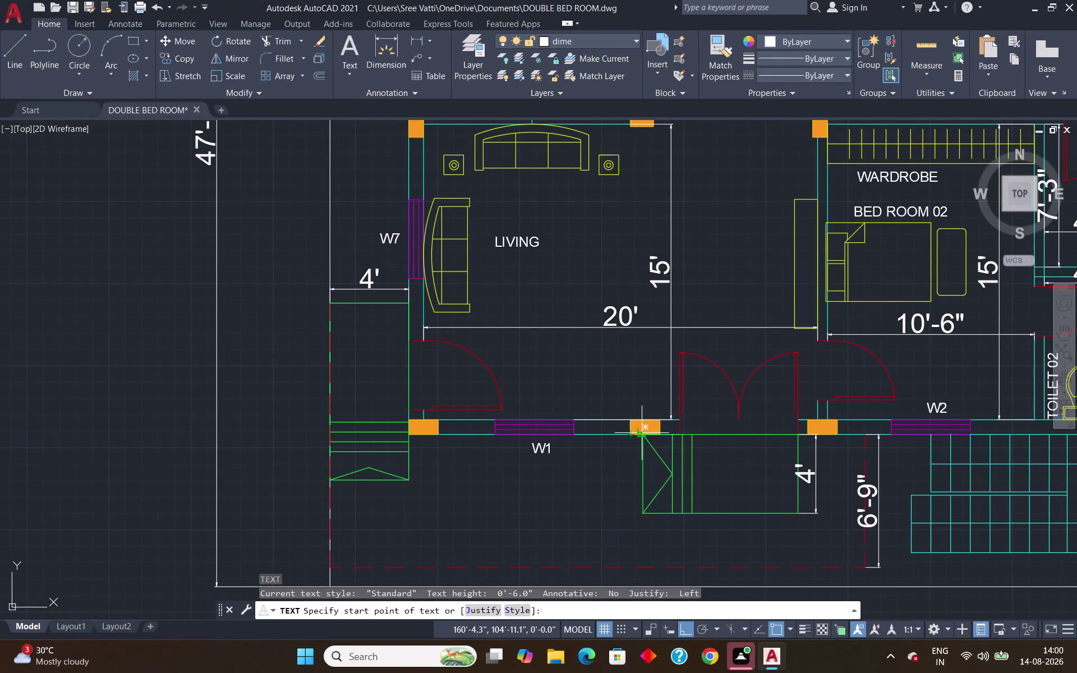
click(628, 399)
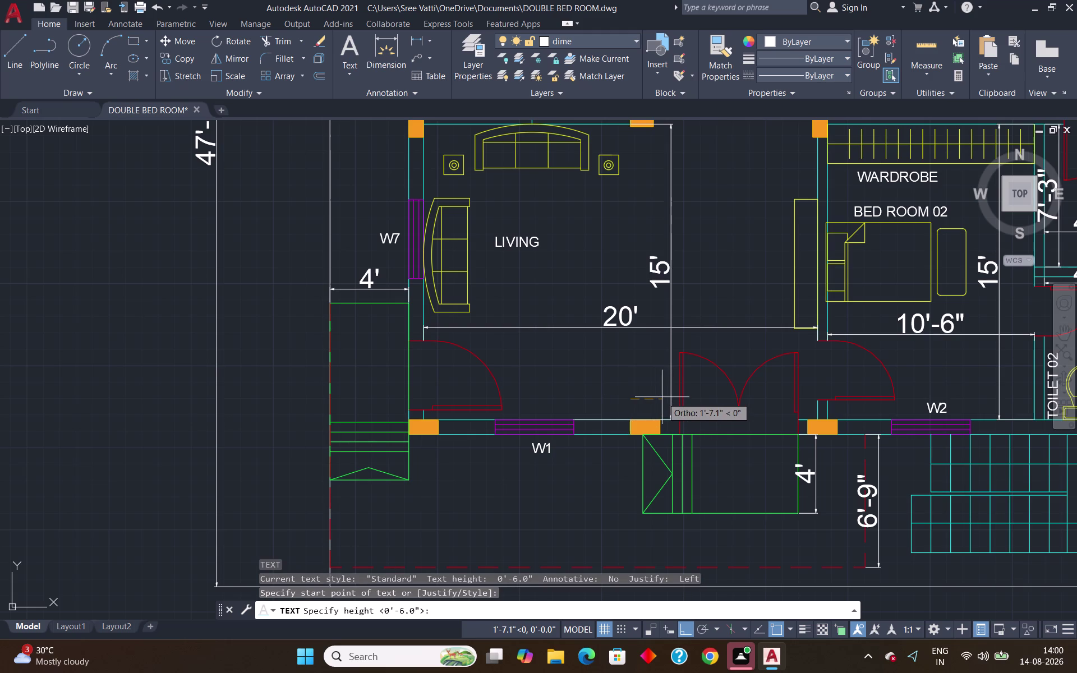
key(Return)
key(Return)
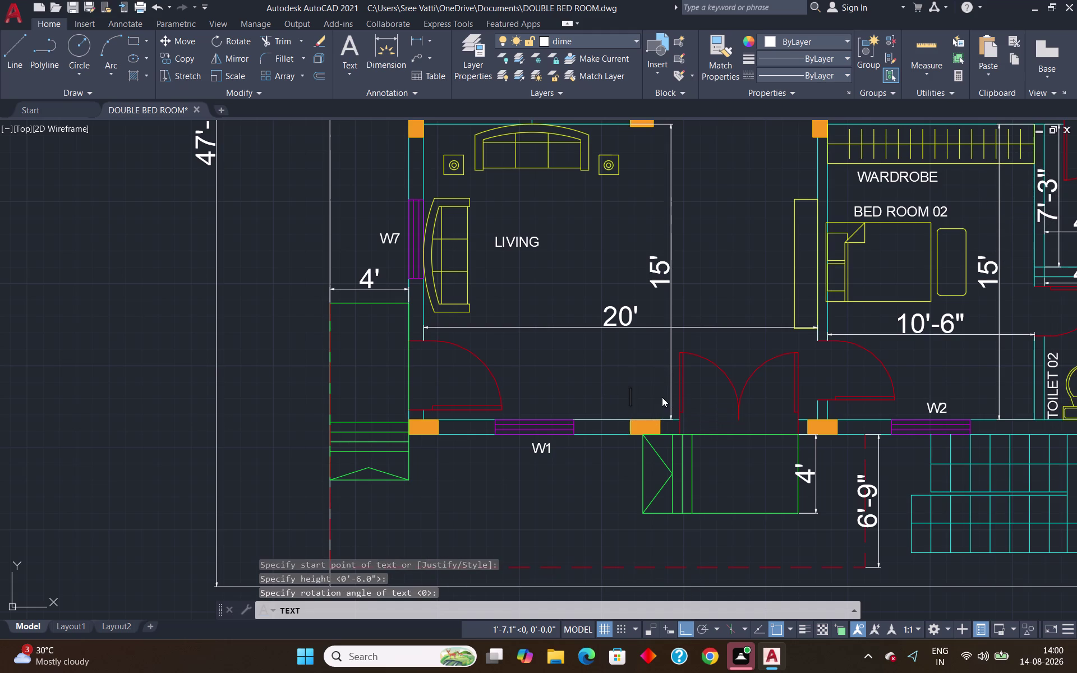
text(C2)
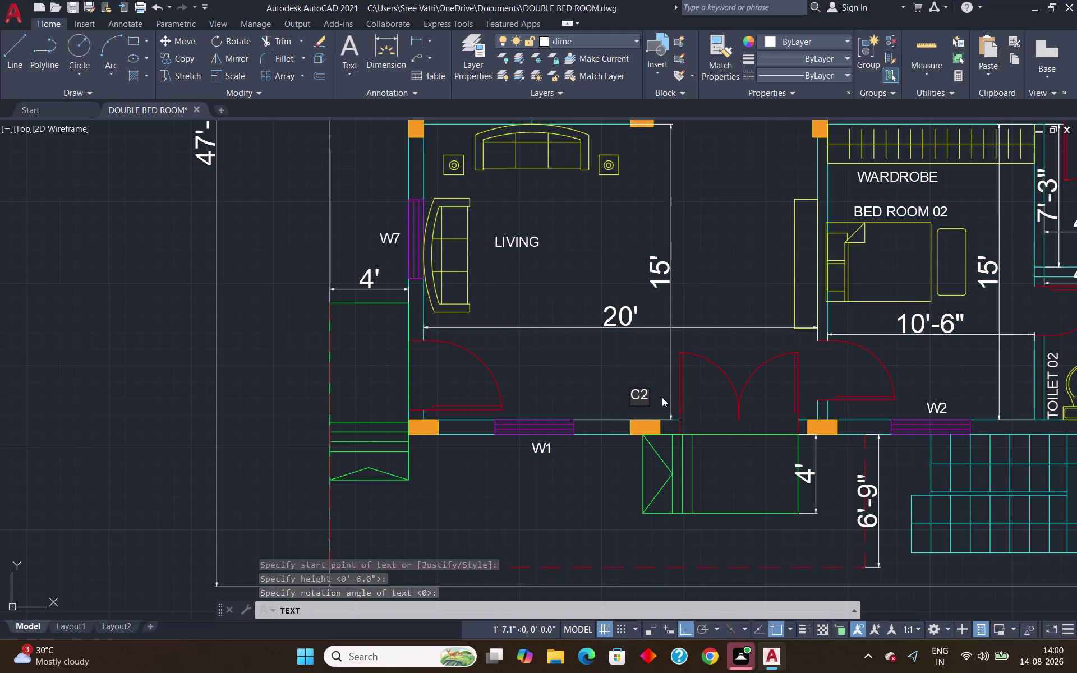
key(Return)
key(Return)
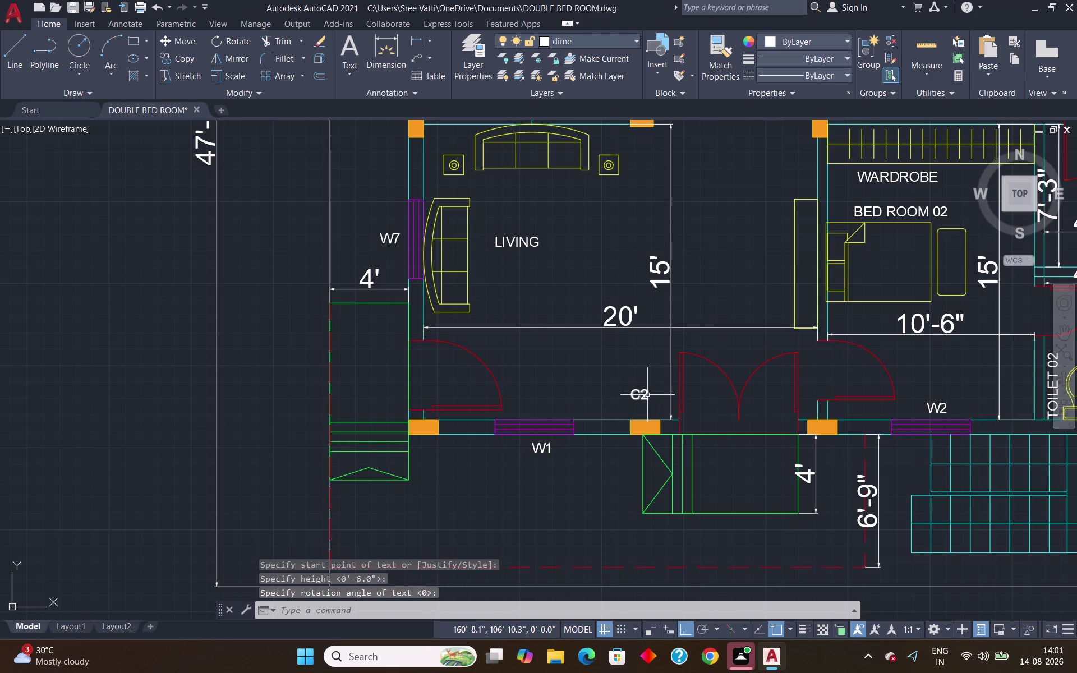
click(644, 397)
Copy the C2 label to the living room's lower-left corner column.
text(CO)
key(Return)
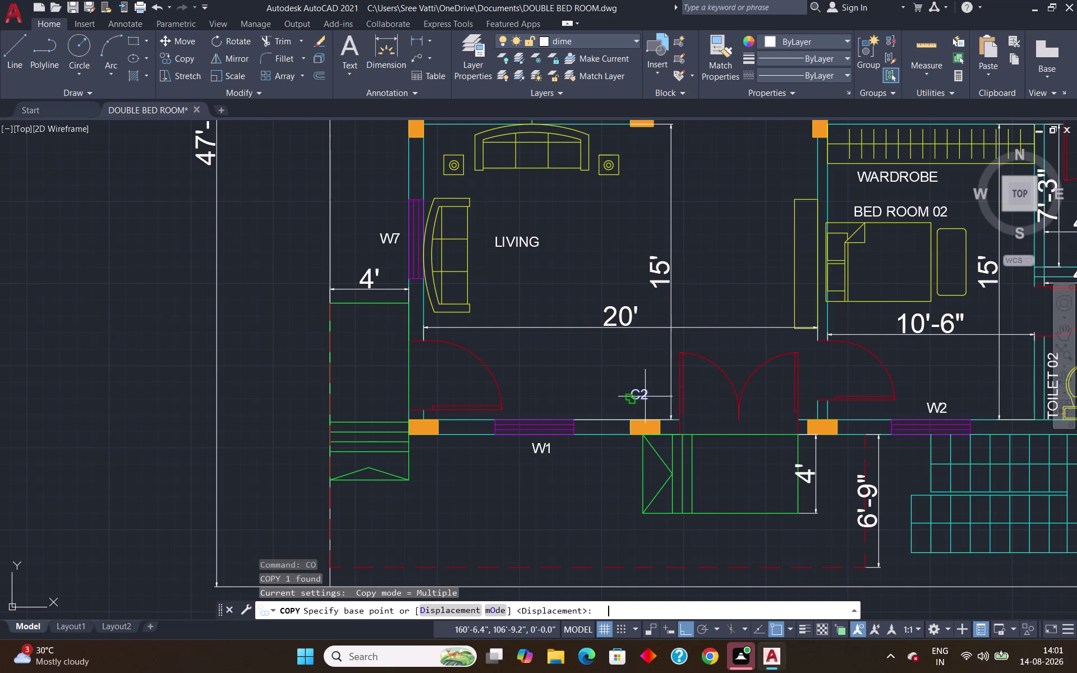
click(633, 399)
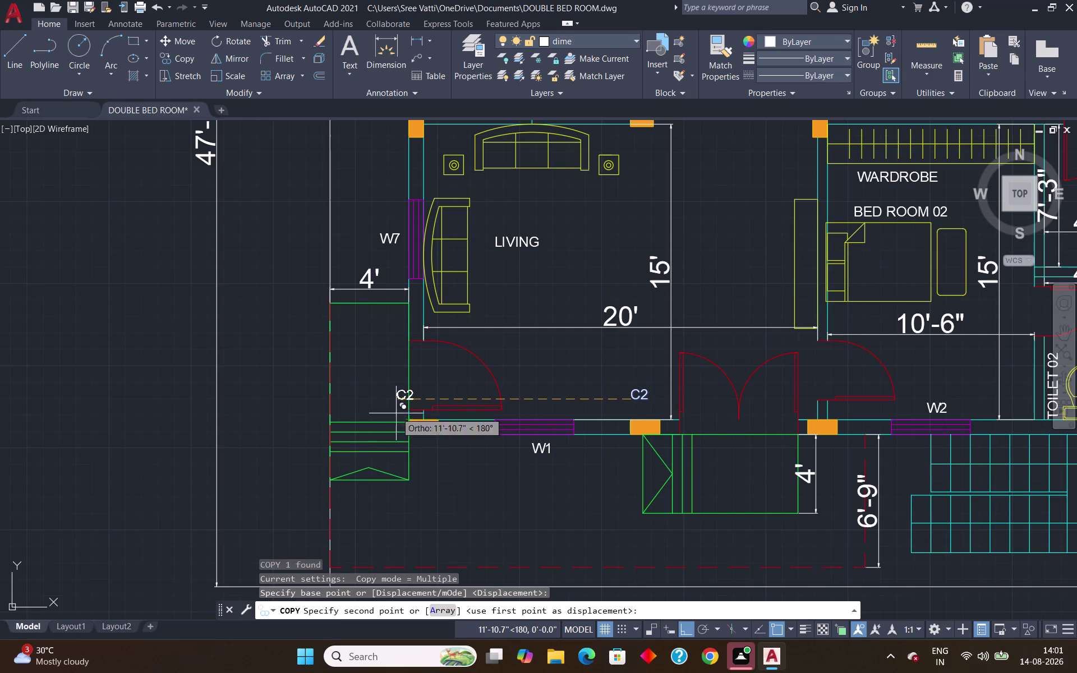
click(418, 454)
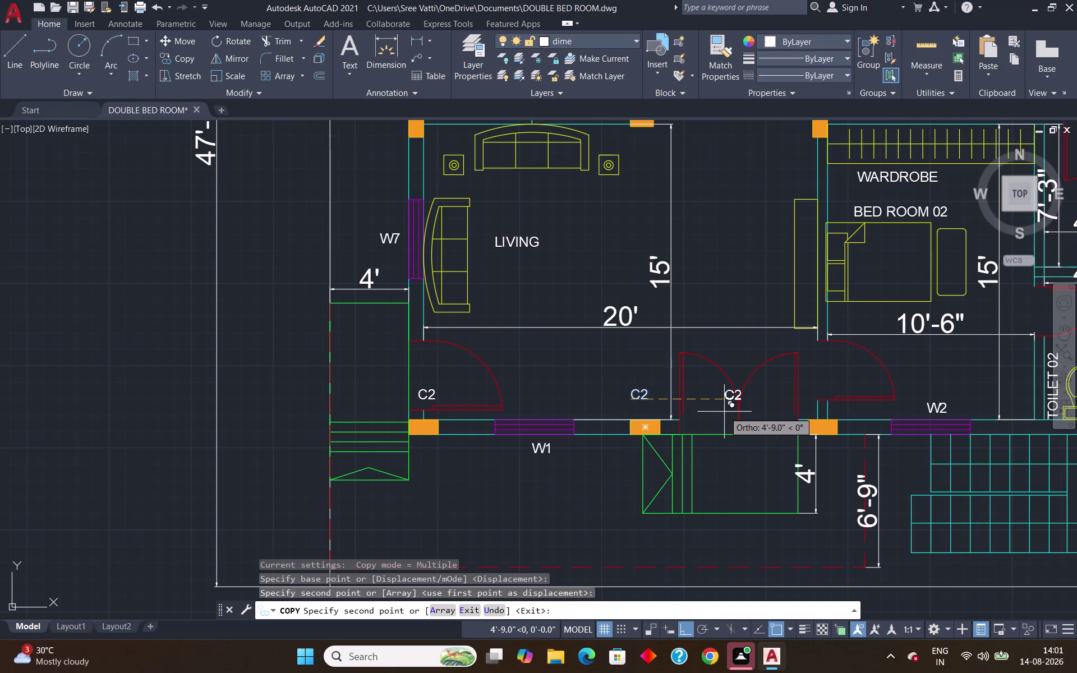
key(Escape)
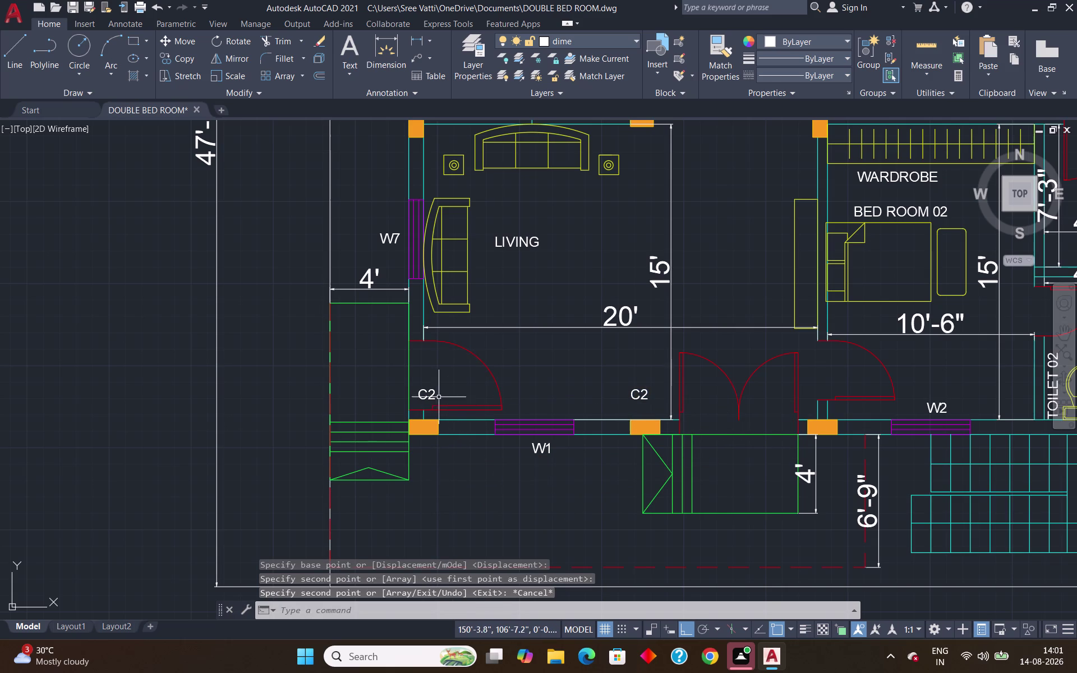
click(427, 394)
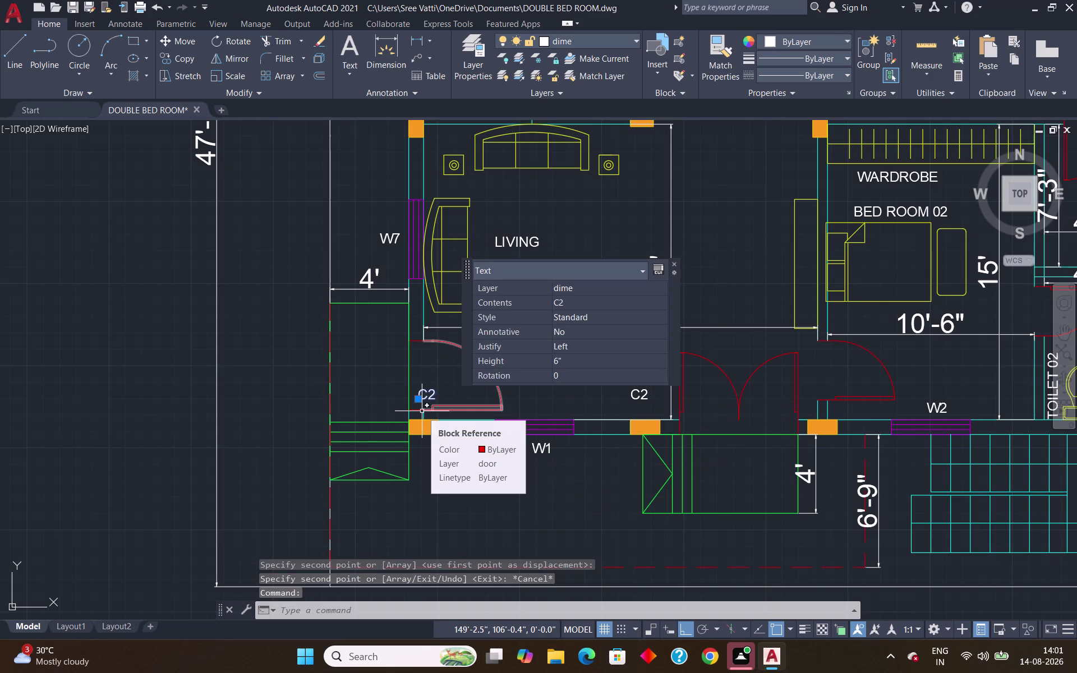
Move the left C2 label below the wall, then nudge it slightly.
key(m)
key(Return)
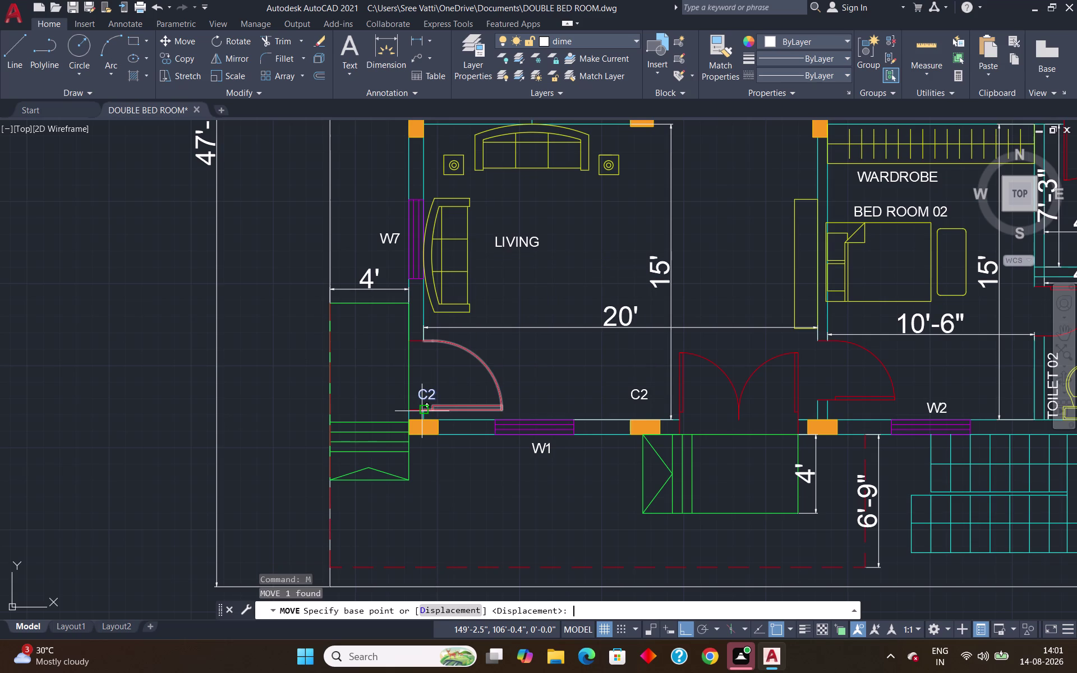
click(426, 394)
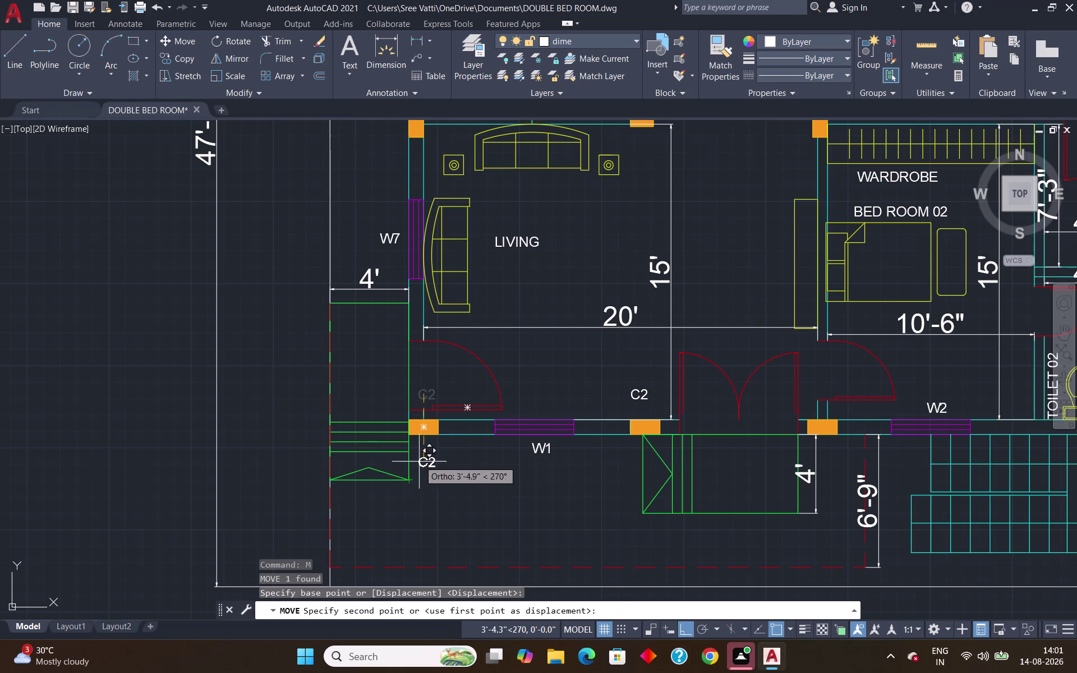
click(416, 454)
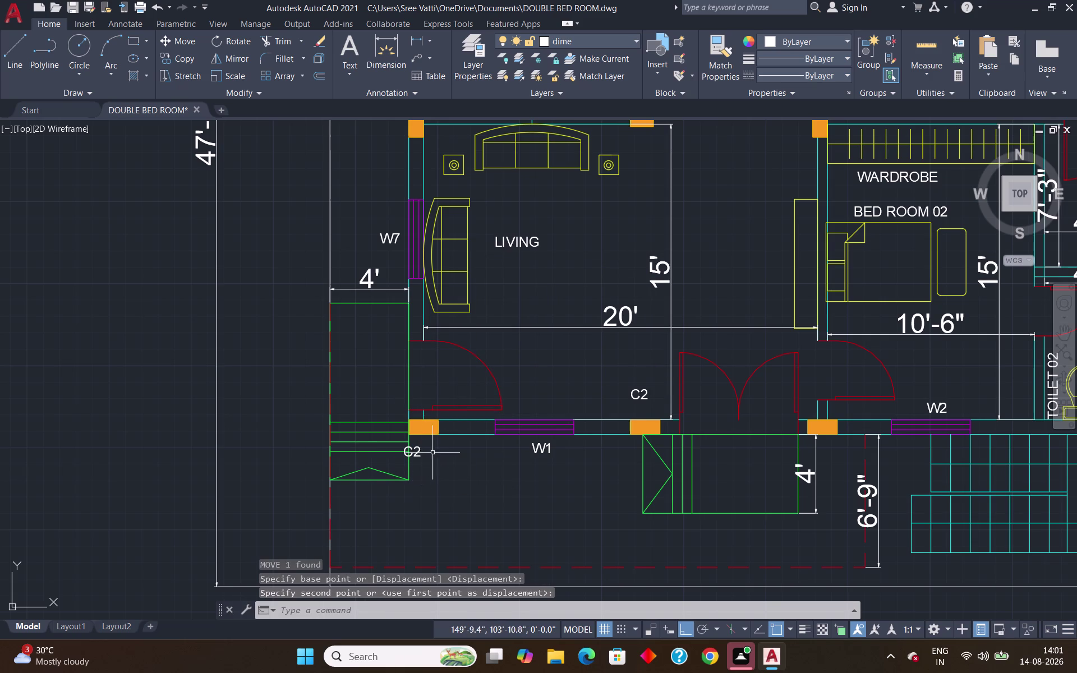
click(415, 449)
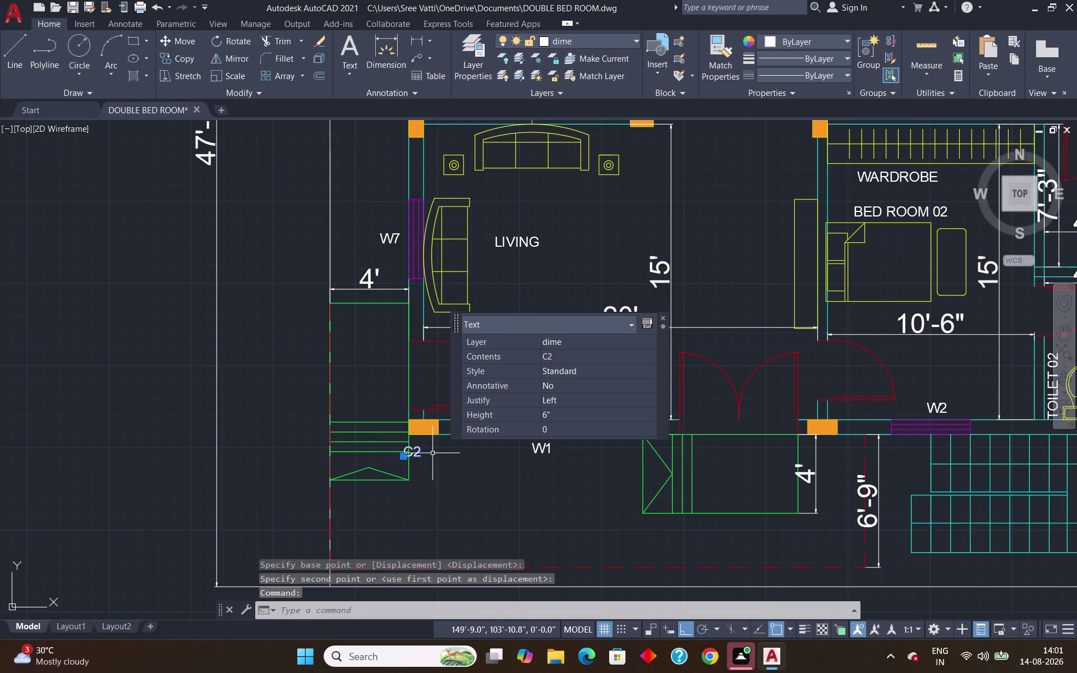
key(m)
key(Return)
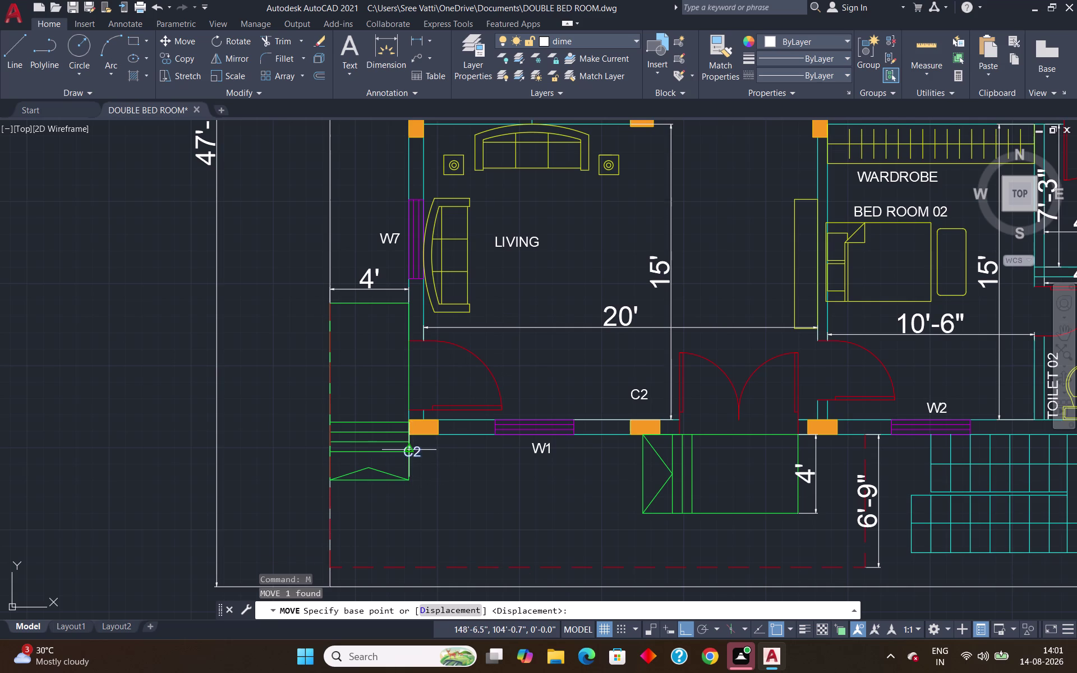
click(411, 449)
click(426, 447)
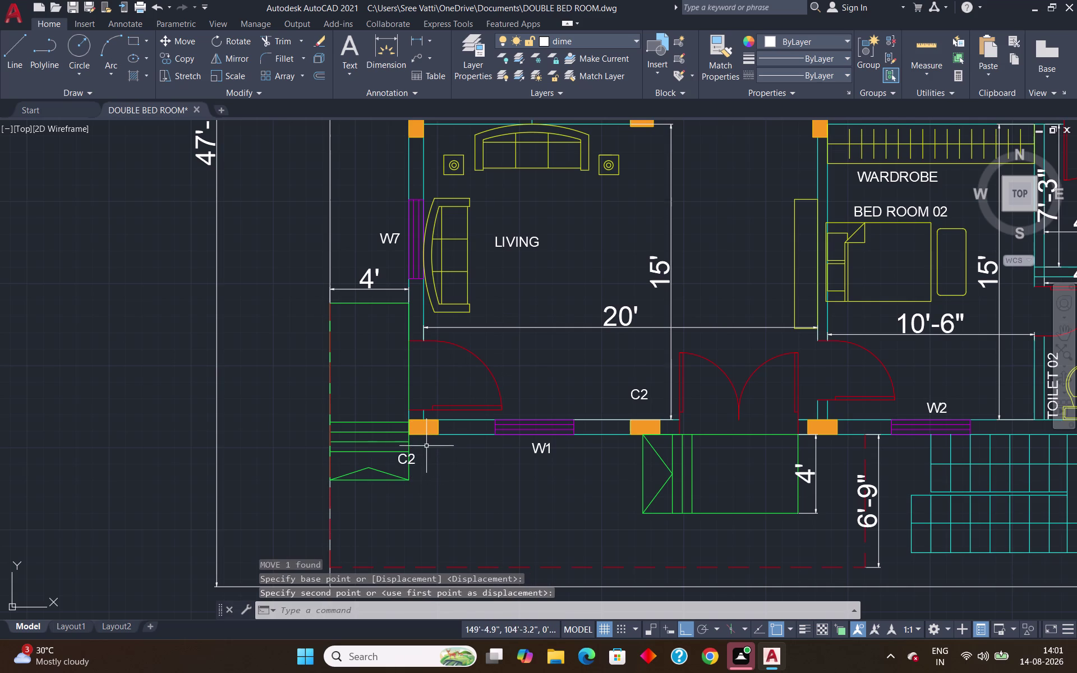
Adjust the left C2 label's position under the column by dragging its grip.
click(412, 461)
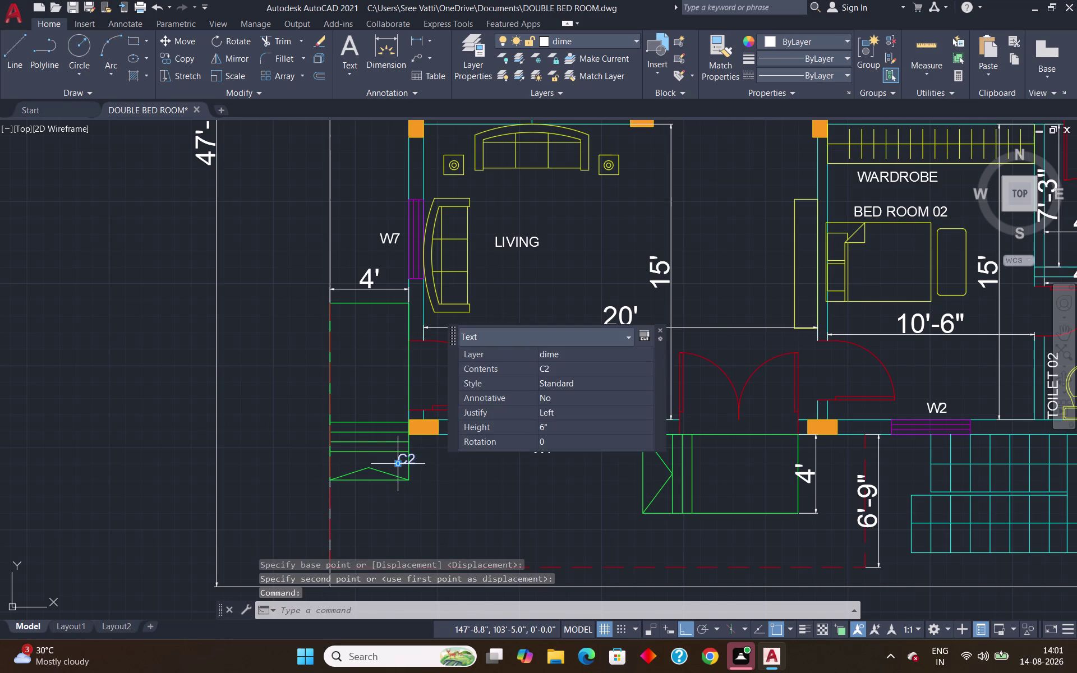
click(397, 464)
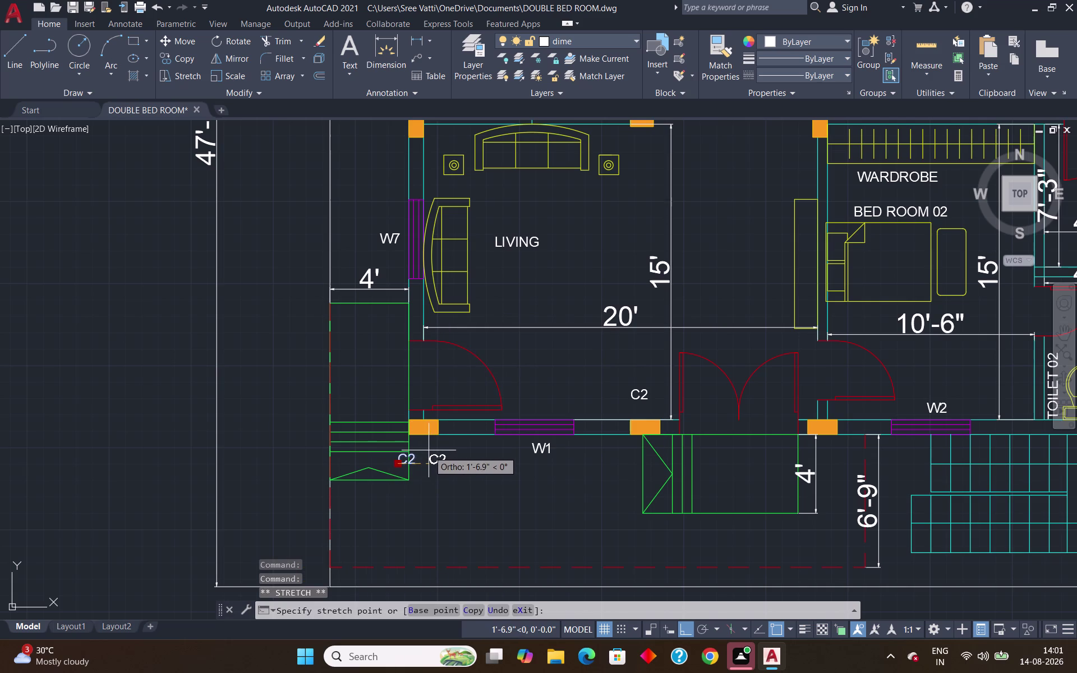
click(428, 444)
key(Escape)
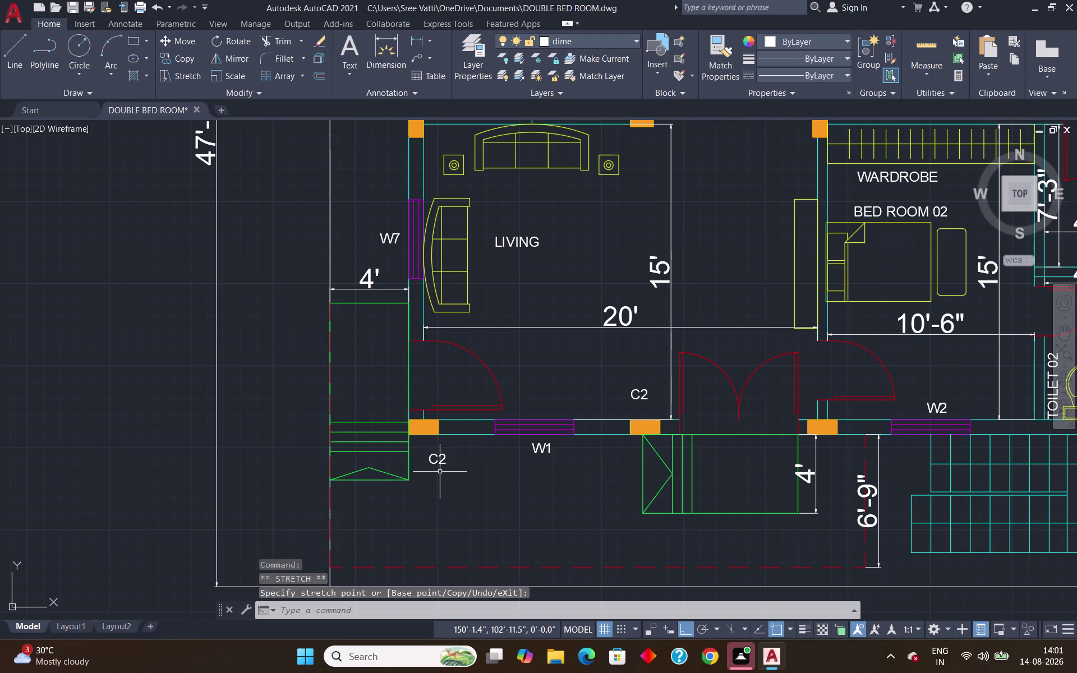
click(433, 459)
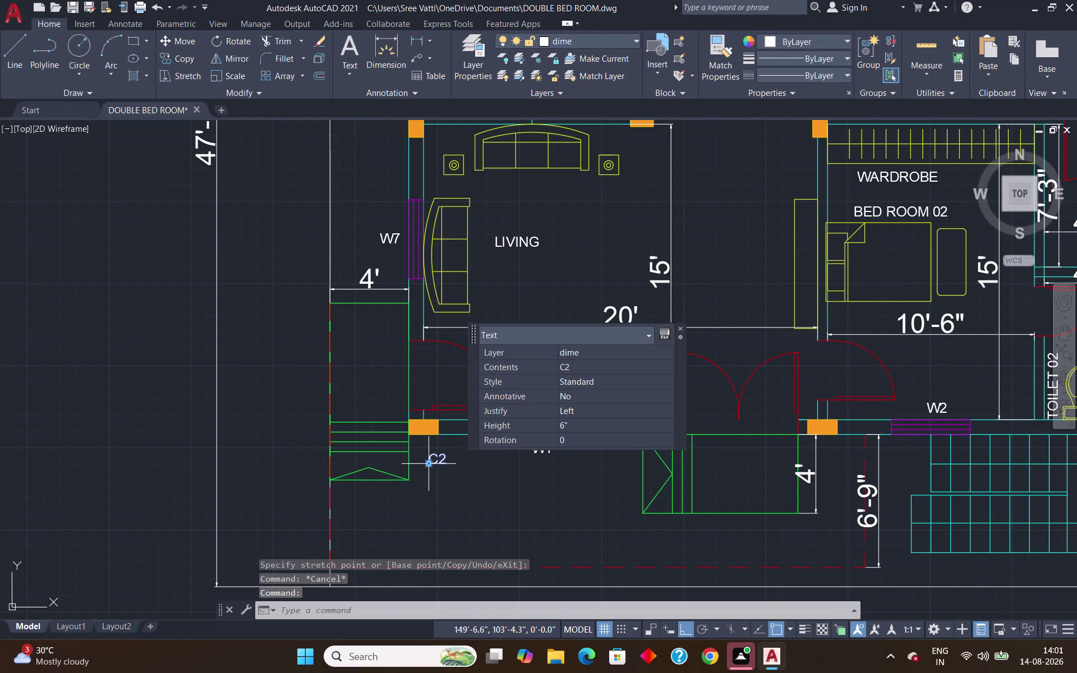
click(429, 466)
click(424, 448)
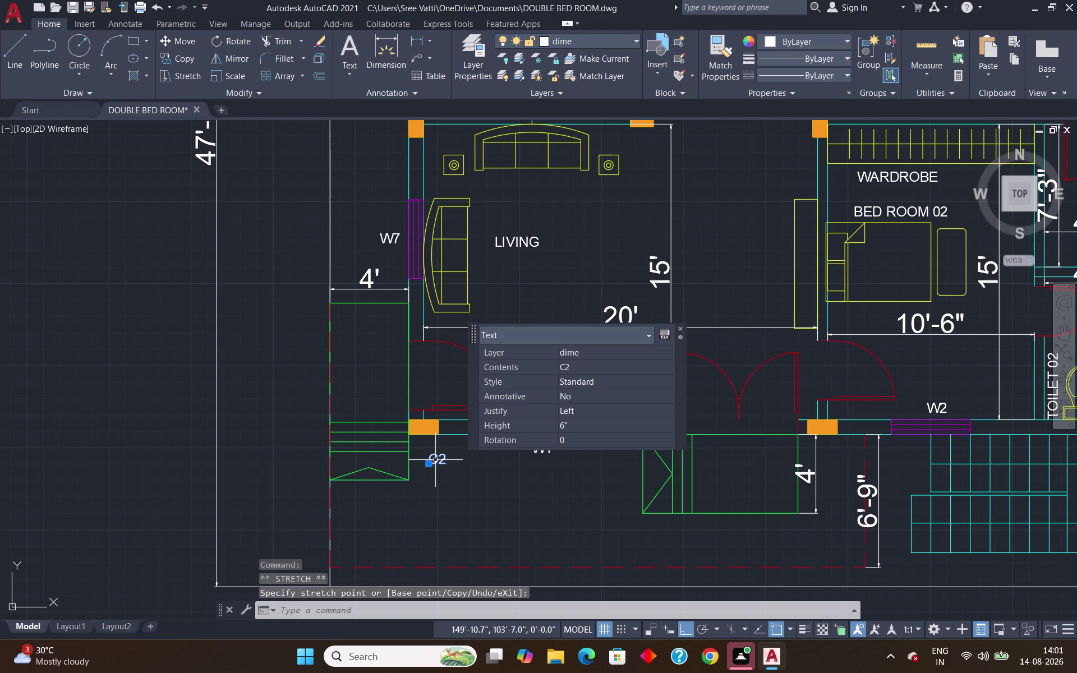
click(430, 465)
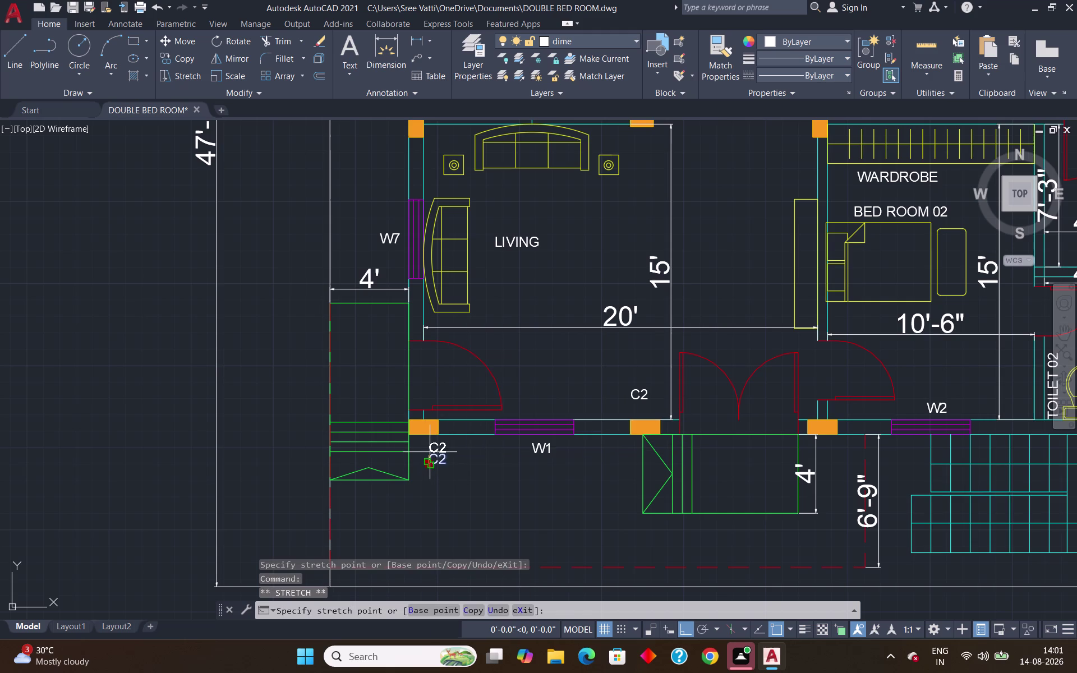
click(429, 450)
drag(426, 462, 425, 452)
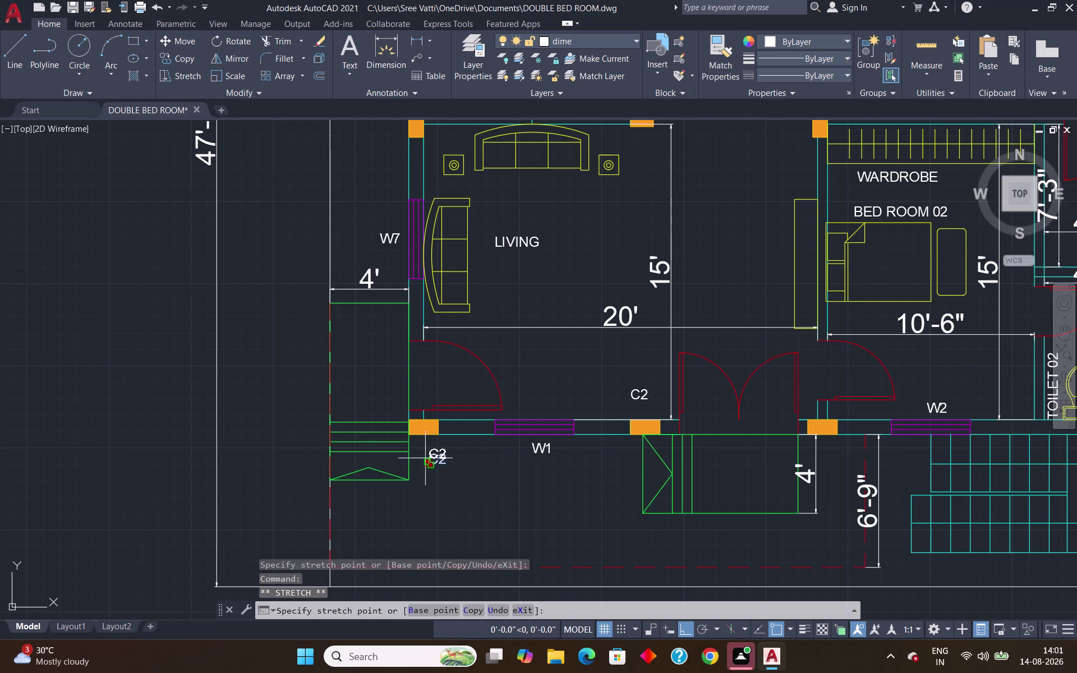
drag(425, 451, 436, 436)
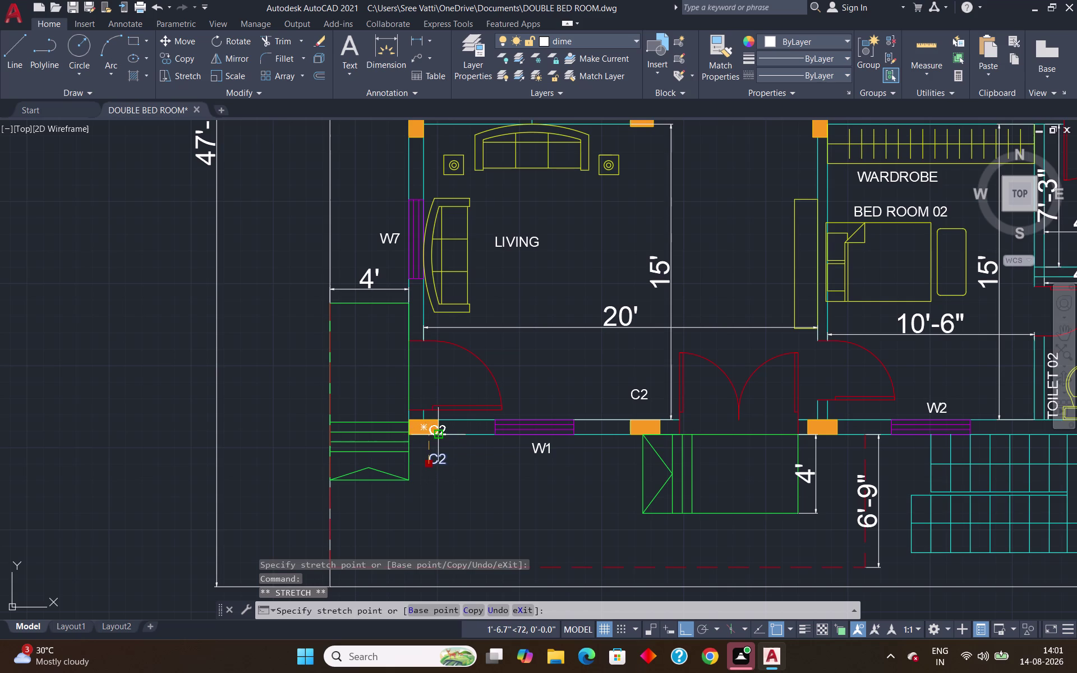
drag(436, 435, 440, 447)
click(440, 446)
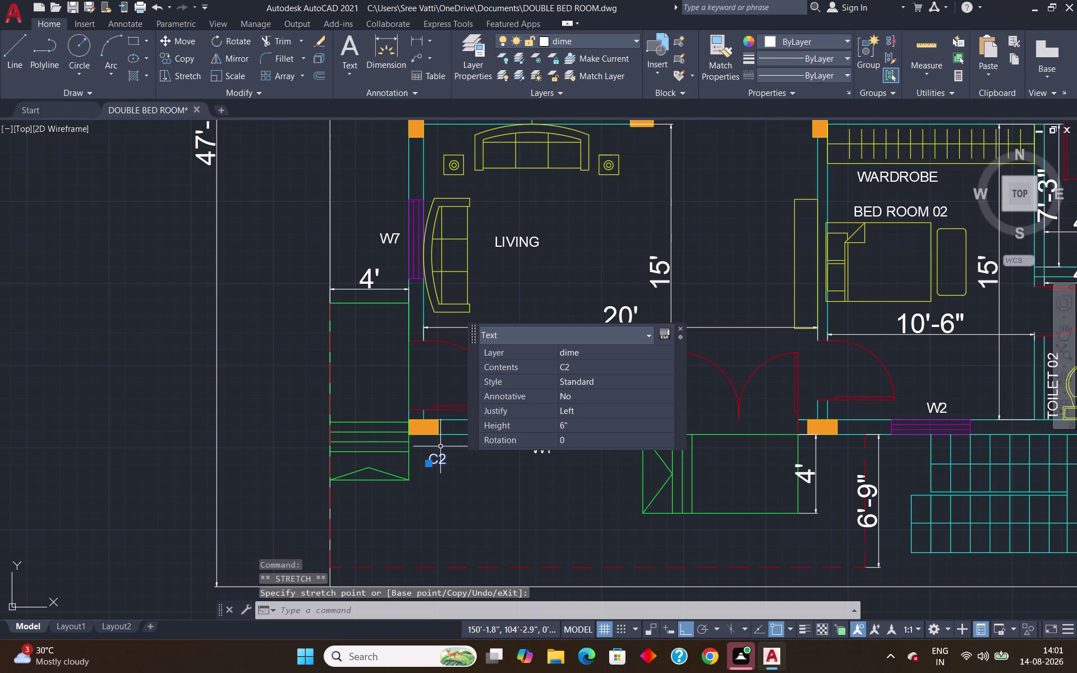
Move the C2 label again so it sits right below the lower-left column.
key(m)
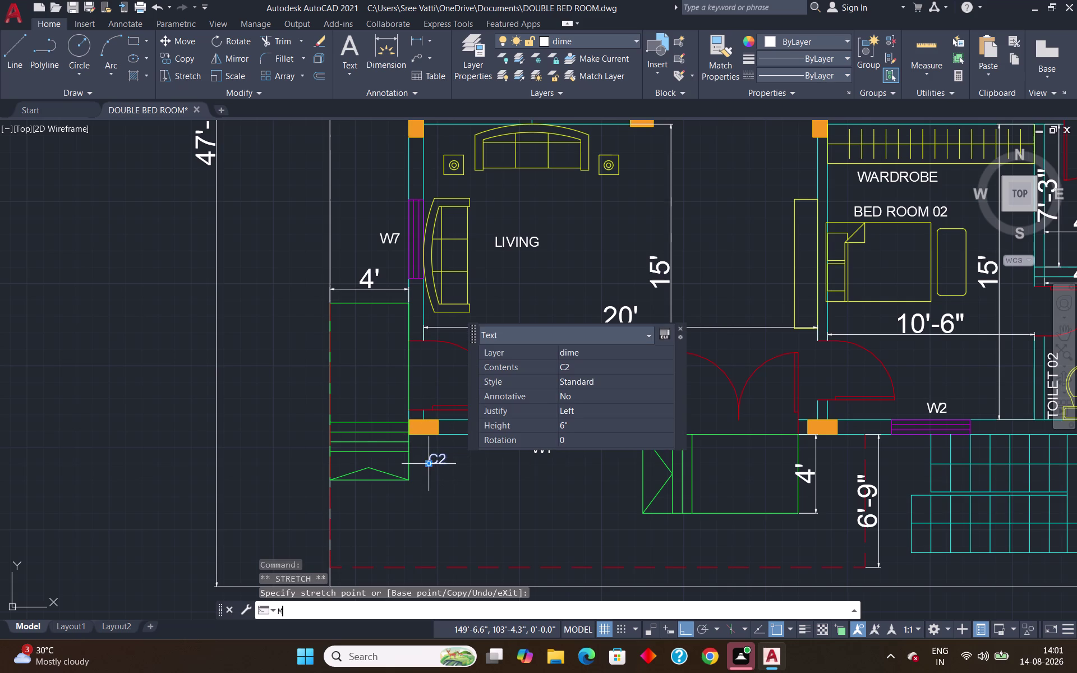
key(Return)
click(435, 463)
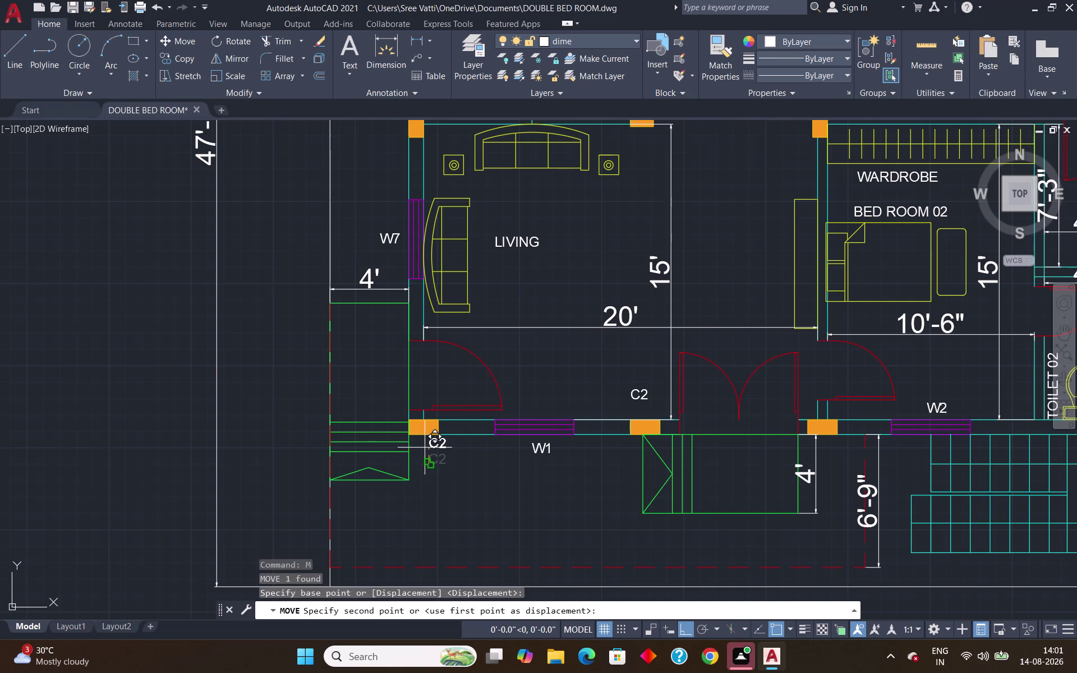
click(425, 449)
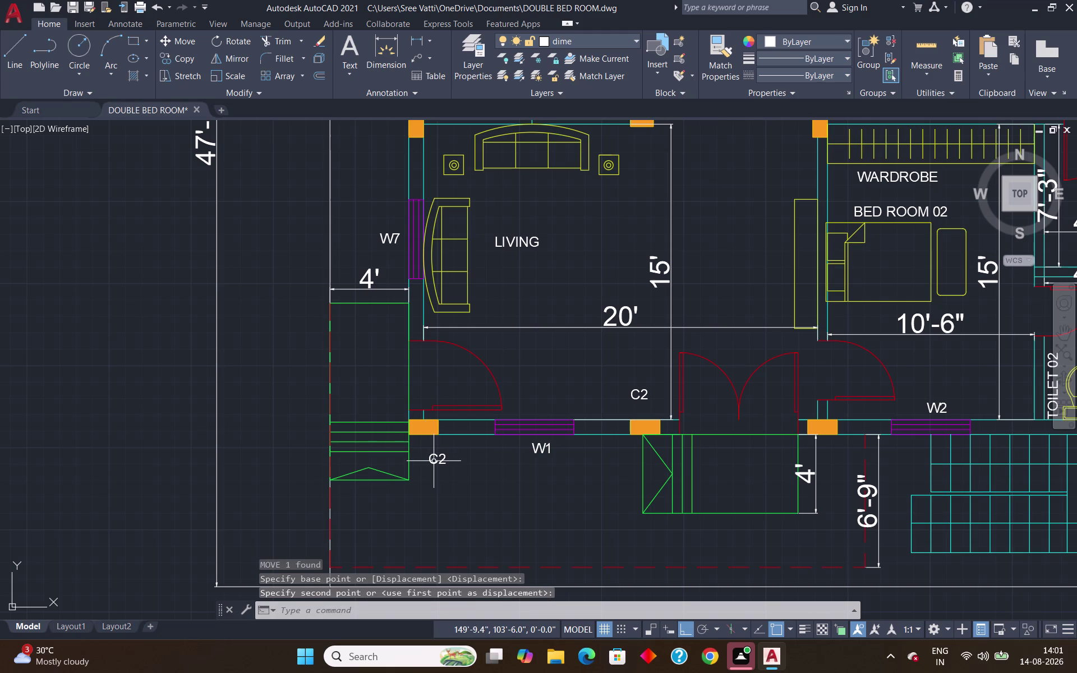
click(434, 462)
key(m)
key(Return)
click(433, 463)
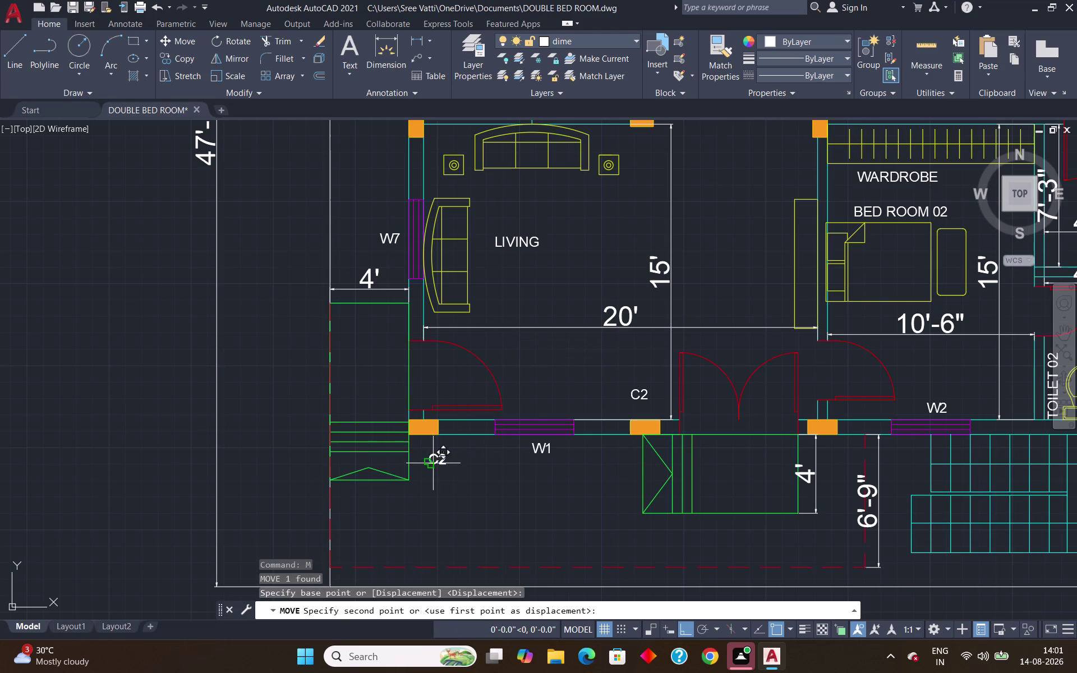
click(418, 448)
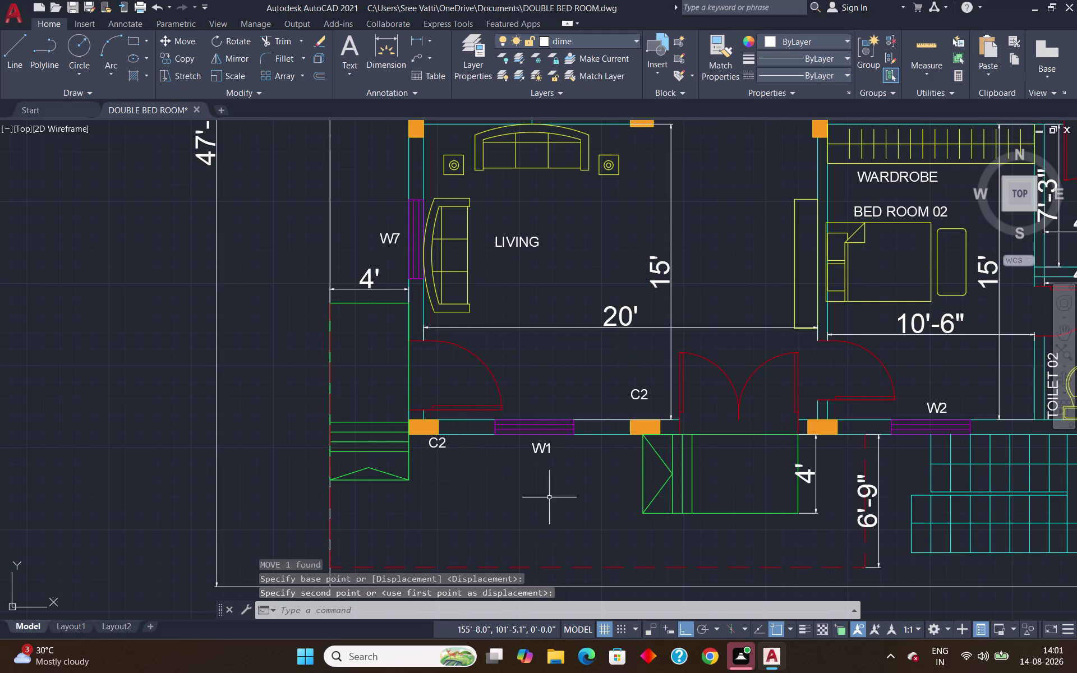
scroll(down, 3)
scroll(up, 3)
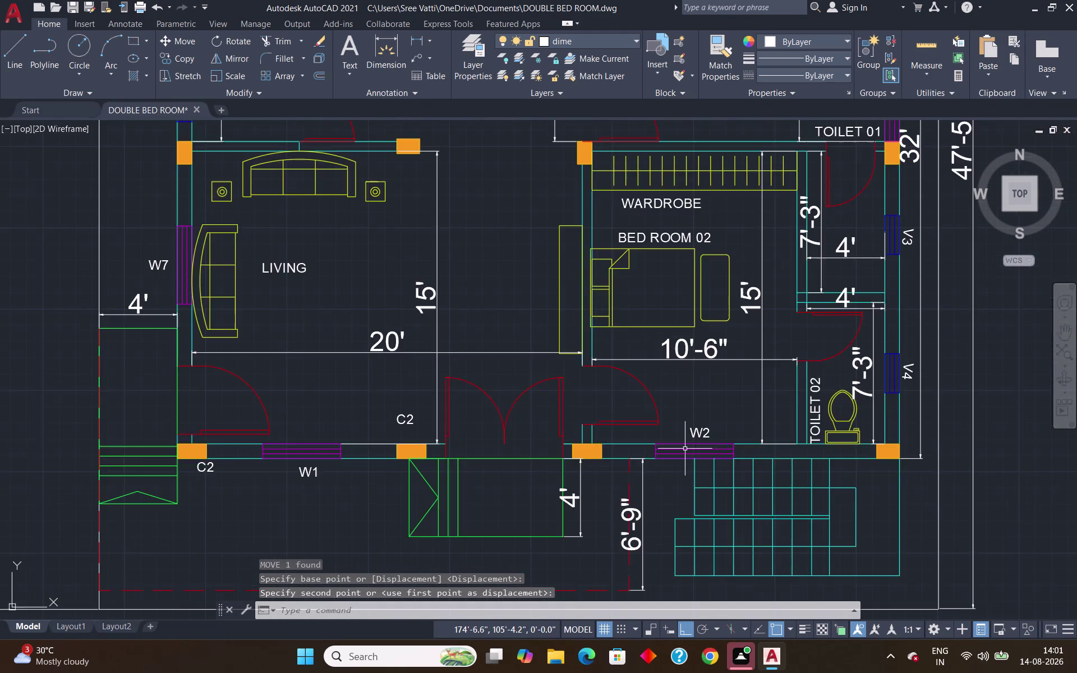
scroll(up, 3)
text(DT)
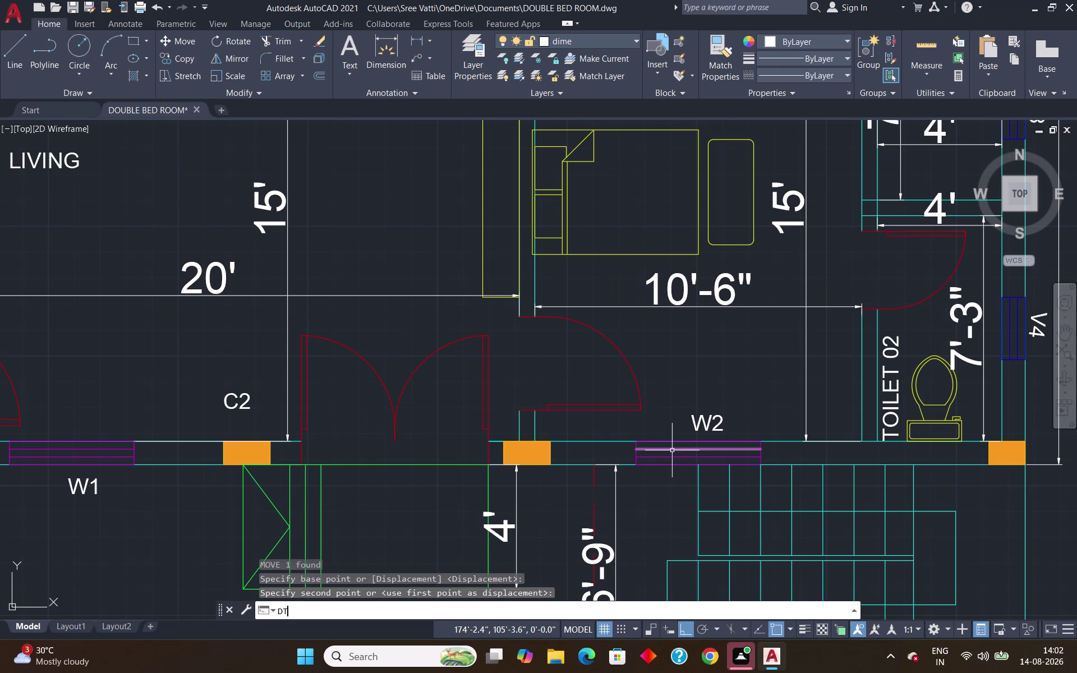
key(Return)
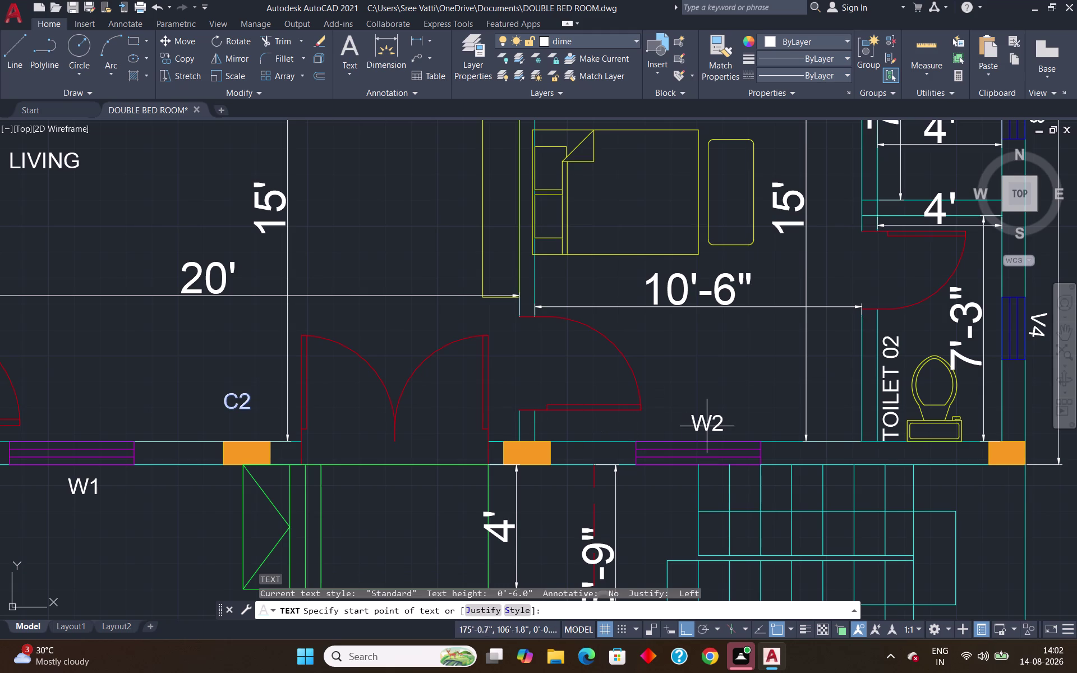
key(Escape)
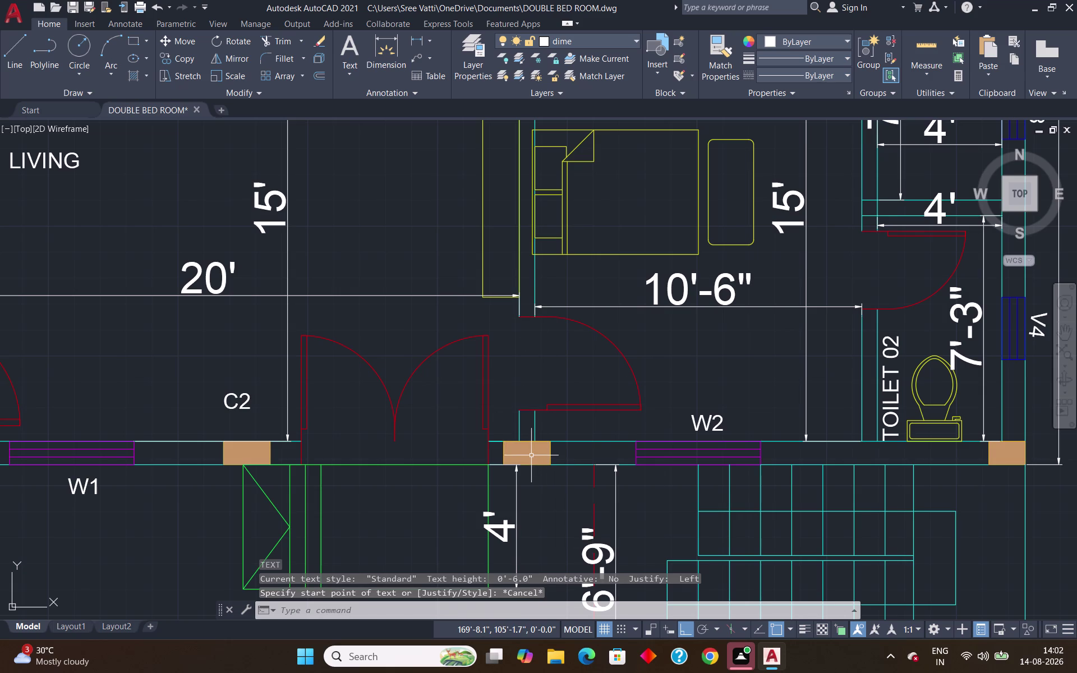
click(530, 455)
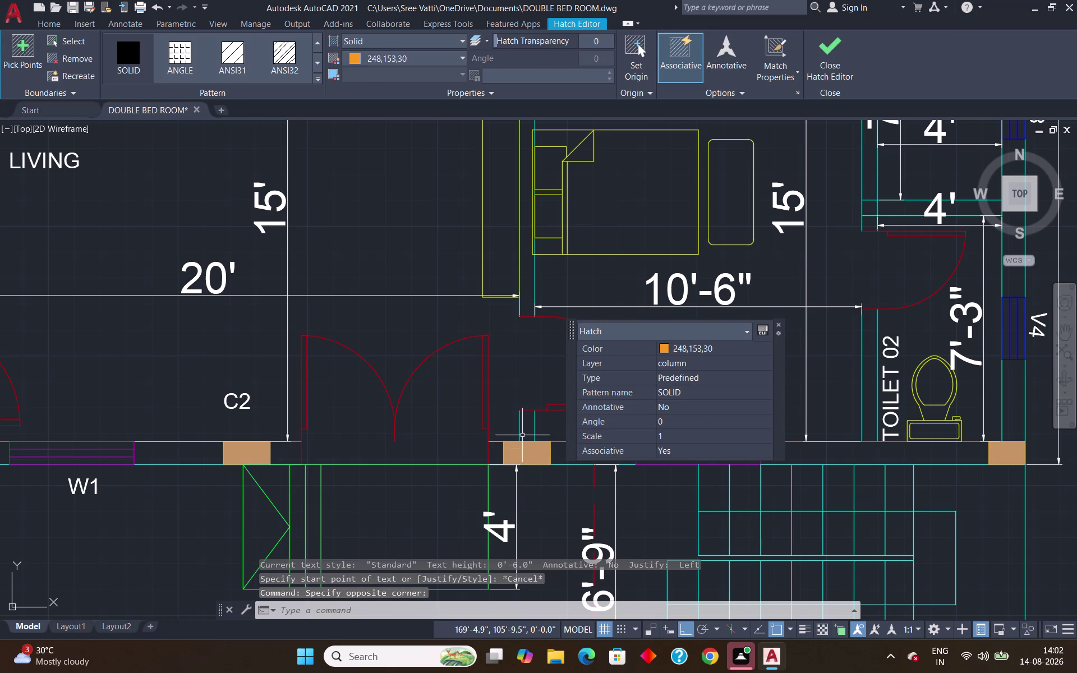
key(Escape)
scroll(down, 3)
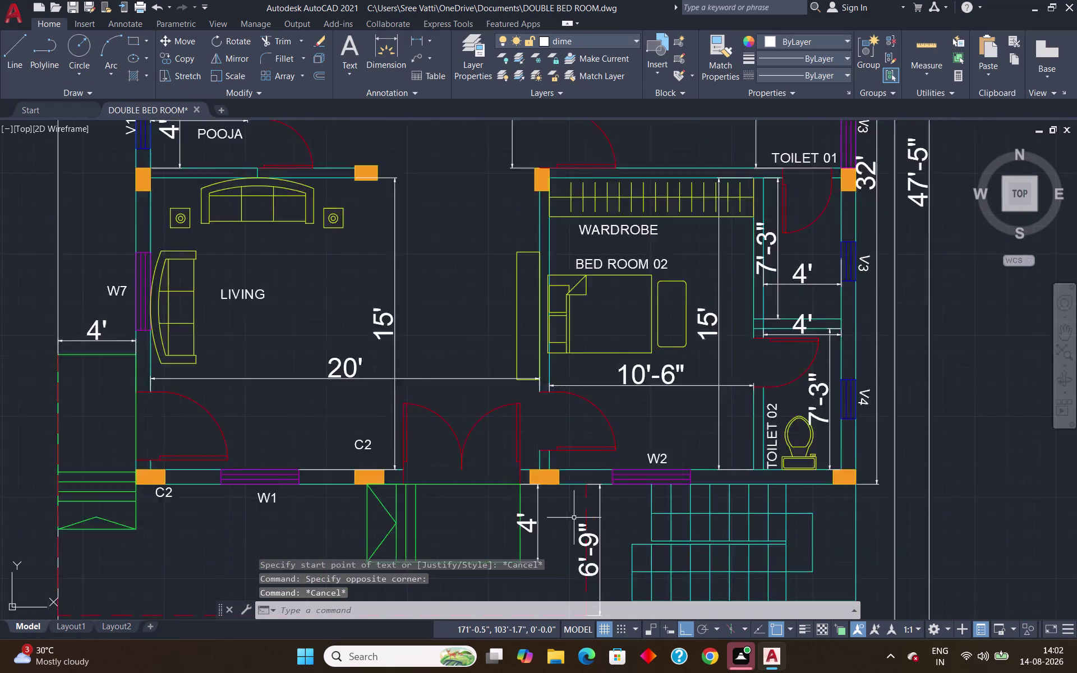
scroll(down, 3)
Pan and zoom to the kitchen's top-left corner column beside the W6 tag.
middle_drag(573, 527, 504, 420)
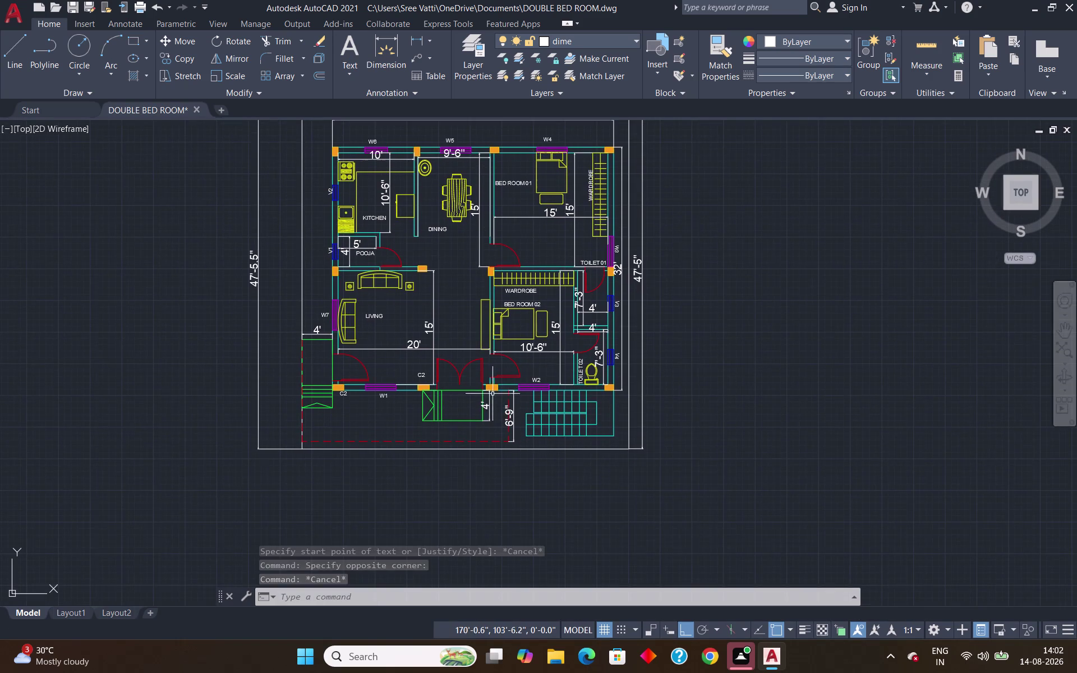
scroll(up, 3)
scroll(up, 3)
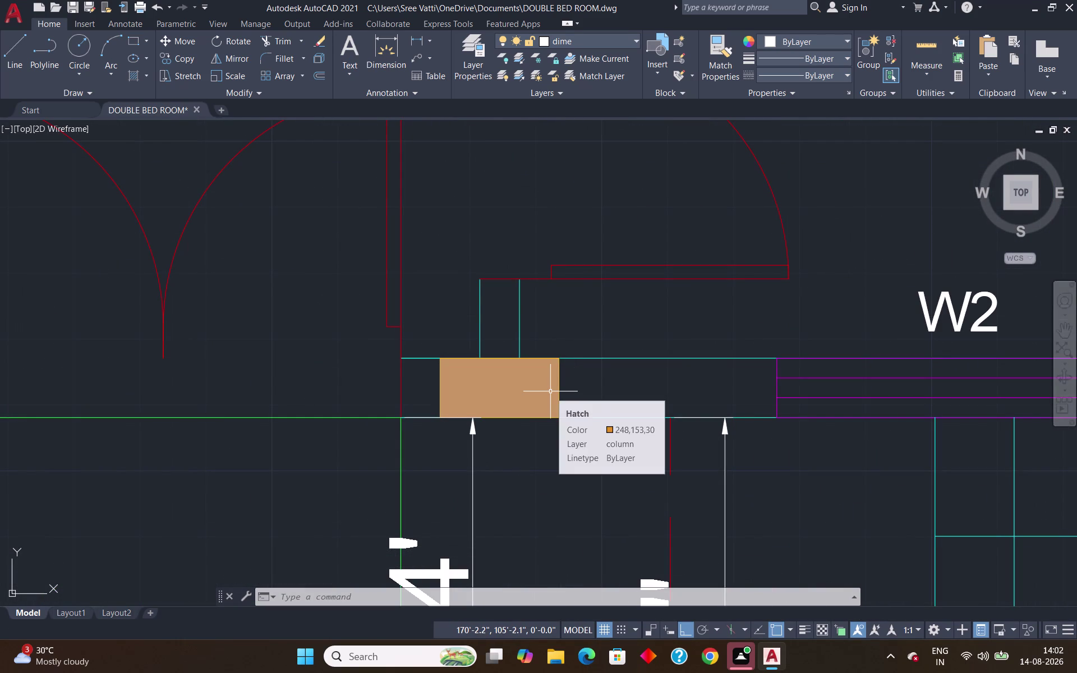
scroll(down, 3)
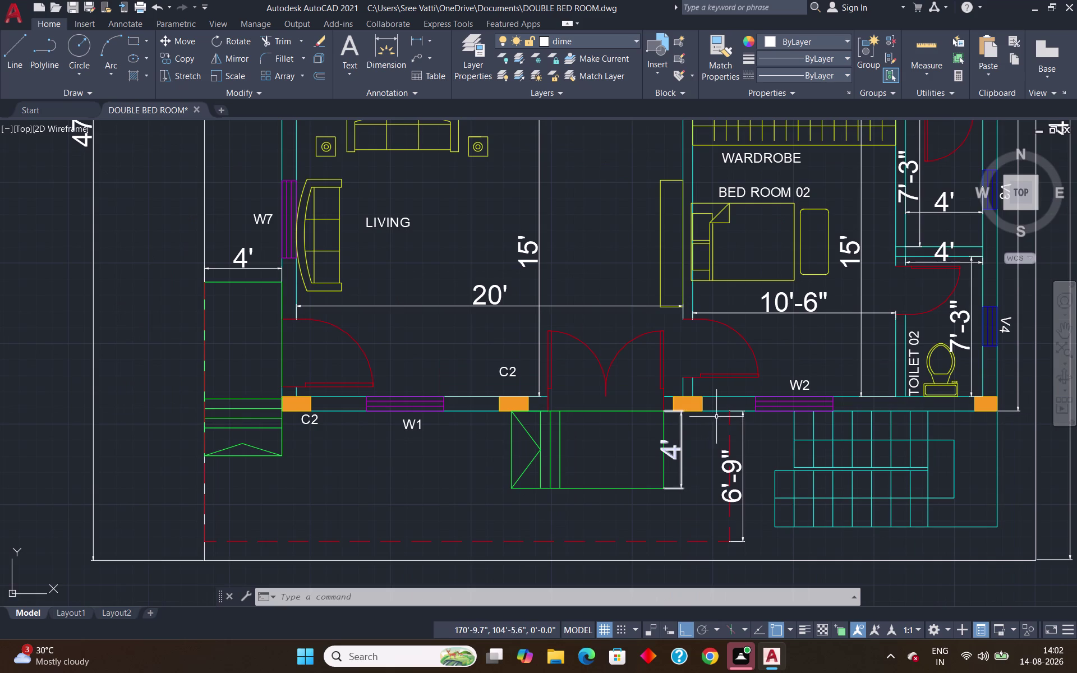
scroll(up, 3)
scroll(down, 3)
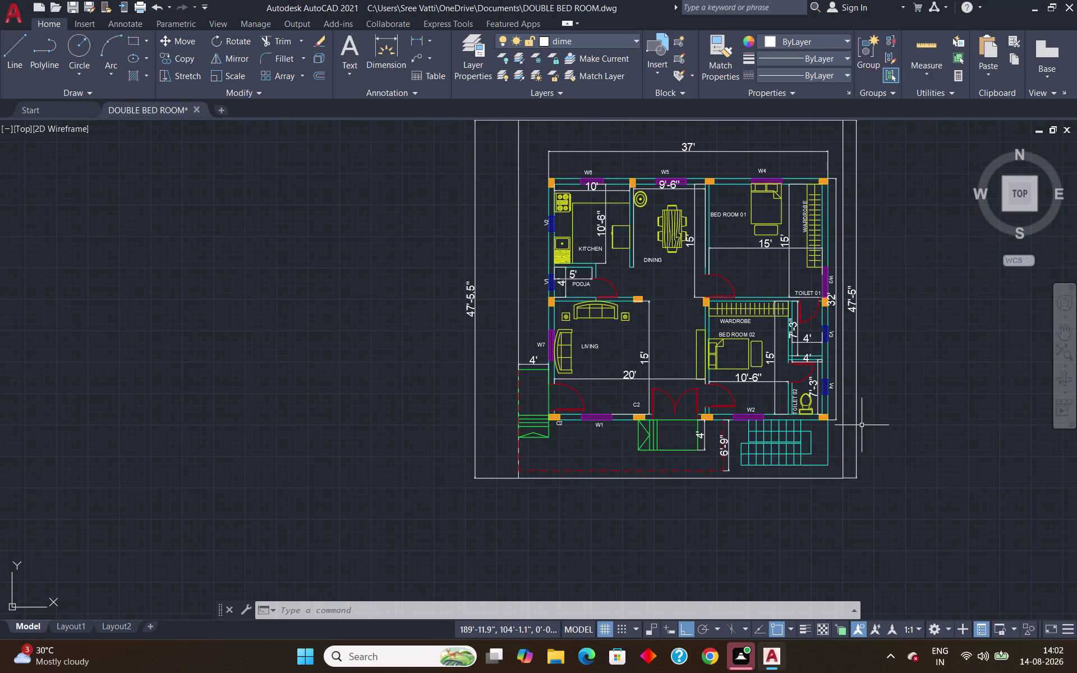
scroll(up, 3)
scroll(down, 3)
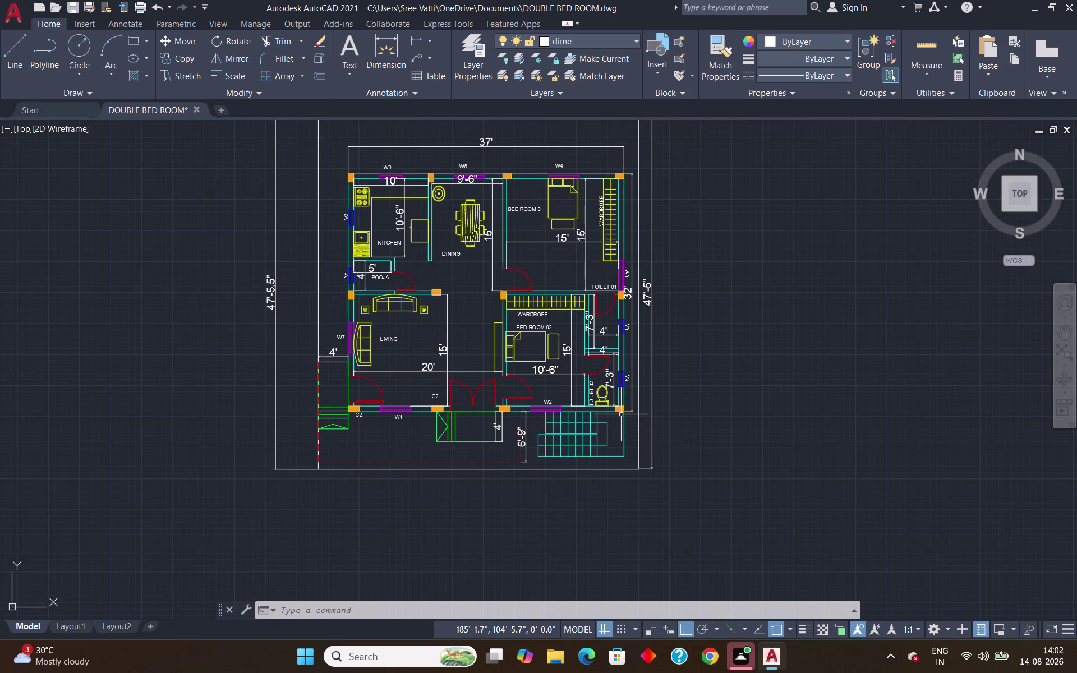
scroll(down, 3)
scroll(up, 3)
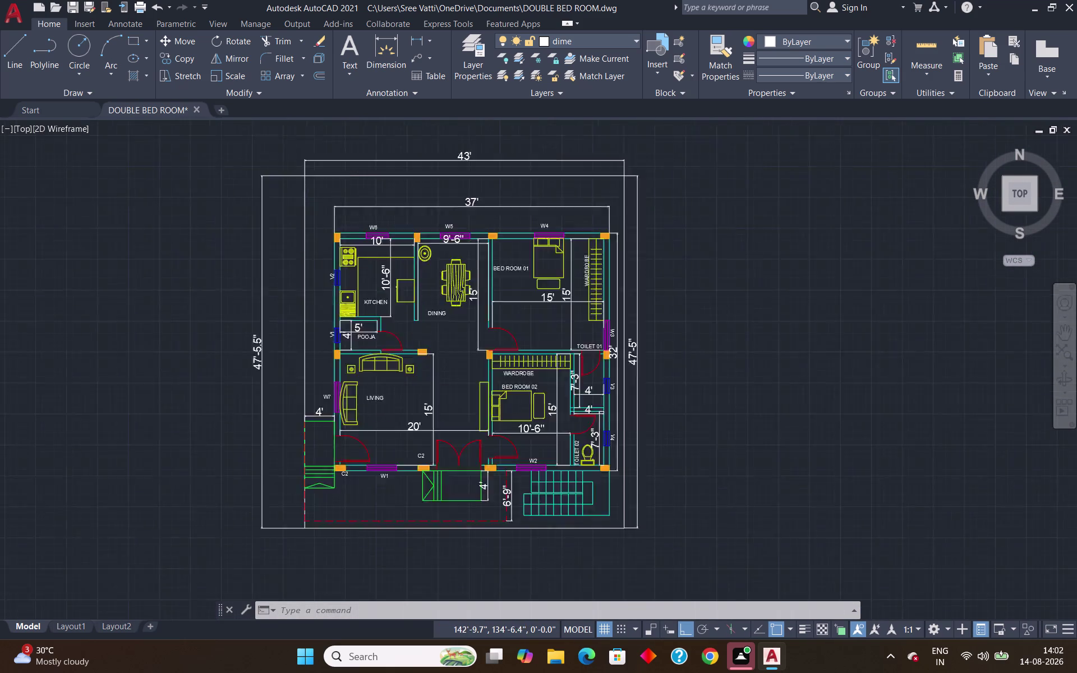
scroll(up, 3)
scroll(down, 3)
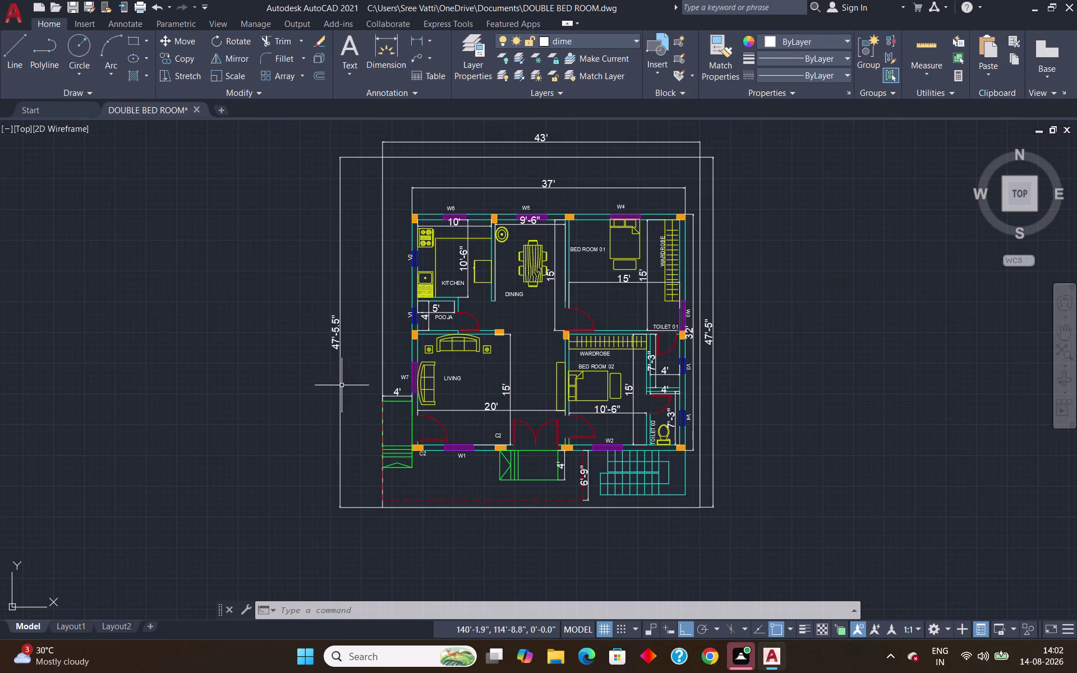
scroll(up, 3)
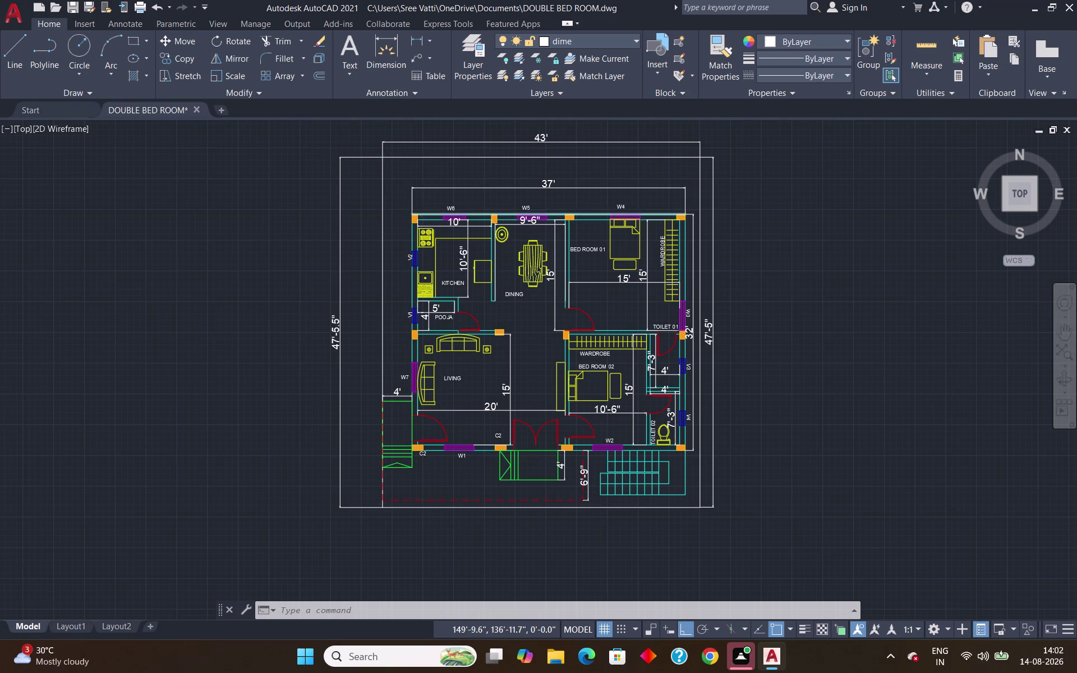
scroll(up, 3)
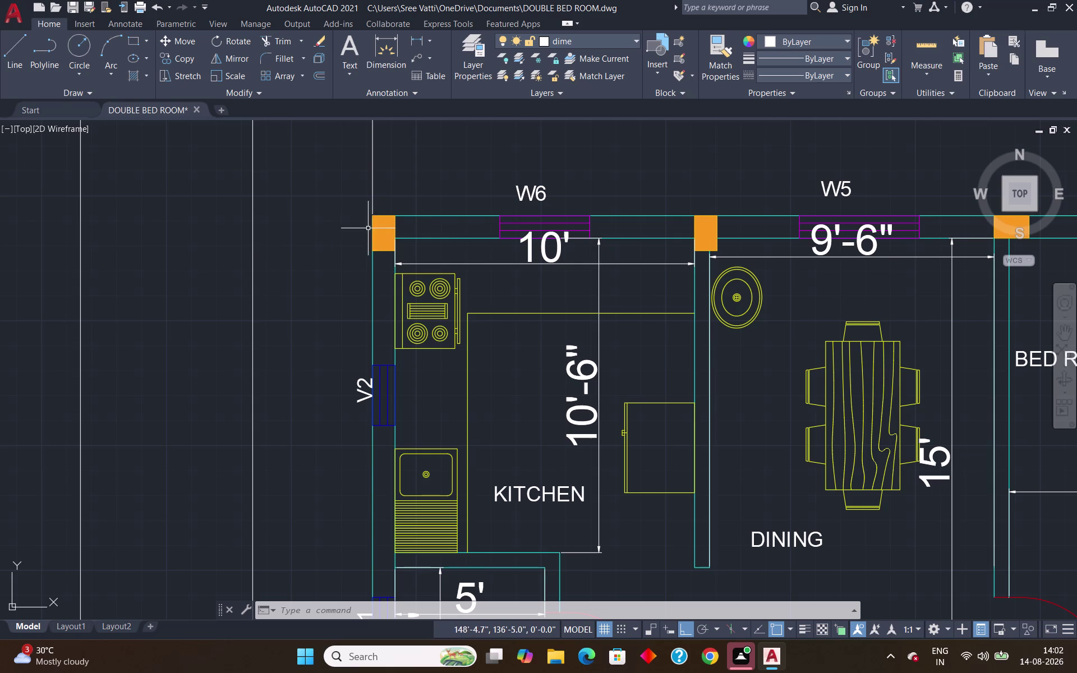
scroll(down, 3)
scroll(up, 3)
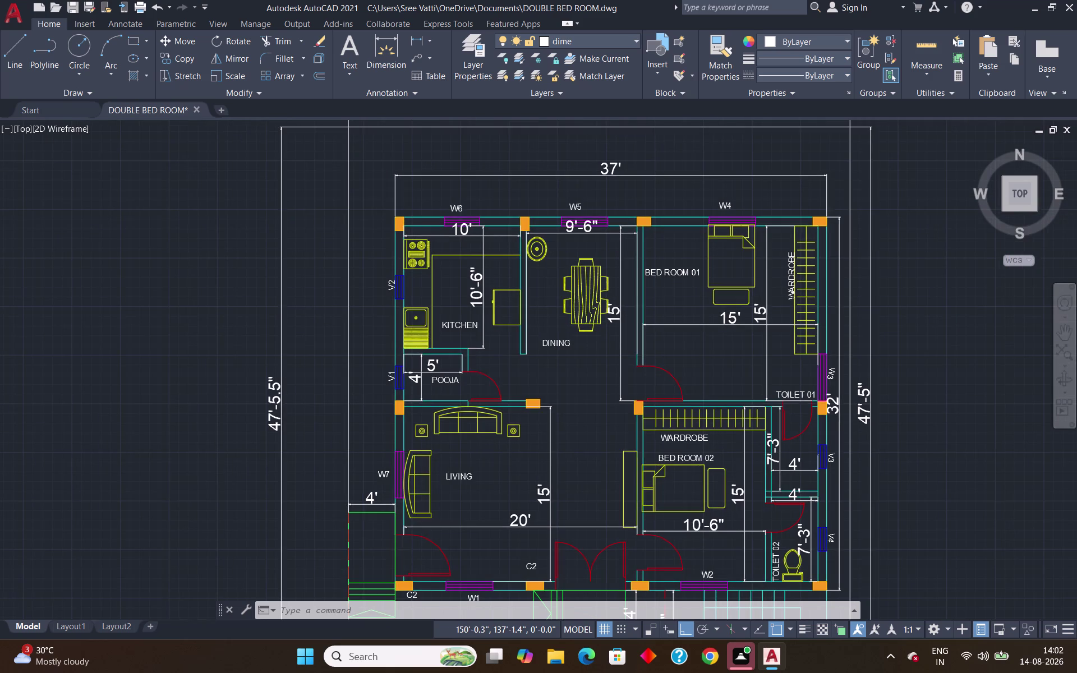
scroll(up, 3)
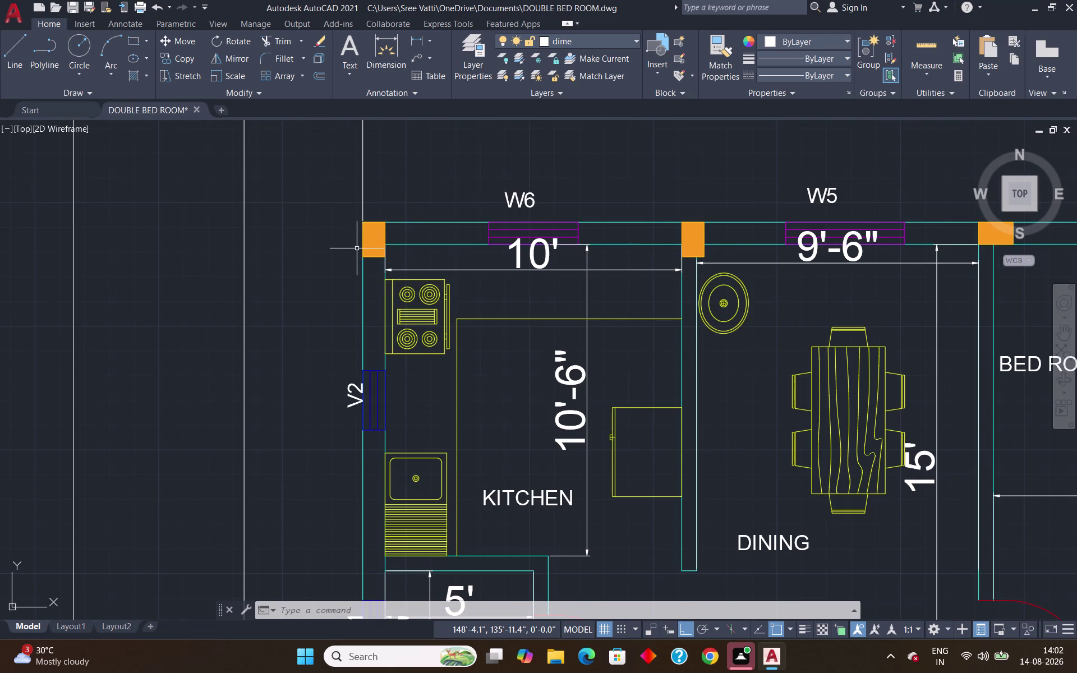
Create single-line text C1 near the kitchen column with default height and rotation.
text(DT)
key(Return)
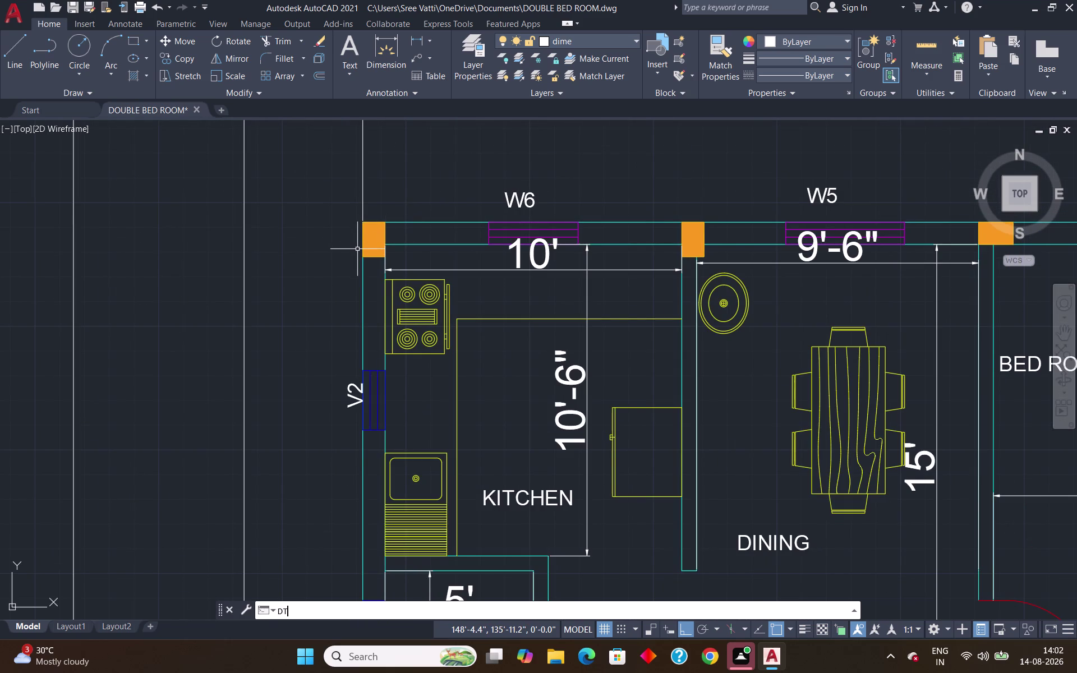
click(305, 233)
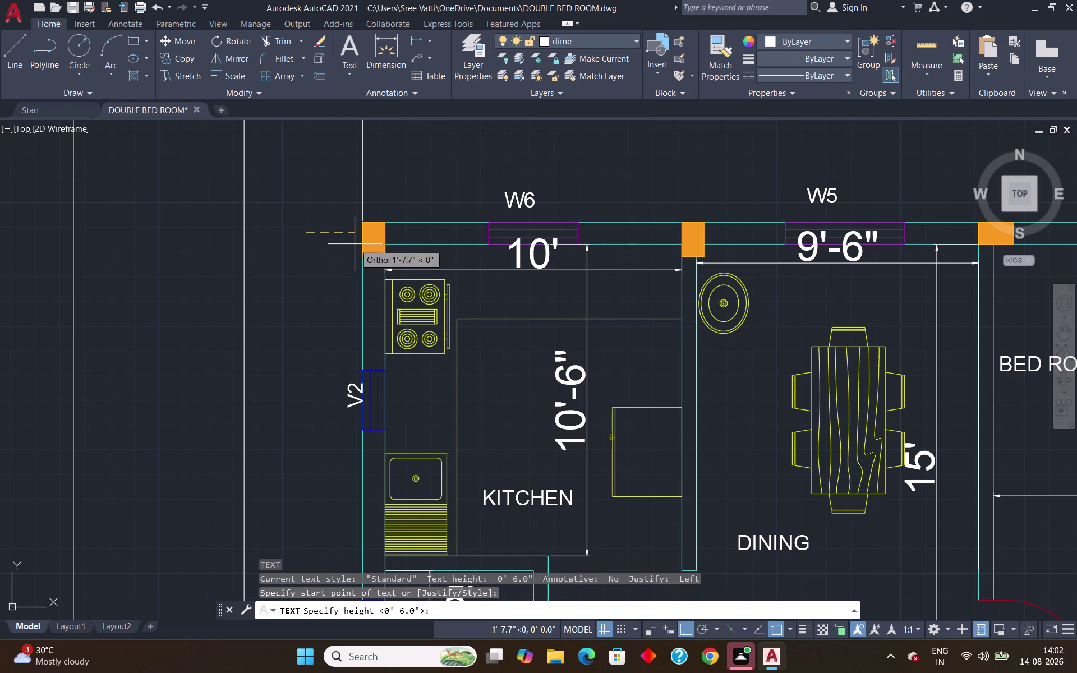
key(Return)
key(Return)
text(C)
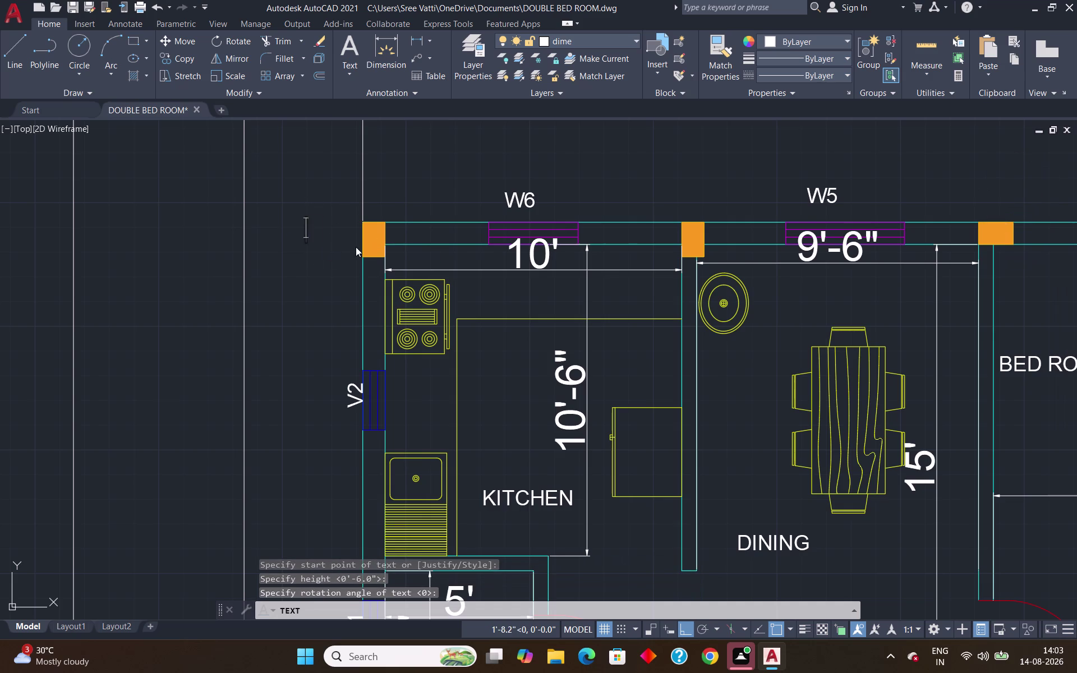
text(1)
key(Return)
key(Return)
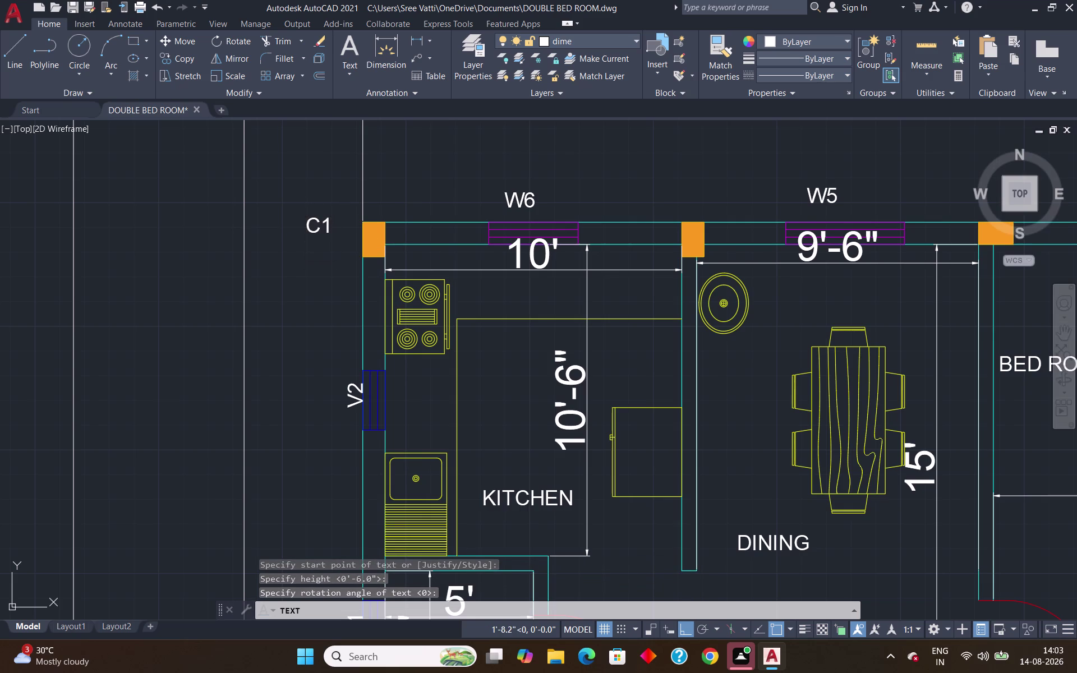
Grip-move the C1 label onto the top-left column.
click(311, 227)
click(305, 232)
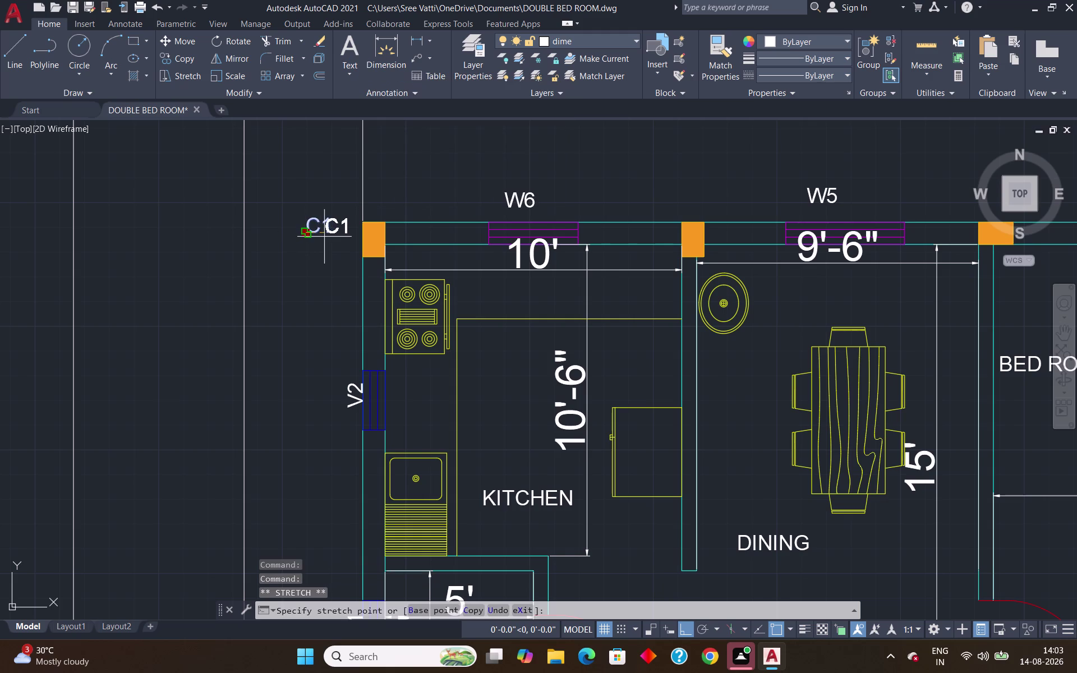
click(325, 237)
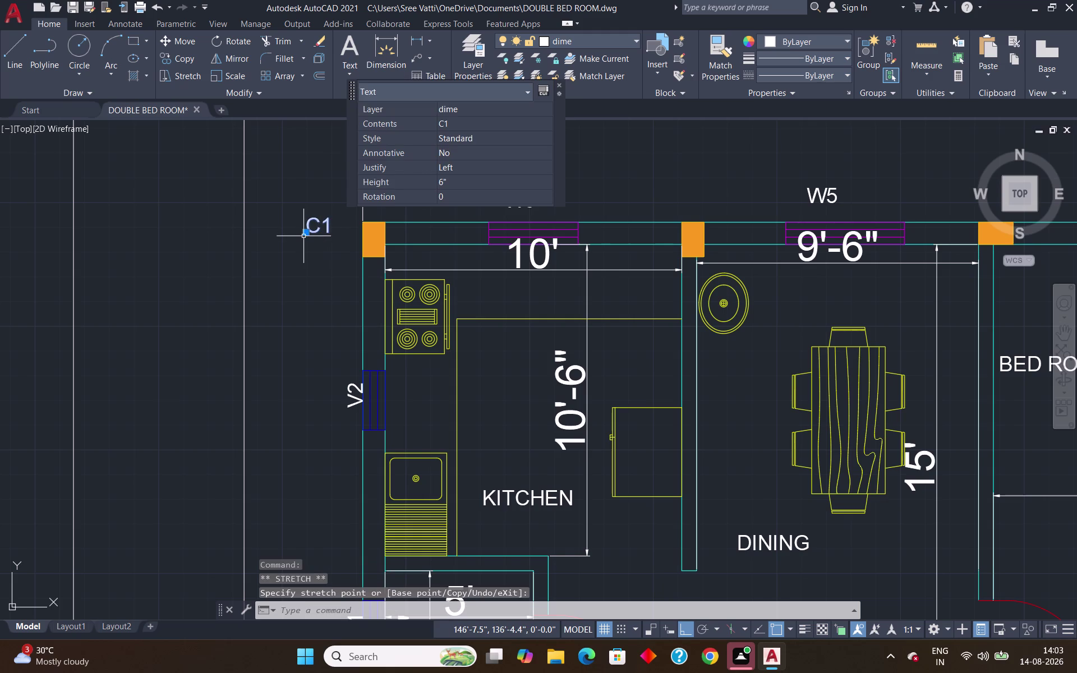
click(303, 235)
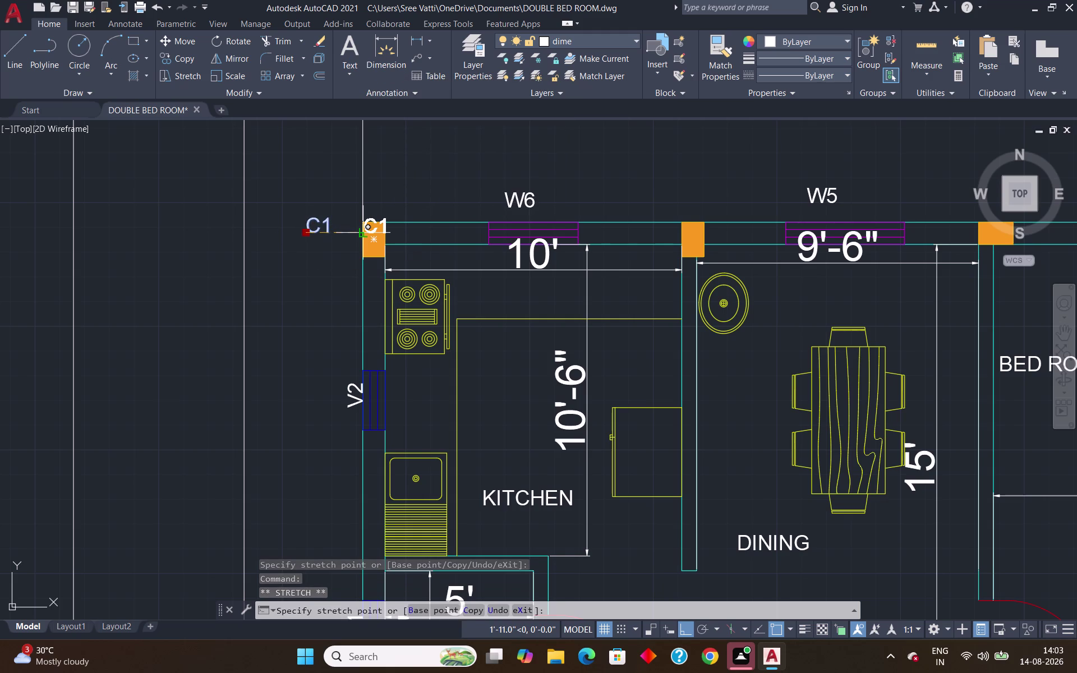
click(361, 236)
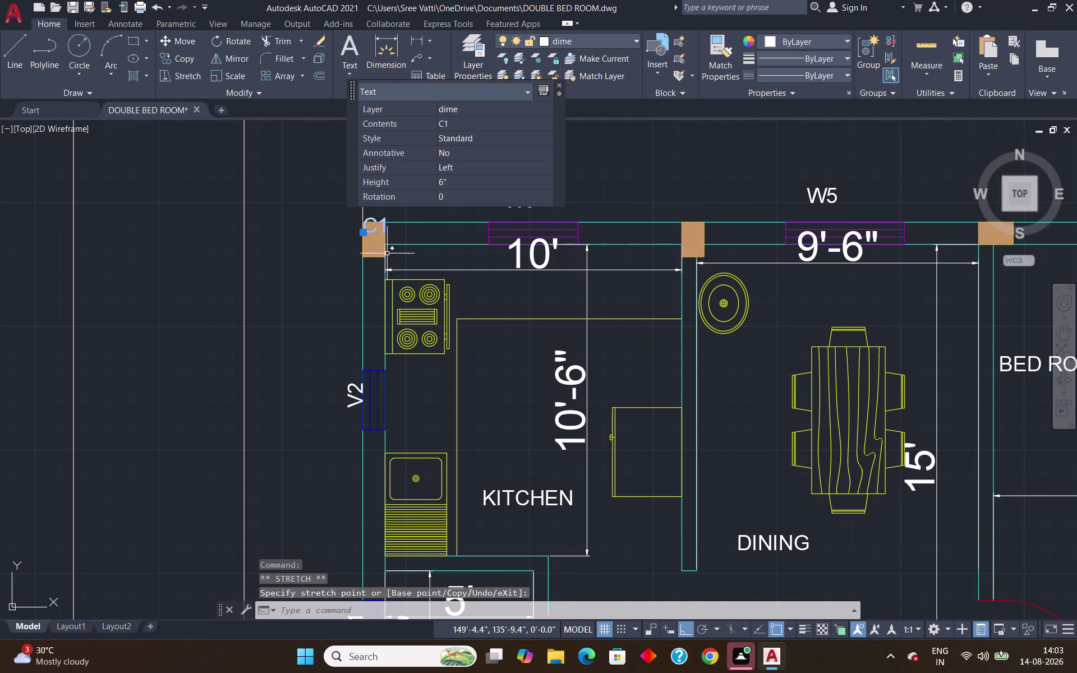
key(Escape)
click(373, 229)
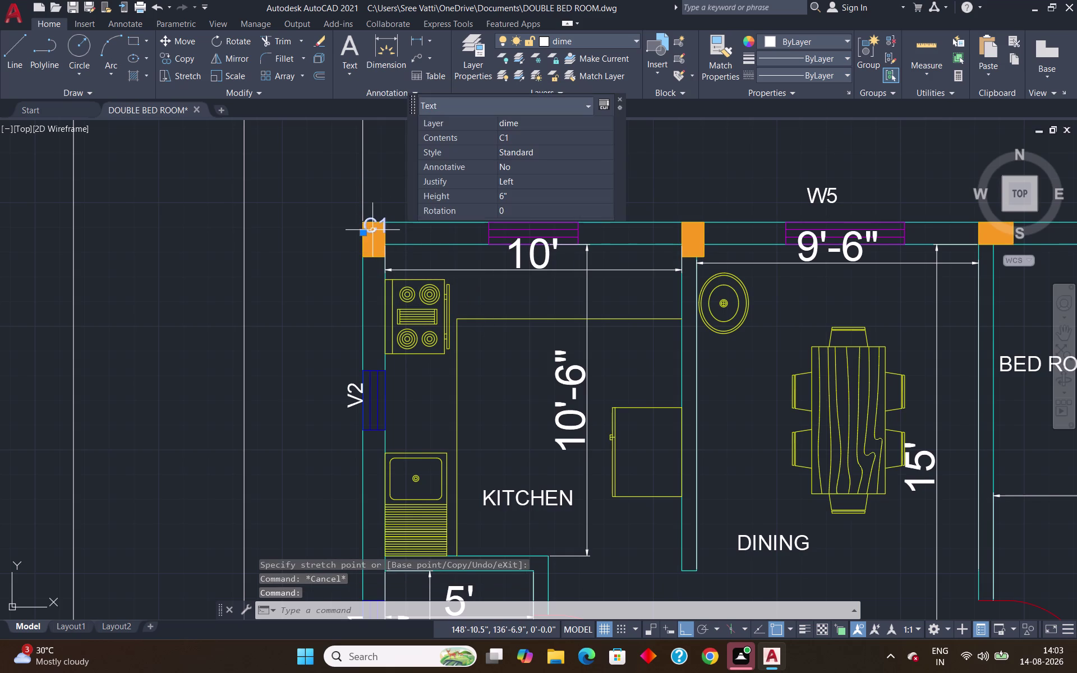
Copy the C1 label onto the column after W5 and the top-right corner column.
text(CO)
key(Return)
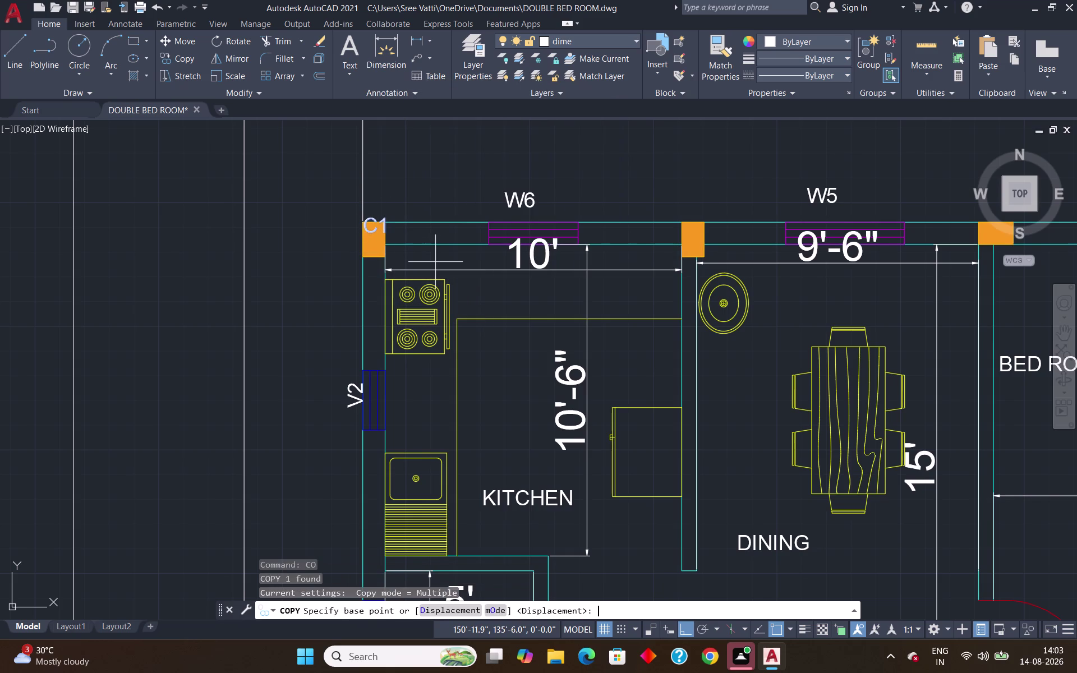
click(371, 227)
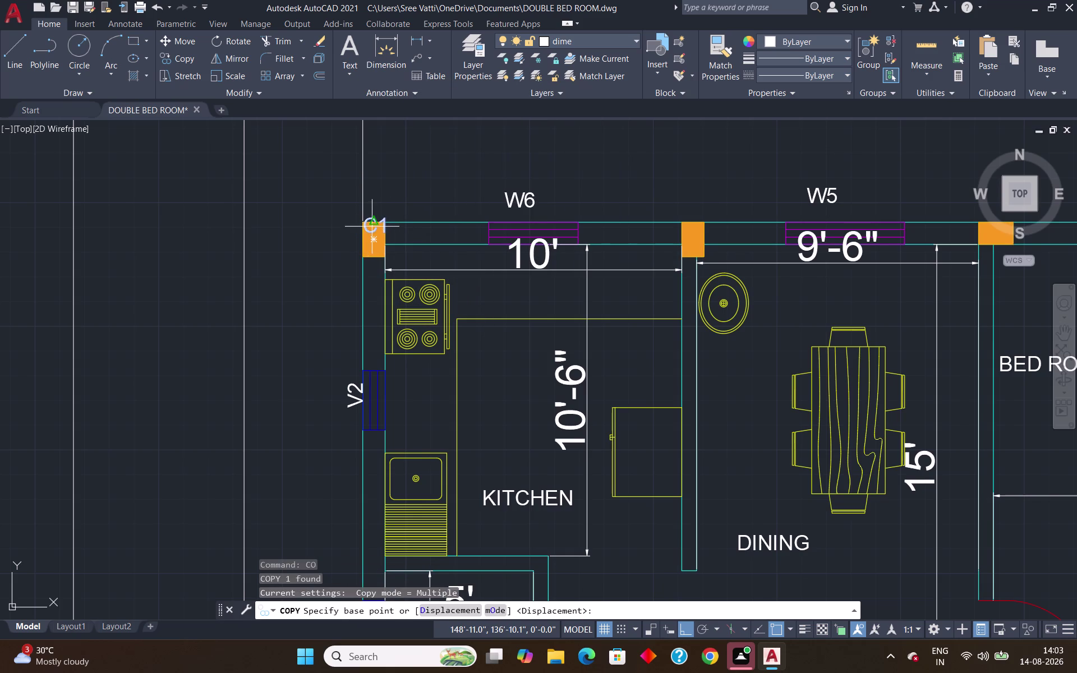
click(691, 220)
scroll(down, 3)
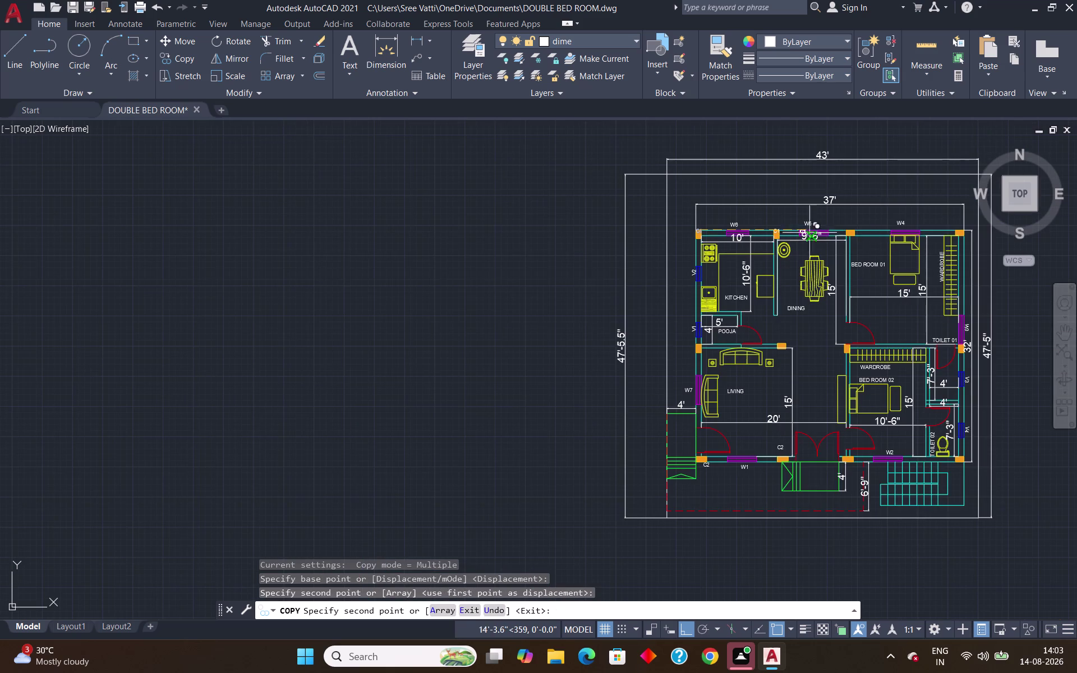
scroll(up, 3)
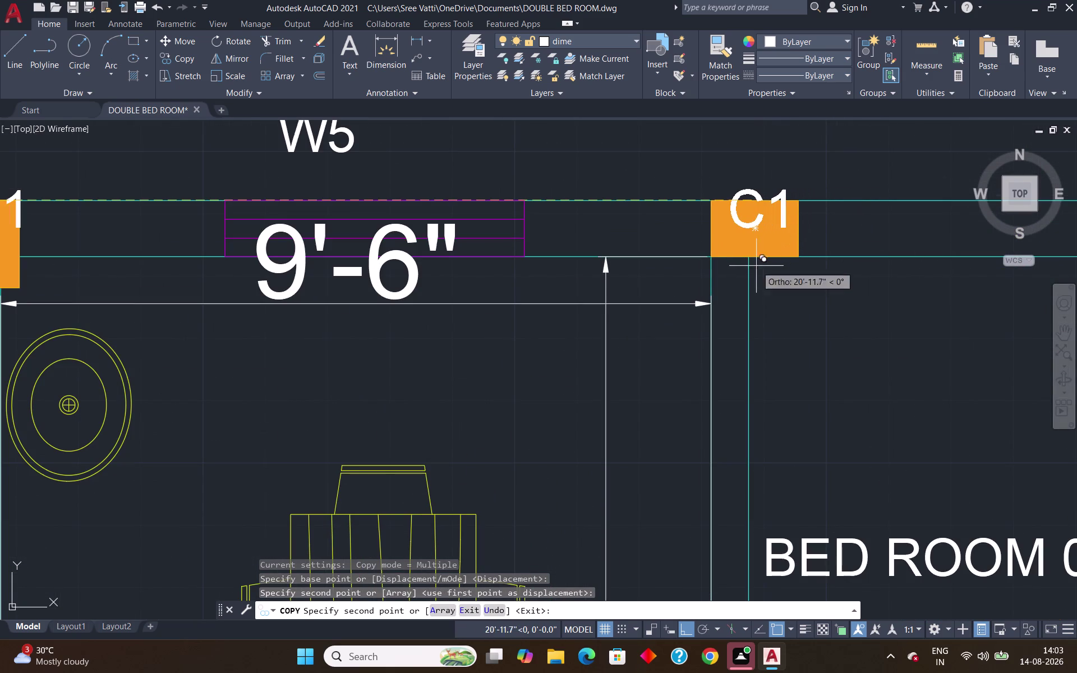
click(753, 266)
scroll(down, 3)
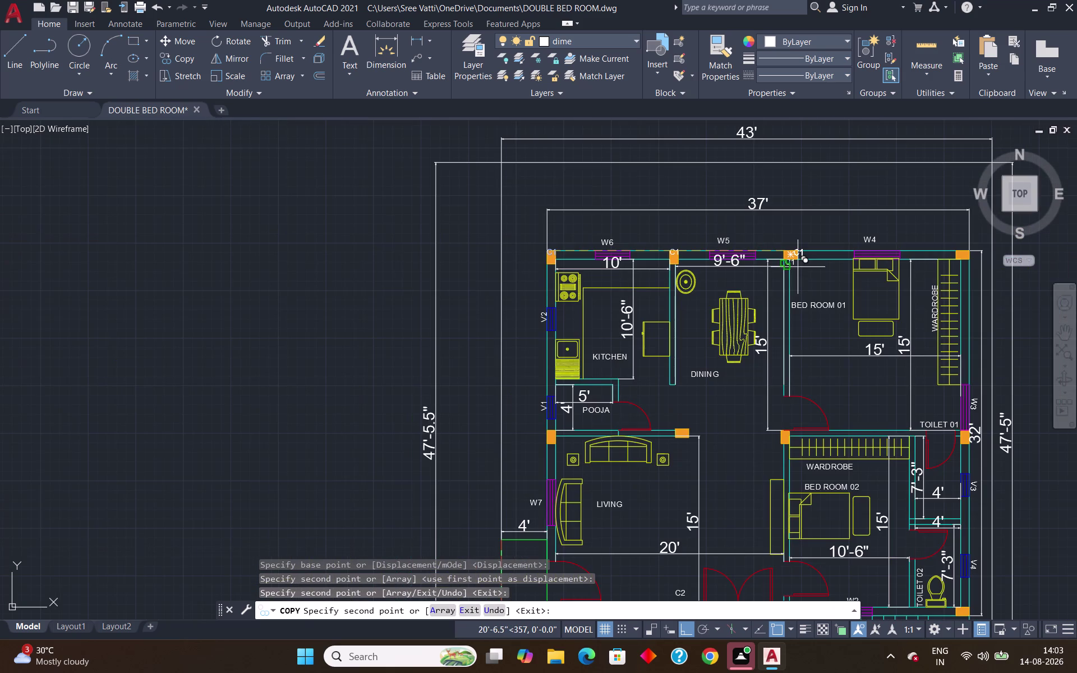
middle_drag(799, 267, 424, 273)
scroll(up, 3)
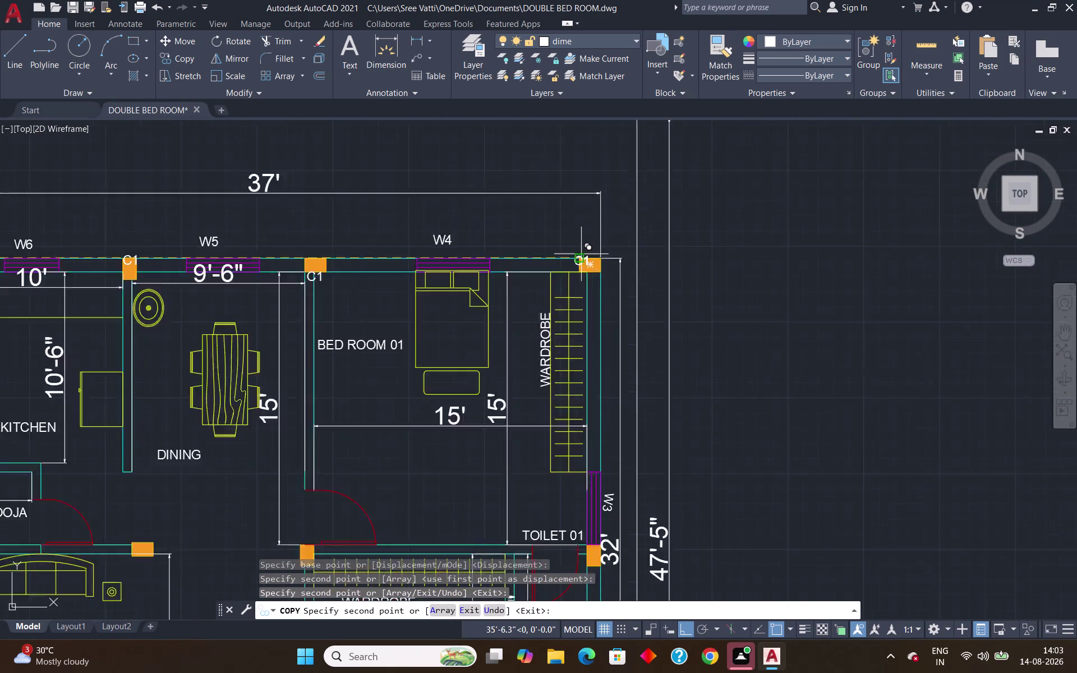
scroll(up, 3)
click(602, 261)
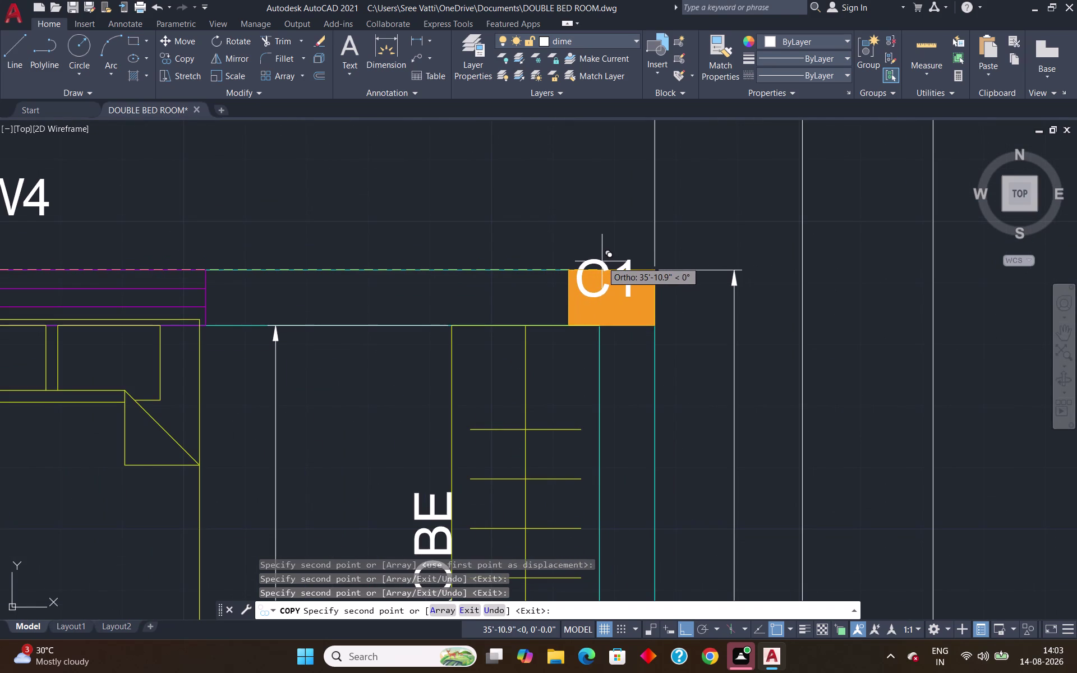
Place a final column copy at the TOILET 01 corner, then end the copy command.
scroll(down, 3)
scroll(down, 3)
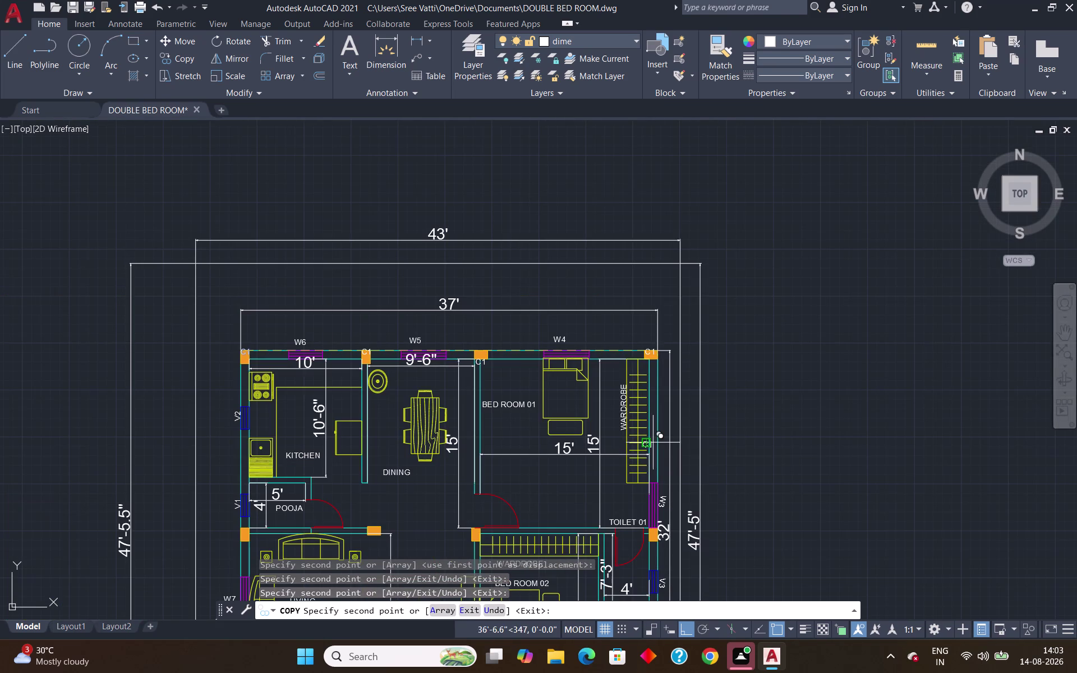
middle_drag(652, 450, 527, 259)
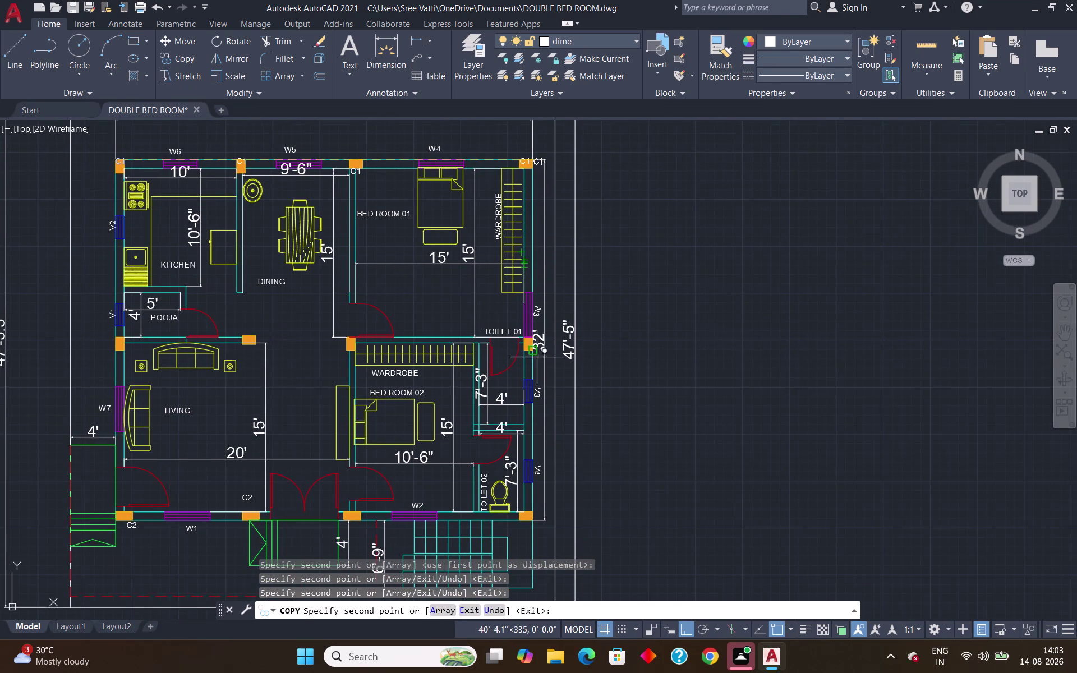
scroll(up, 3)
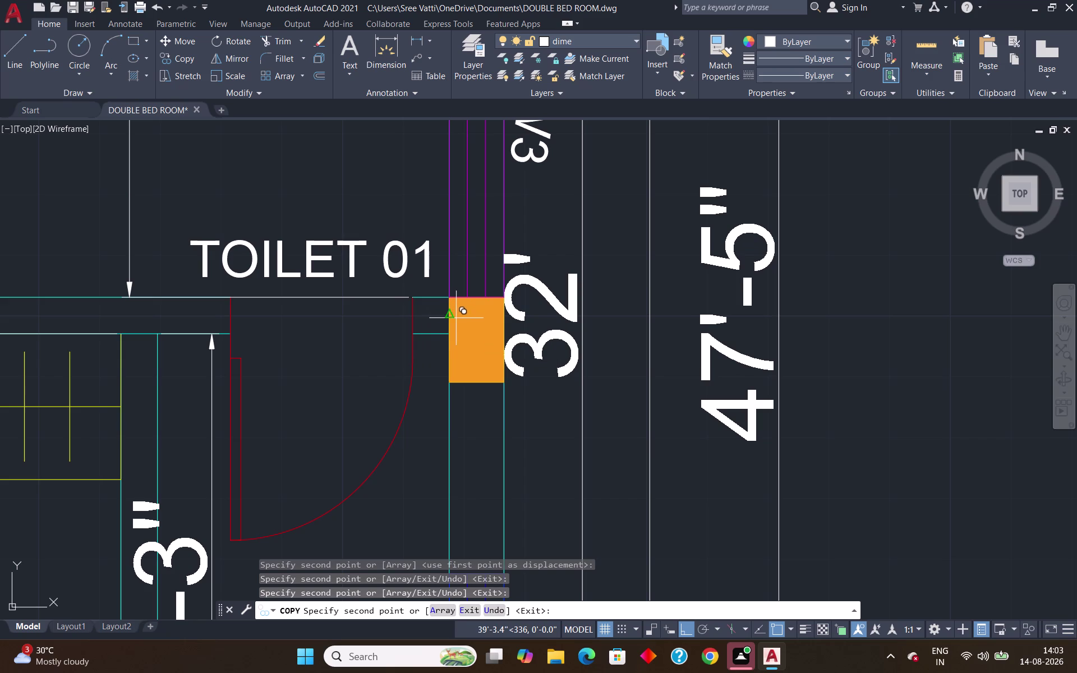
click(456, 318)
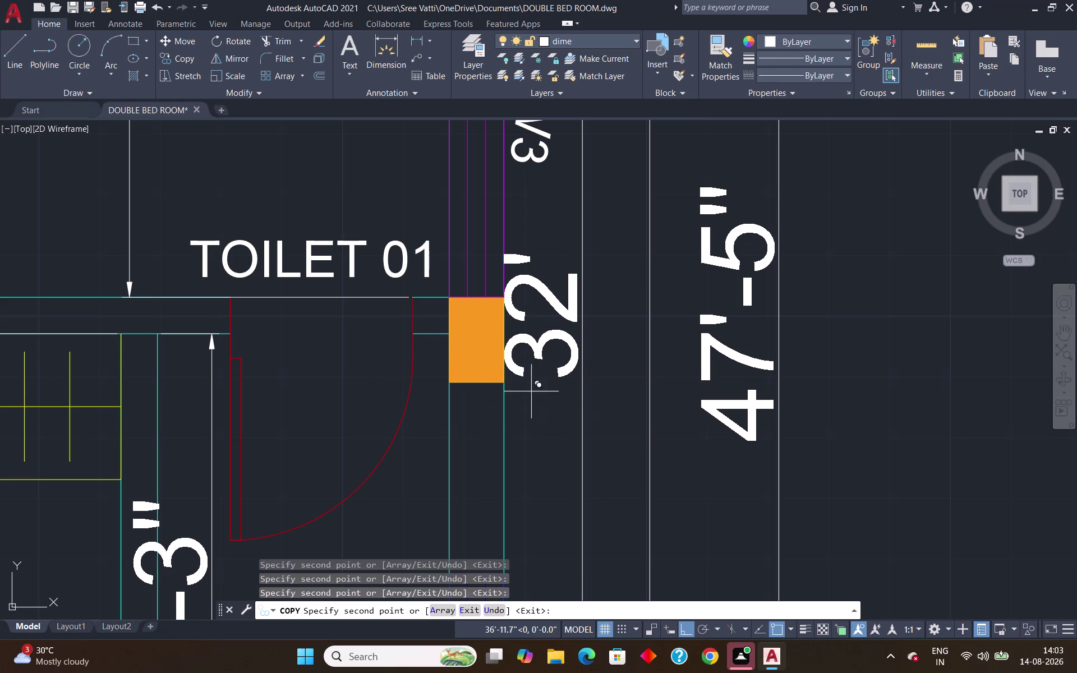
scroll(down, 3)
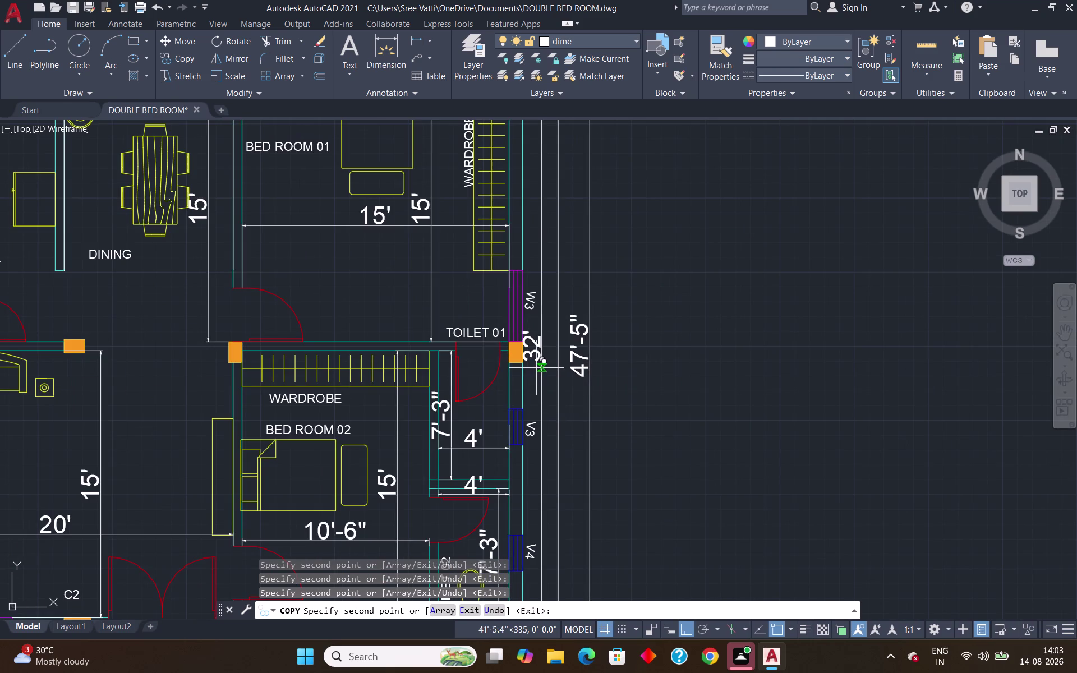
scroll(down, 3)
scroll(up, 3)
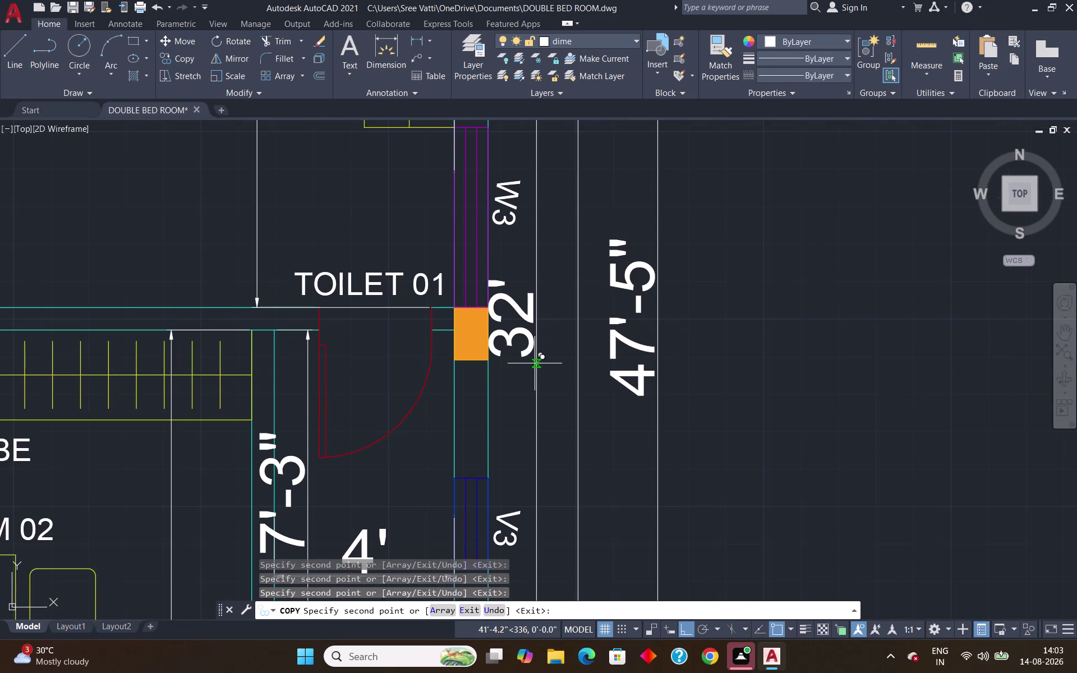
key(Escape)
scroll(down, 3)
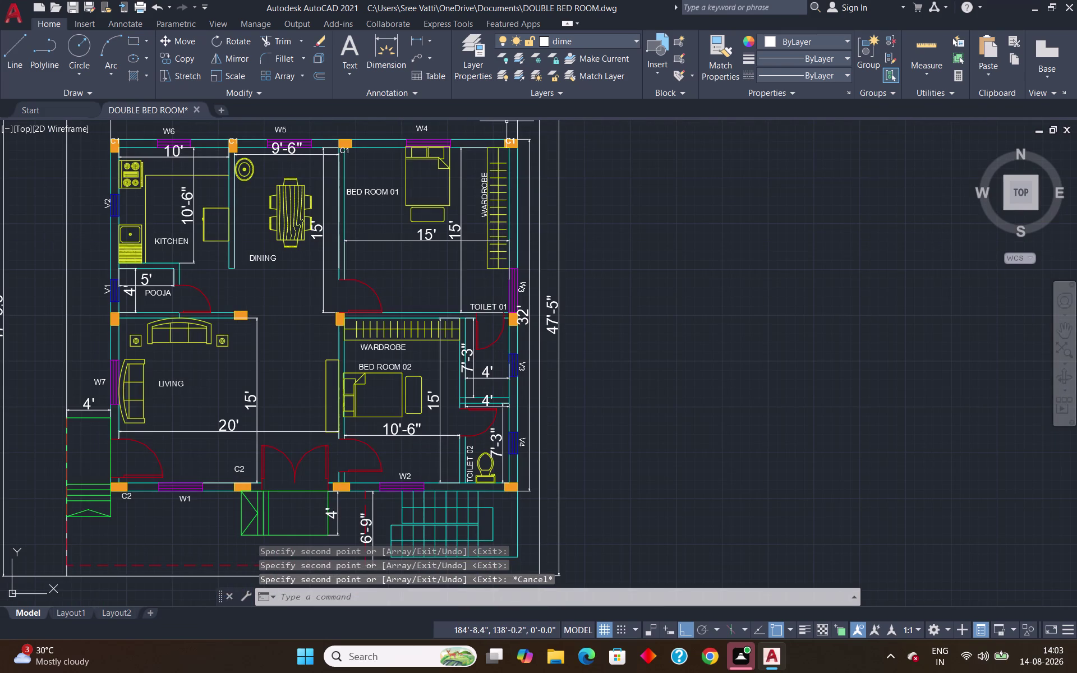
scroll(up, 3)
scroll(down, 3)
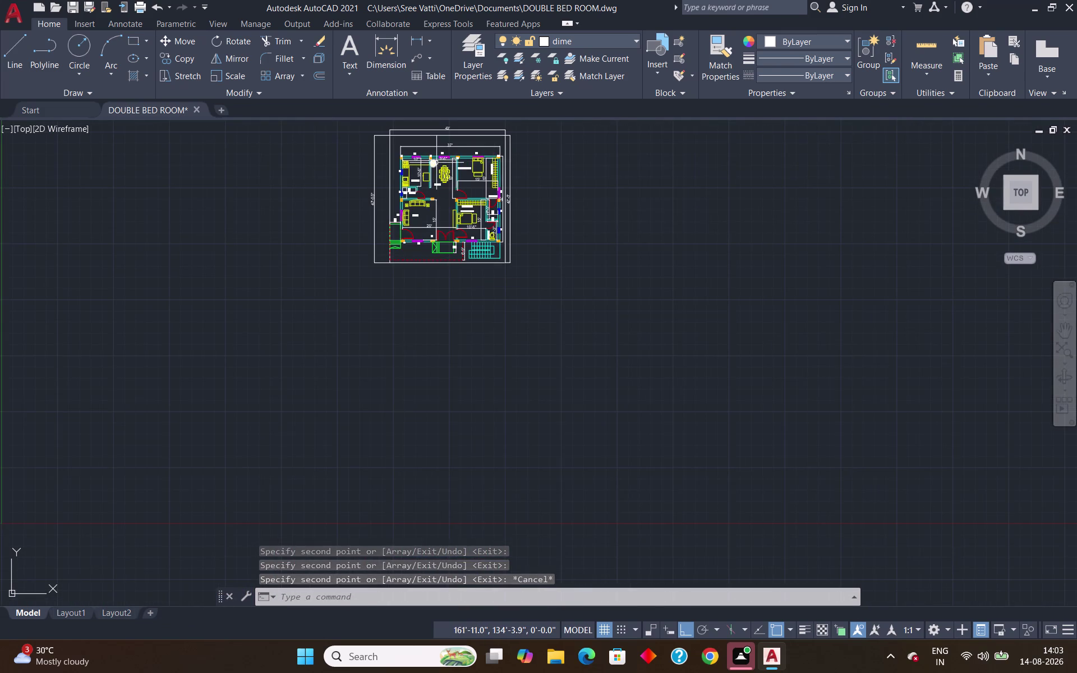
scroll(up, 3)
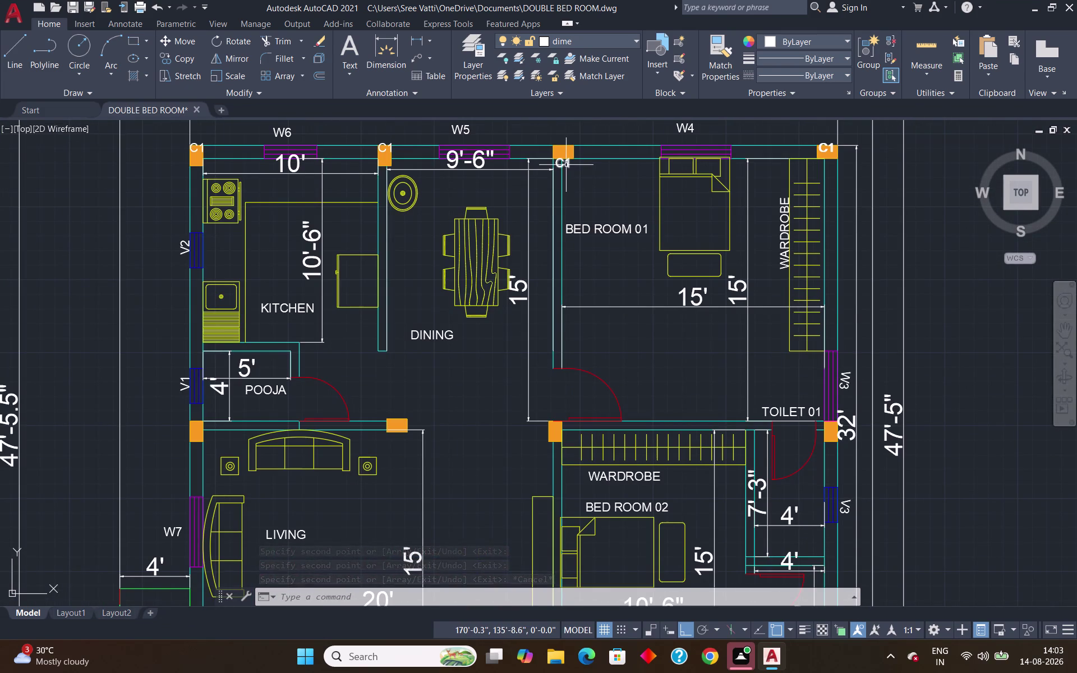
scroll(down, 3)
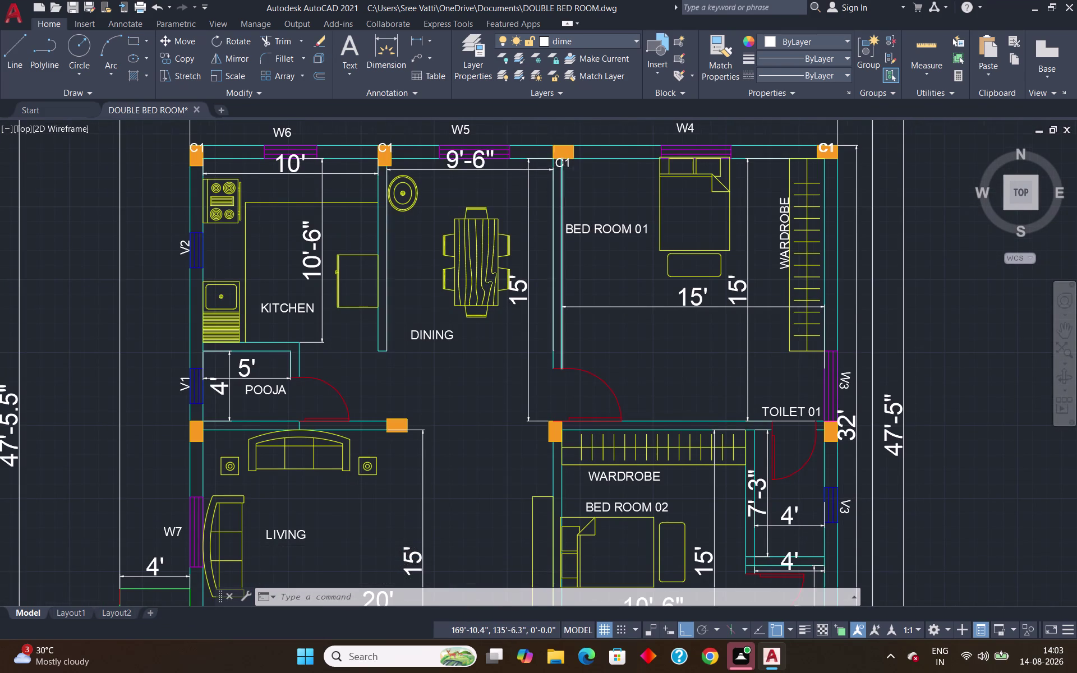
scroll(down, 3)
scroll(up, 3)
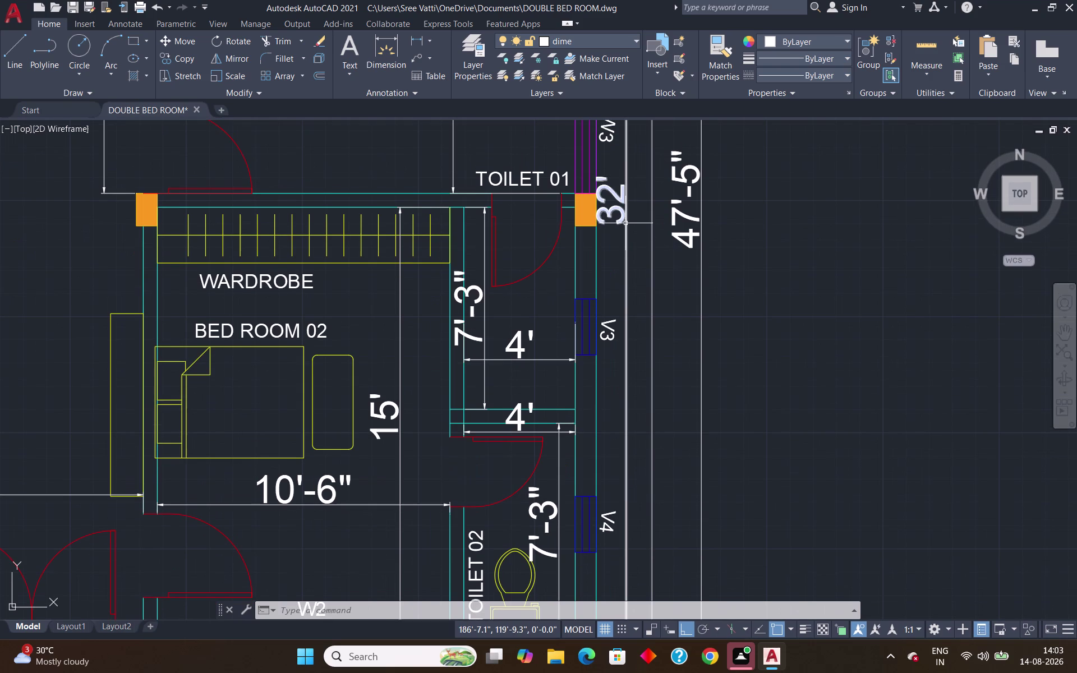
Write a single-line C1 text beside the column, default 6" height, unrotated.
text(DT)
key(Return)
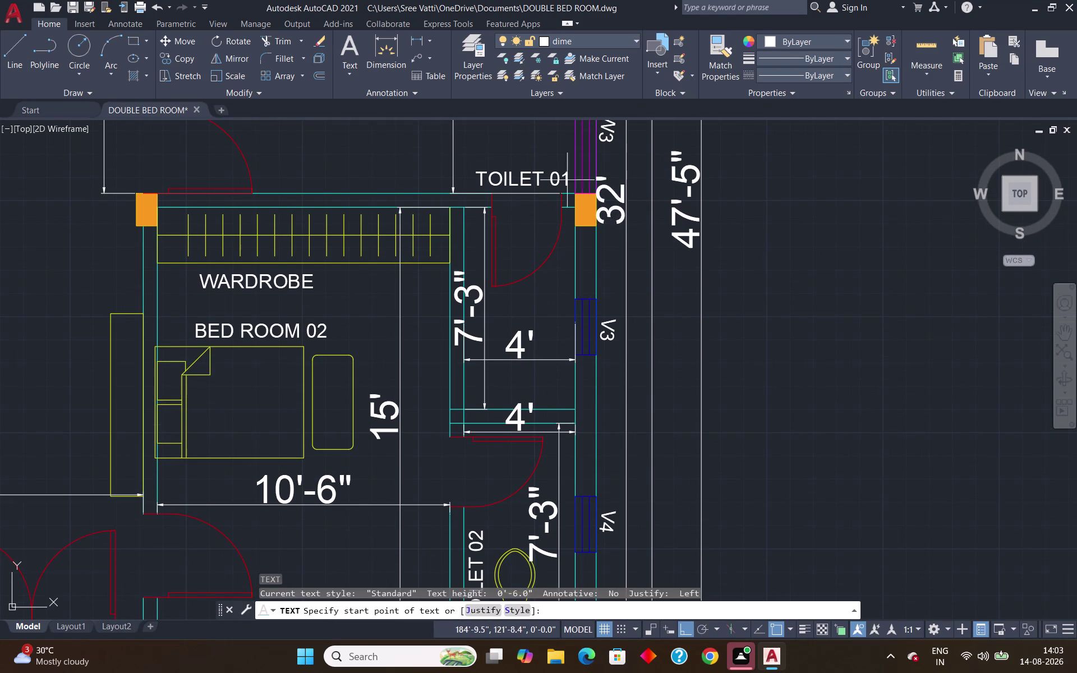
click(579, 226)
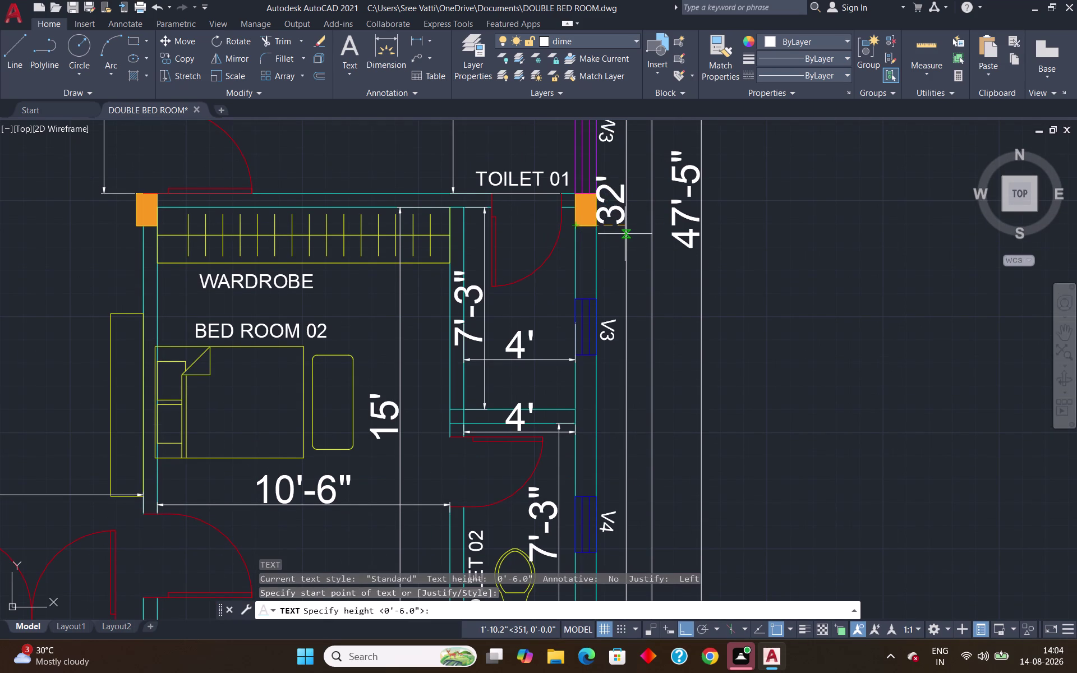
key(Return)
key(Return)
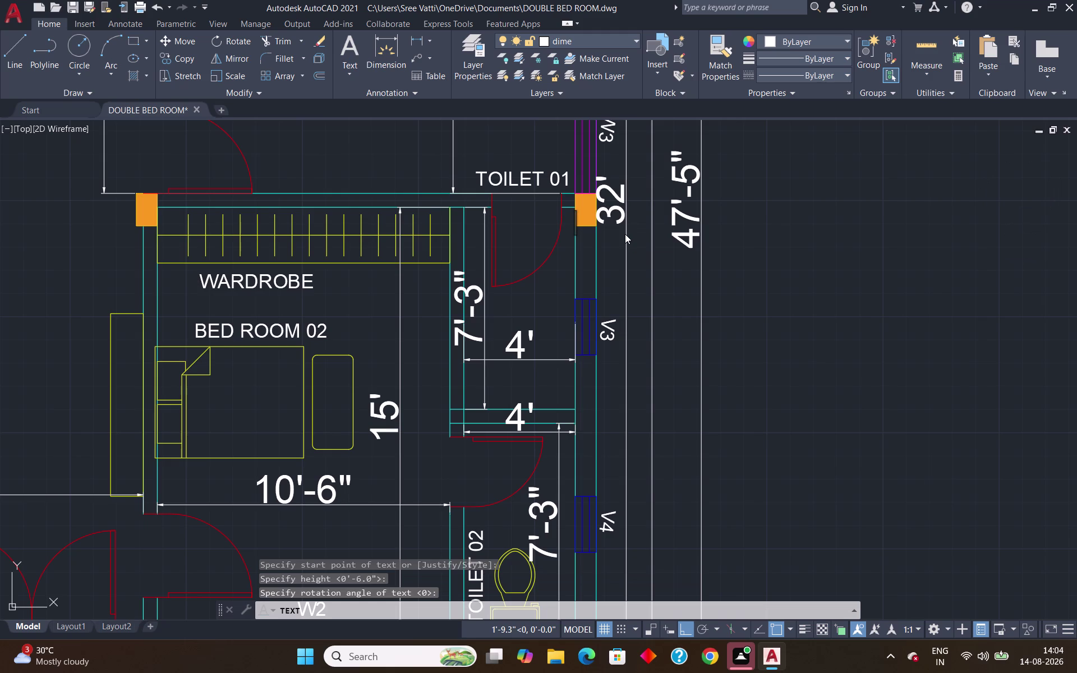
text(C1)
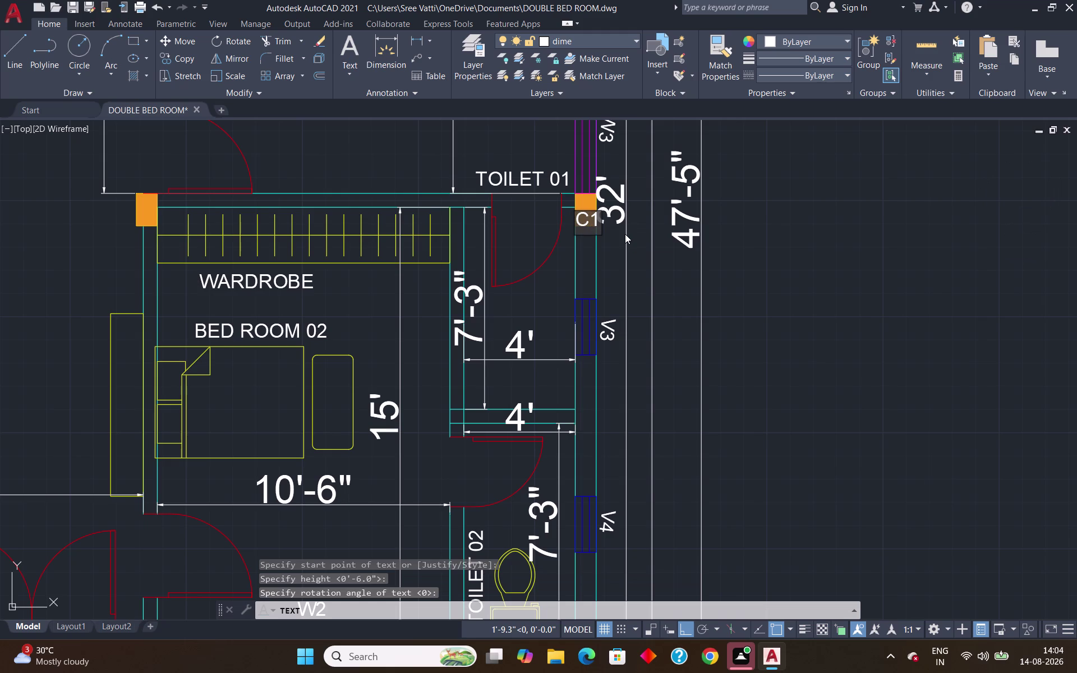
key(Return)
key(Return)
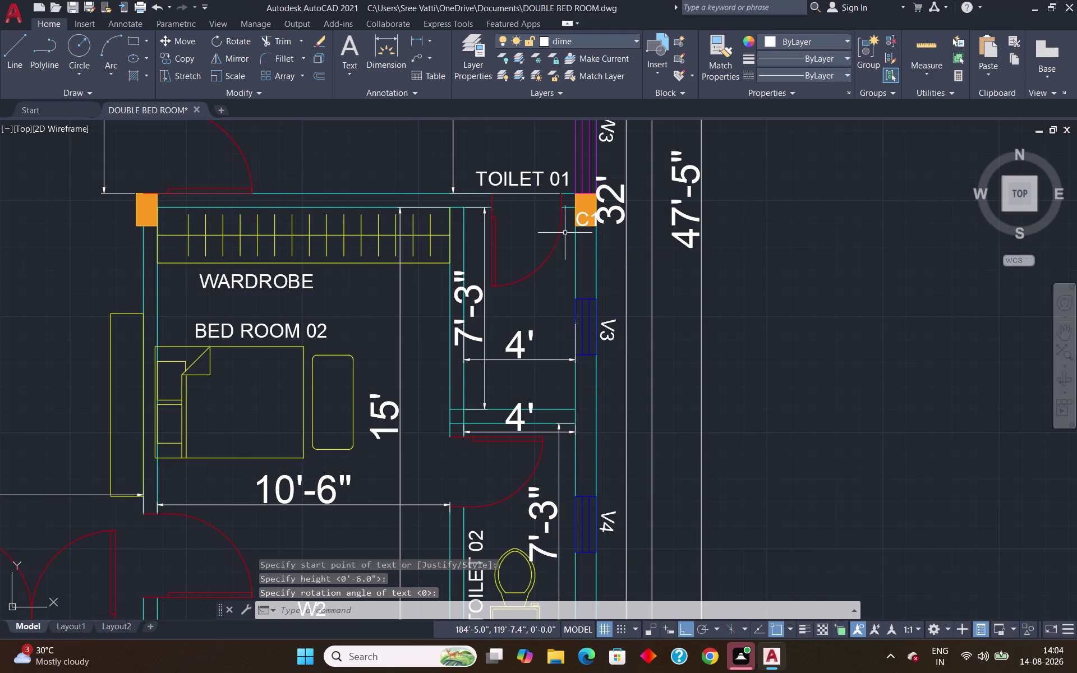
Move the new C1 label down to sit just below the column.
click(587, 225)
click(576, 227)
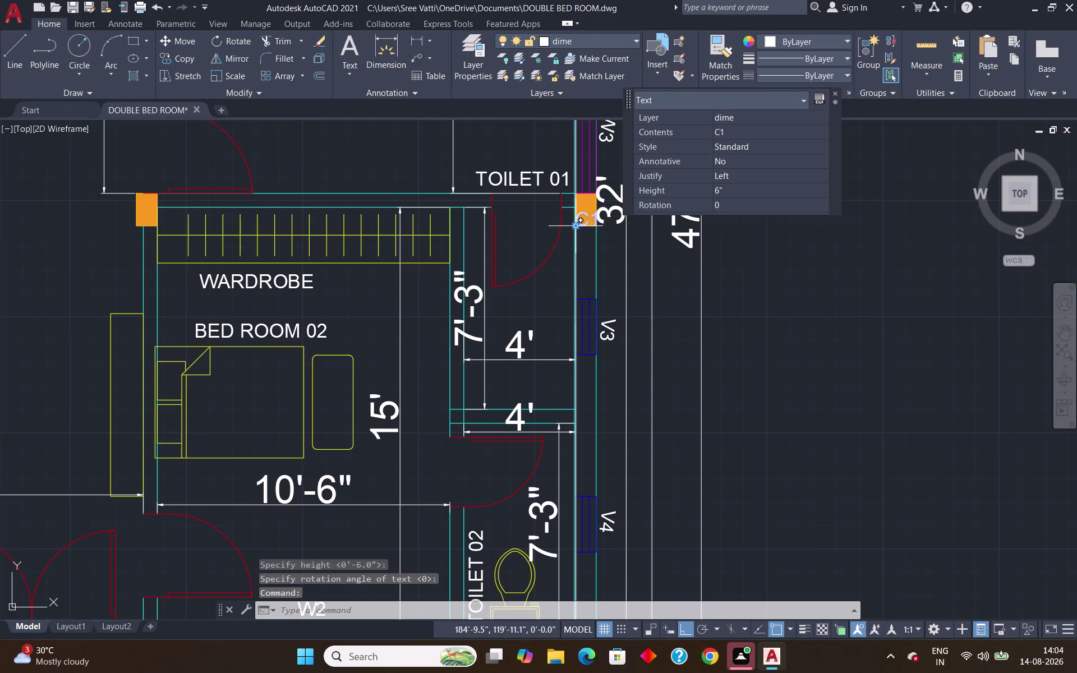
click(570, 253)
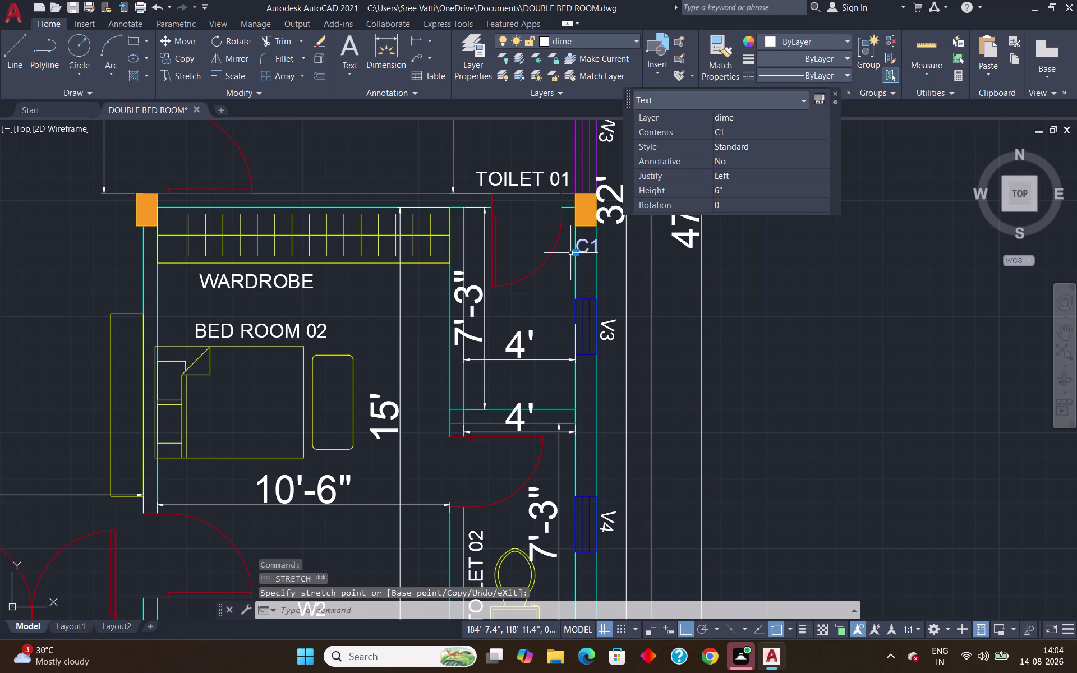
key(Escape)
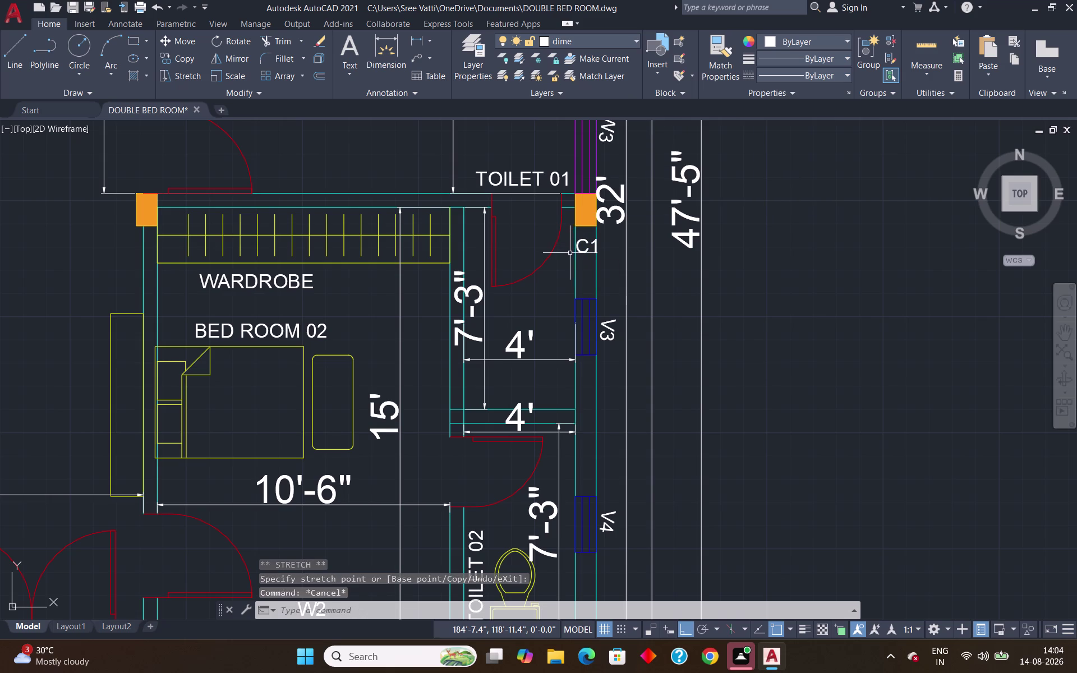
Copy the C1 label onto the corner column below TOILET 02.
scroll(down, 3)
scroll(up, 3)
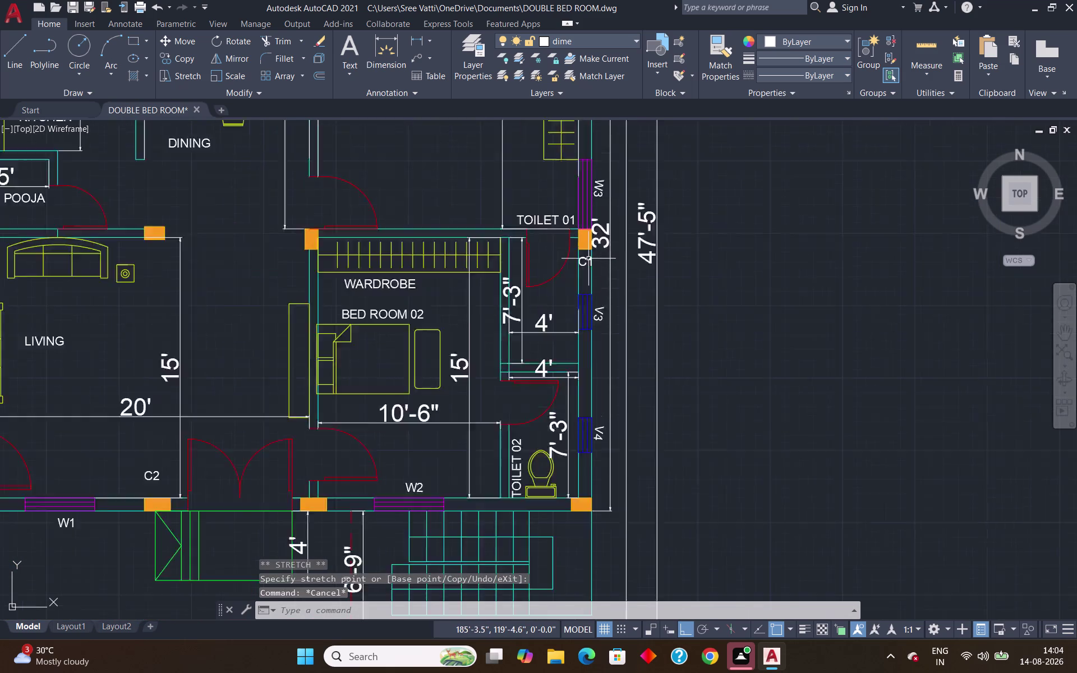
scroll(up, 3)
click(570, 275)
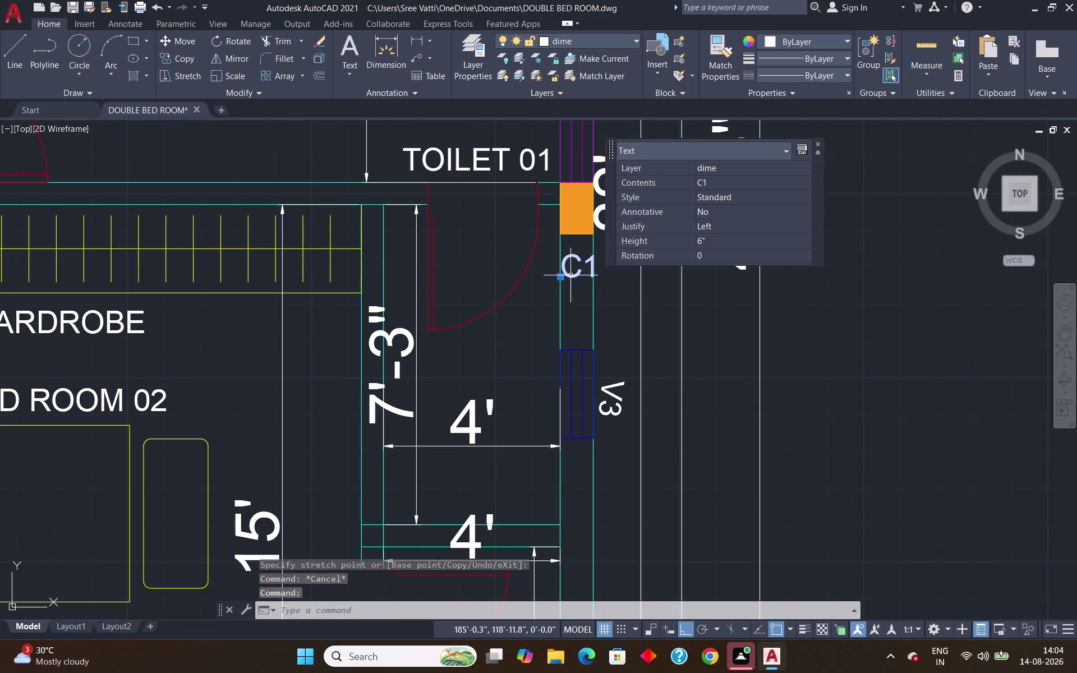
text(CO)
key(Return)
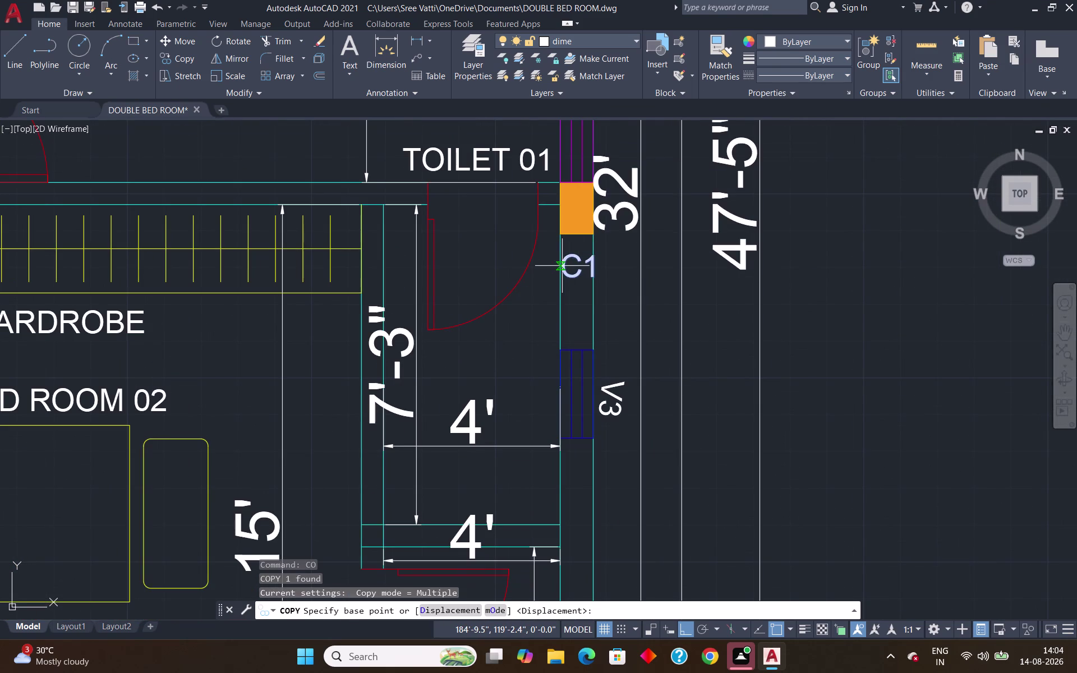
click(568, 268)
scroll(down, 3)
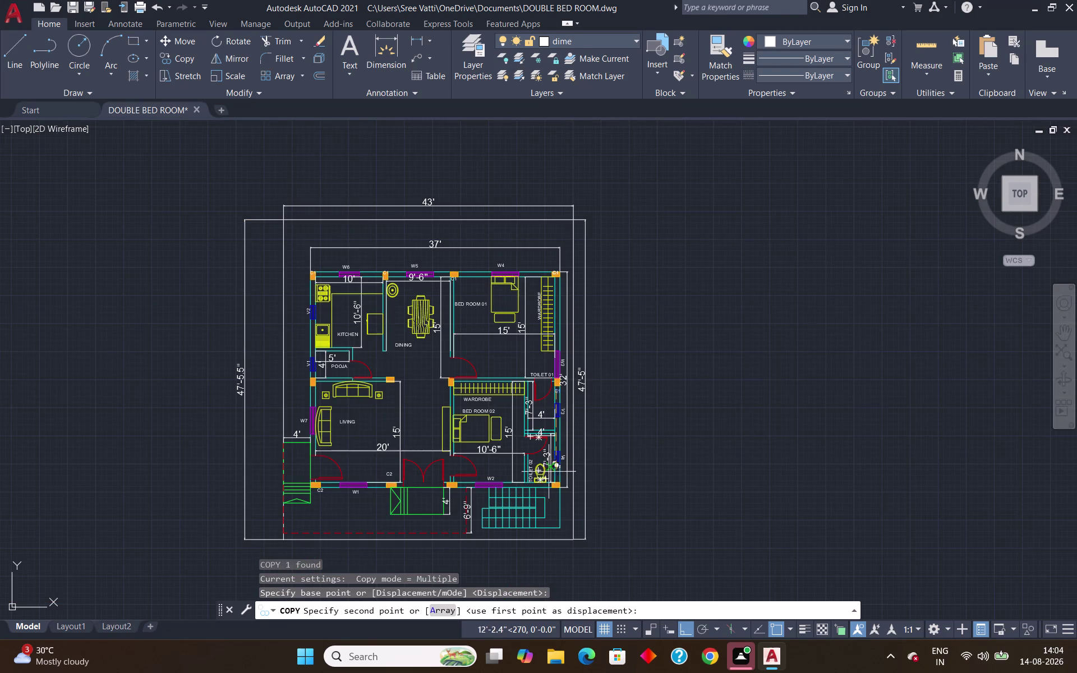
scroll(up, 3)
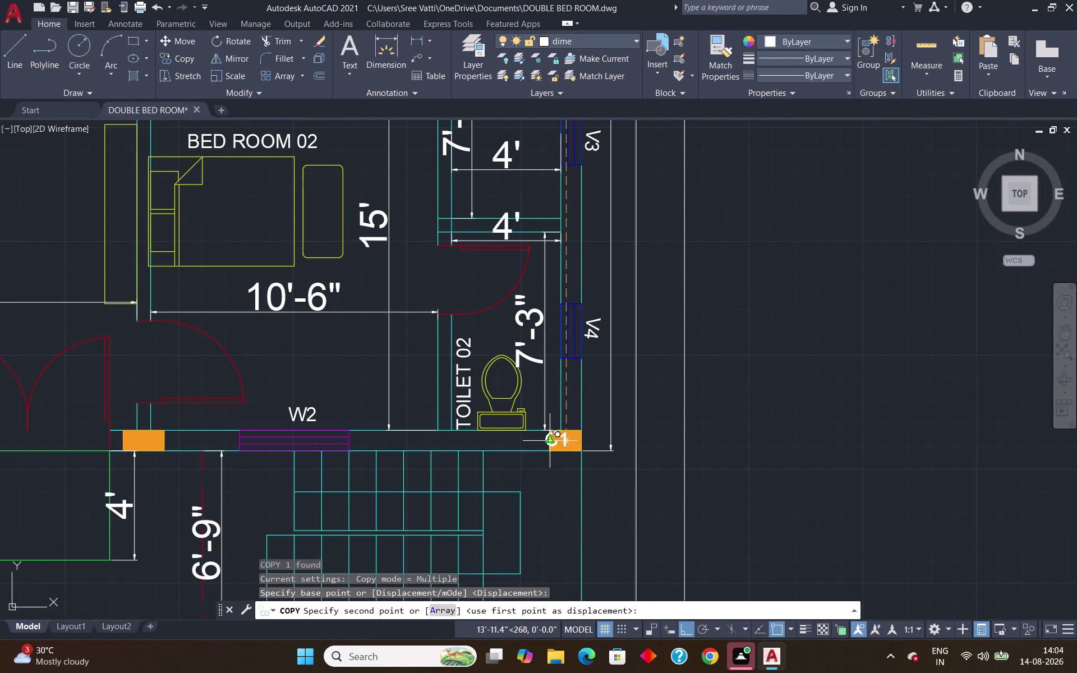
click(552, 441)
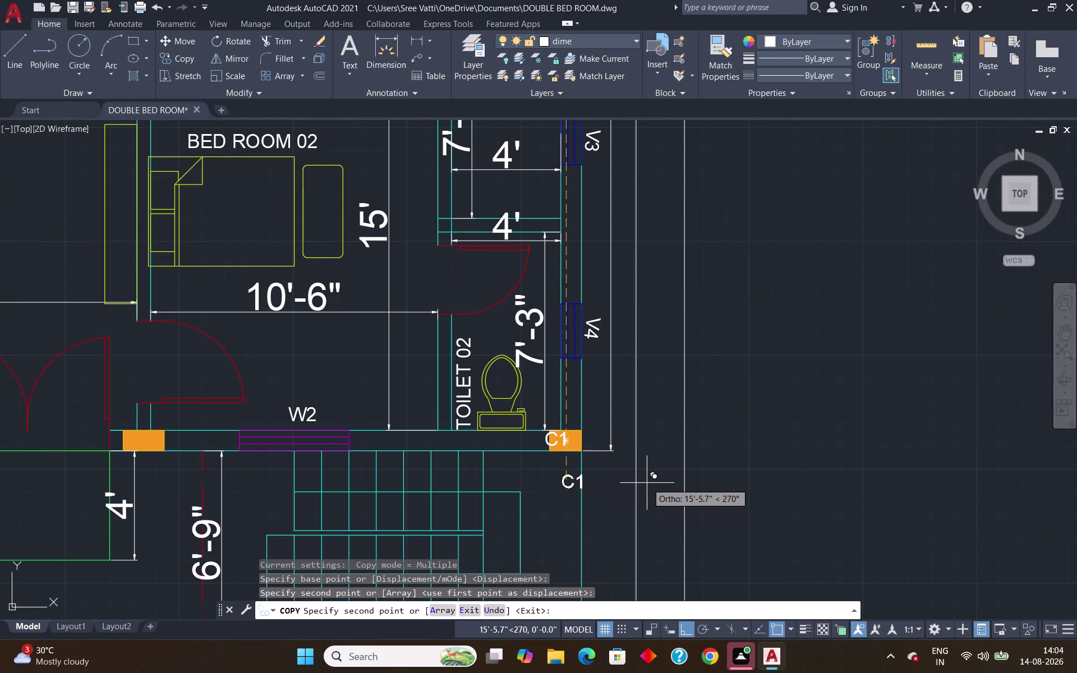
key(Escape)
scroll(down, 3)
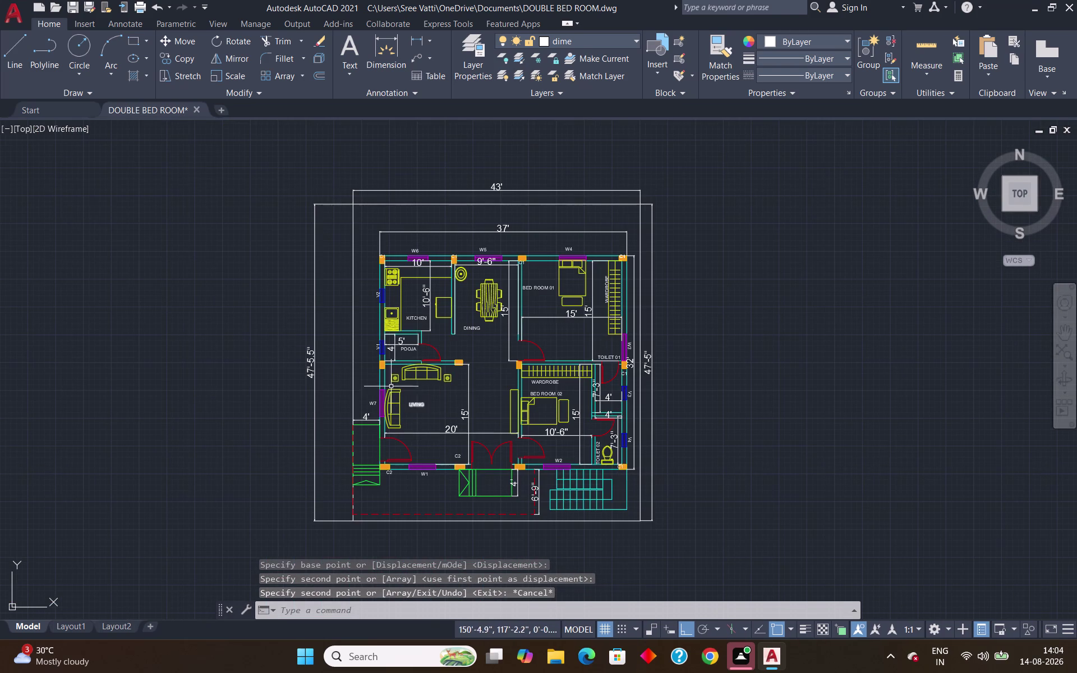
scroll(up, 3)
scroll(down, 3)
scroll(up, 3)
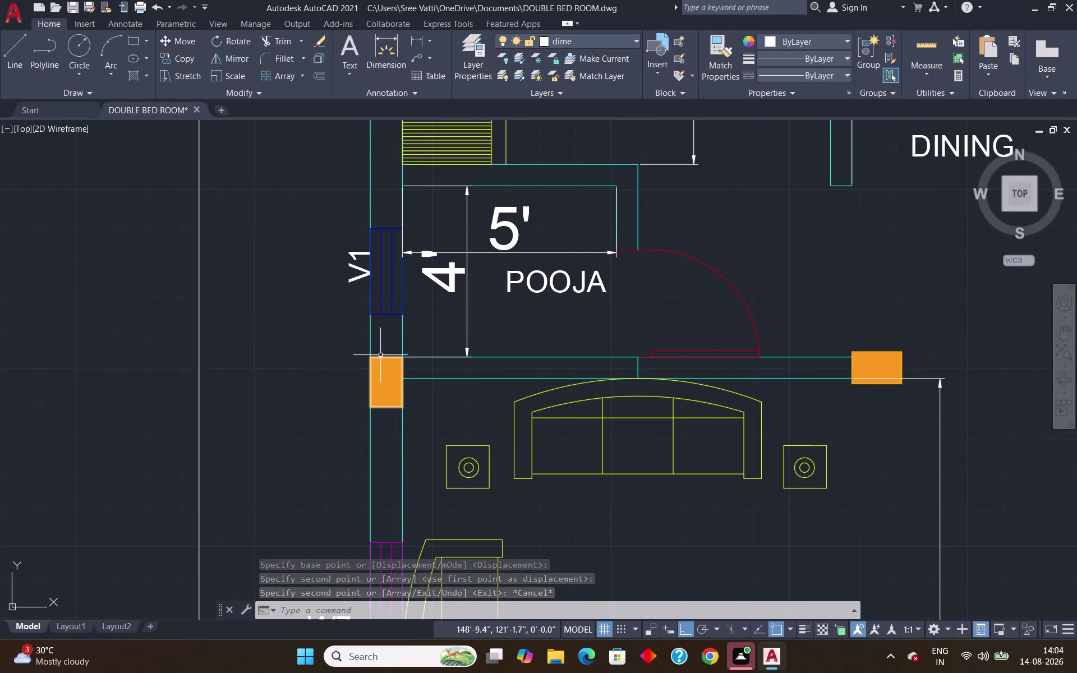
Write a single-line C1 label beside the column near POOJA, default height, unrotated.
text(DT)
key(Return)
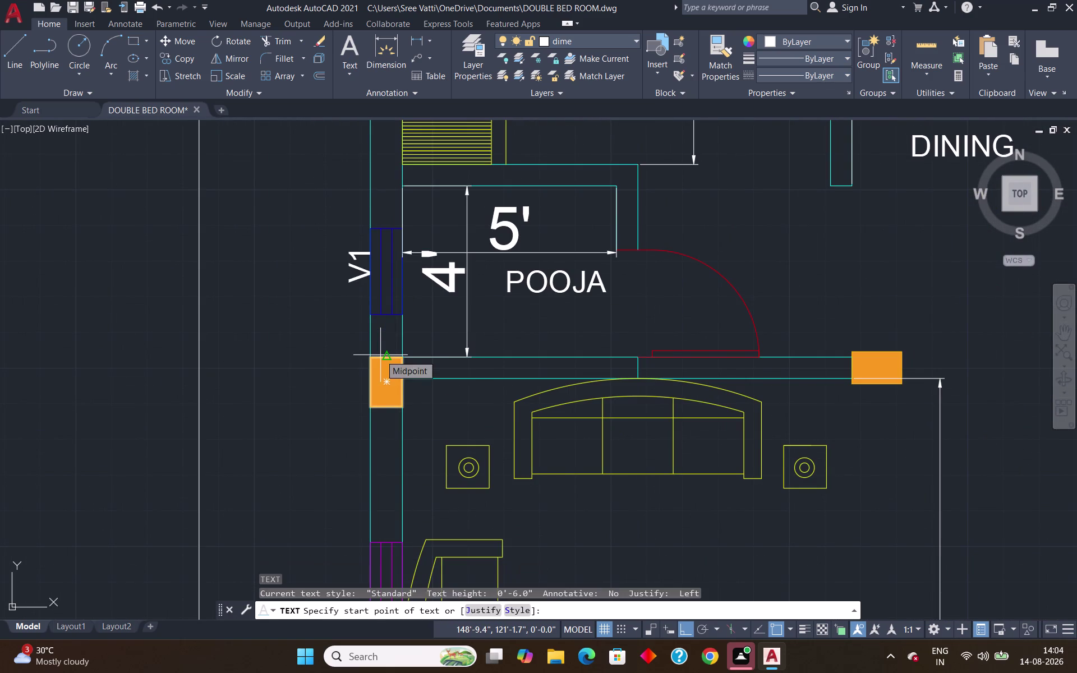
click(350, 358)
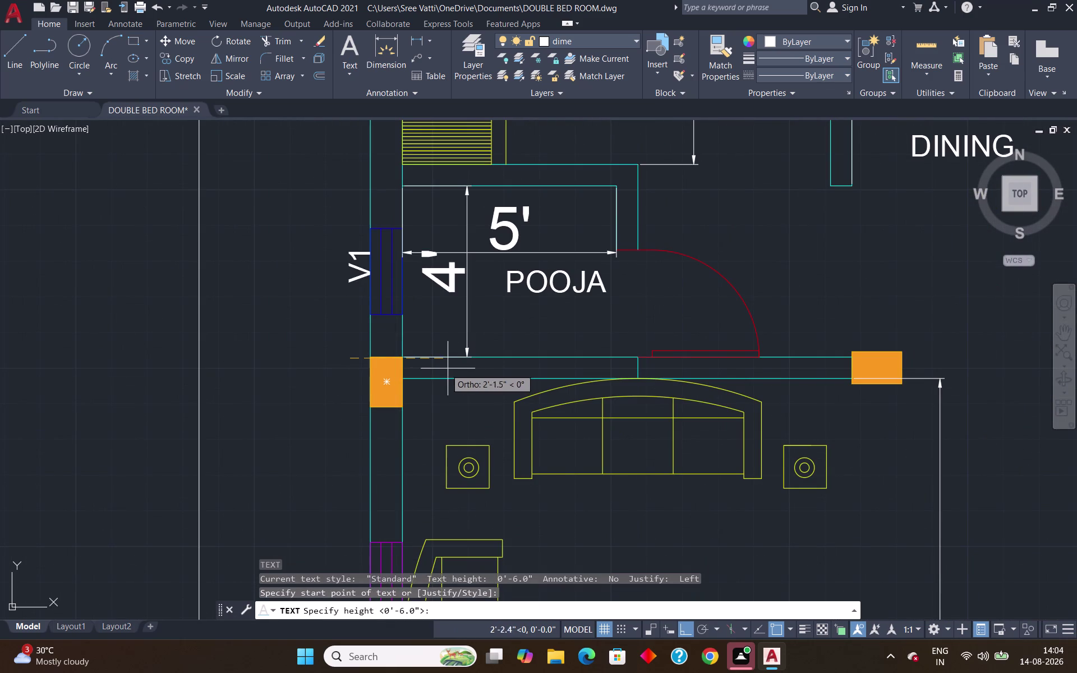
key(Return)
key(Return)
text(C1)
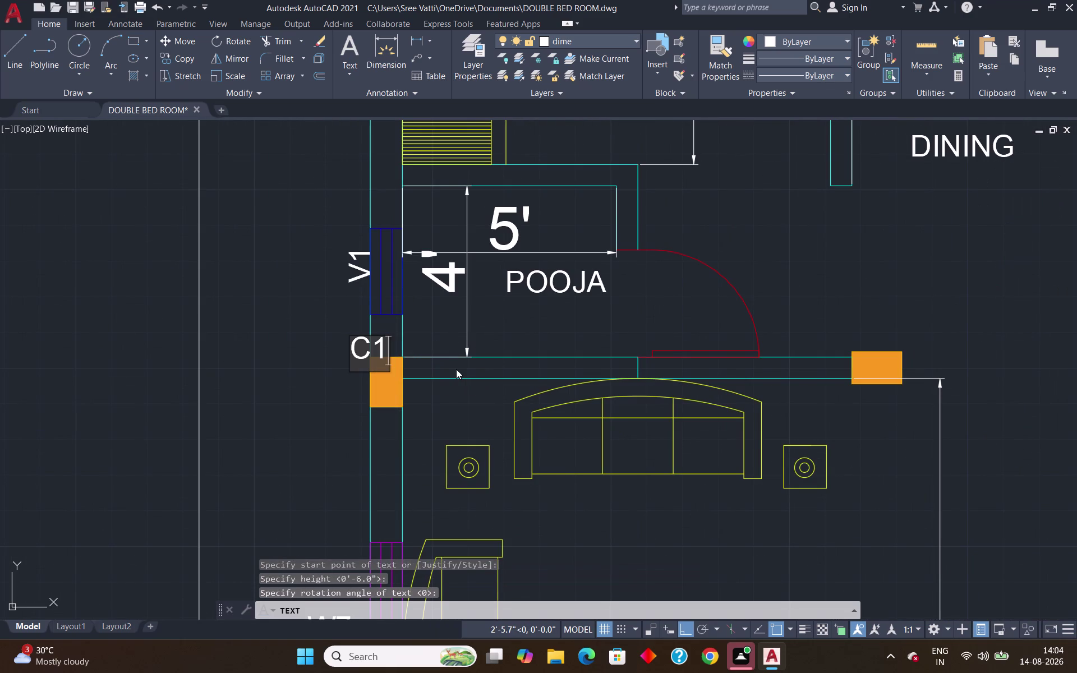
key(Return)
key(Return)
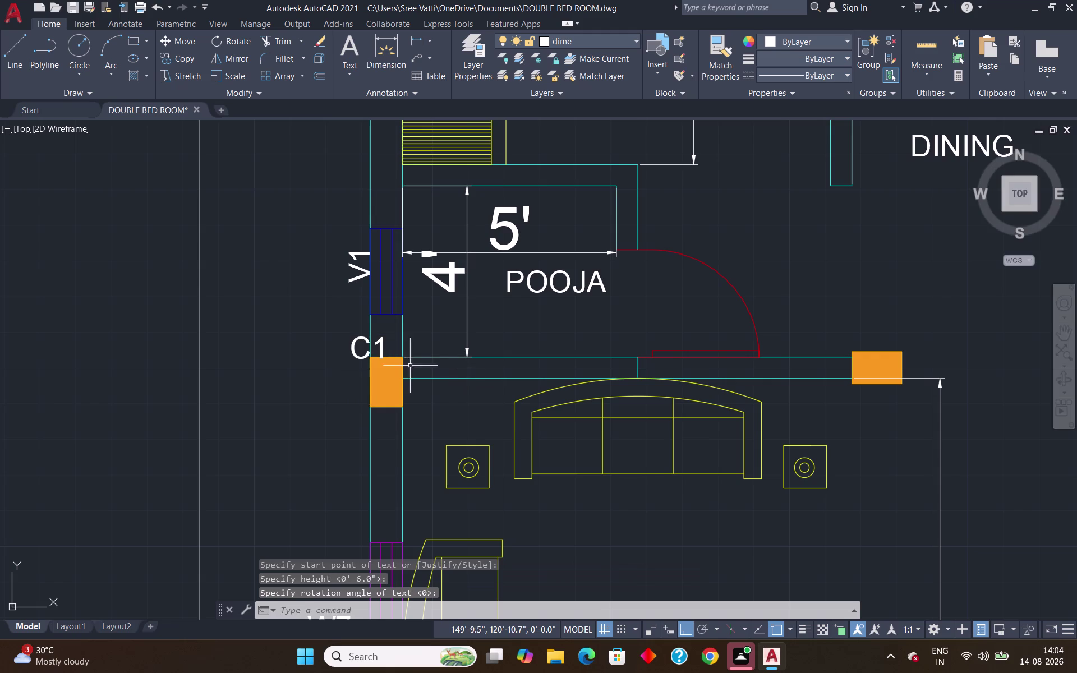
Copy that C1 label beside two more columns along the living room's top wall.
click(353, 346)
text(C)
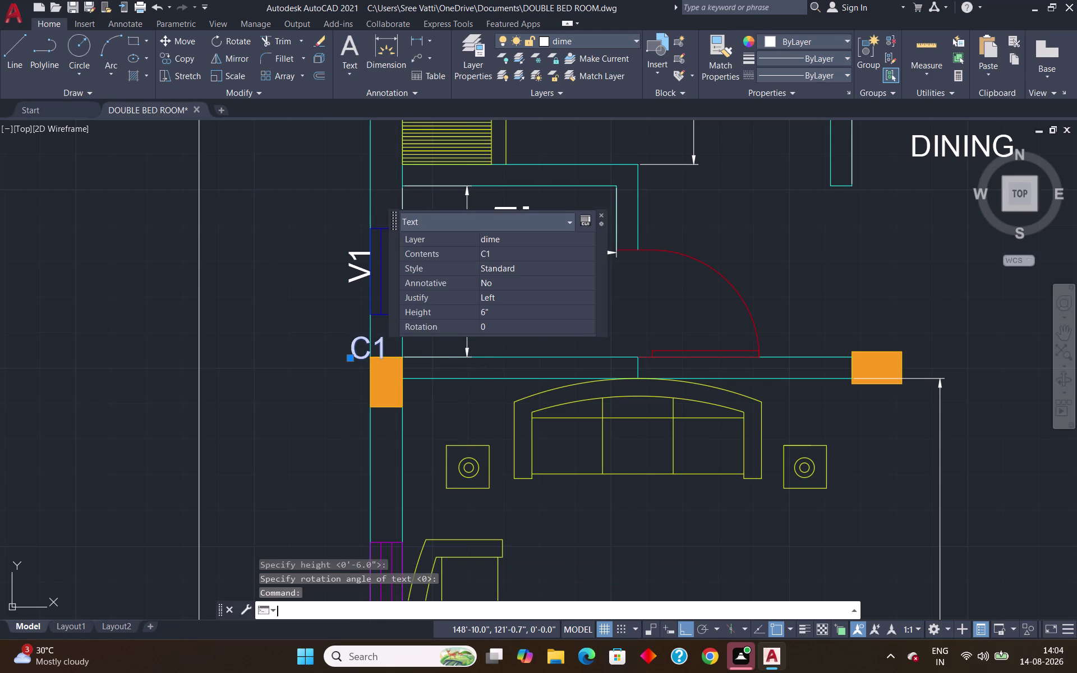
text(O)
key(Return)
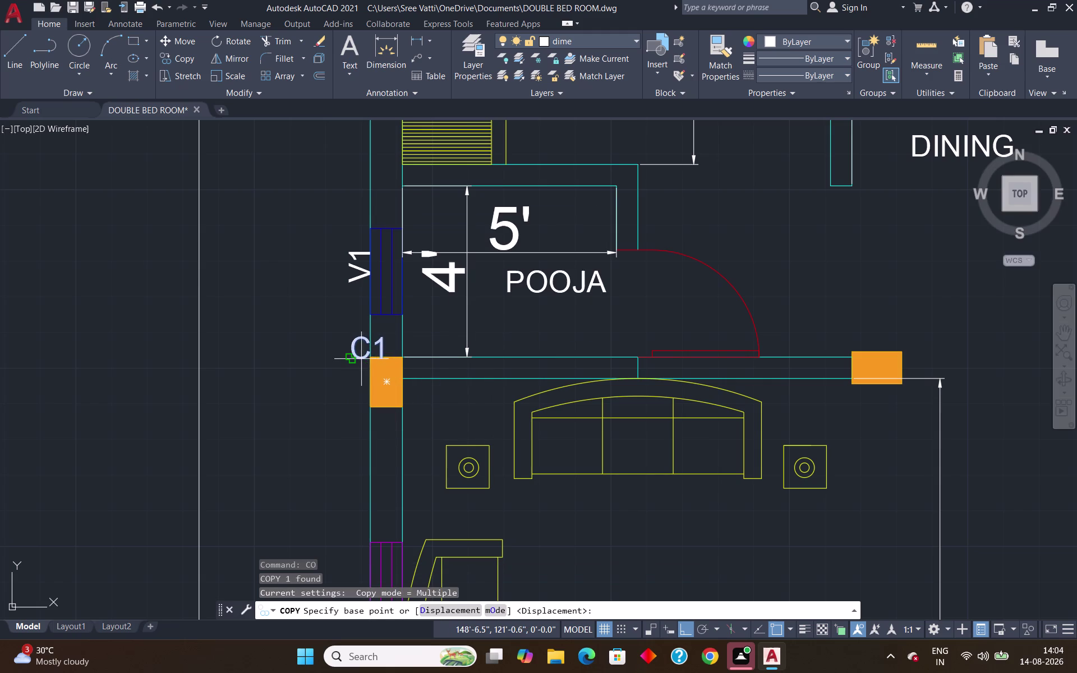
click(354, 356)
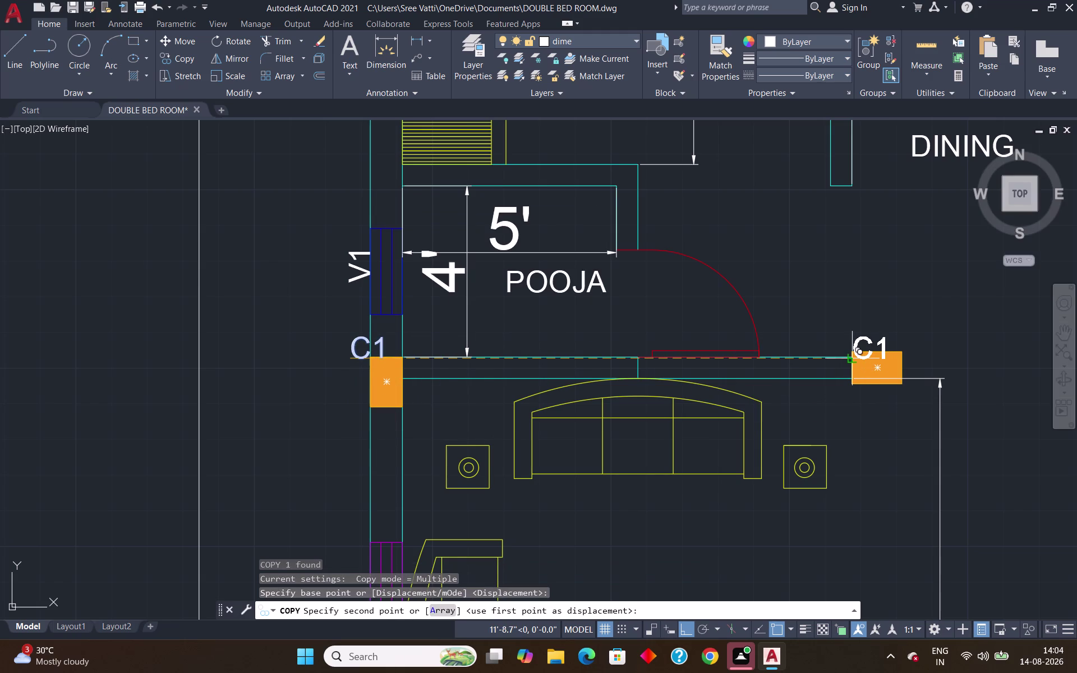
click(852, 358)
scroll(down, 3)
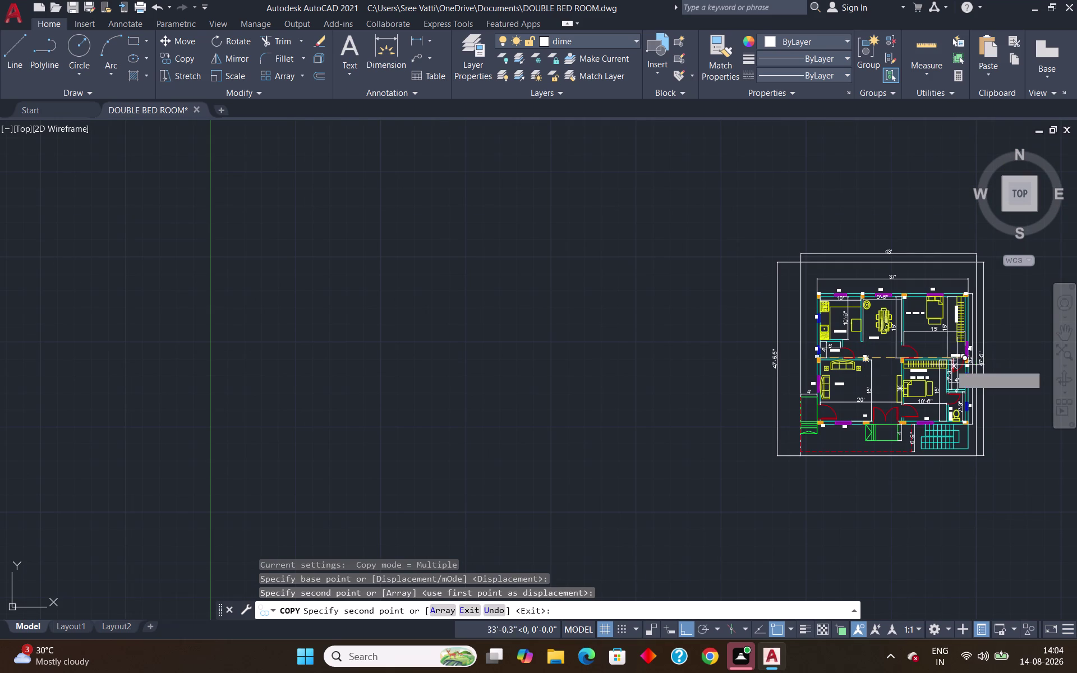
scroll(up, 3)
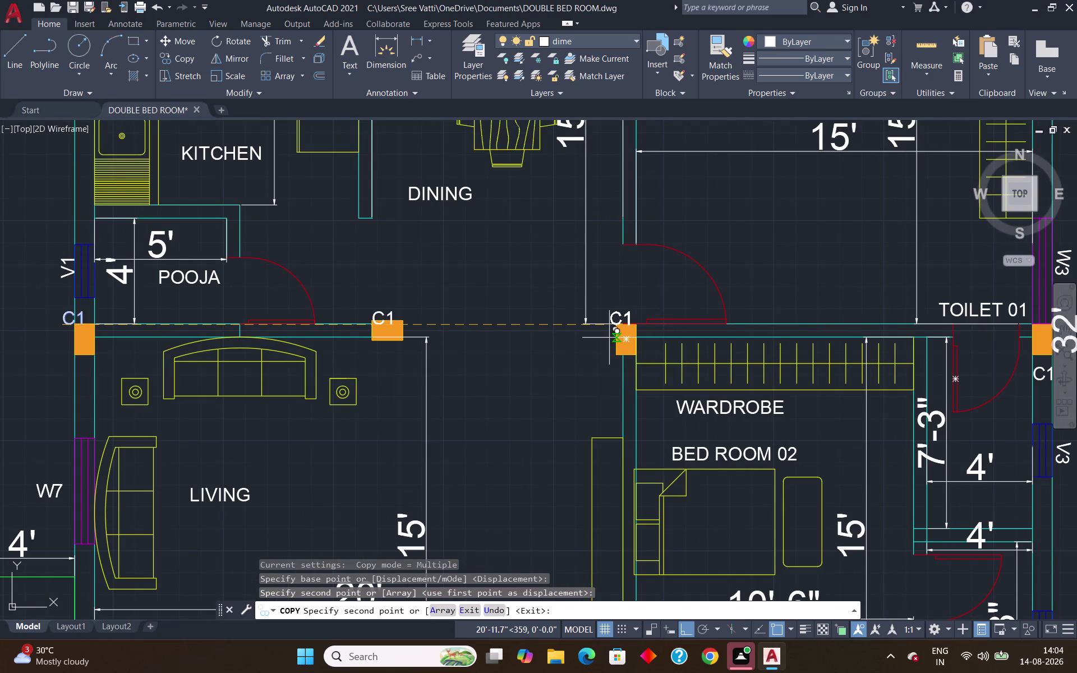
click(608, 337)
scroll(down, 3)
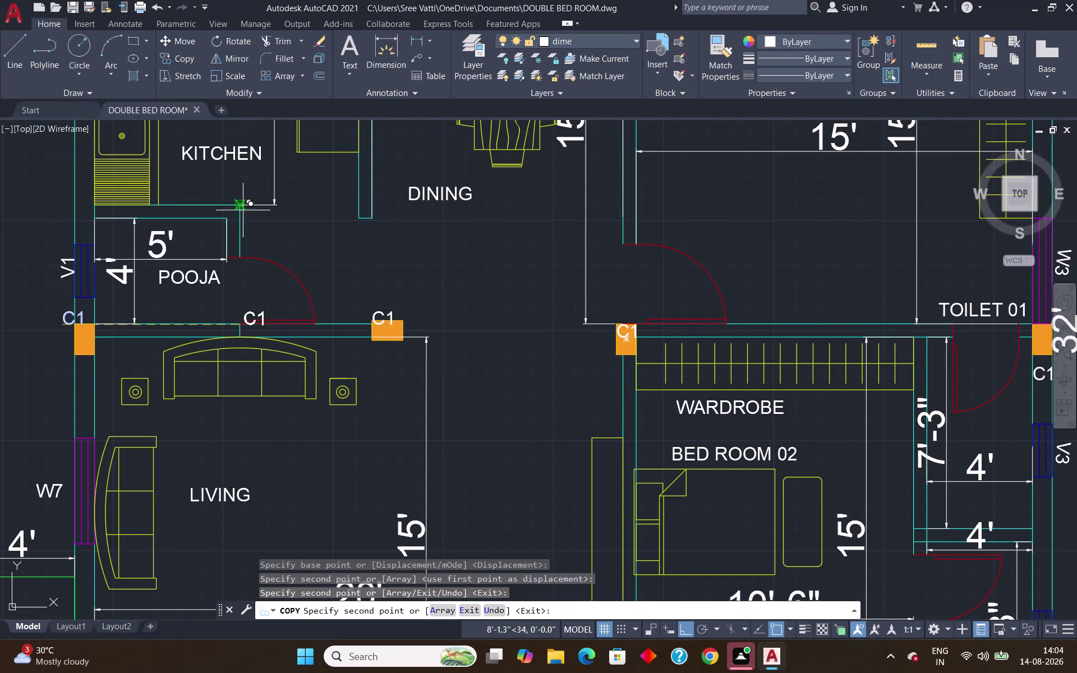
scroll(down, 3)
scroll(up, 3)
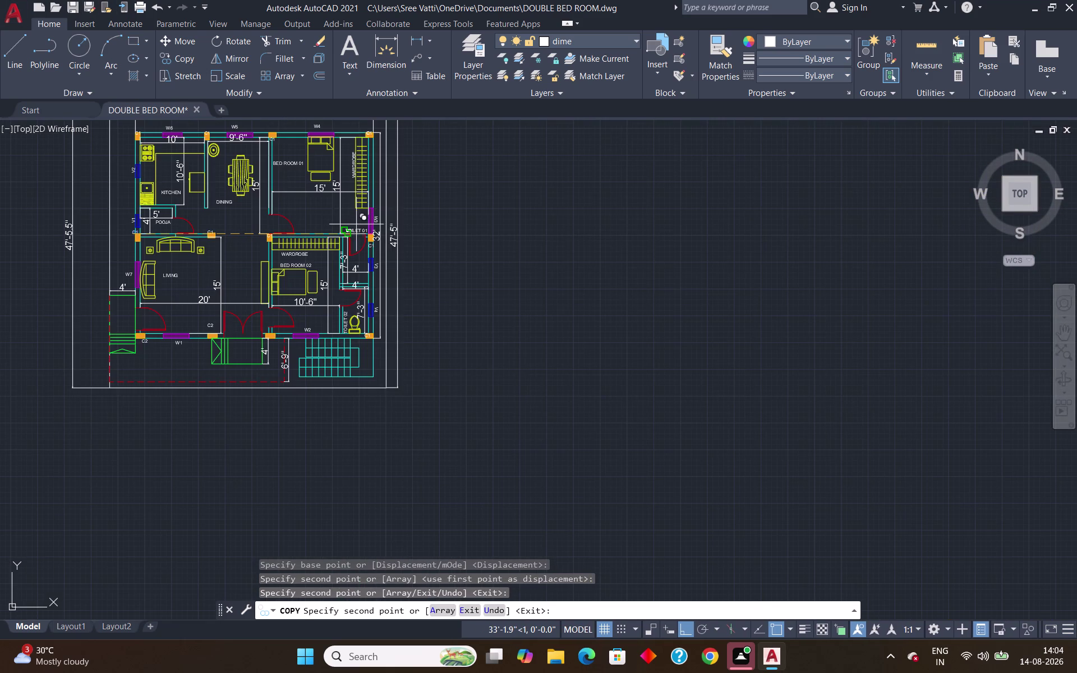
key(Escape)
scroll(down, 3)
scroll(up, 3)
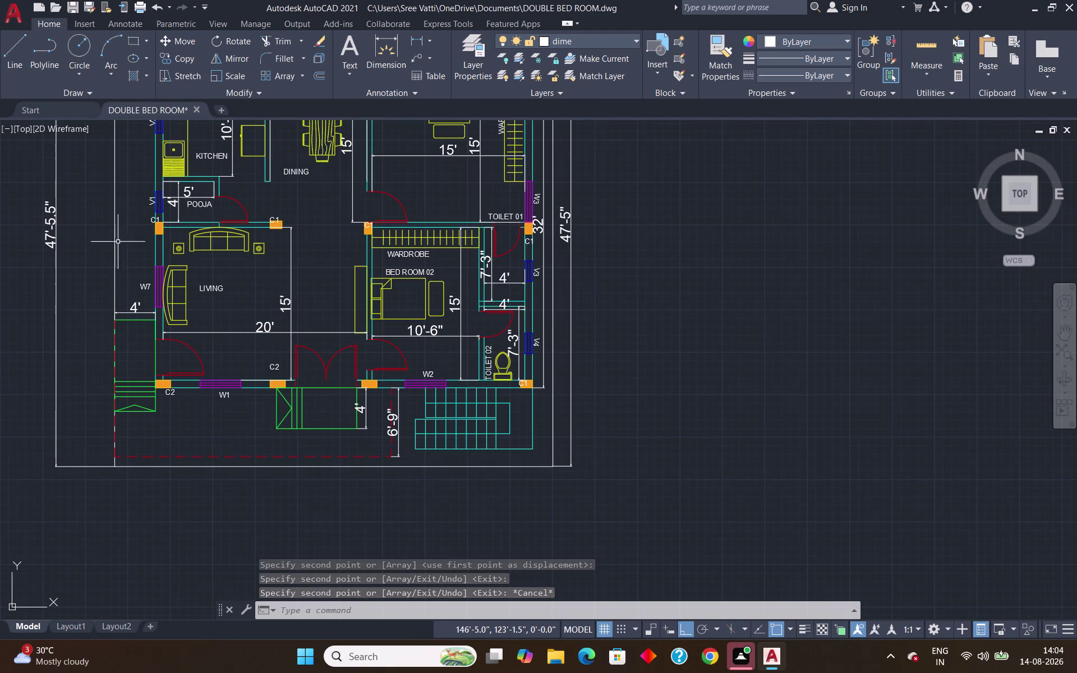
Write a single-line STEPS label below the side steps at default height.
text(DT)
key(Return)
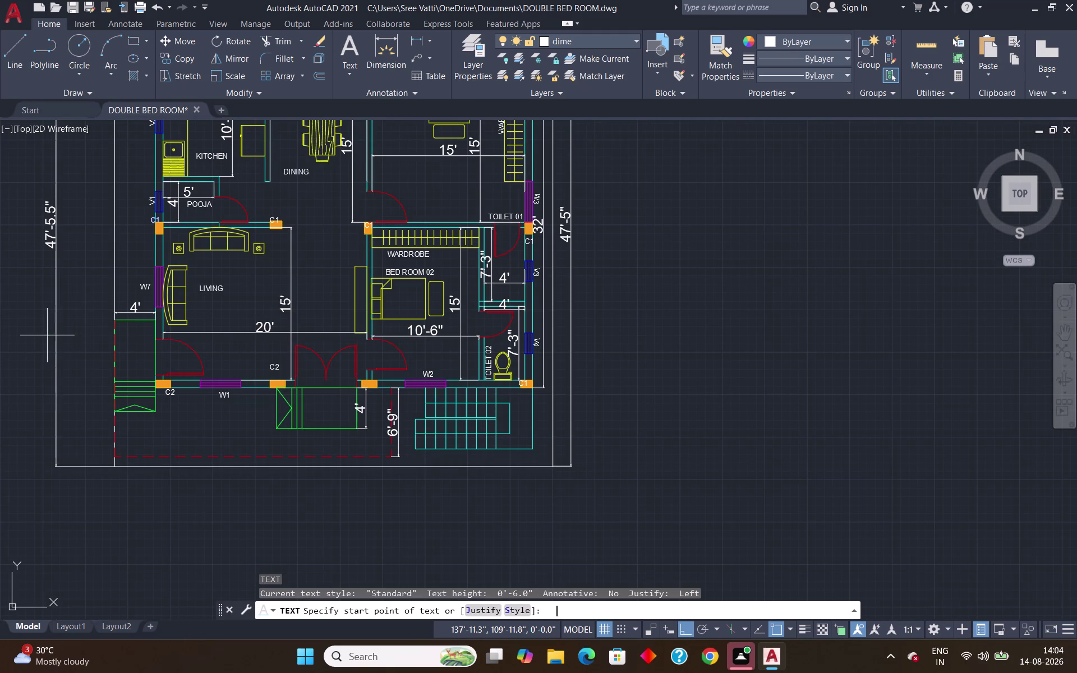
scroll(up, 3)
click(110, 397)
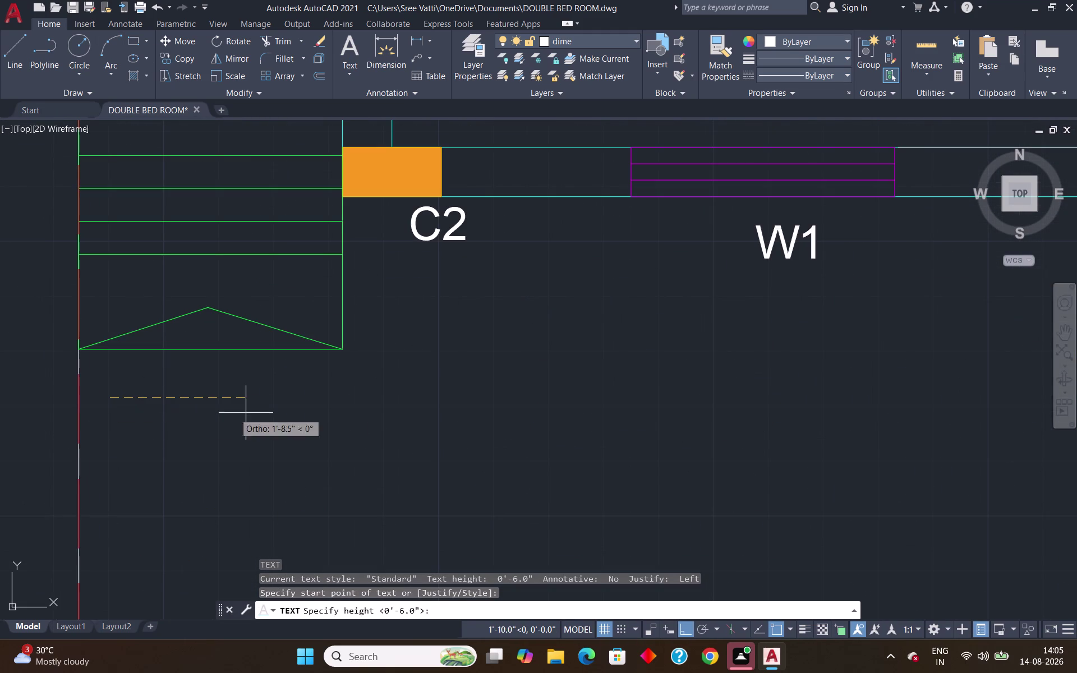
key(Return)
key(Return)
text(STE)
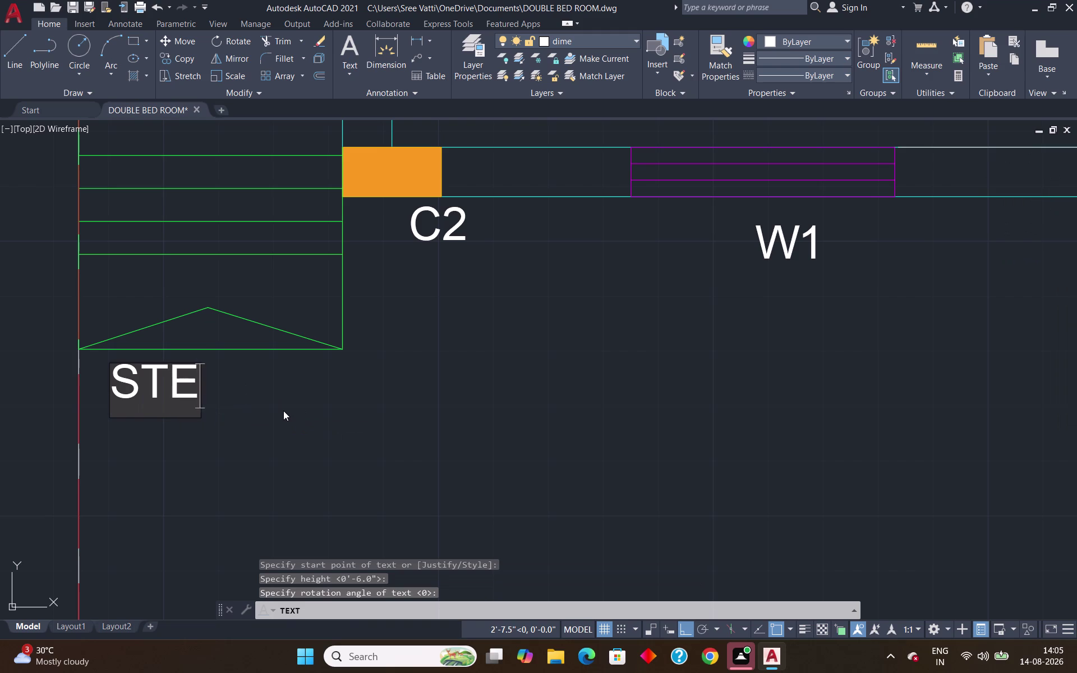
text(PS)
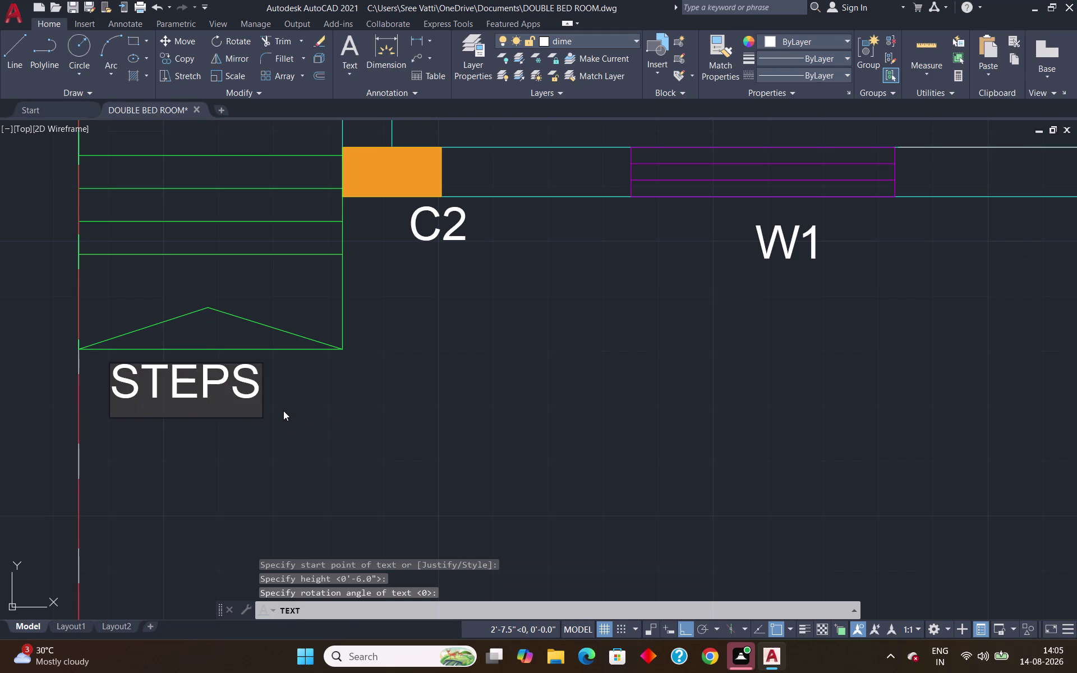
key(Return)
key(Return)
Copy the STEPS label onto the front entrance steps.
click(157, 387)
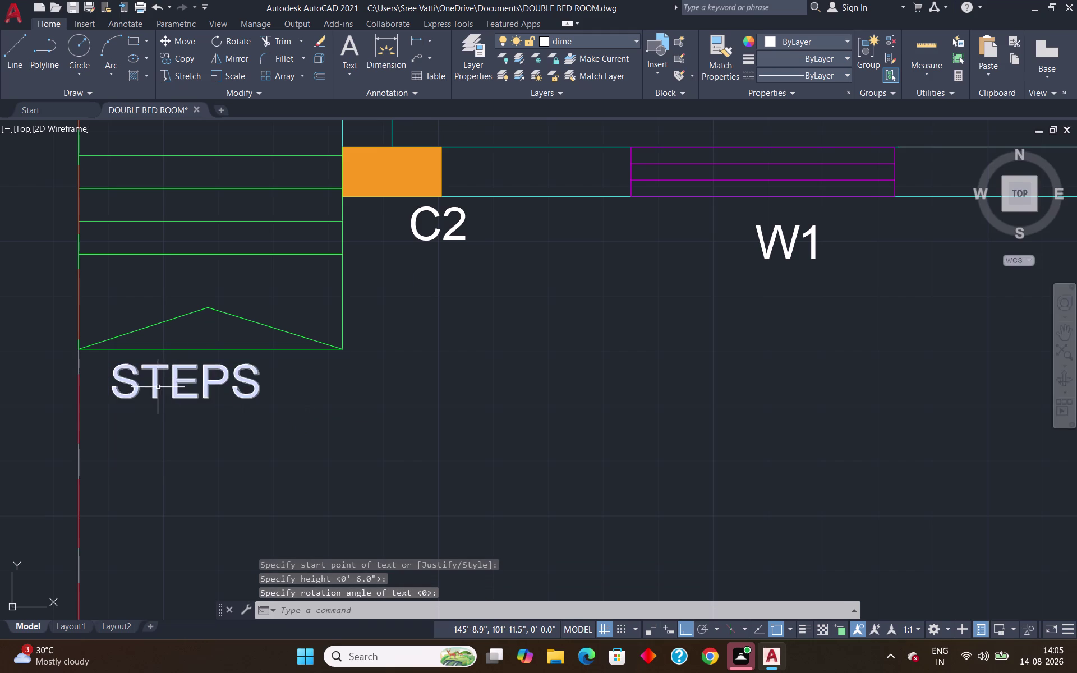
text(CO)
key(Return)
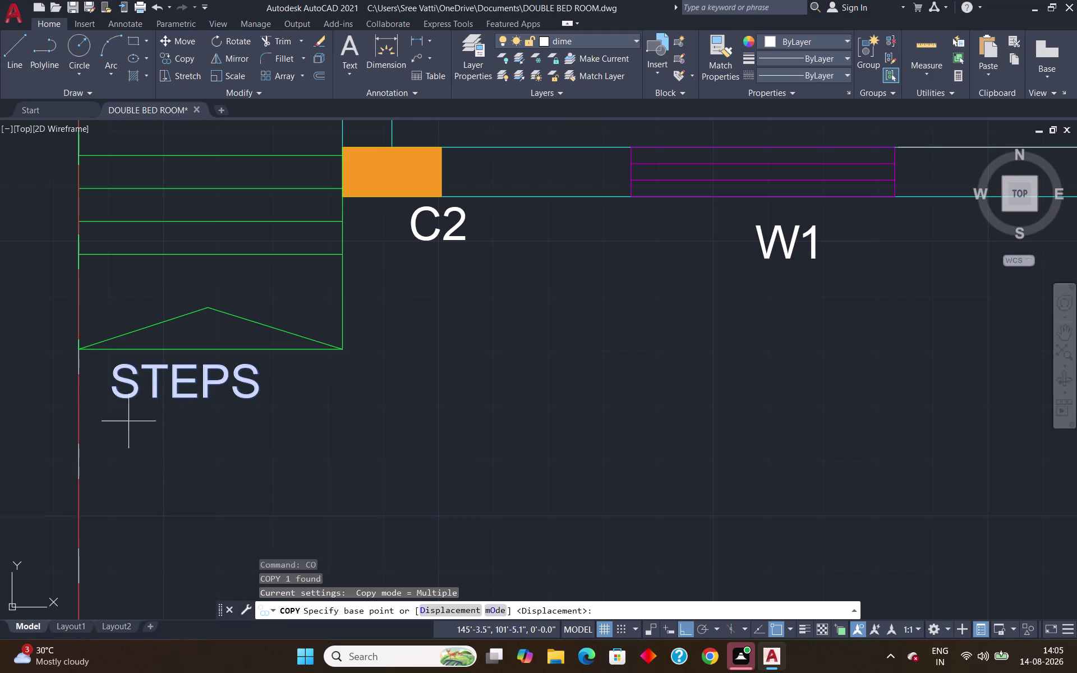
click(117, 394)
scroll(down, 3)
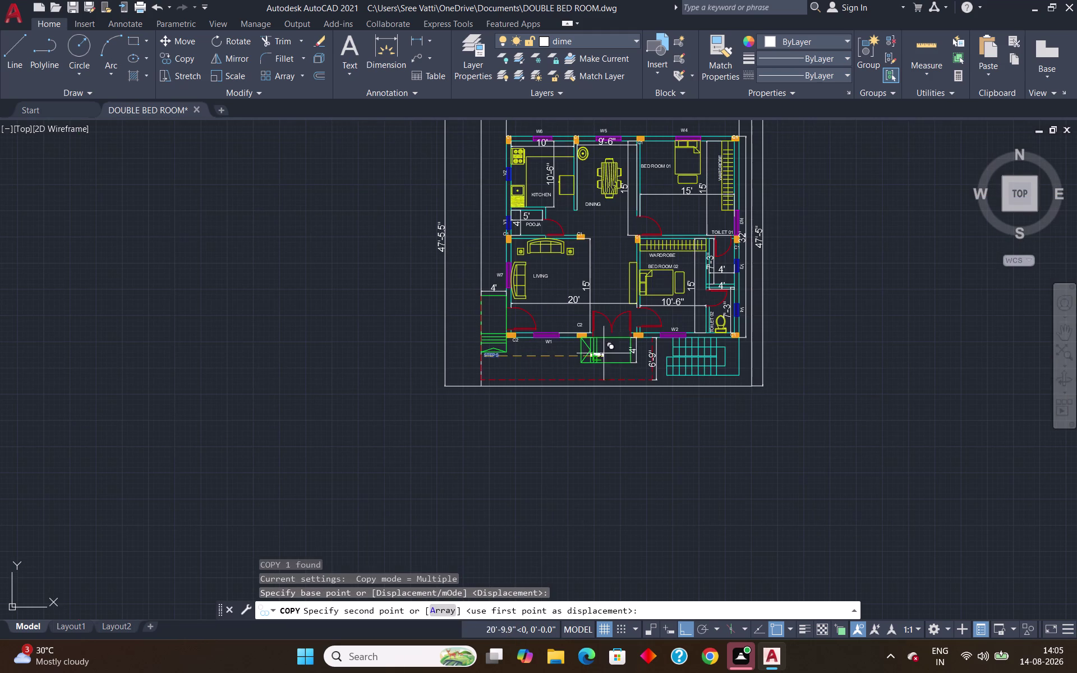
scroll(up, 3)
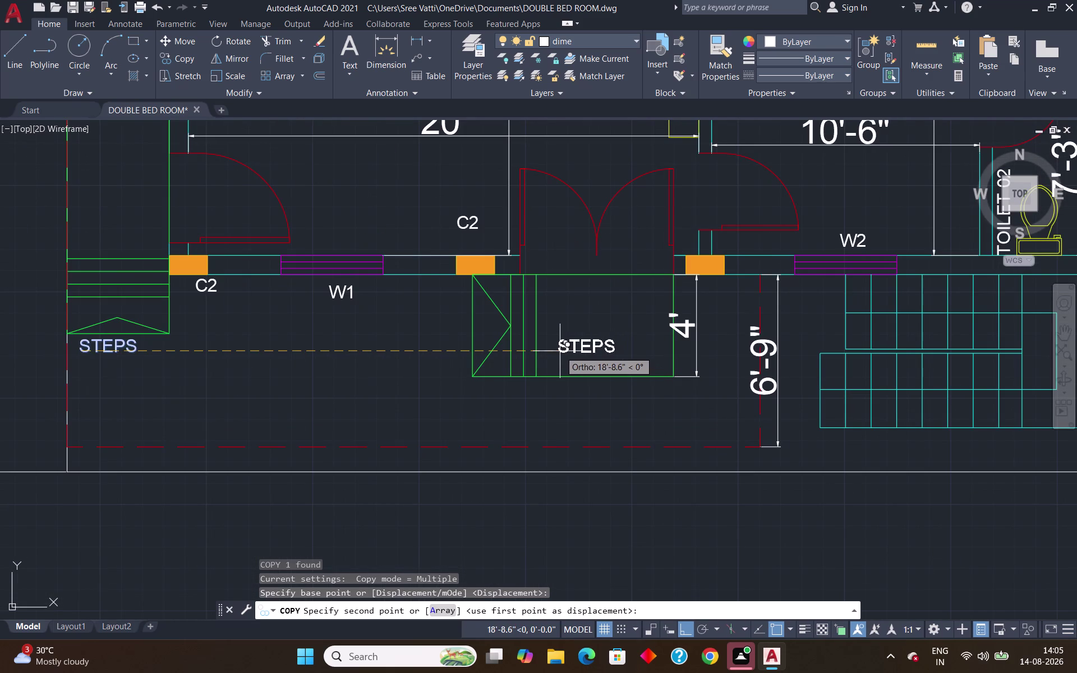
click(559, 351)
key(Escape)
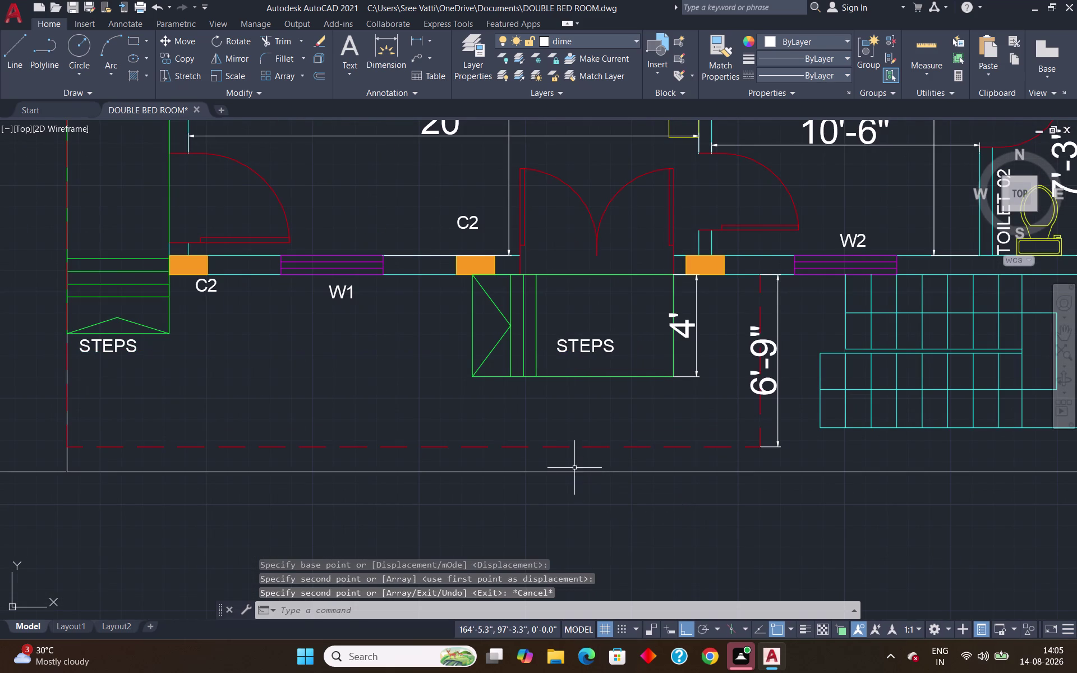
Rotate the copied STEPS label 90 degrees so it reads vertically.
click(562, 351)
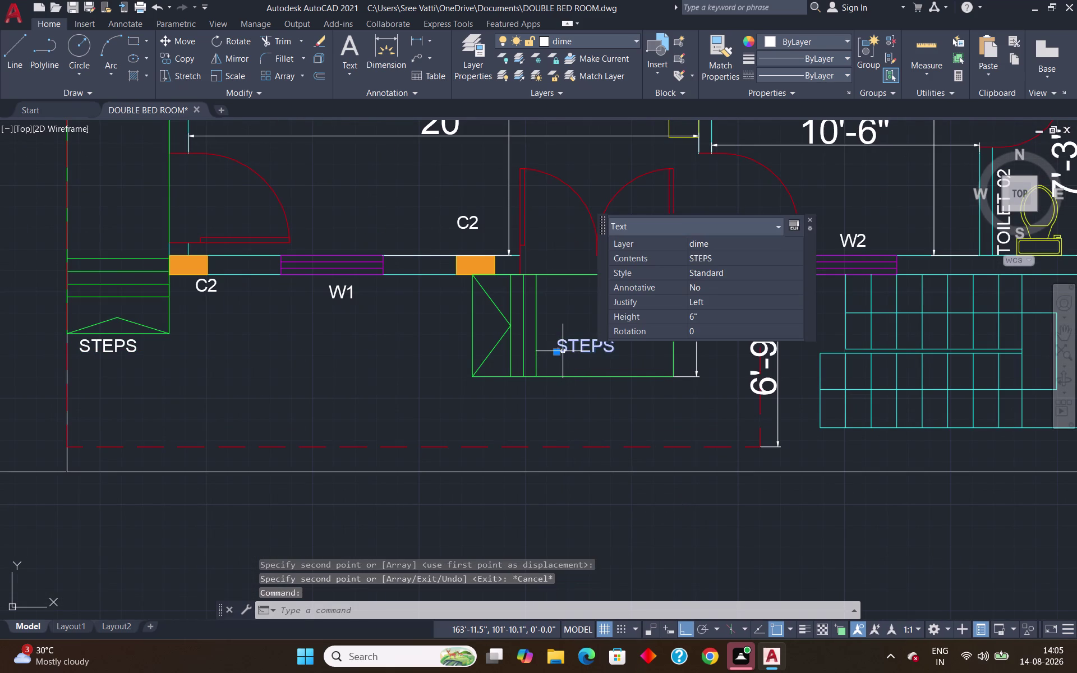
text(RO)
key(Return)
click(554, 355)
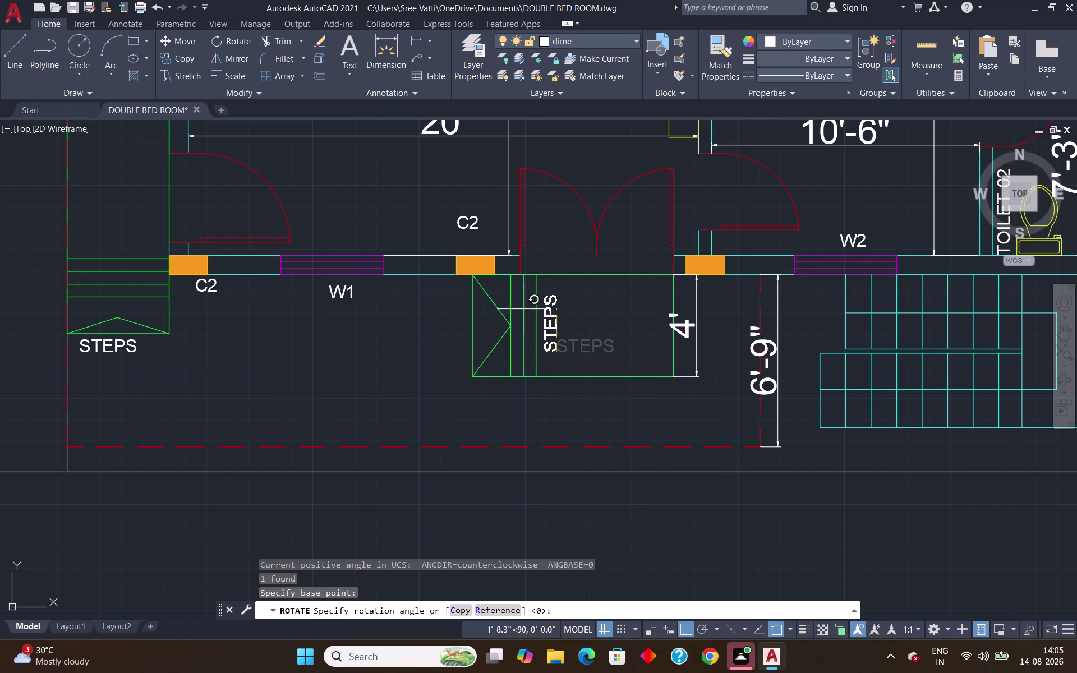
click(554, 378)
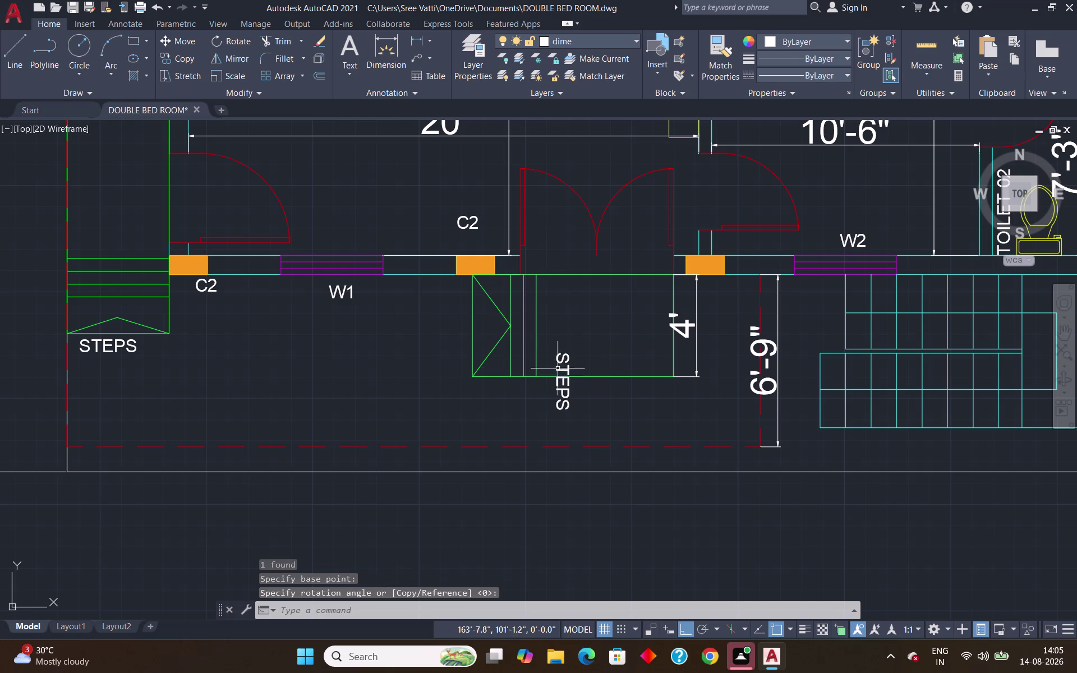
click(566, 363)
click(559, 355)
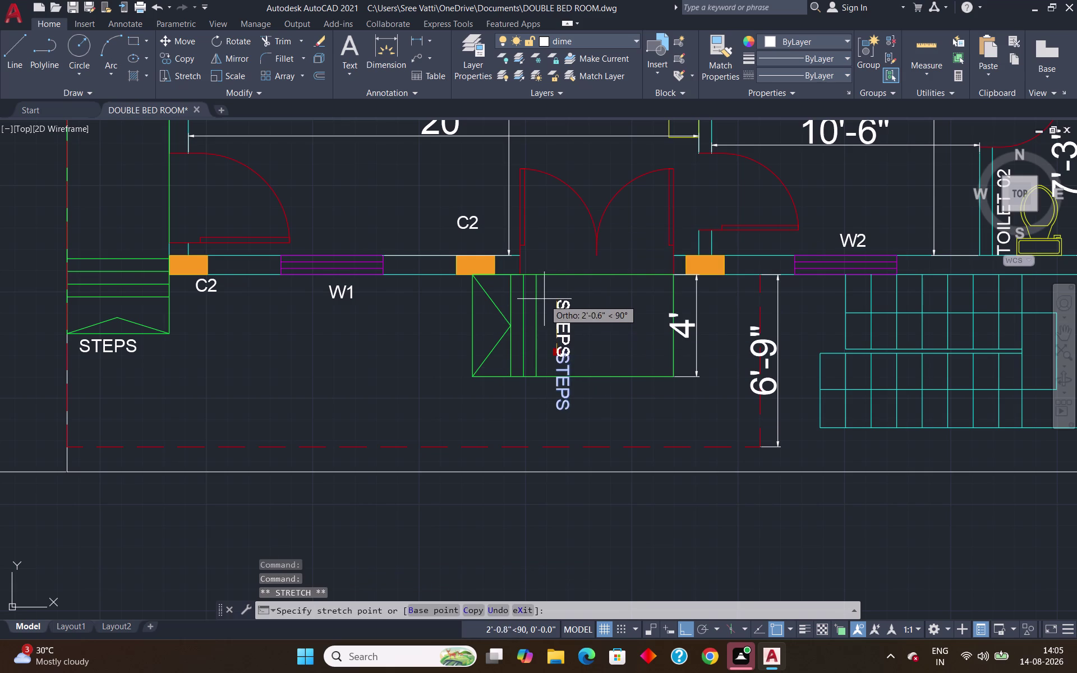
click(546, 295)
key(Escape)
scroll(down, 3)
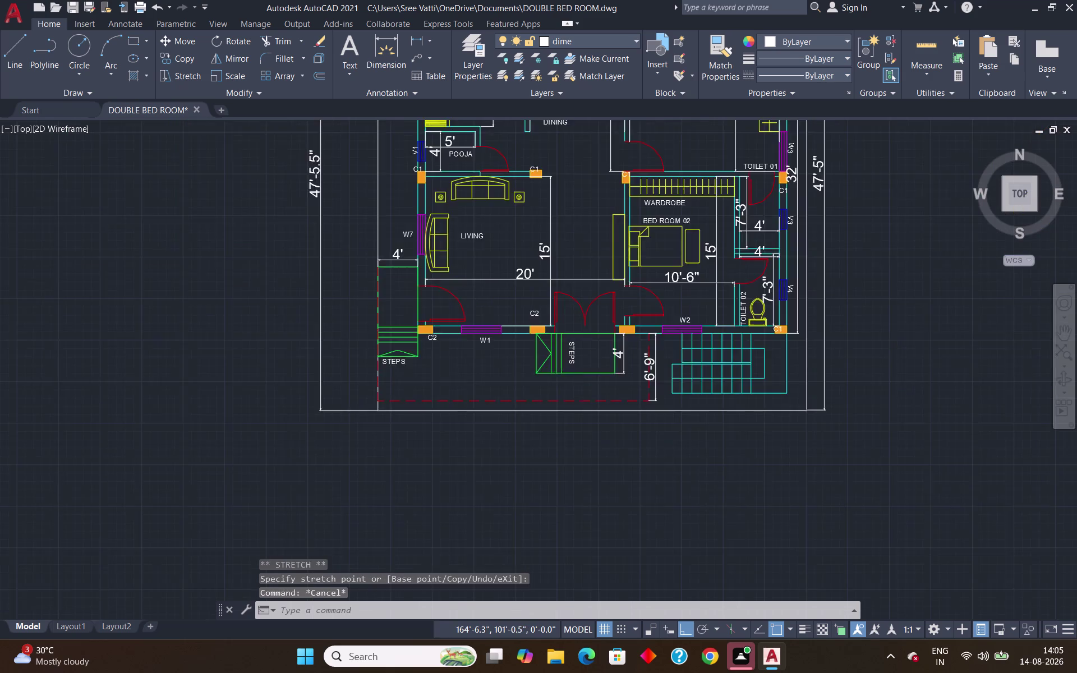
scroll(down, 3)
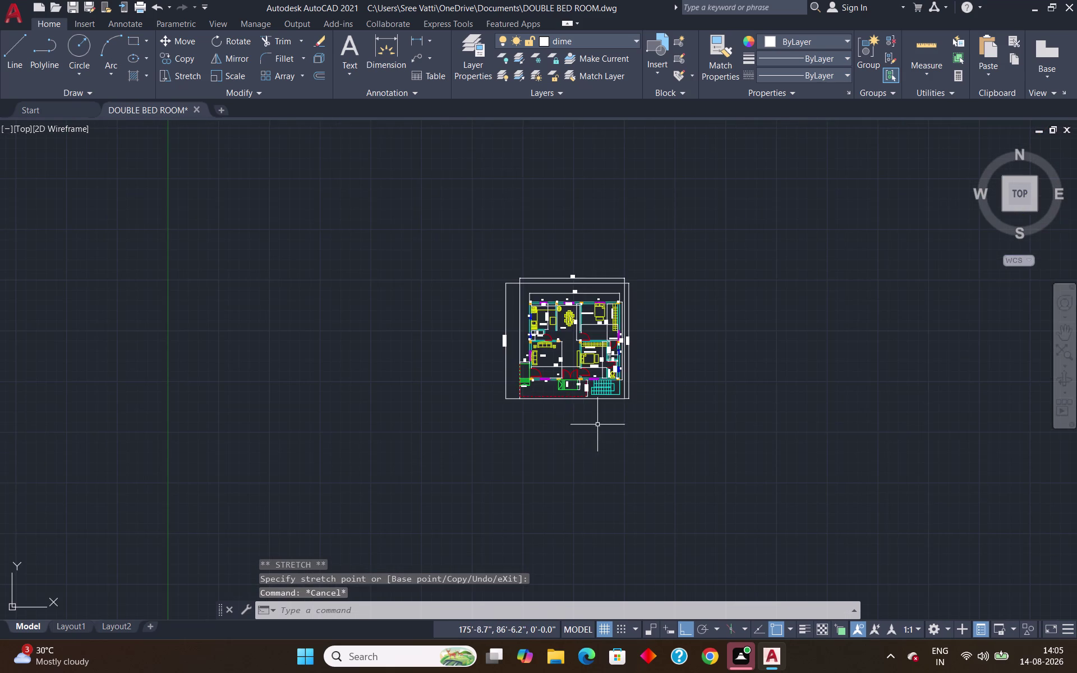
scroll(up, 3)
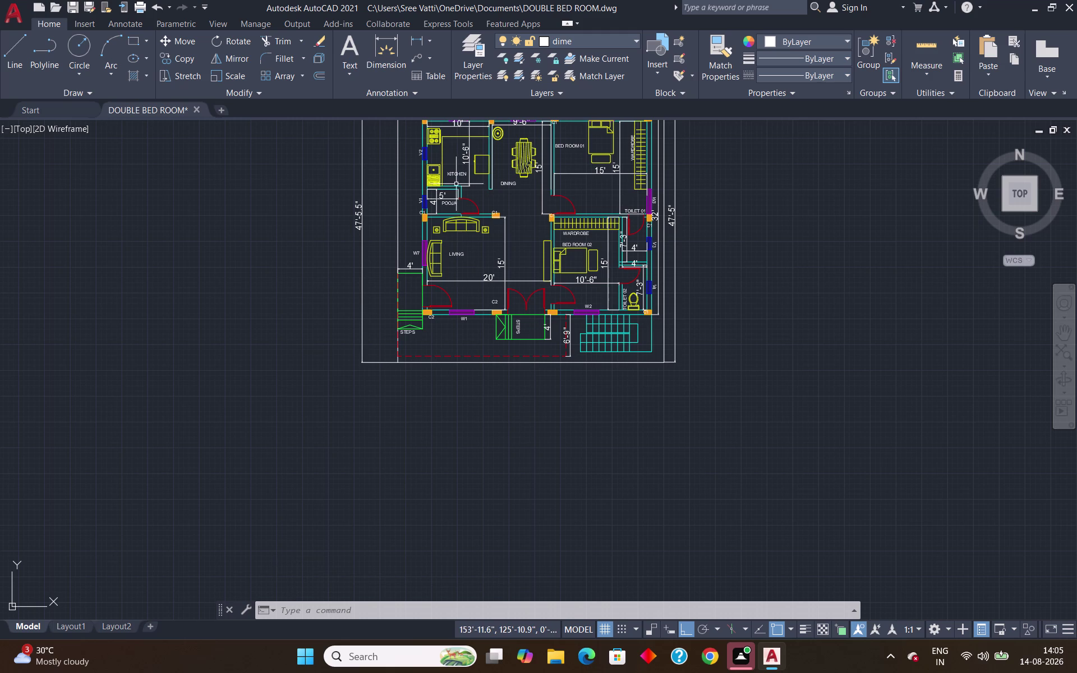
scroll(down, 3)
scroll(up, 3)
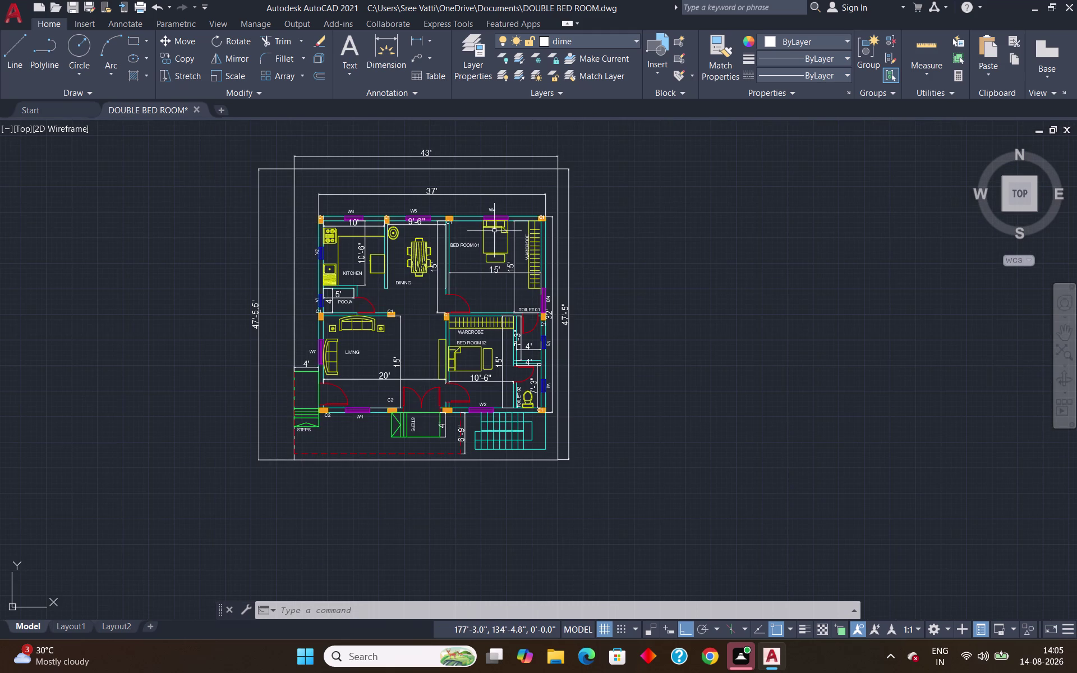
scroll(down, 3)
scroll(up, 3)
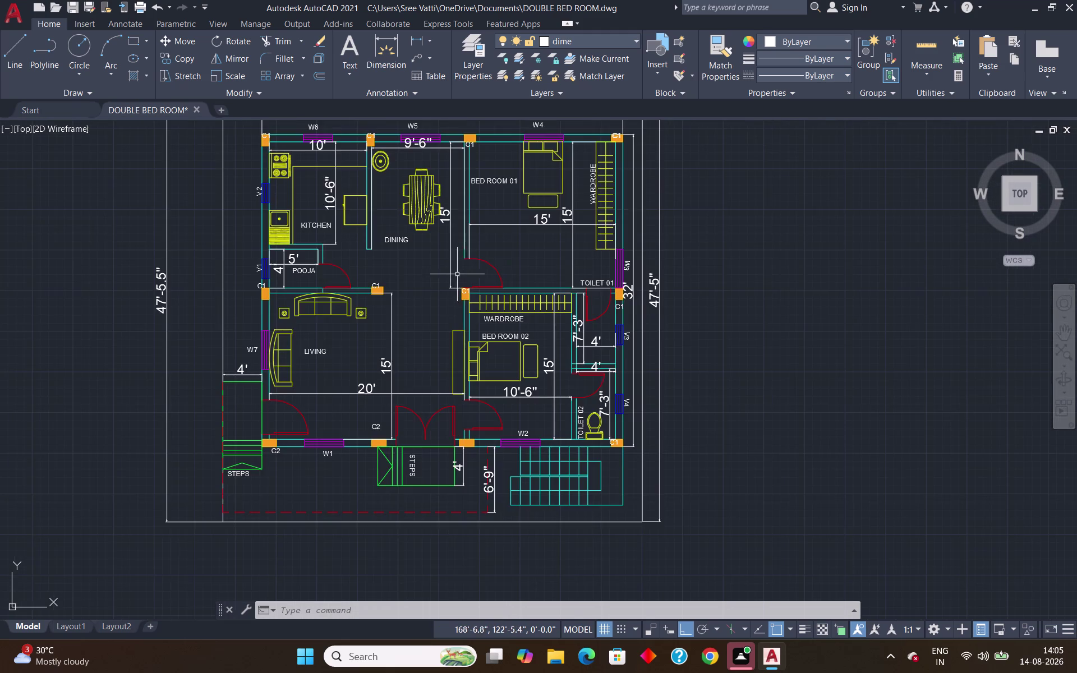